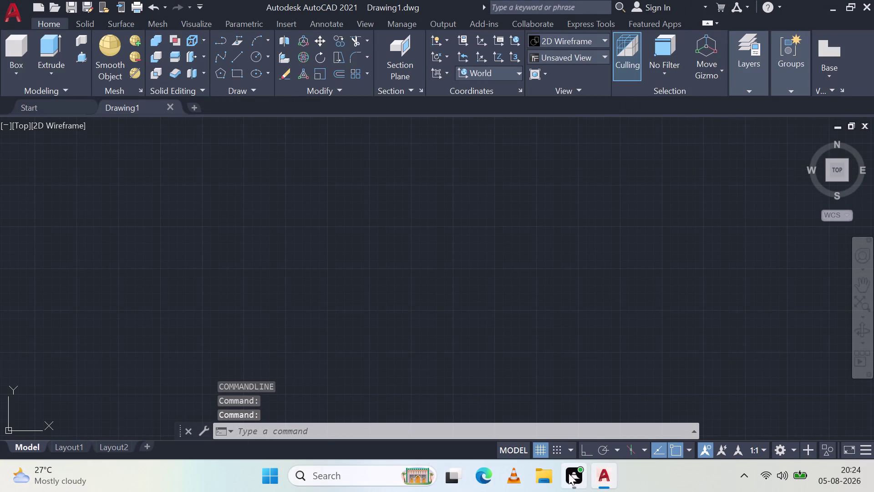
Switch the workspace to Drafting & Annotation, then back to 3D Modeling.
click(782, 446)
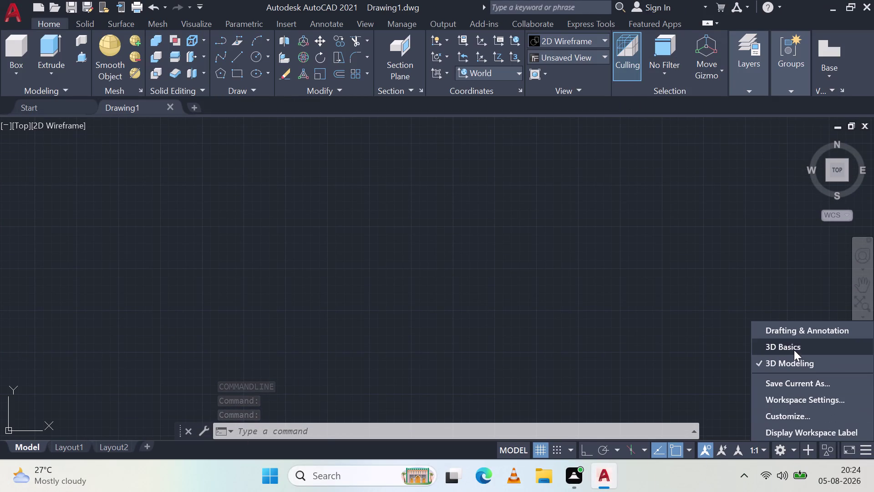
click(792, 329)
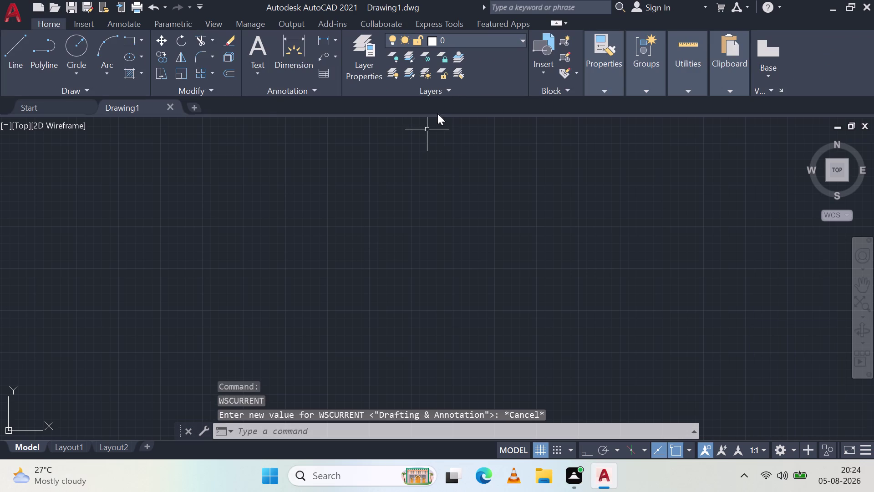
click(779, 449)
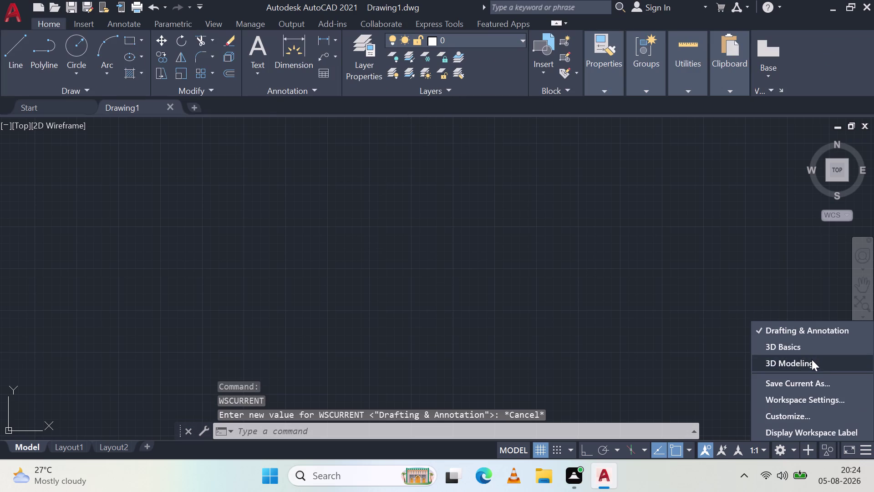
click(812, 359)
Set the drawing length precision to 0 in Drawing Units.
text(u)
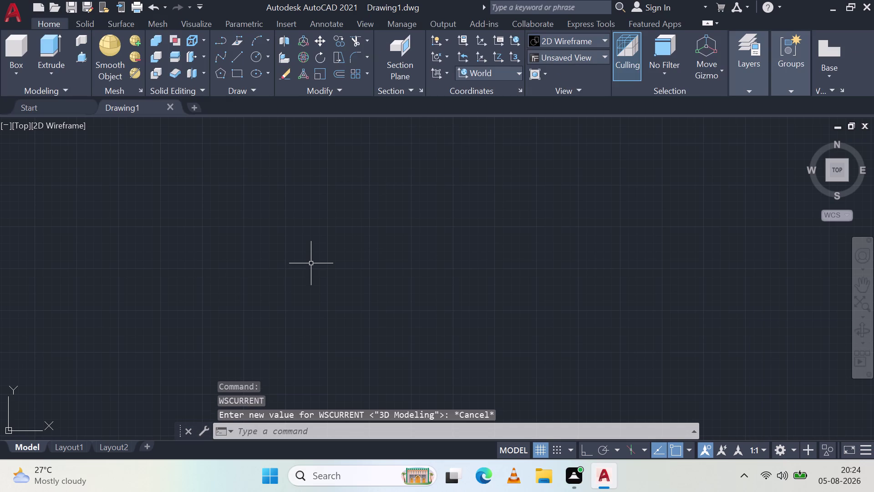
text(n)
key(space)
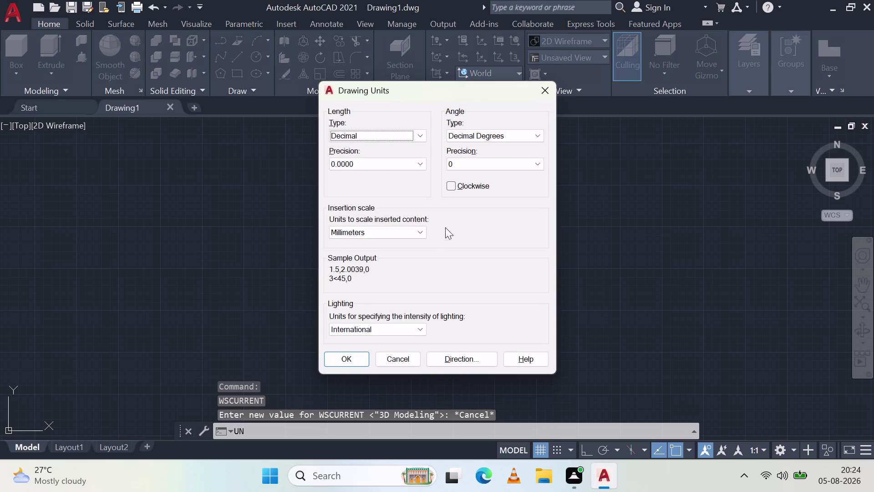
click(364, 162)
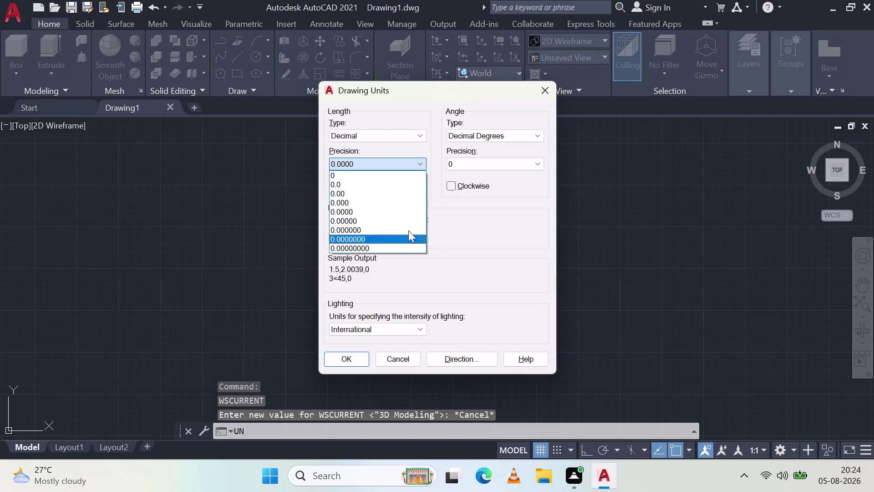
click(375, 171)
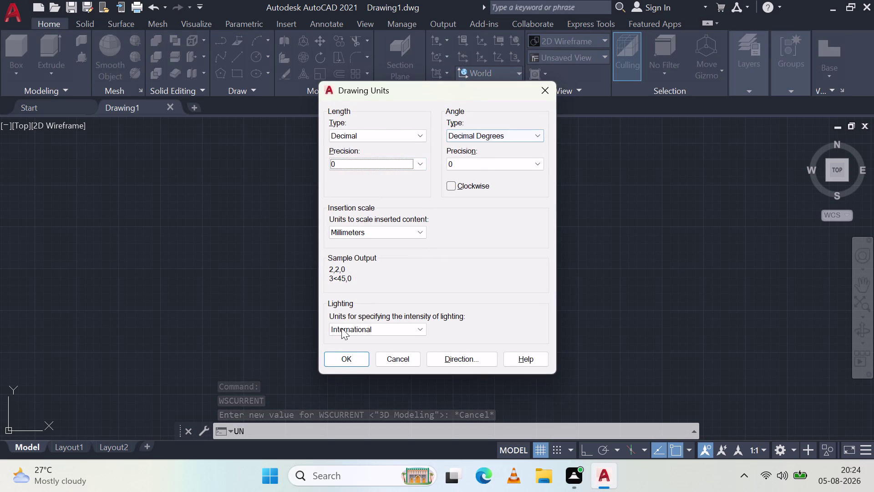
click(342, 358)
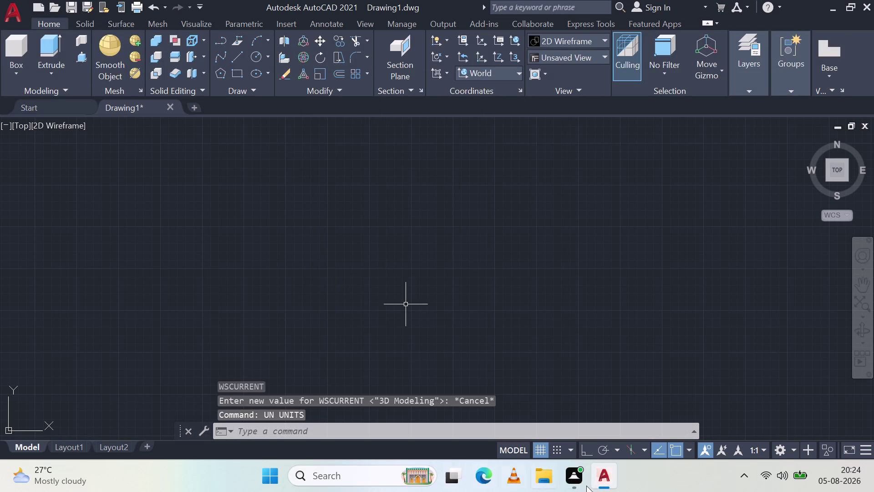
key(Escape)
key(Escape)
key(Escape)
key(Escape)
key(Escape)
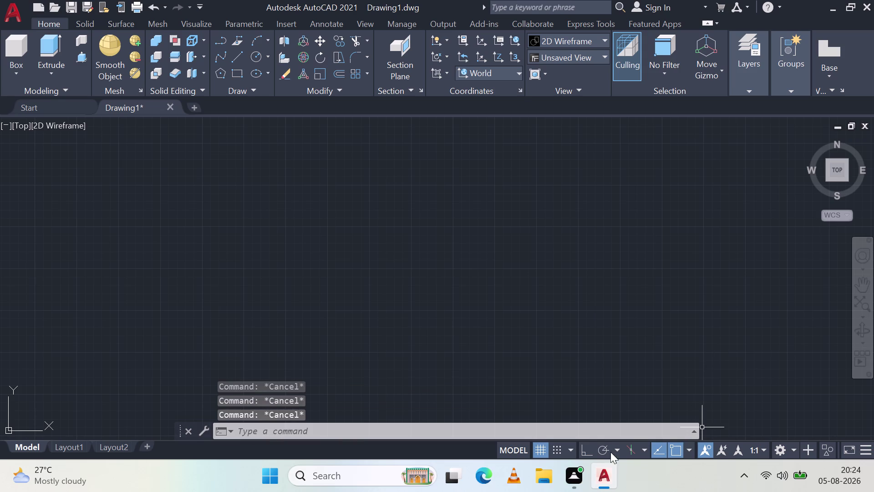
Reopen Drawing Units and change the length precision to 0.0.
key(u)
text(n)
key(space)
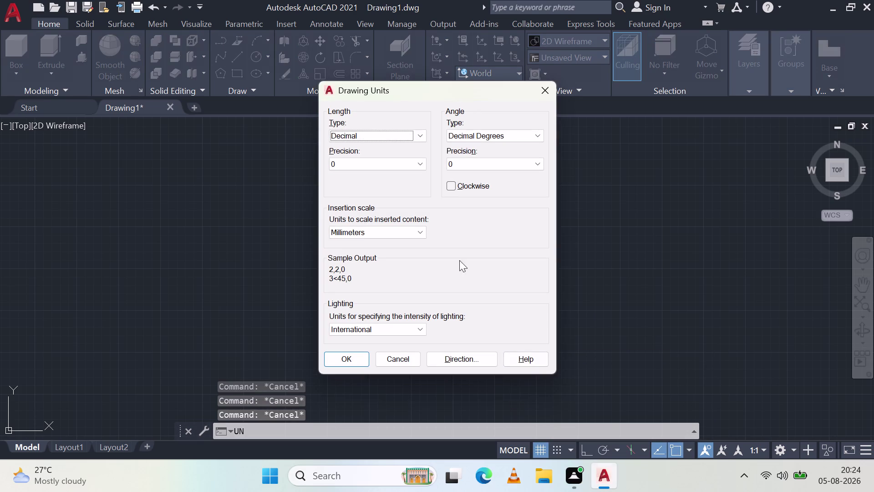
click(390, 167)
click(377, 184)
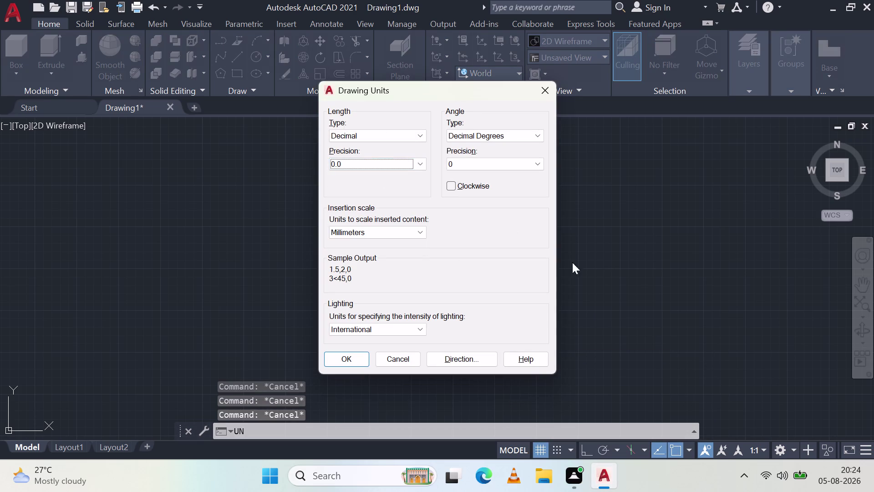
click(354, 358)
Edit the ISO-25 dimension style to arrow size 4 and linear precision 0.0.
key(d)
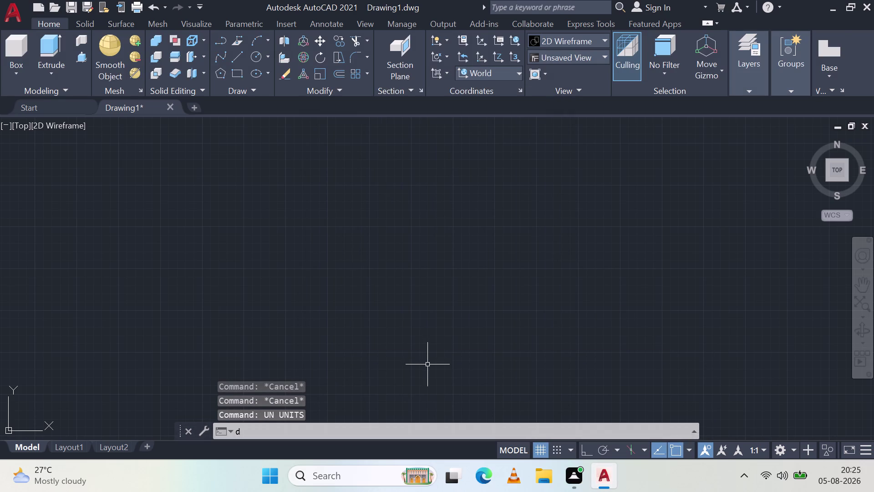
key(space)
click(585, 201)
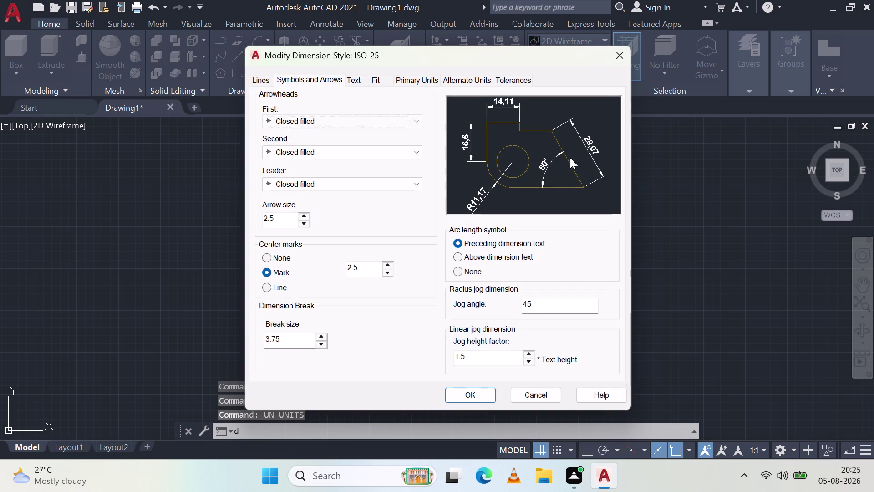
double_click(282, 217)
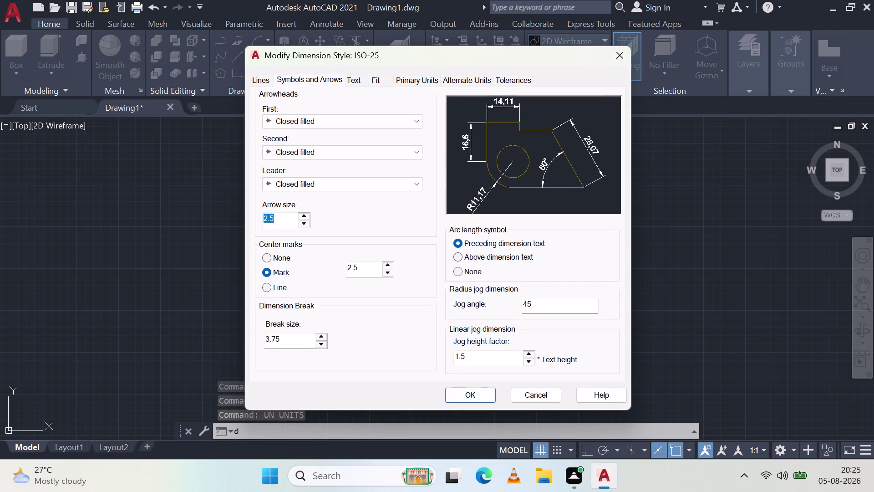
key(4)
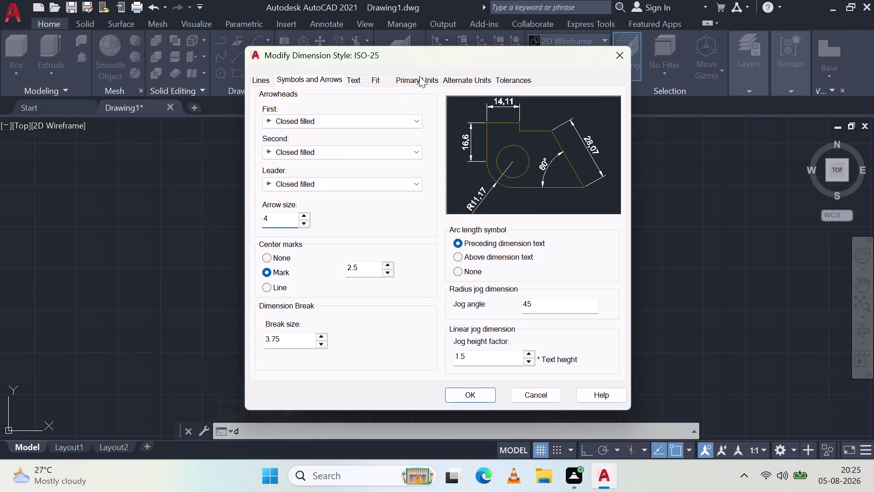
click(420, 76)
click(384, 127)
click(360, 147)
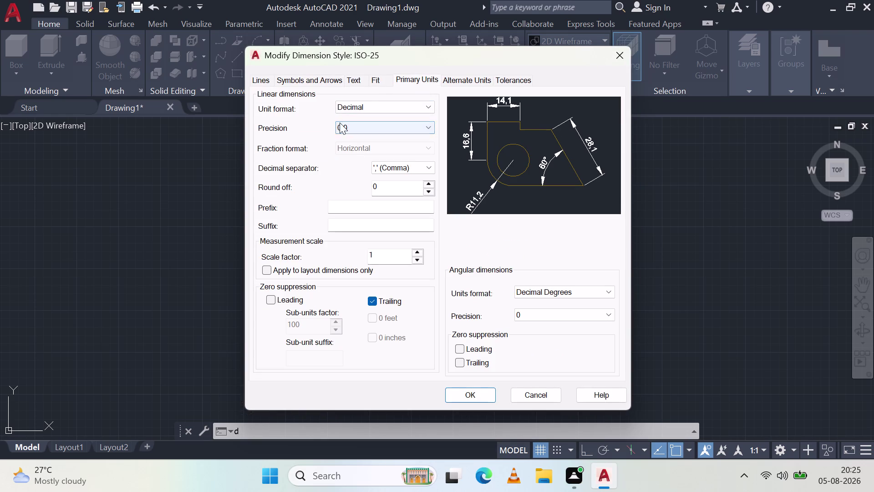
Enter 8 as the text height, apply, and make ISO-25 the current style.
click(352, 80)
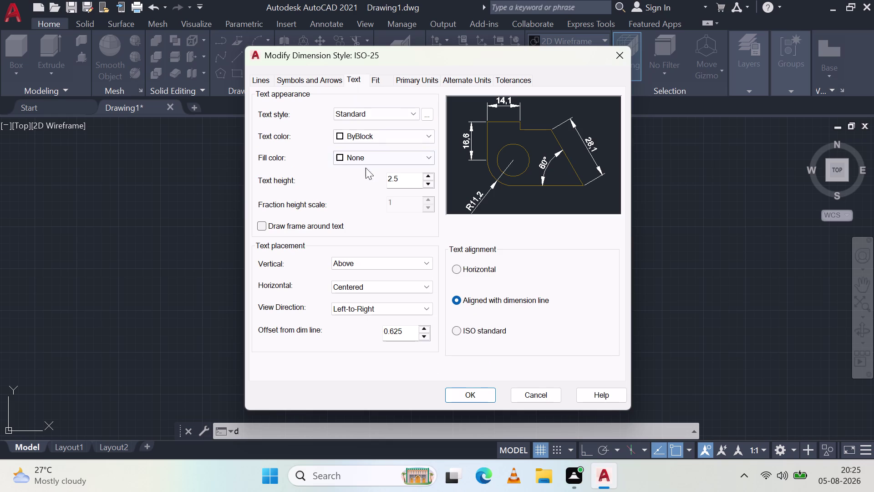
click(360, 80)
double_click(403, 172)
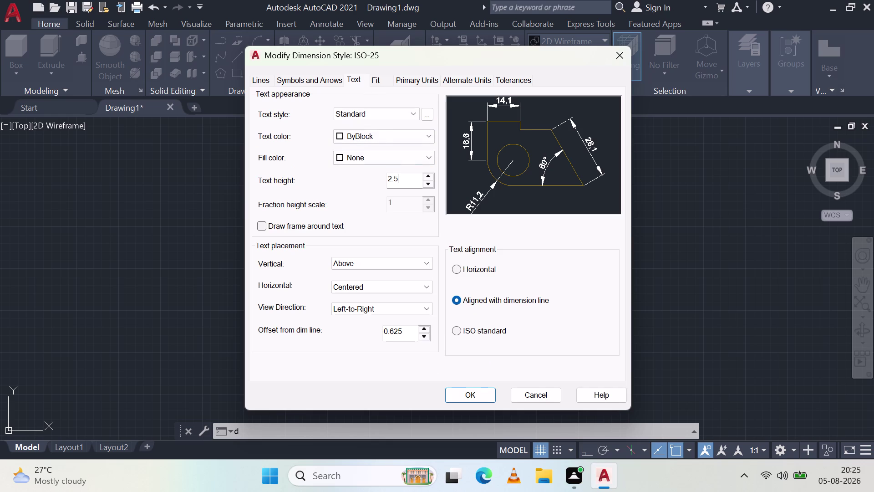
double_click(405, 175)
key(8)
click(460, 399)
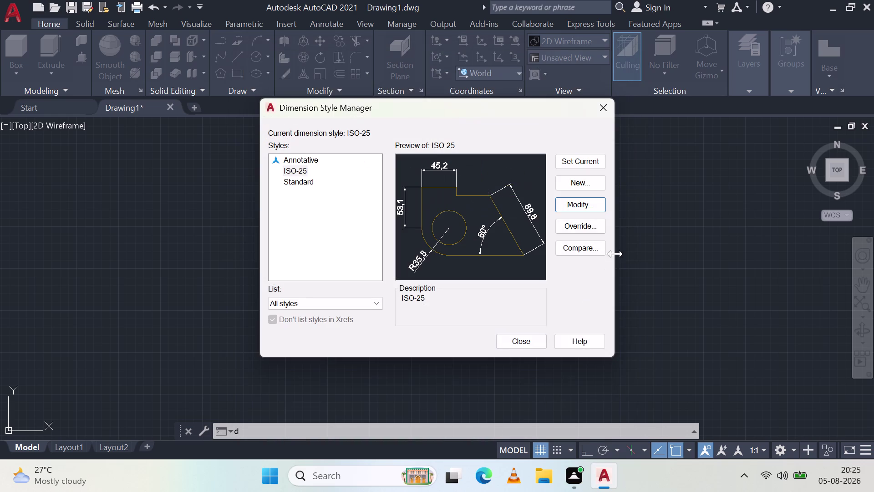
click(593, 164)
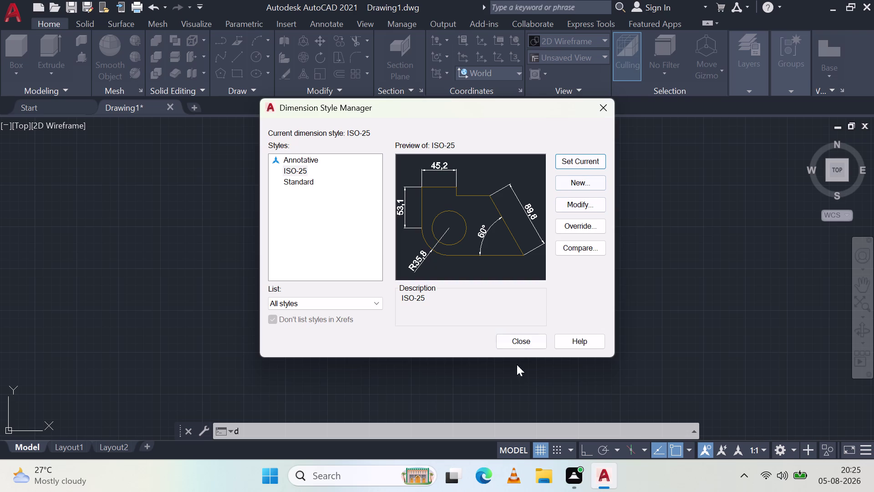
click(522, 337)
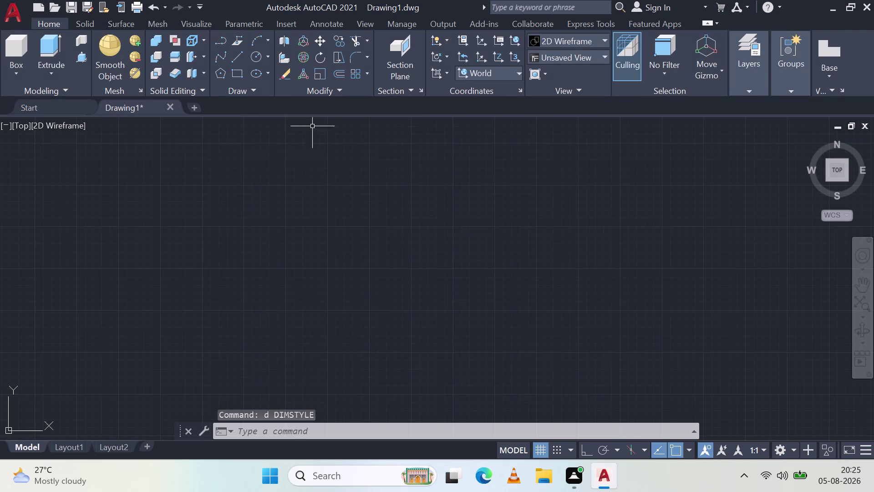
click(591, 53)
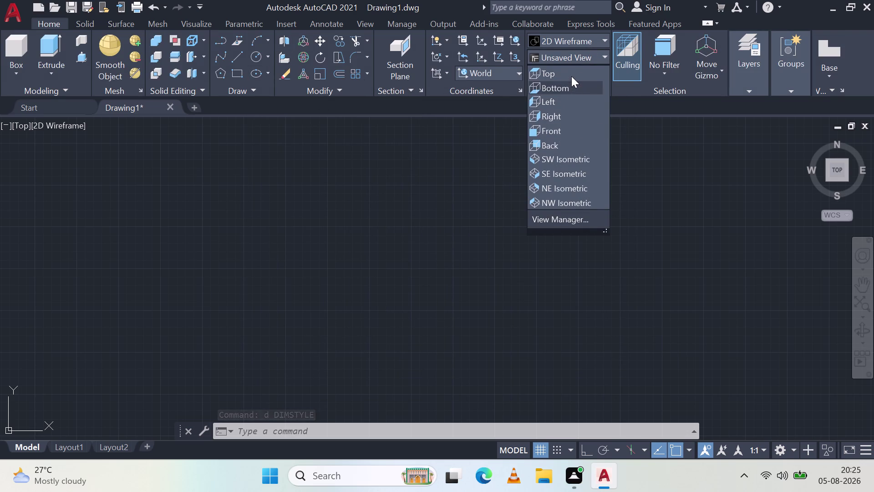
Switch to the Top view and pan the drawing.
click(571, 75)
scroll(down, 3)
scroll(down, 3)
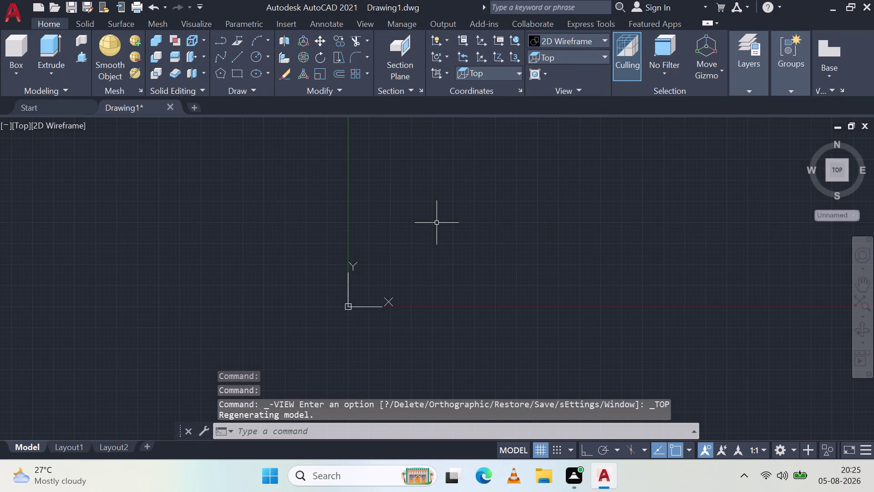
middle_drag(557, 191, 488, 253)
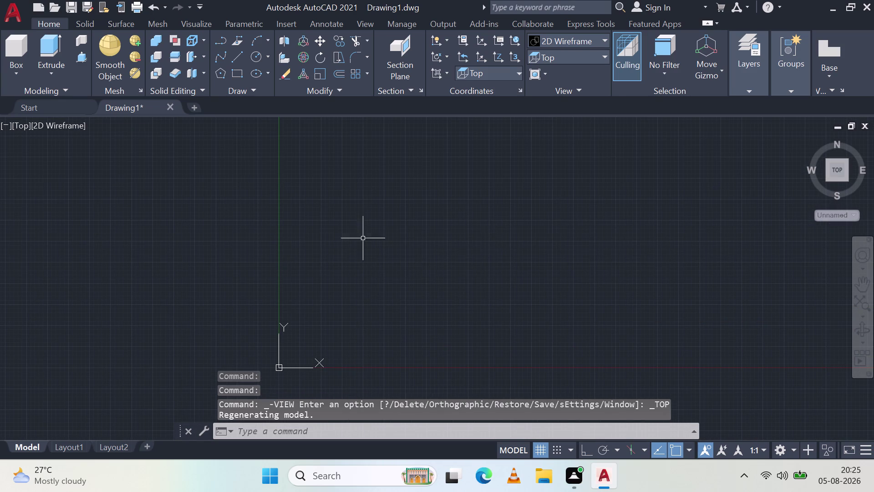
Draw a rectangle with length 100 and width 40.
click(235, 72)
click(420, 210)
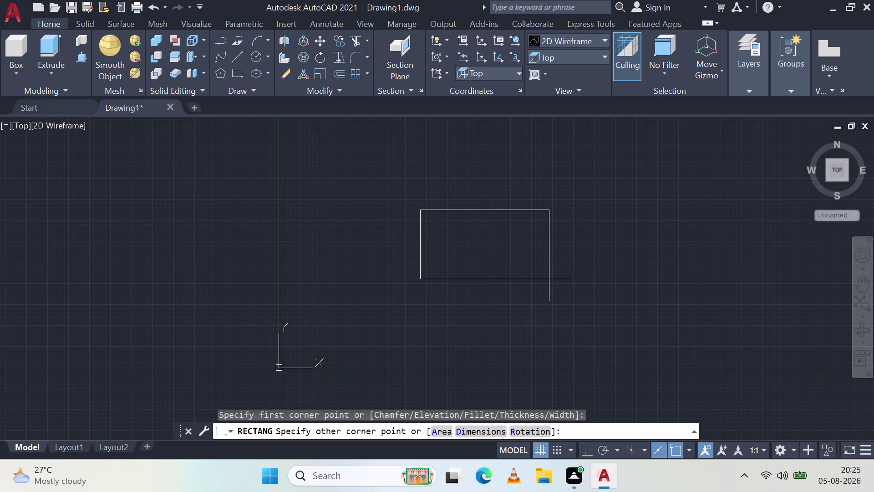
text(d)
key(space)
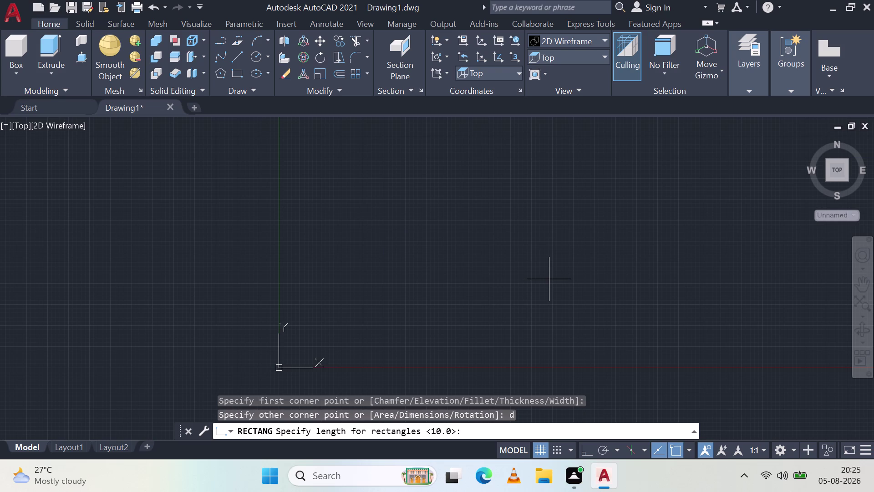
key(1)
text(00)
key(Return)
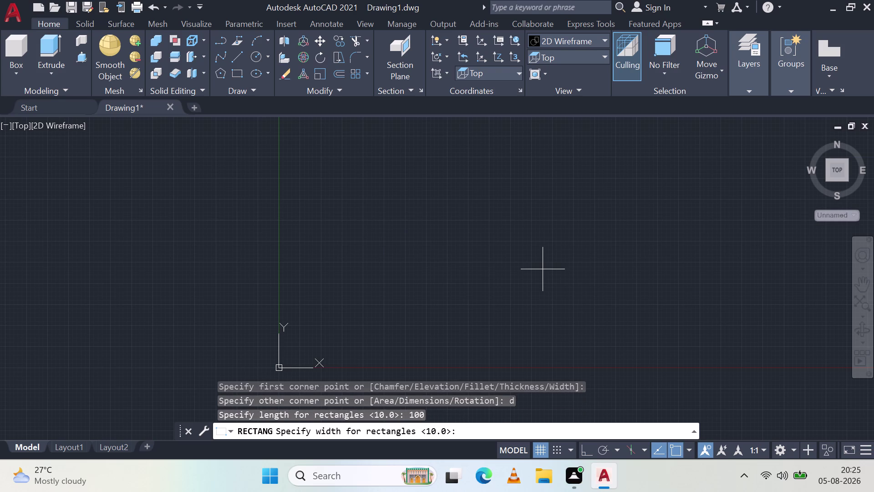
text(40)
key(Return)
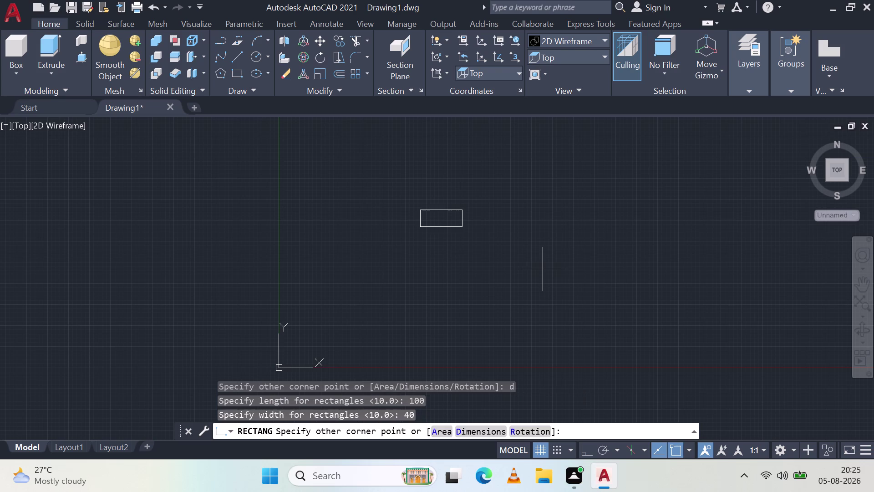
click(429, 258)
Cancel a stray selection and pan the rectangle toward the view centre.
click(561, 255)
key(Escape)
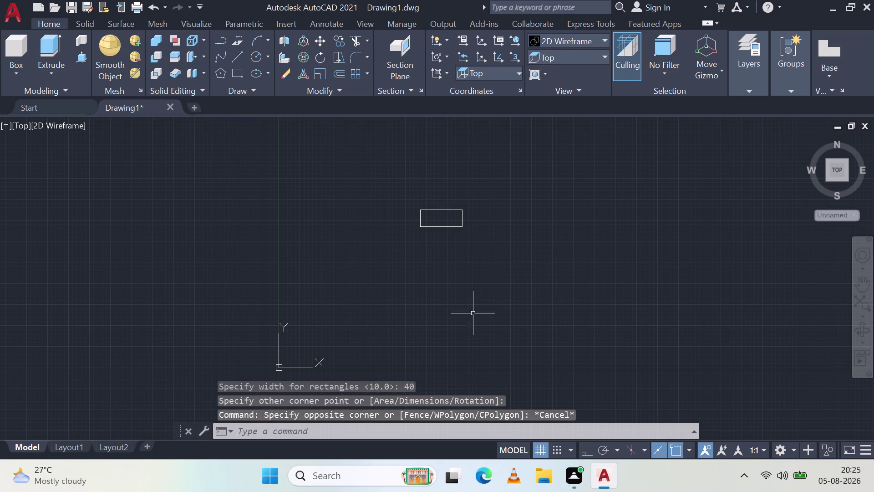
scroll(up, 3)
middle_drag(438, 206, 463, 272)
scroll(up, 3)
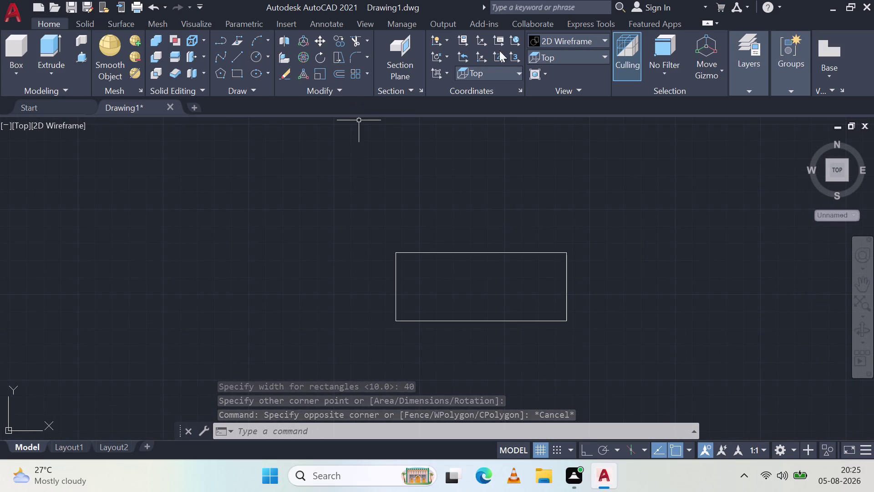
click(84, 55)
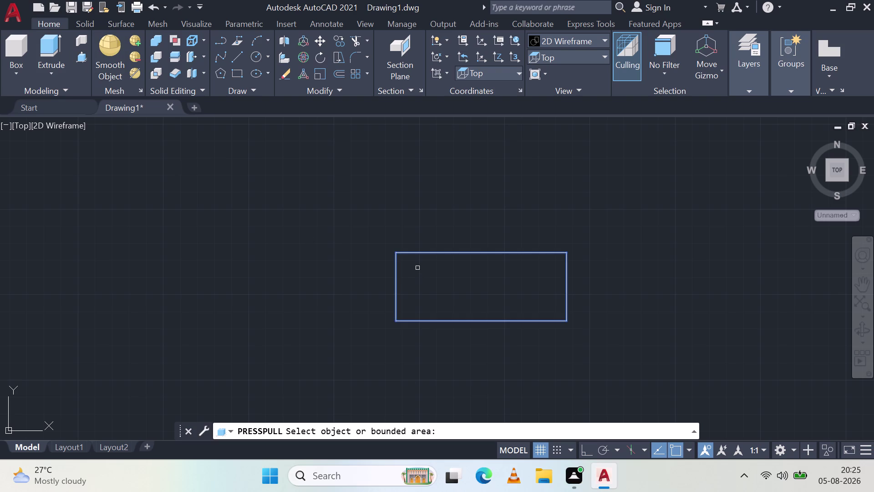
Press-pull the rectangle 88 units up into a solid box.
click(417, 268)
middle_drag(512, 295, 515, 215)
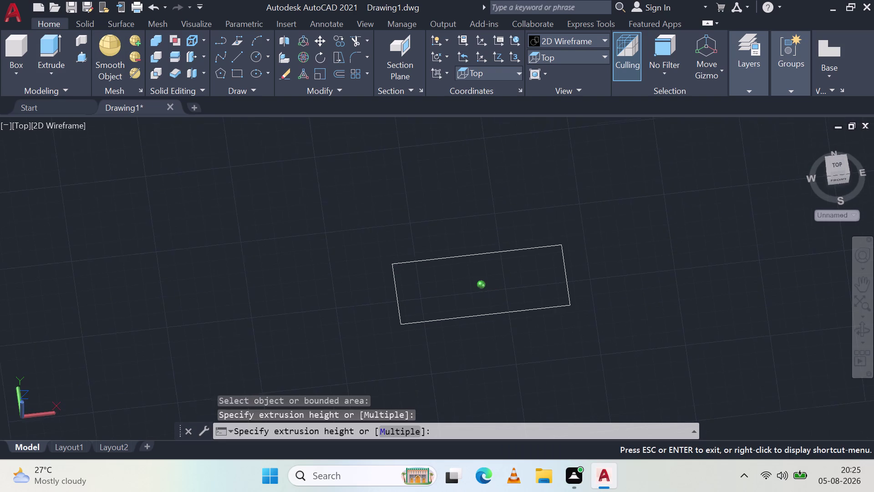
middle_drag(514, 216, 475, 170)
middle_drag(509, 282, 539, 295)
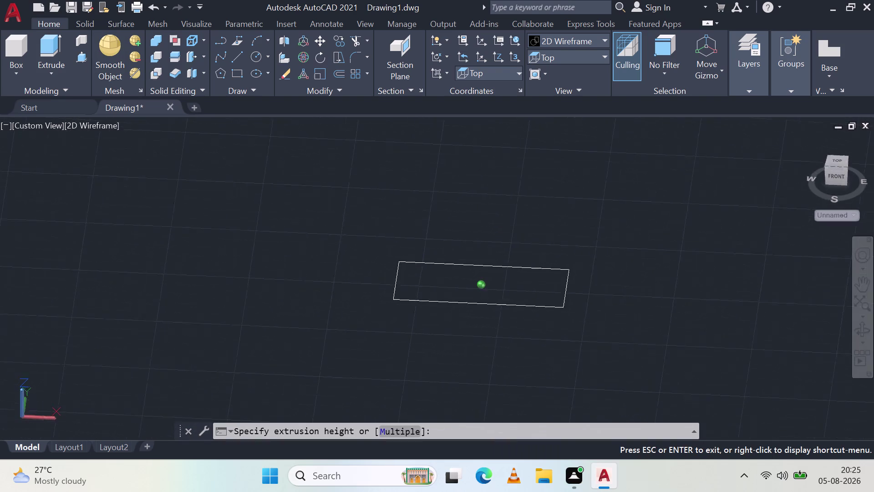
middle_drag(539, 294, 613, 268)
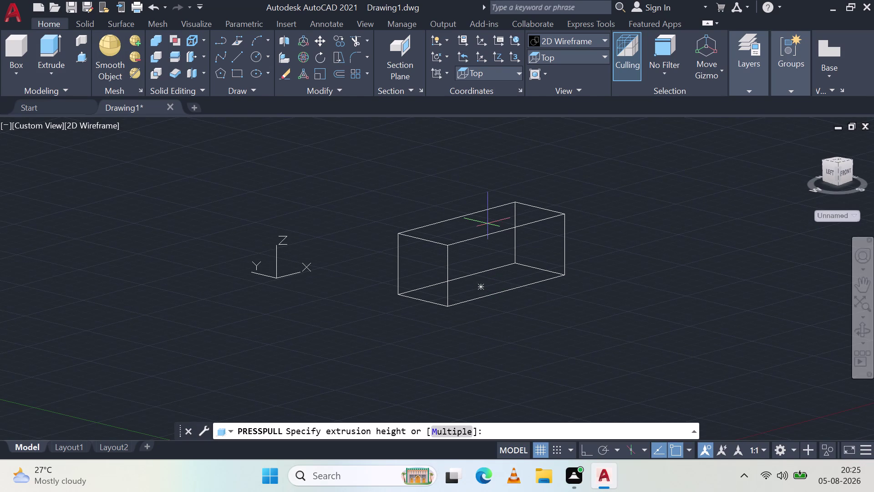
text(88)
key(space)
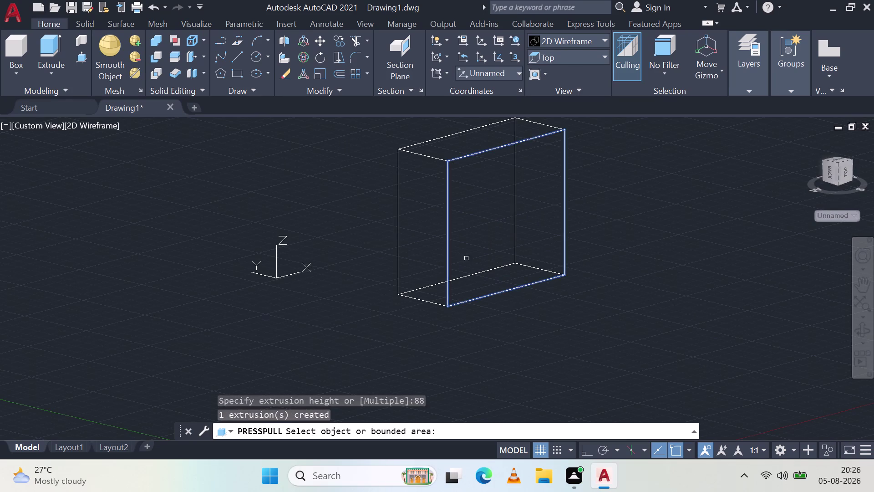
key(Escape)
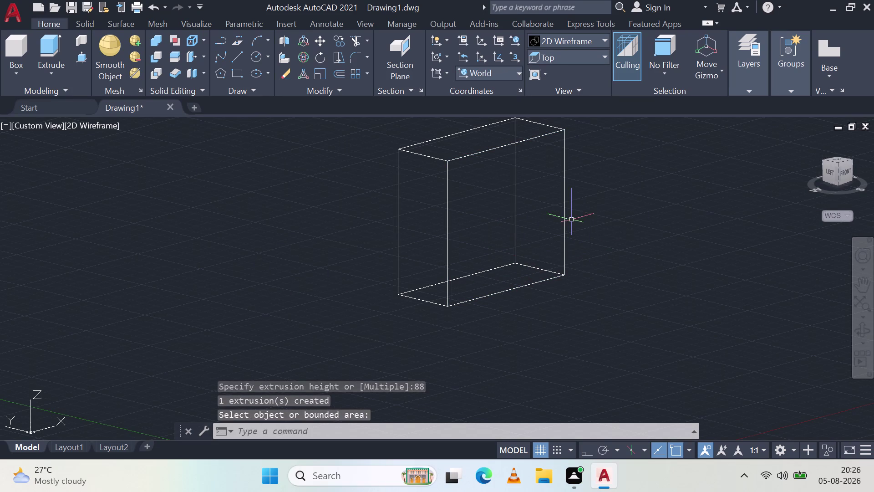
click(564, 59)
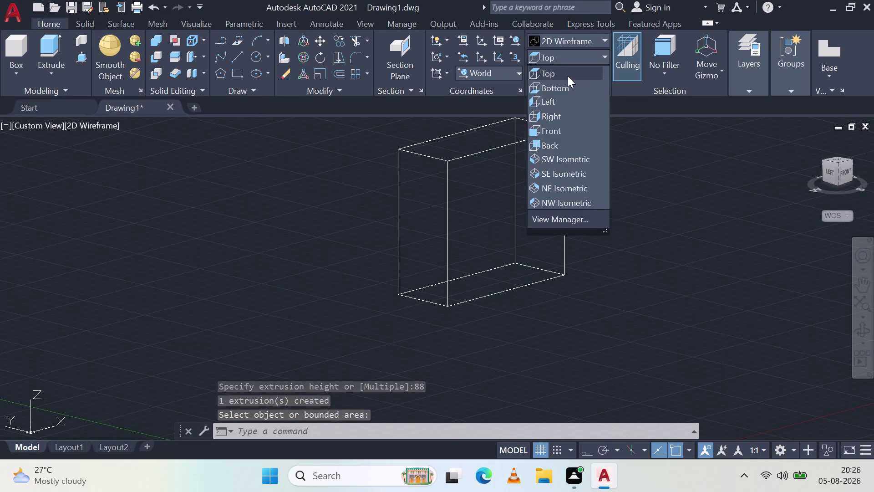
In Top view, draw a circle centred 20 units from the bottom edge midpoint, reaching the far edge.
click(567, 76)
scroll(down, 3)
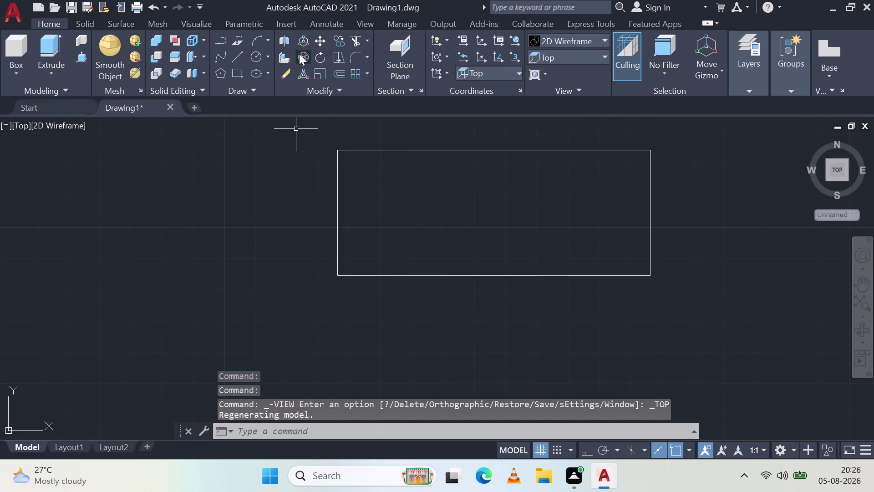
click(255, 56)
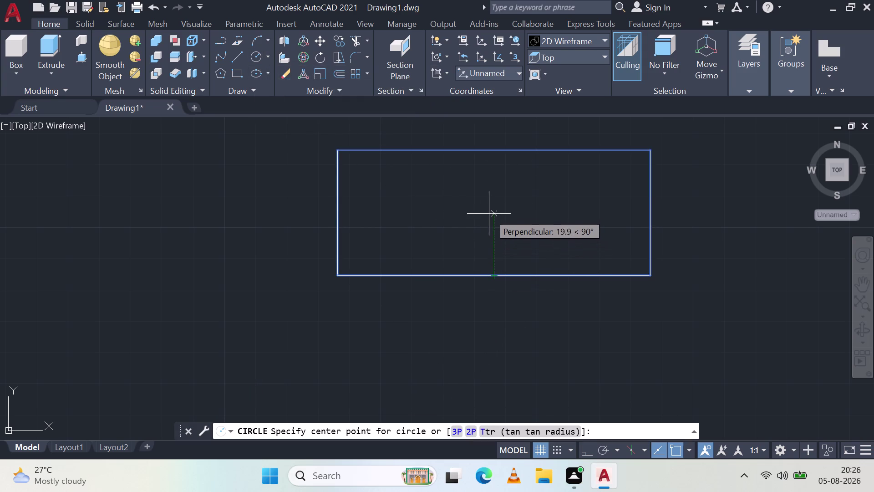
key(t)
key(k)
key(space)
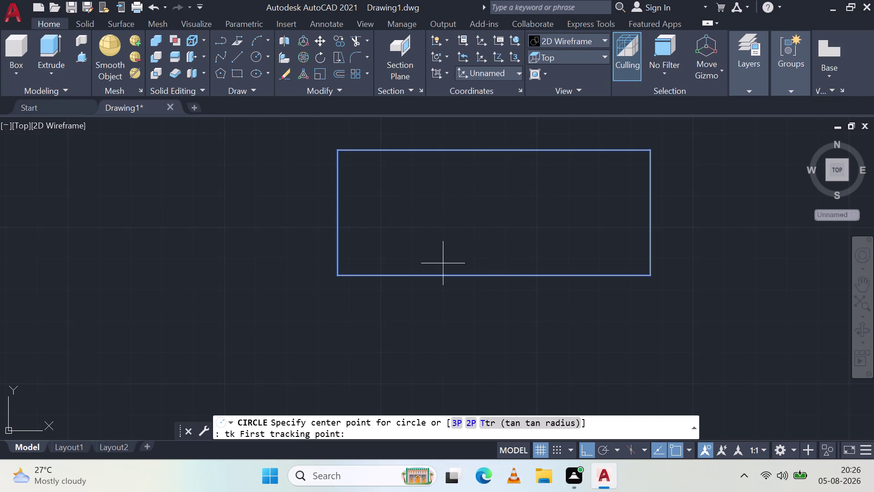
click(491, 276)
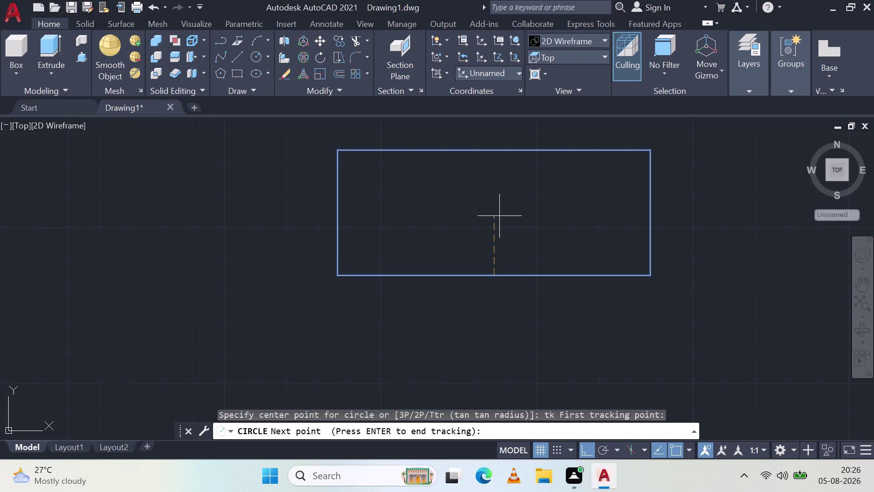
text(20)
key(Return)
key(Return)
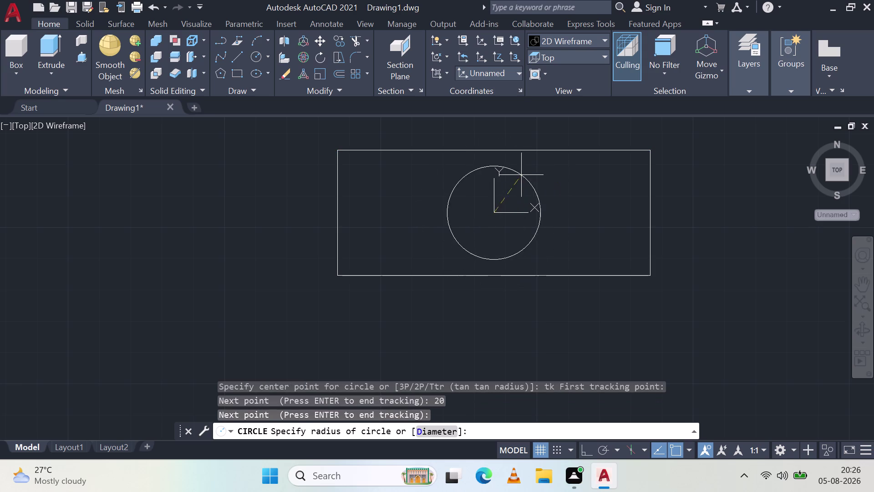
click(497, 148)
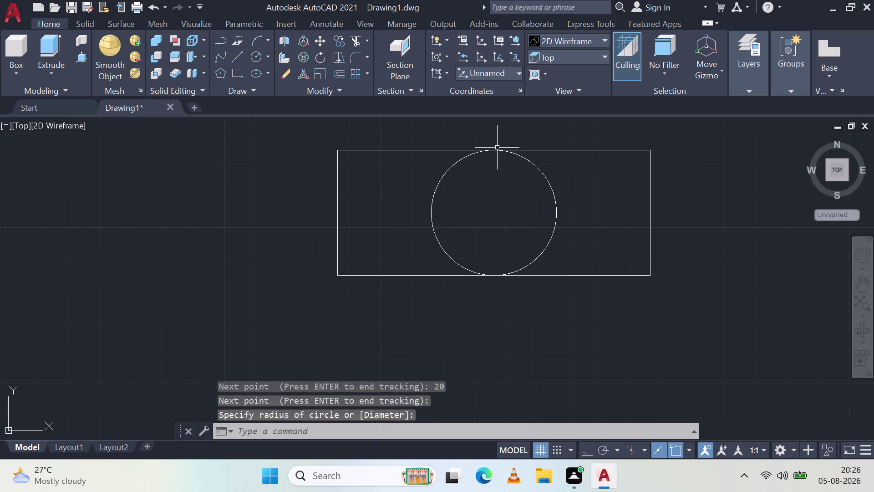
Add a concentric radius 9 circle at the same centre.
key(Escape)
key(space)
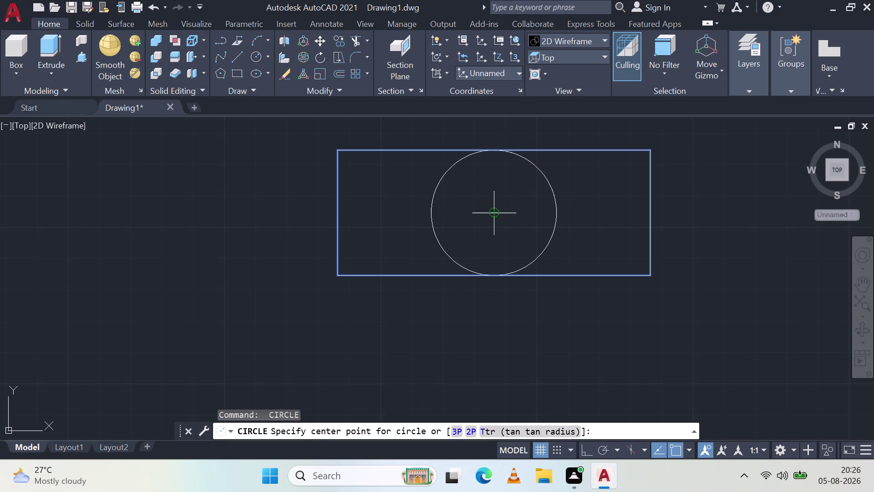
click(493, 212)
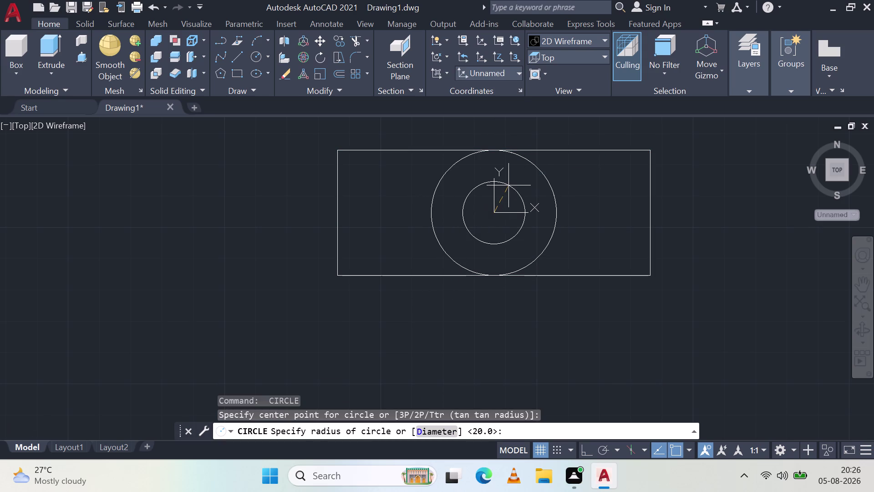
key(9)
key(space)
key(Escape)
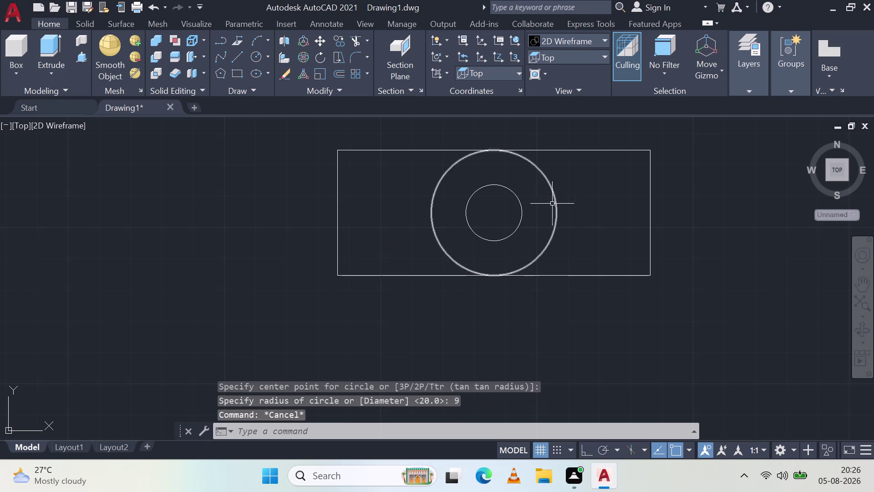
click(76, 57)
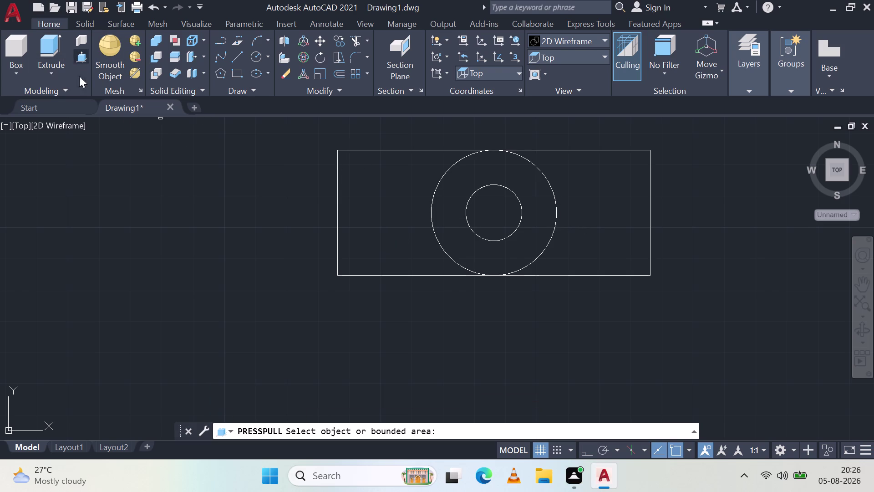
middle_drag(340, 250, 385, 179)
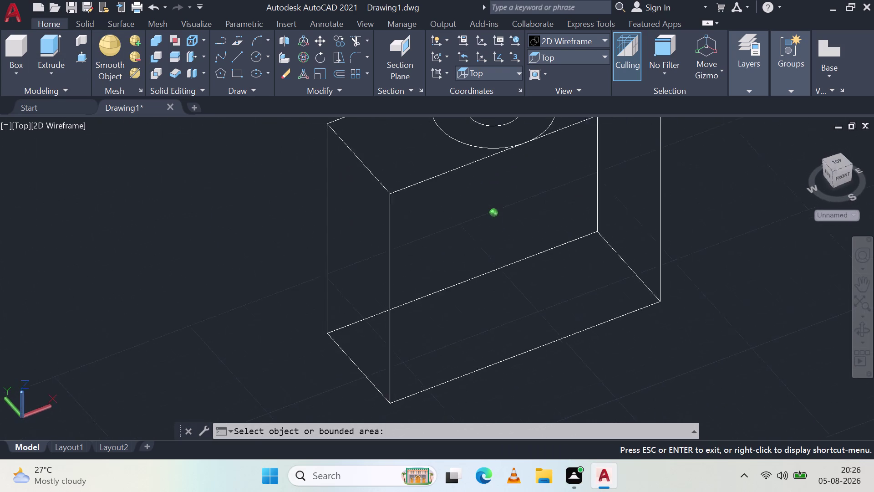
Press-pull the ring between the two circles up 40 units.
middle_drag(385, 180, 387, 175)
scroll(down, 3)
scroll(down, 3)
middle_drag(480, 203, 458, 262)
middle_click(457, 262)
scroll(up, 3)
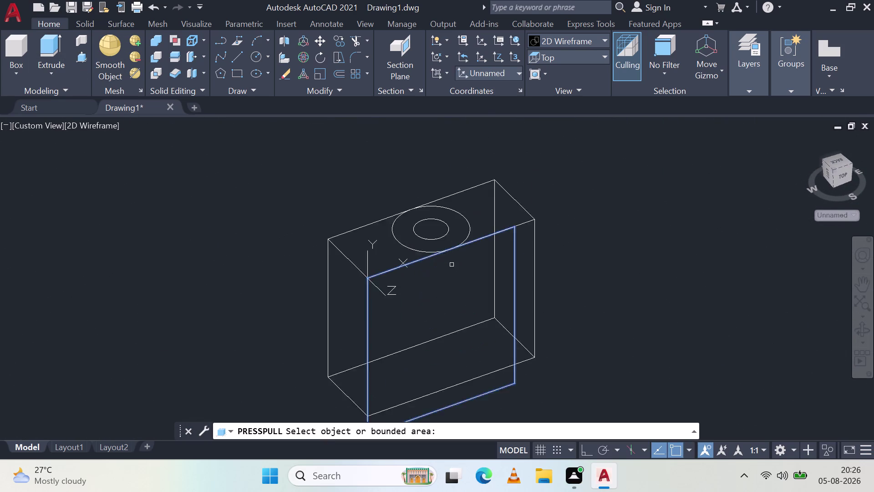
scroll(up, 3)
click(360, 207)
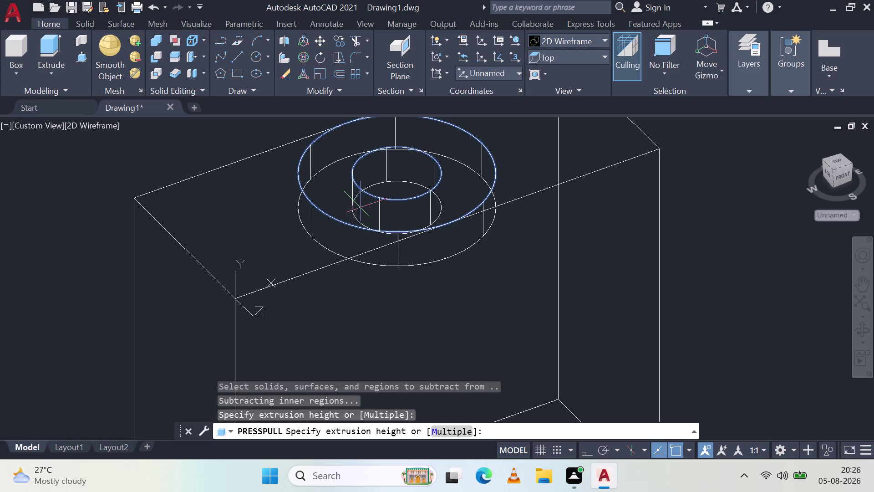
scroll(up, 3)
scroll(down, 3)
scroll(down, 3)
middle_drag(402, 140, 424, 227)
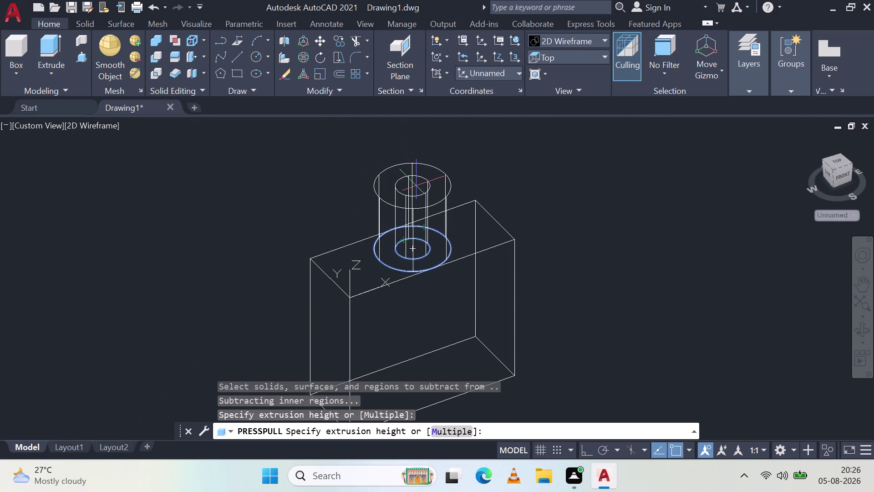
text(40)
key(space)
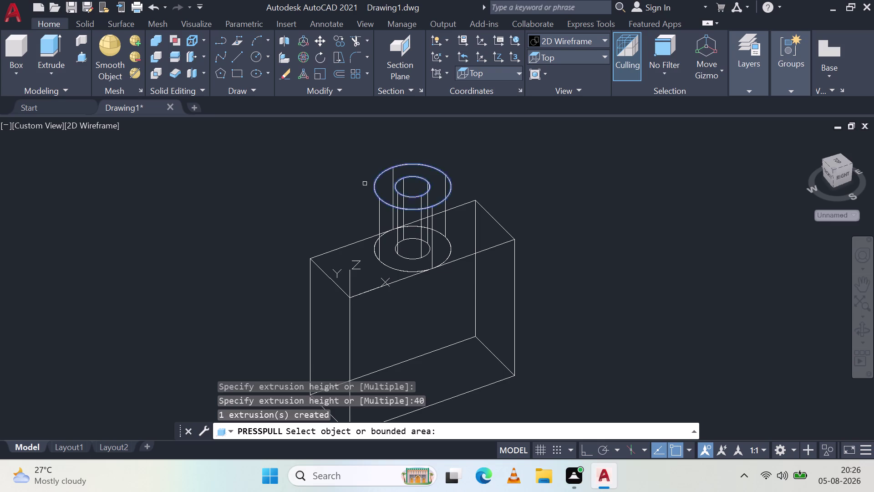
key(Escape)
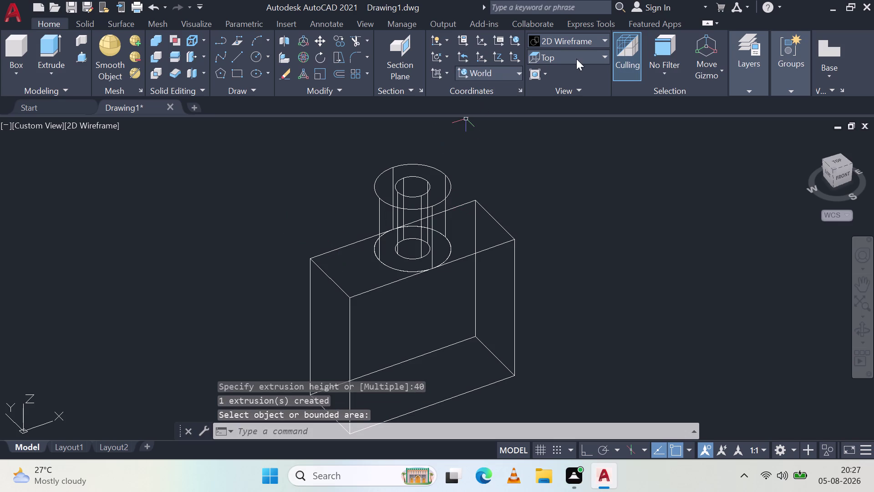
Show the model in SW Isometric view with the Shades of Gray visual style.
click(577, 59)
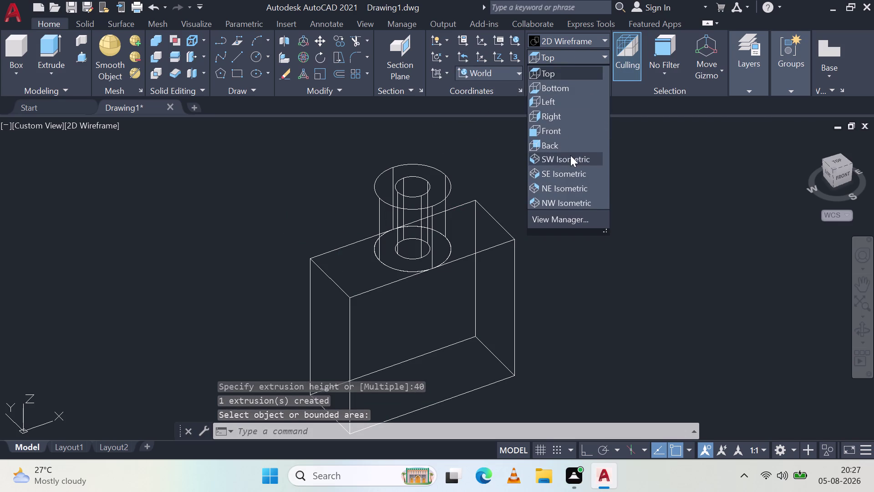
click(570, 155)
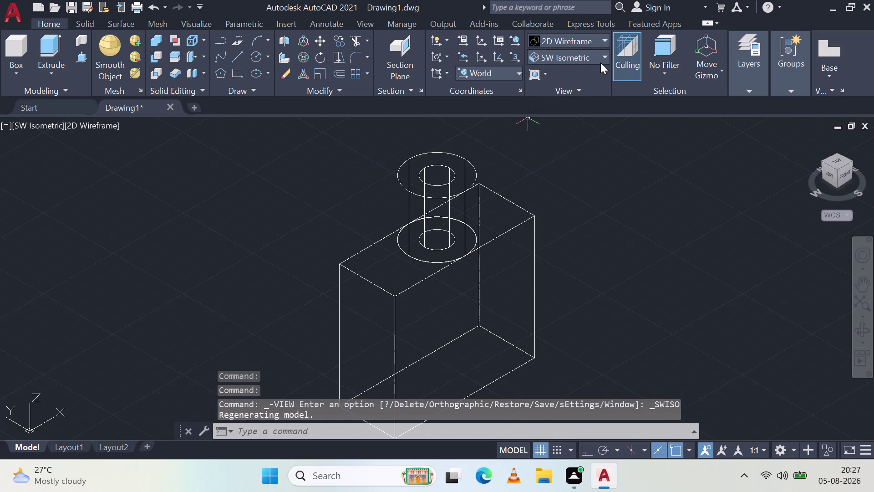
click(593, 38)
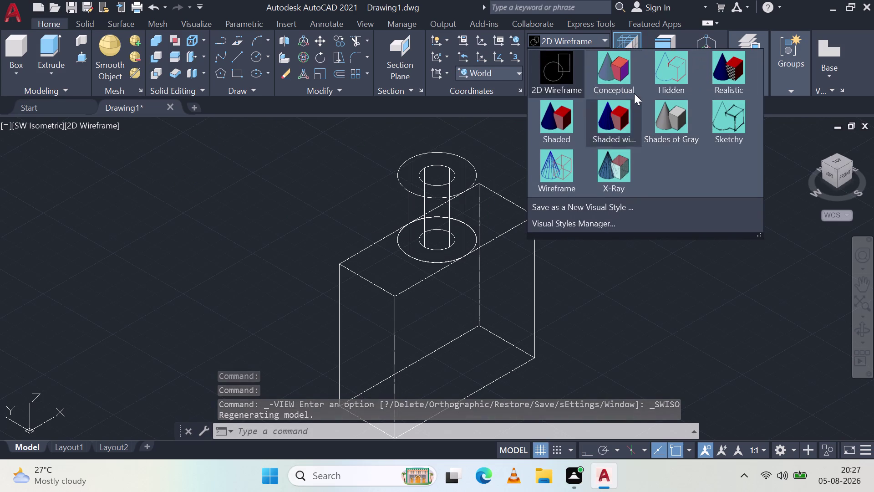
click(662, 131)
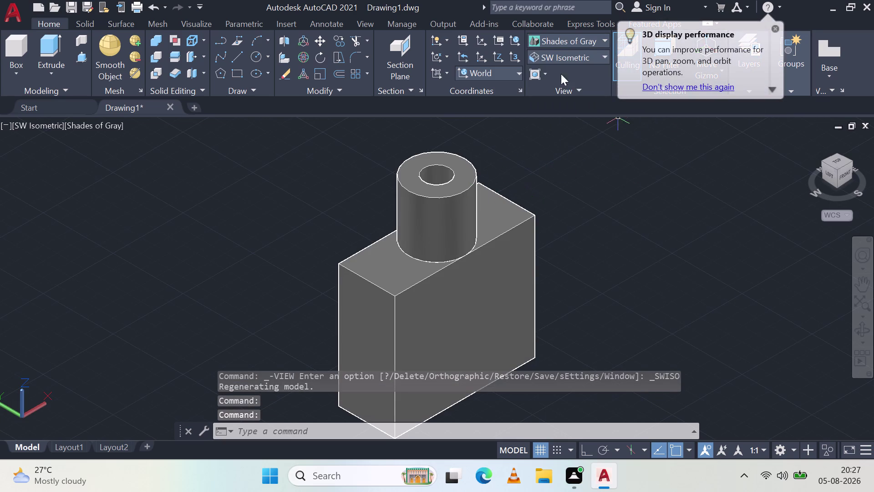
click(65, 261)
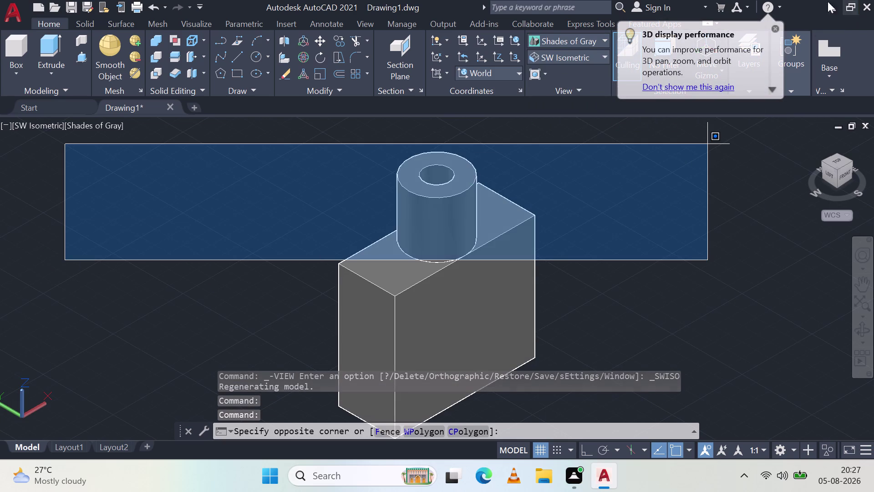
click(775, 27)
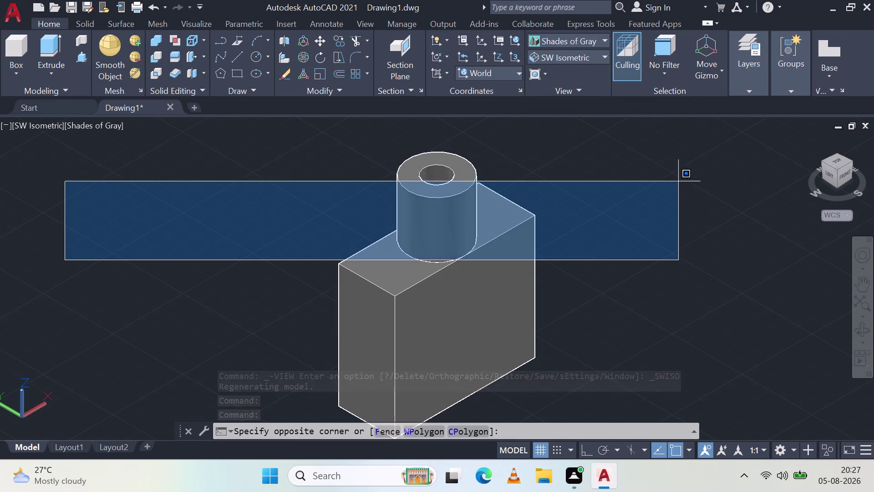
key(Escape)
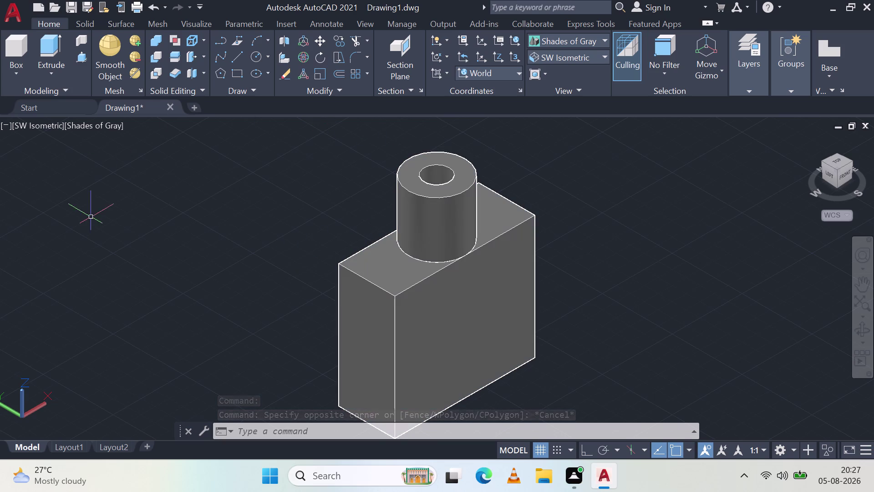
click(239, 54)
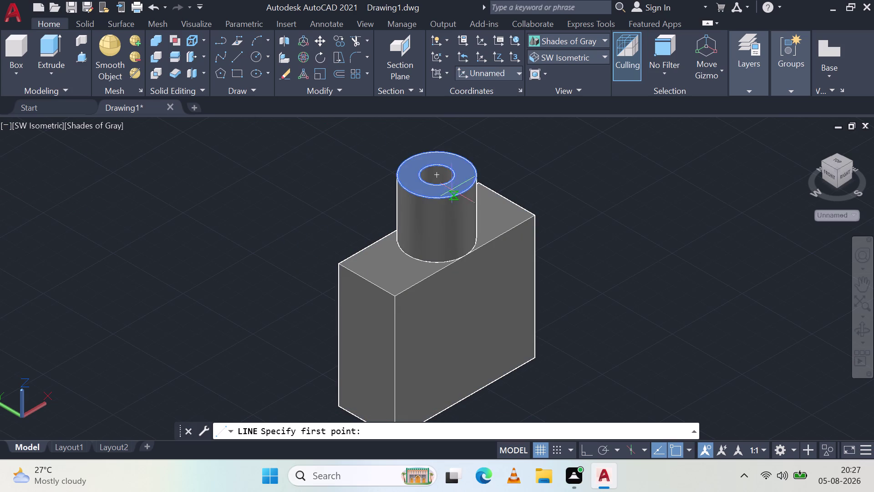
Cancel the unfinished line, switch to Top view, and apply 2D Wireframe.
click(587, 54)
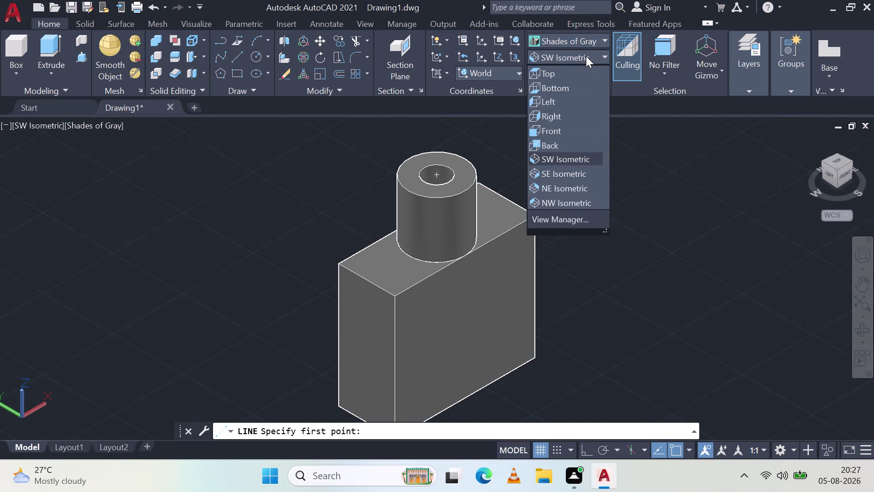
click(587, 54)
click(592, 41)
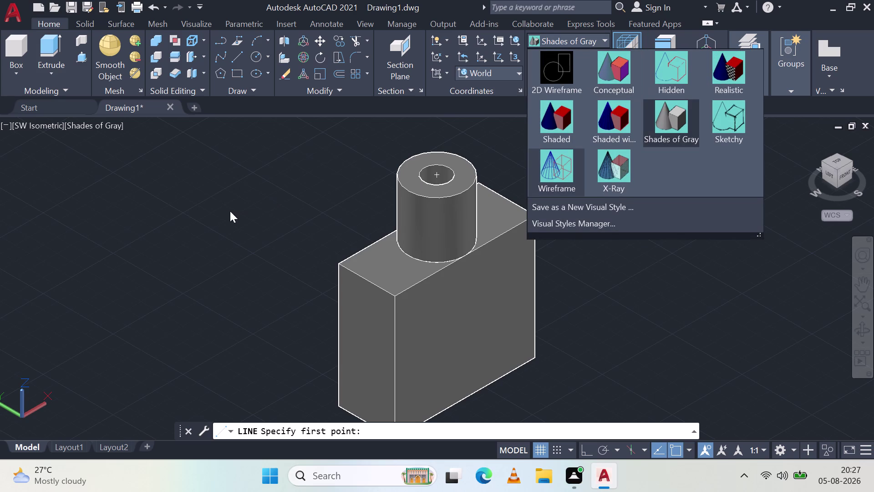
key(Escape)
key(Escape)
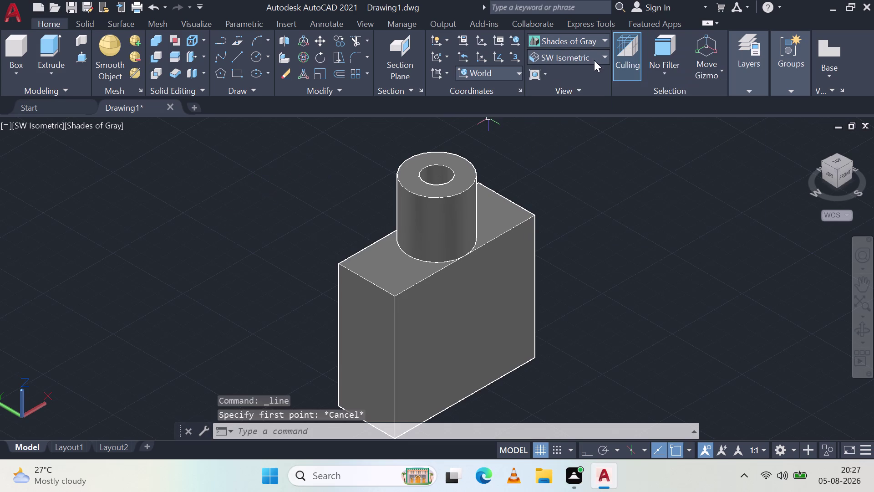
click(596, 51)
click(583, 67)
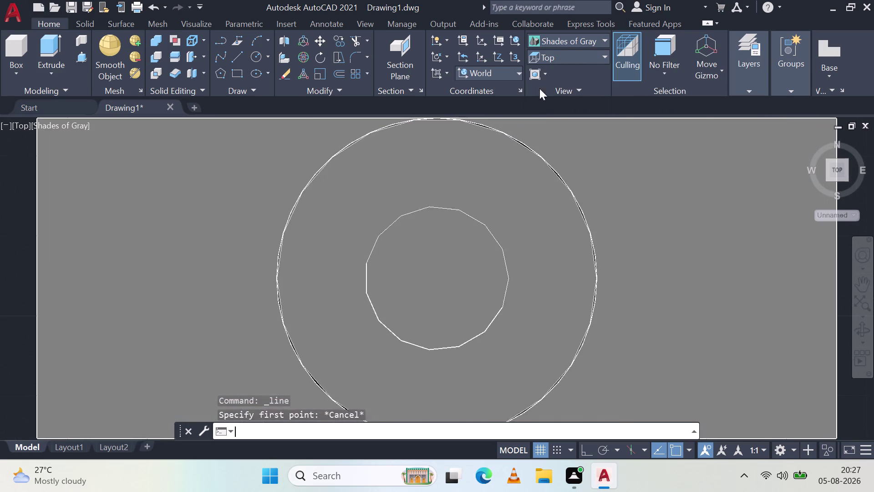
click(570, 40)
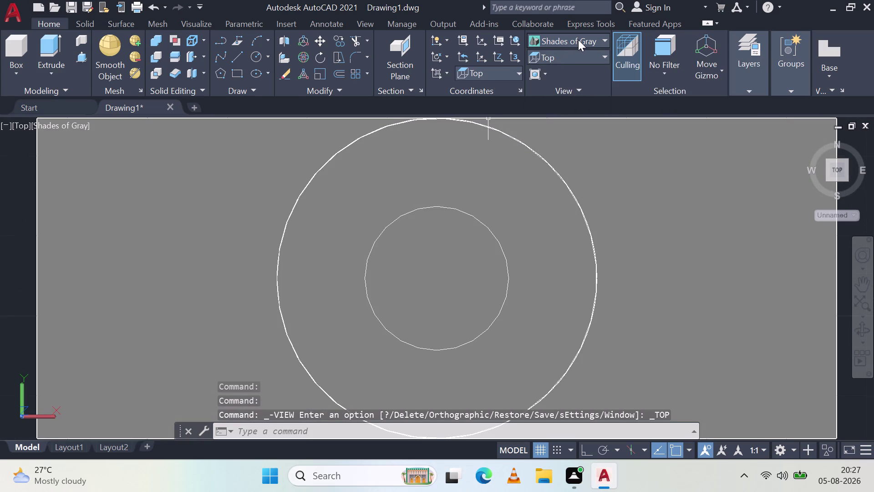
click(578, 39)
click(562, 69)
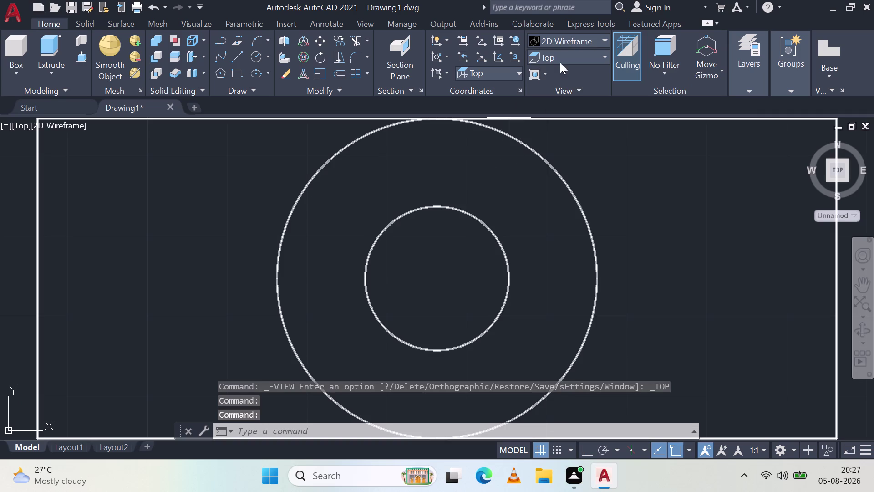
Try Shades of Gray and Shaded with Edges, ending on Shades of Gray.
click(586, 59)
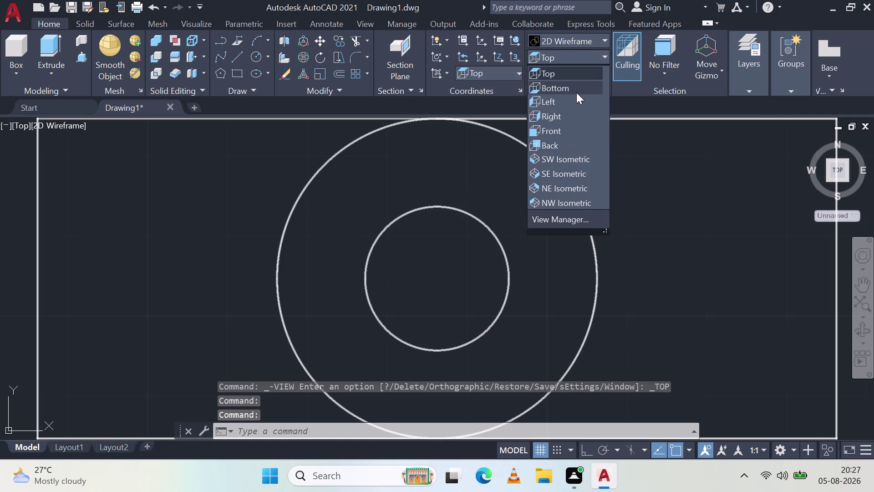
click(582, 35)
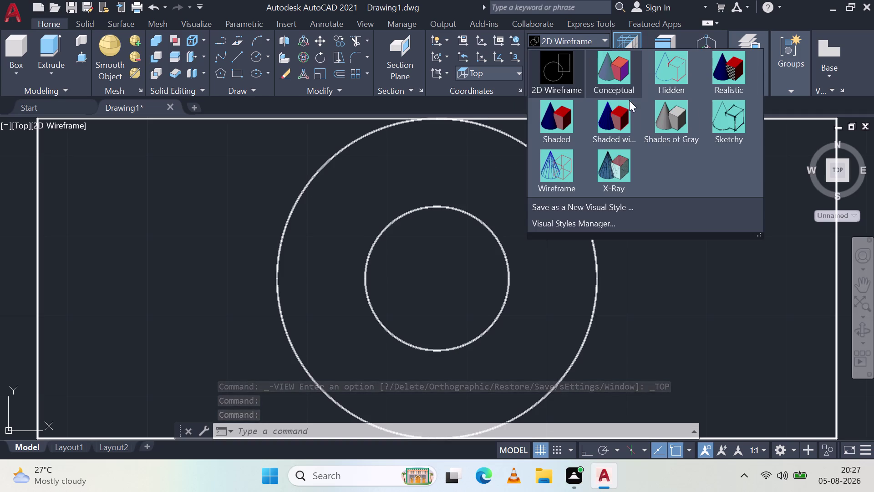
click(664, 133)
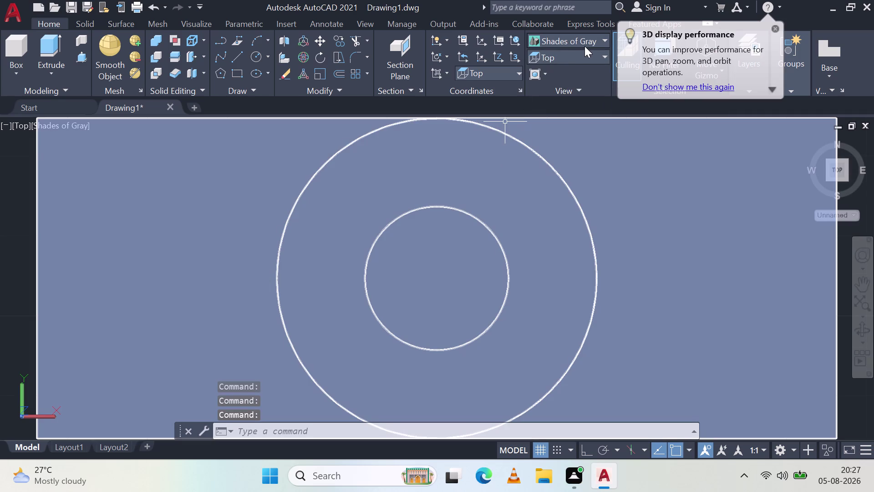
click(585, 43)
click(621, 136)
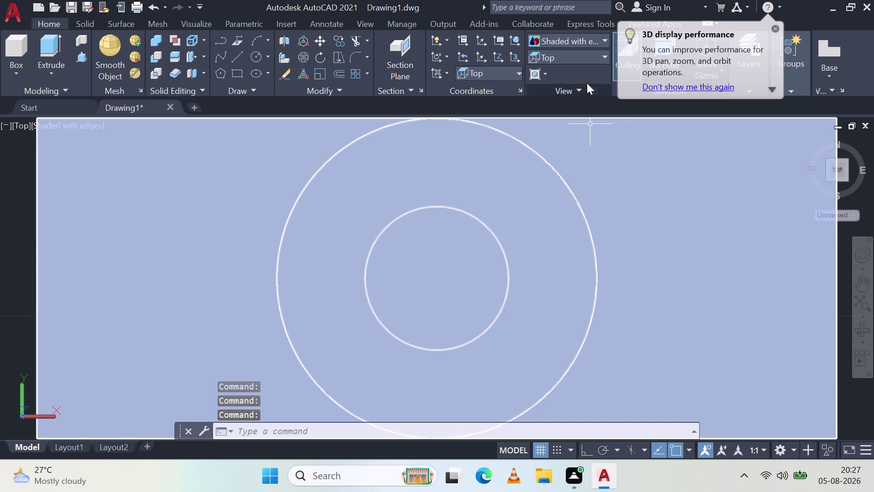
click(589, 46)
click(675, 117)
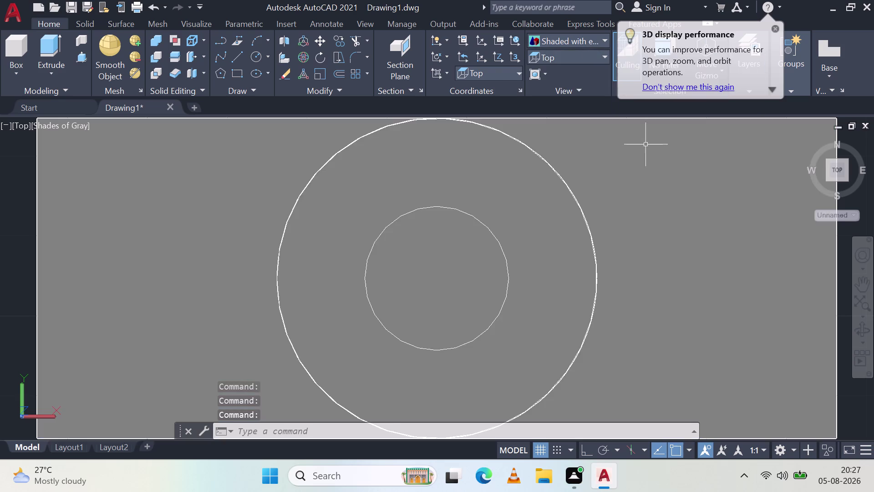
Orbit the model to view the block and hollow boss in 3D.
scroll(down, 3)
middle_drag(511, 231, 533, 209)
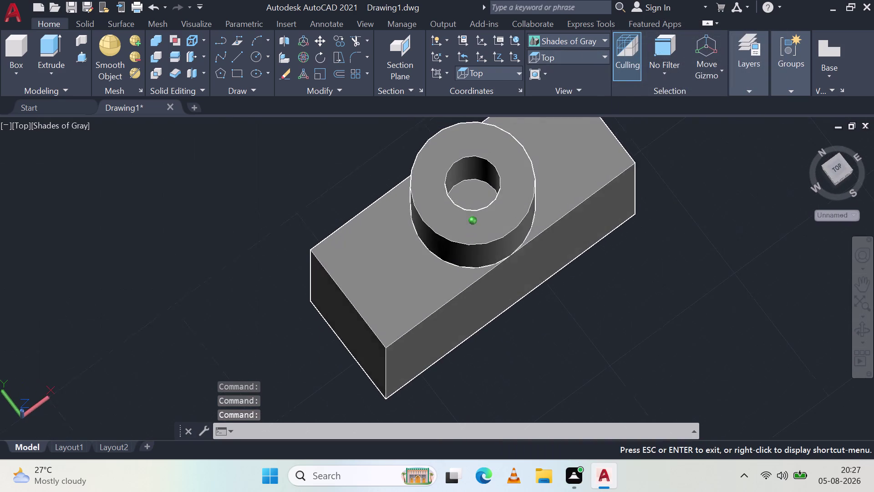
middle_drag(533, 209, 533, 210)
middle_click(533, 209)
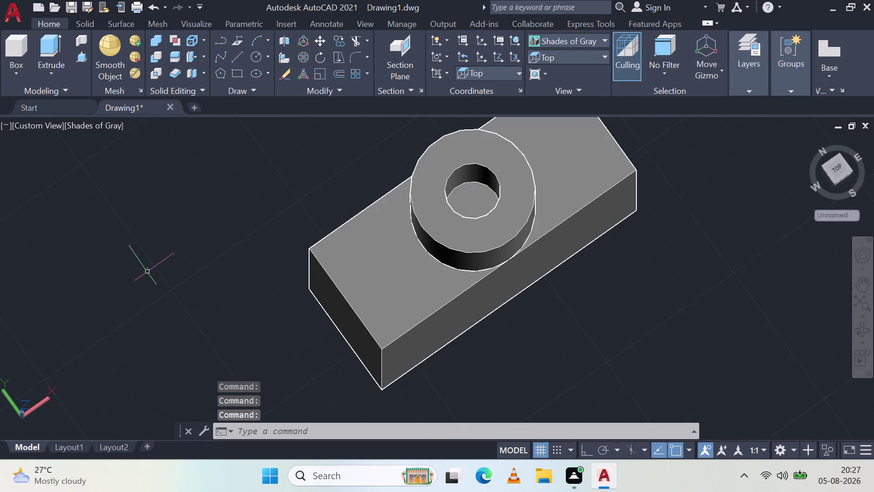
key(Escape)
key(Escape)
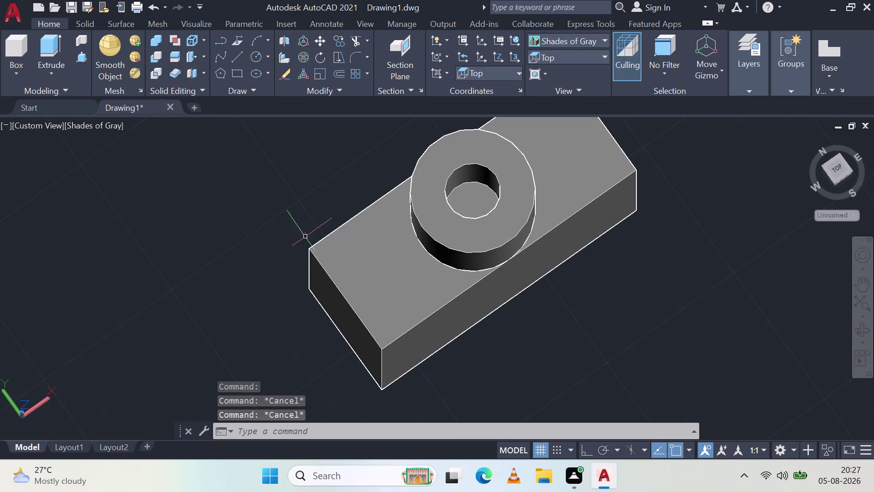
middle_drag(340, 281, 357, 188)
middle_click(356, 188)
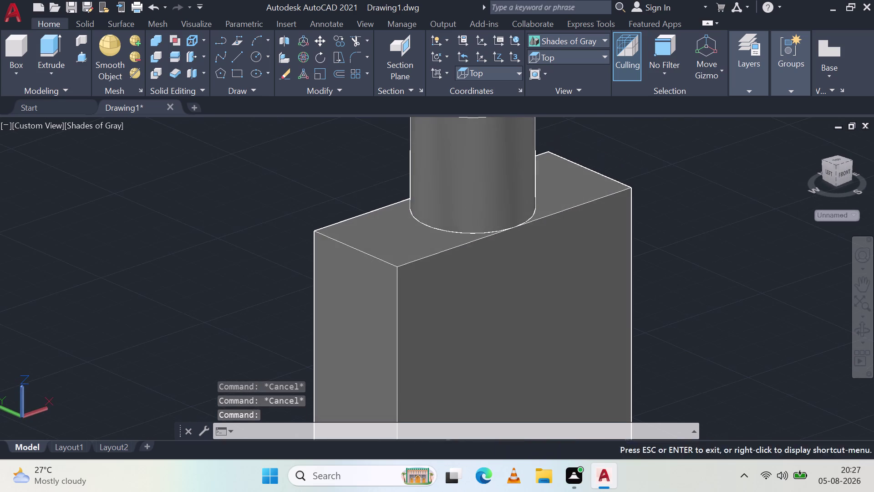
Zoom and pan to frame the model, then start the Line command.
scroll(down, 3)
scroll(down, 3)
scroll(up, 3)
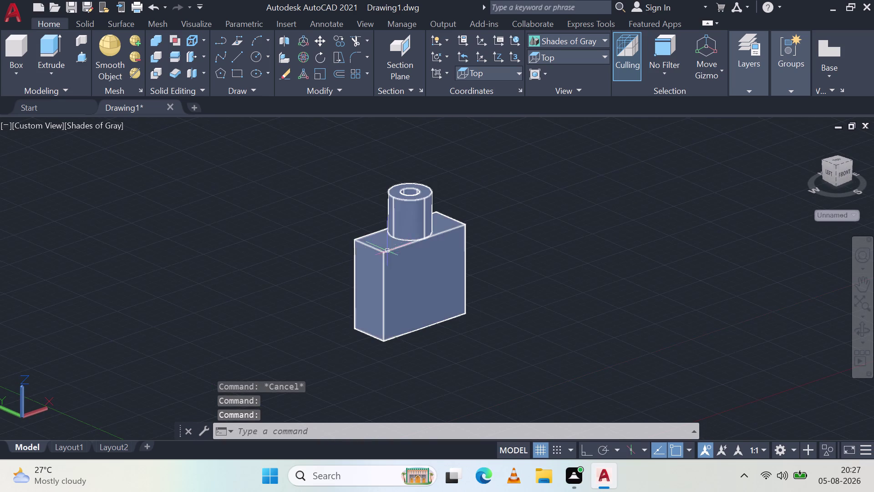
middle_drag(390, 257, 438, 237)
scroll(up, 3)
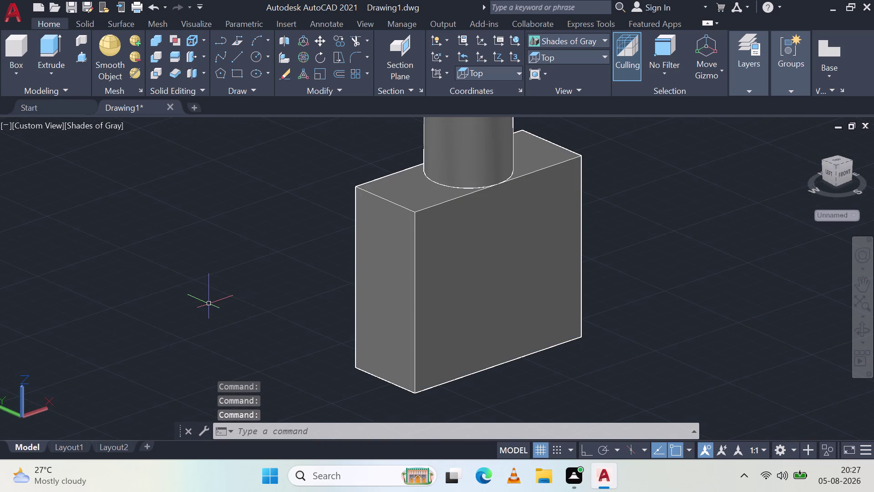
scroll(down, 3)
middle_drag(222, 300, 342, 285)
middle_click(342, 285)
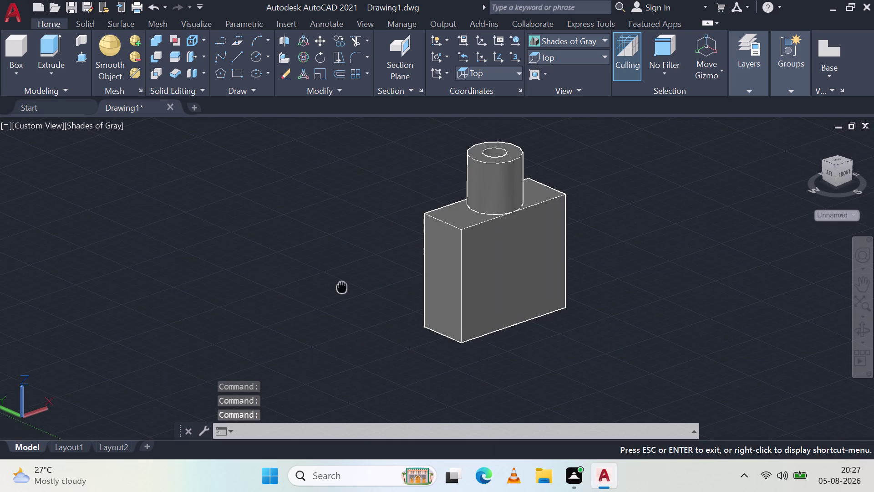
middle_click(342, 285)
scroll(down, 3)
middle_drag(214, 272, 296, 253)
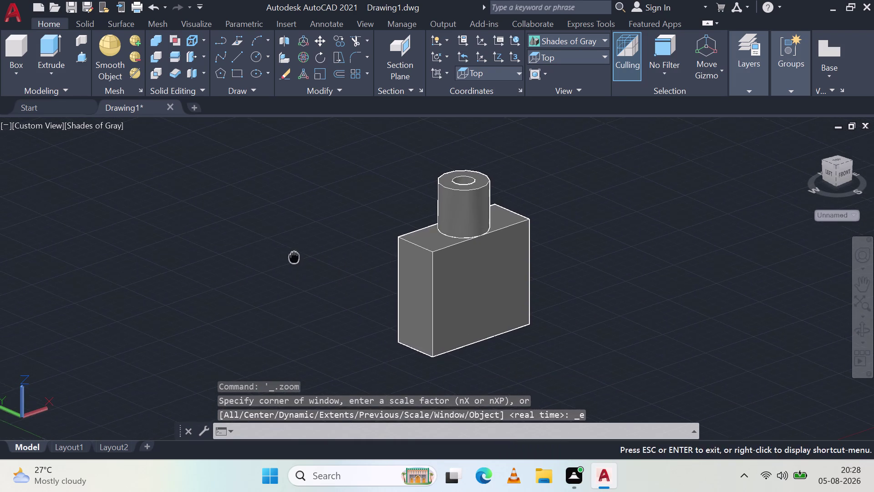
middle_drag(296, 253, 302, 251)
middle_click(302, 252)
scroll(up, 3)
middle_drag(380, 270, 298, 268)
middle_click(299, 269)
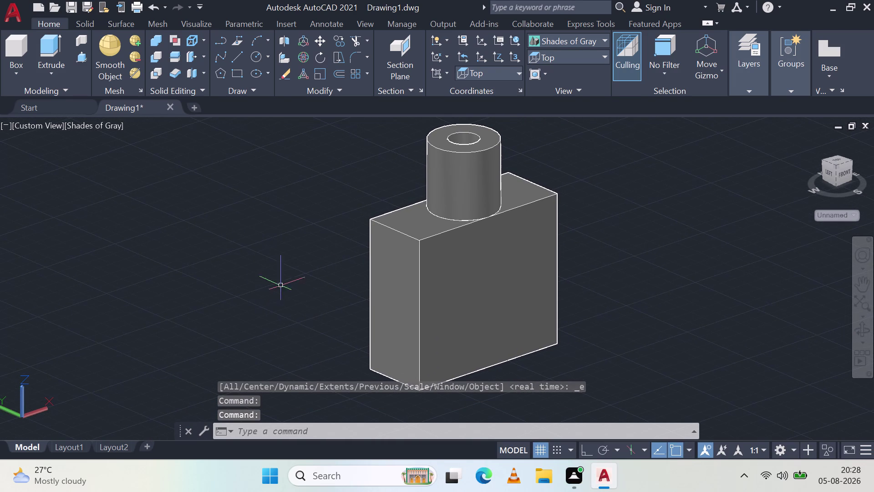
click(236, 56)
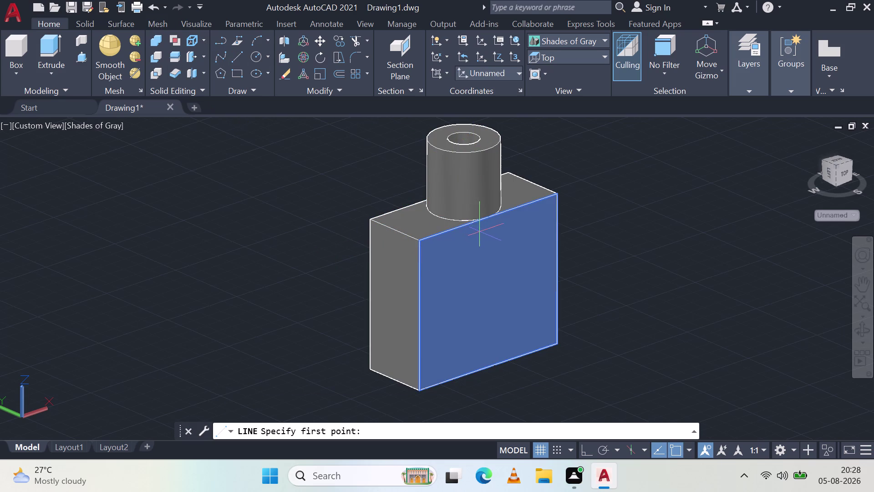
Switch the view to the Top preset.
middle_drag(491, 224, 431, 336)
click(570, 60)
click(571, 74)
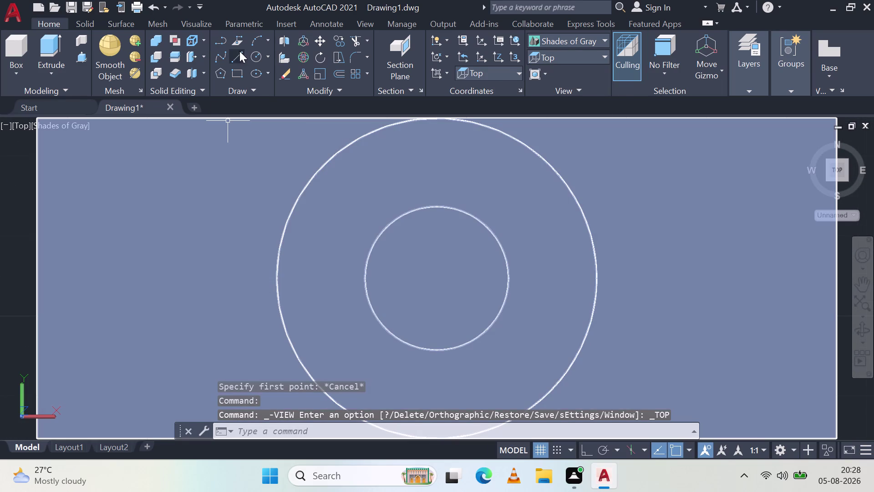
Draw a line from the block's left edge to the boss's outer circle.
click(239, 59)
scroll(down, 3)
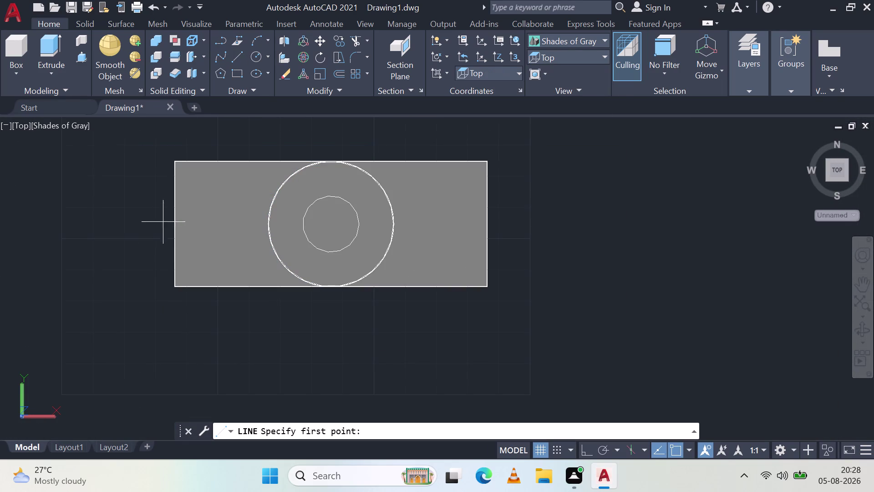
click(178, 220)
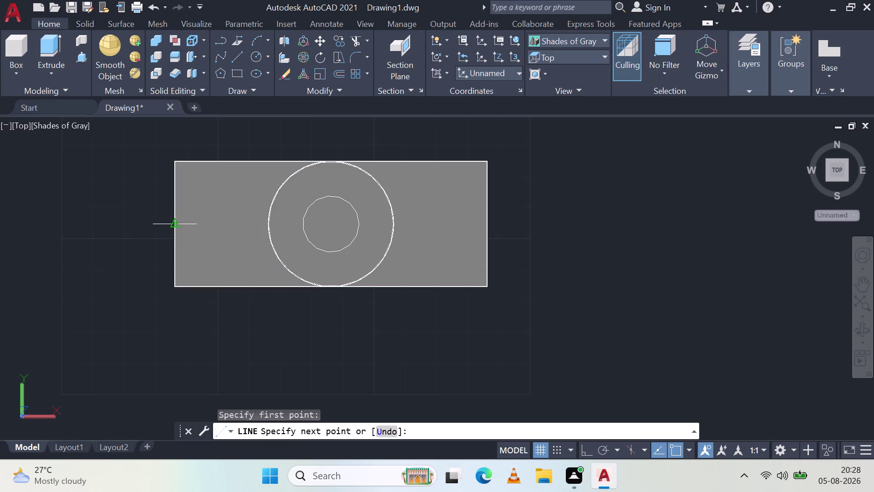
key(Escape)
key(space)
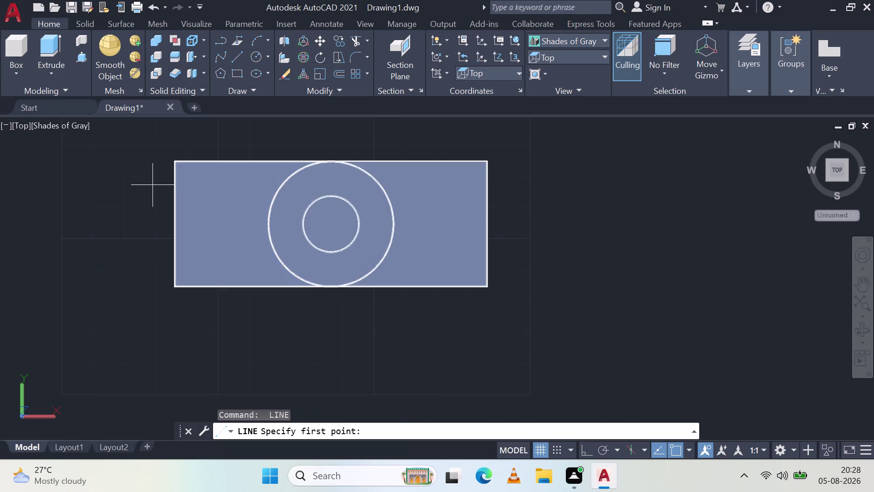
click(176, 226)
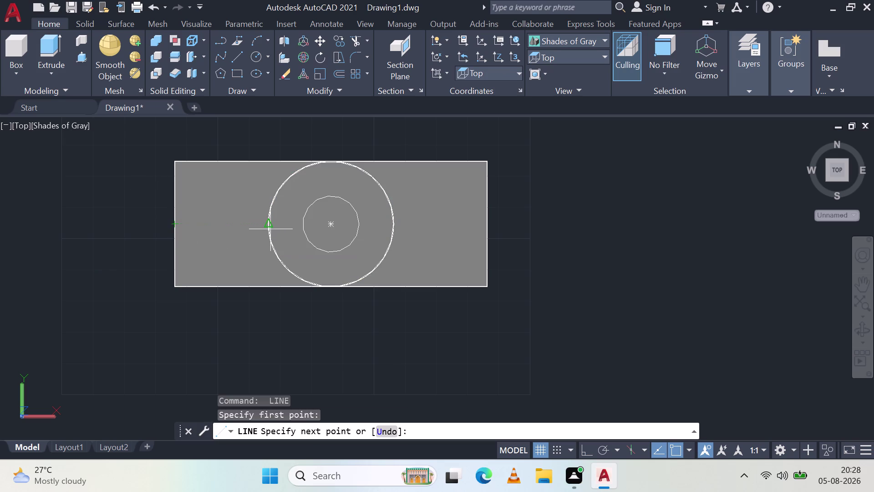
click(271, 227)
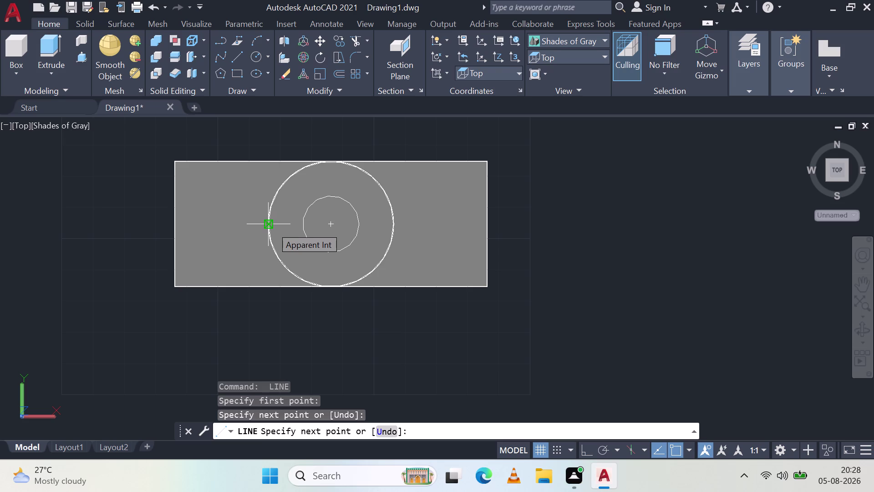
key(Escape)
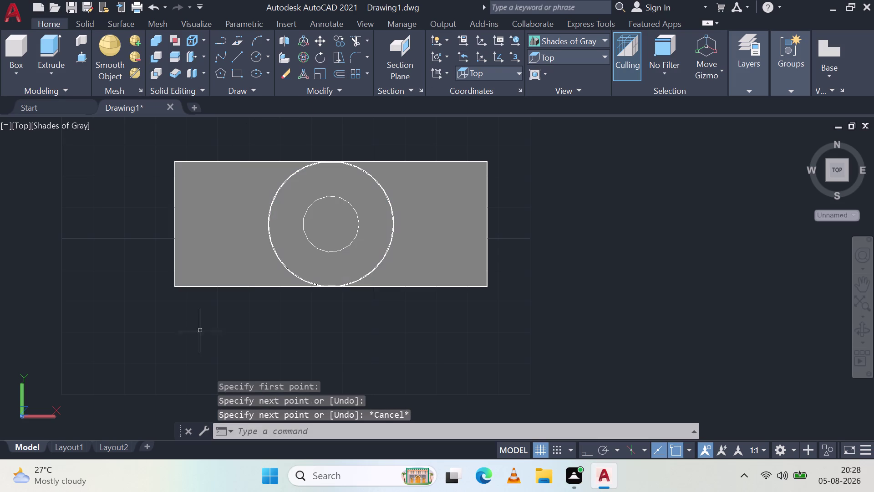
middle_drag(267, 316, 279, 170)
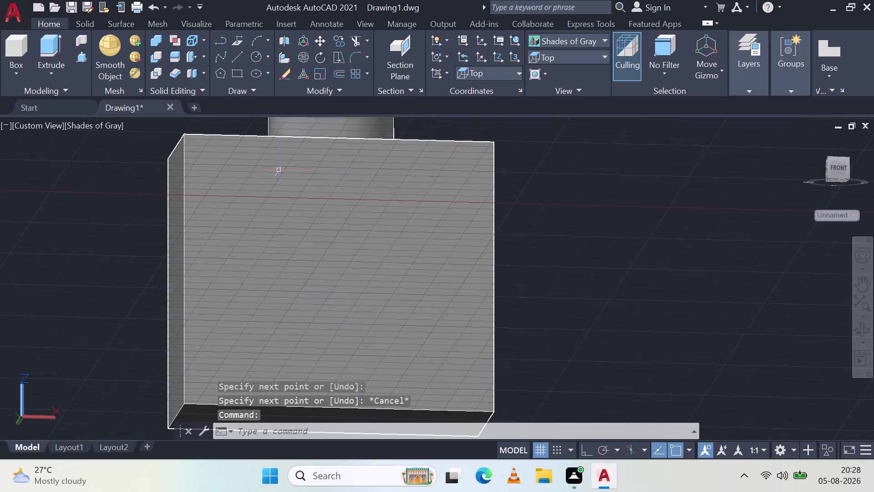
Orbit back near Top view and set the visual style to 2D Wireframe.
scroll(down, 3)
middle_drag(314, 281, 312, 187)
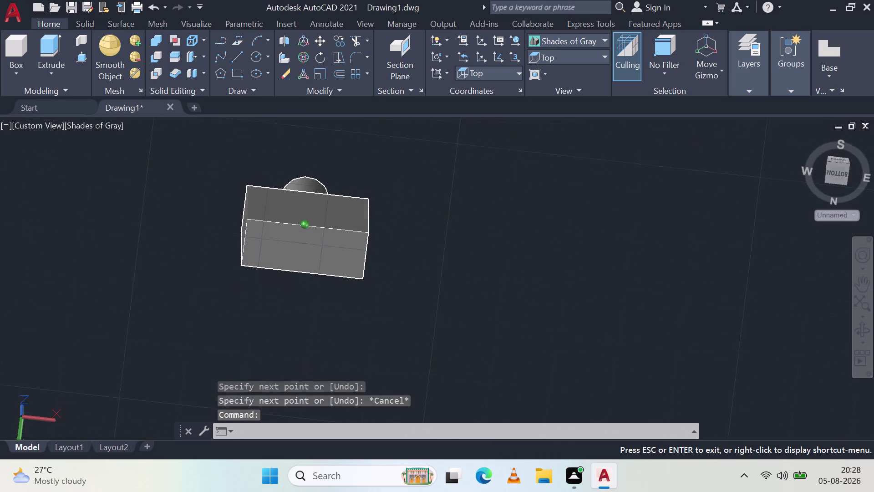
middle_drag(312, 188, 287, 346)
middle_drag(302, 230, 320, 337)
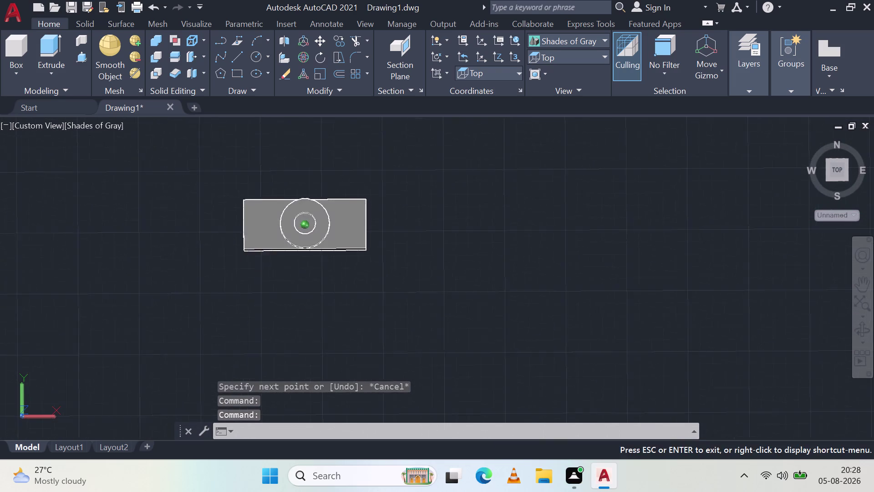
middle_drag(321, 336, 326, 342)
scroll(down, 3)
click(574, 41)
click(547, 62)
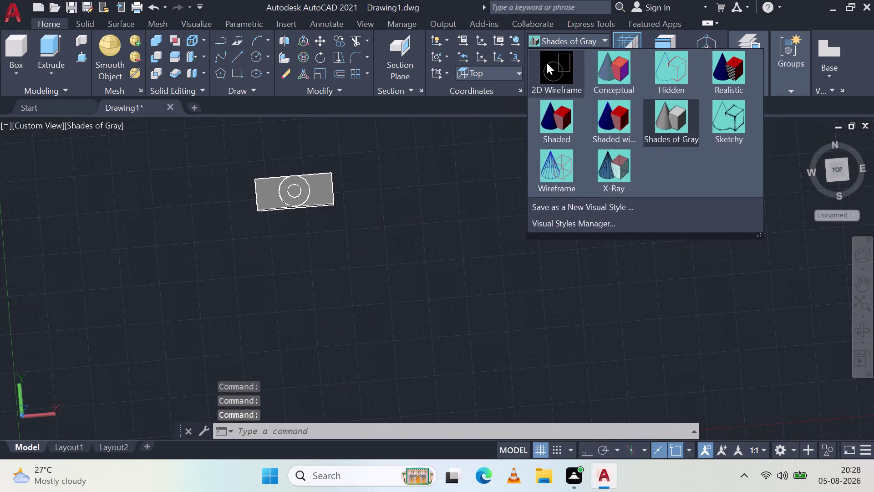
Cancel a stray pick and orbit around the wireframe block.
scroll(up, 3)
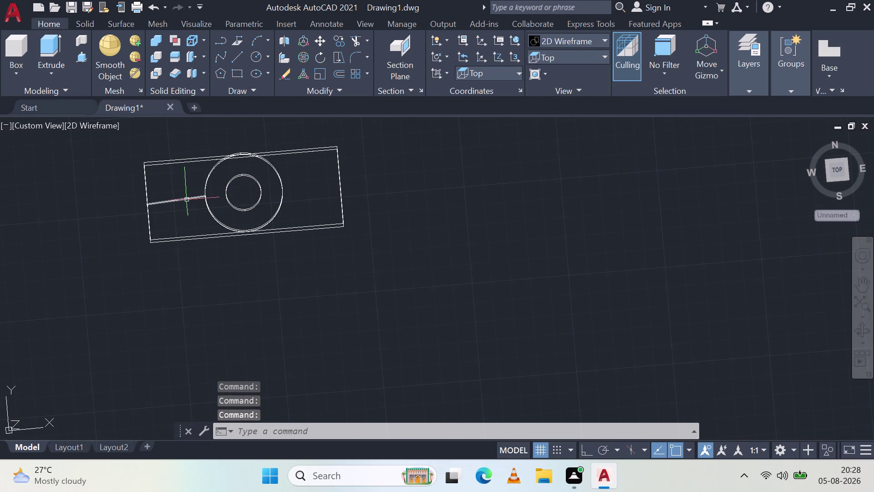
click(187, 199)
key(Escape)
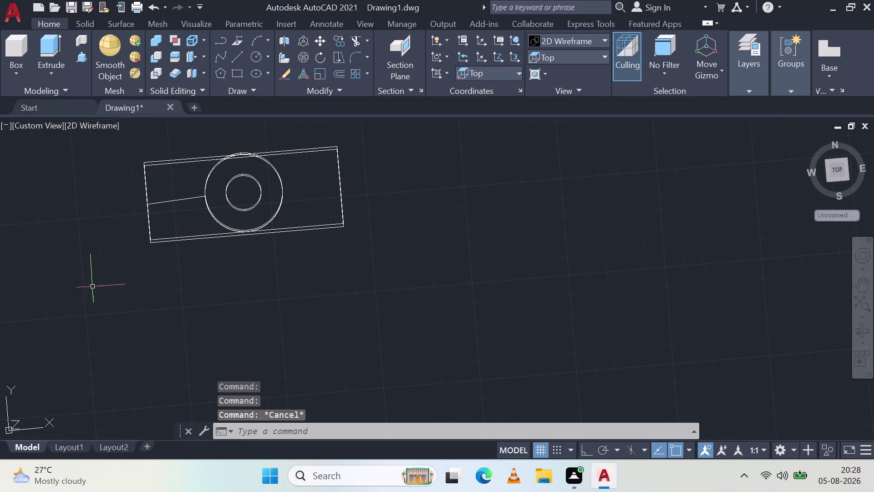
scroll(up, 3)
middle_drag(170, 278, 196, 184)
middle_drag(196, 184, 217, 232)
Orbit and zoom extents to bring the block and boss fully into view.
middle_drag(219, 235, 235, 245)
middle_drag(241, 247, 250, 249)
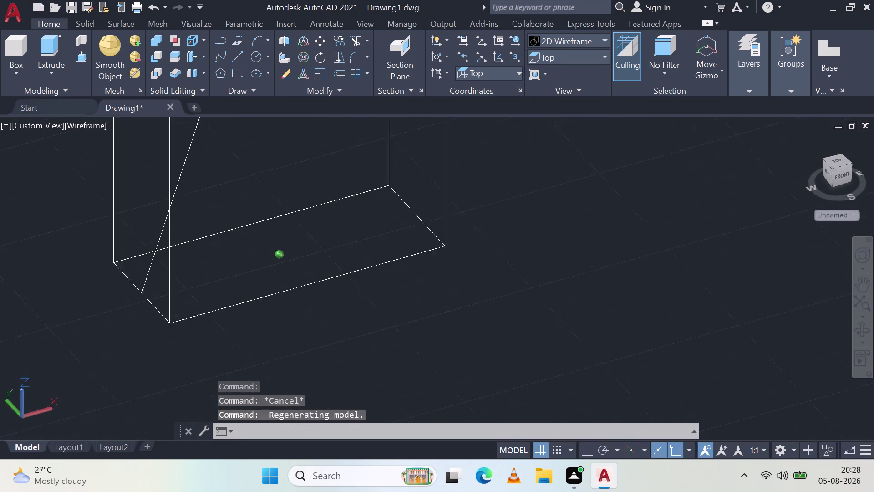
middle_drag(251, 249, 288, 240)
middle_drag(291, 237, 348, 210)
scroll(down, 3)
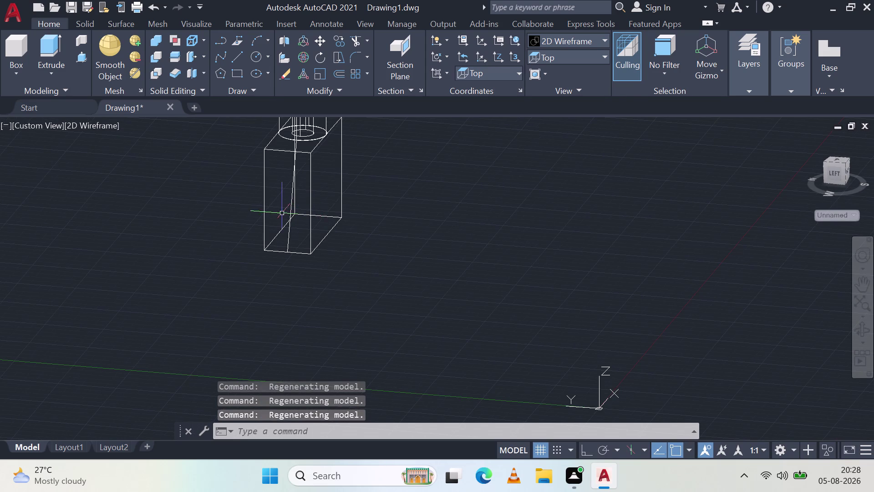
scroll(up, 3)
middle_drag(286, 173, 428, 280)
middle_click(429, 280)
middle_click(428, 280)
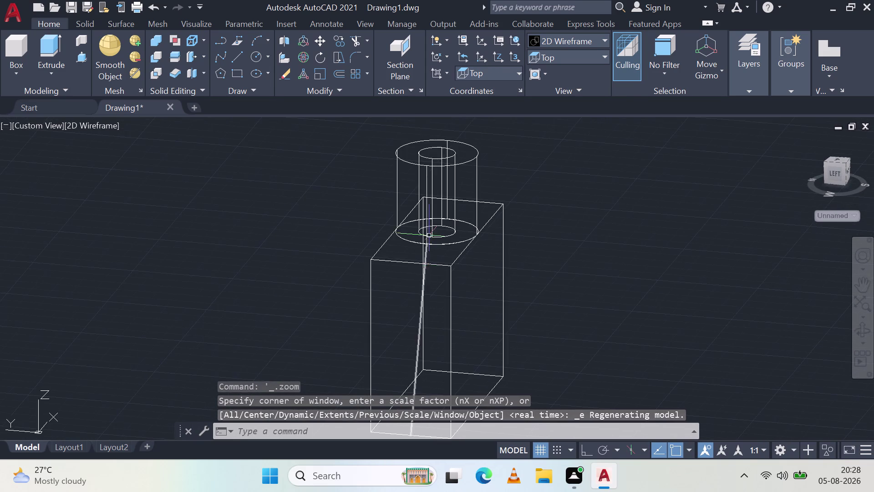
Move in closer and orbit around the boss base.
scroll(up, 3)
middle_drag(441, 226, 417, 230)
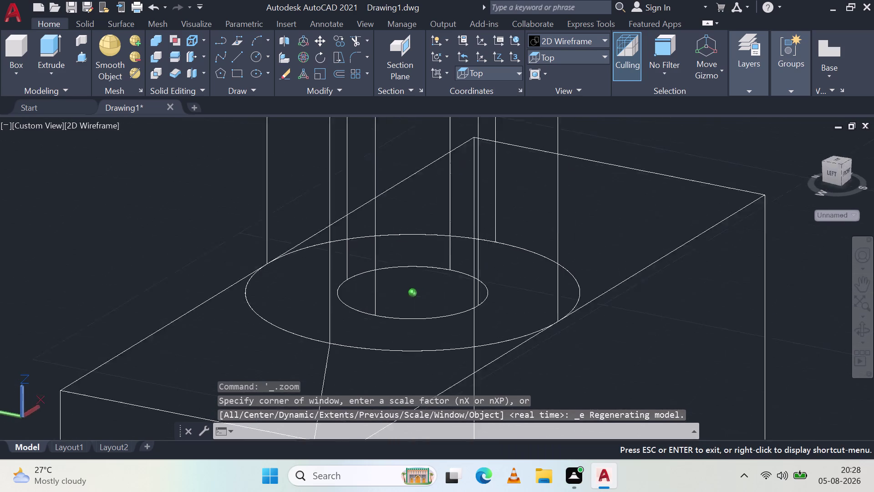
middle_drag(416, 229, 356, 208)
middle_click(356, 209)
middle_drag(353, 207, 352, 225)
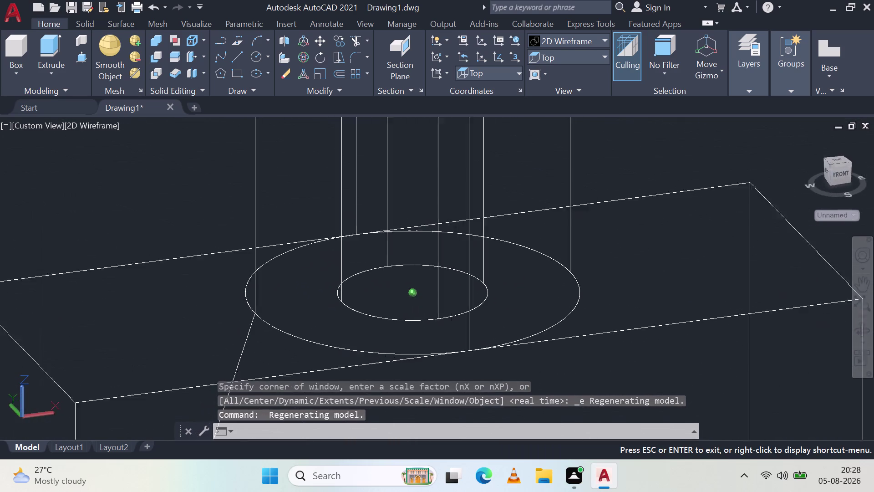
middle_drag(353, 225, 422, 219)
middle_click(423, 219)
Select the slanted stray line across the block and delete it.
click(358, 198)
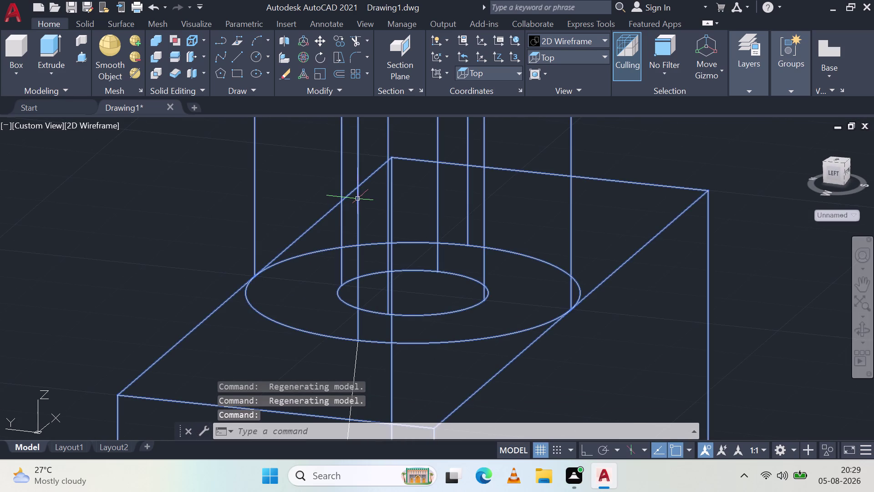
key(Escape)
scroll(down, 3)
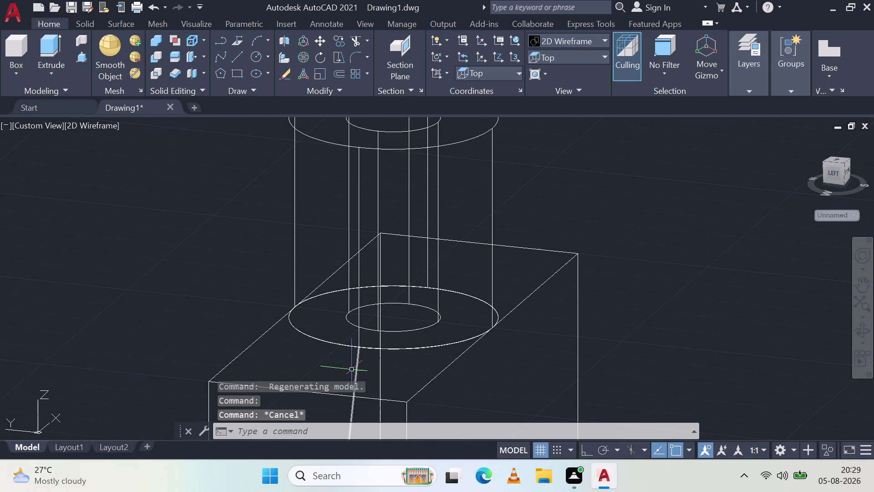
click(357, 369)
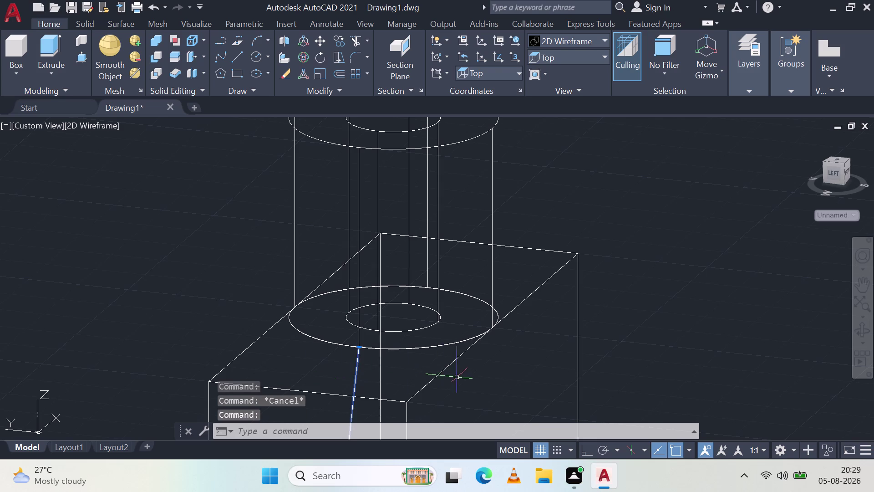
scroll(down, 3)
middle_drag(468, 384, 413, 272)
middle_drag(413, 271, 412, 267)
middle_click(412, 267)
middle_click(411, 267)
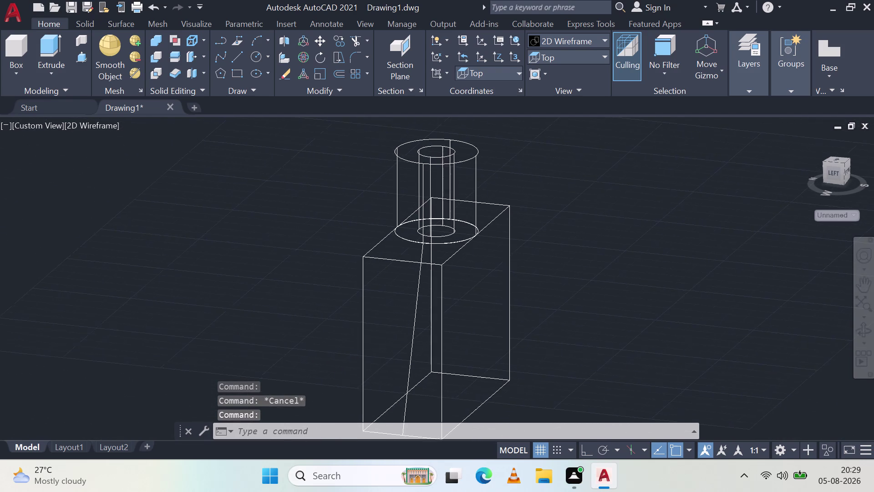
click(413, 321)
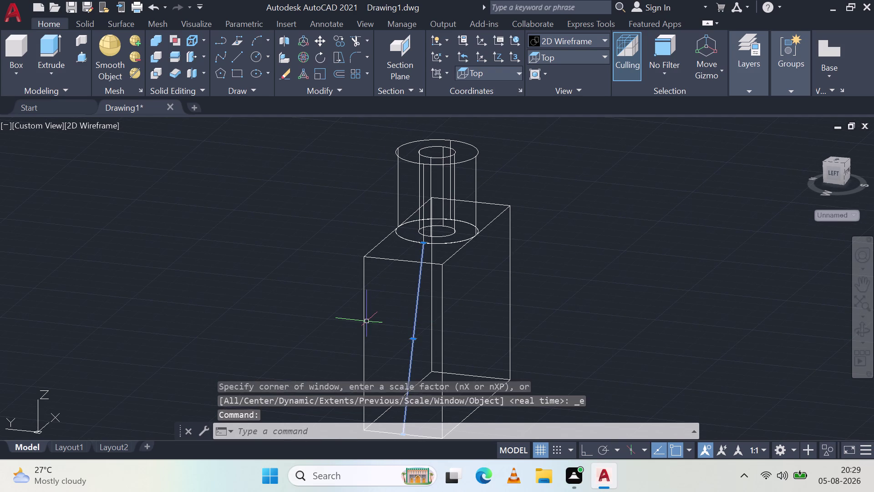
key(Delete)
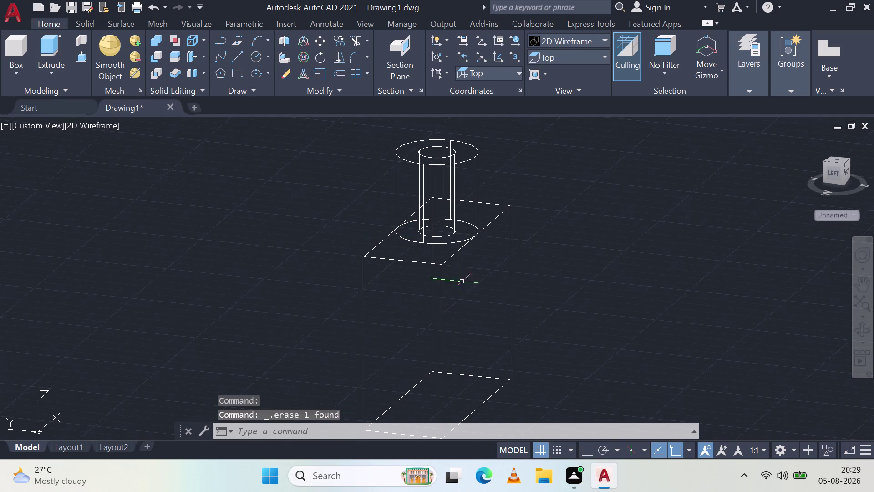
middle_drag(474, 249, 418, 257)
middle_click(418, 257)
middle_click(415, 258)
middle_drag(409, 259, 331, 254)
middle_click(331, 254)
middle_click(330, 254)
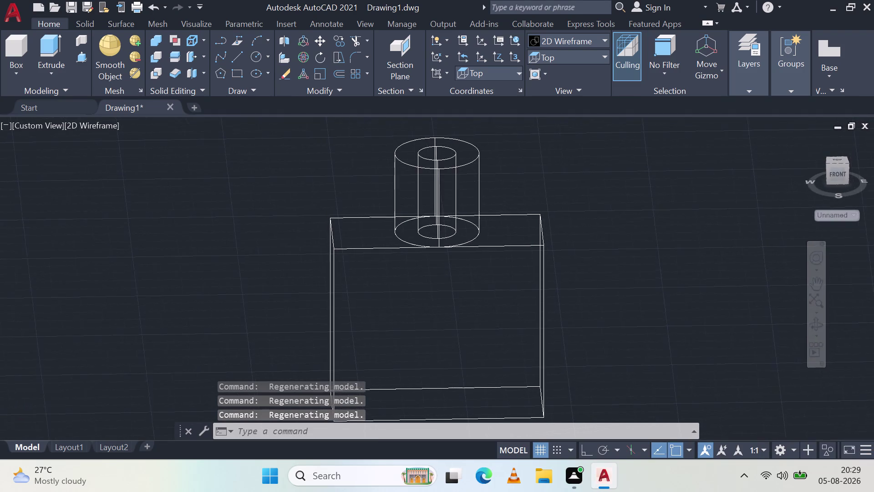
click(564, 53)
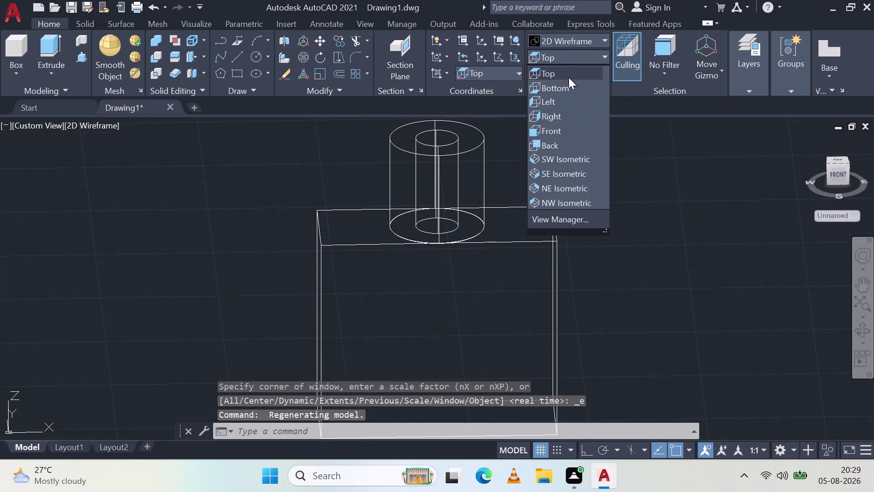
click(573, 67)
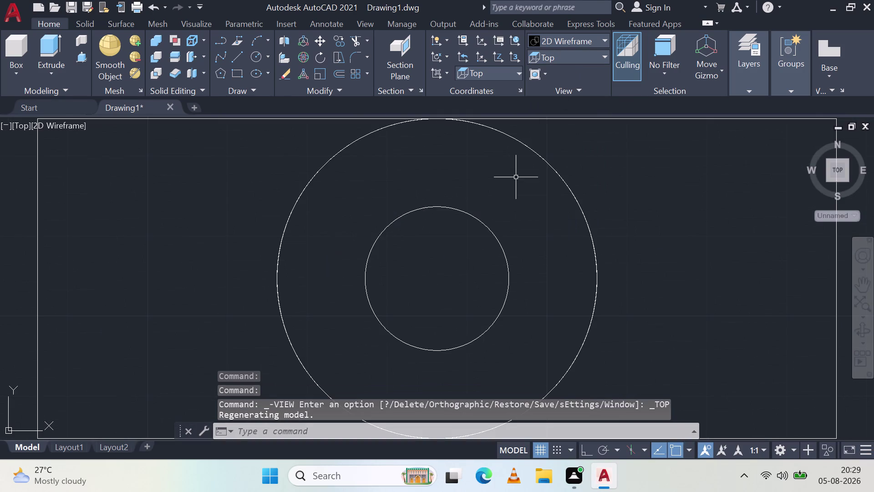
scroll(down, 3)
click(242, 57)
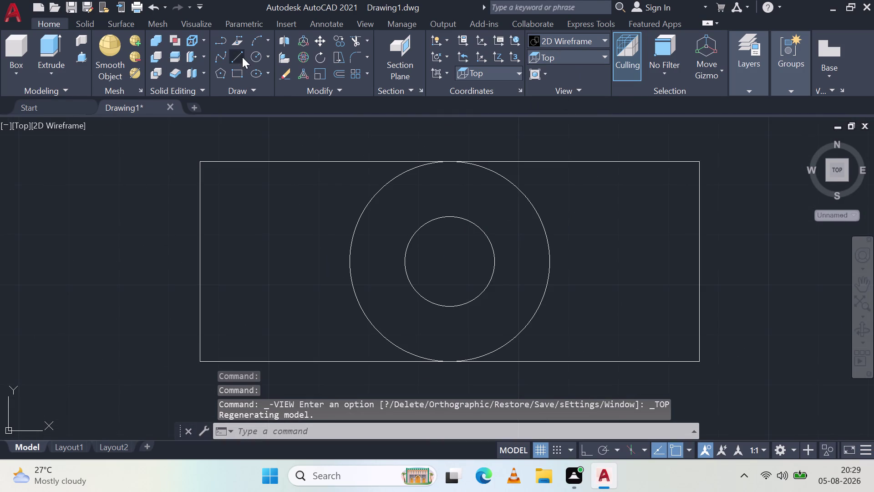
click(350, 260)
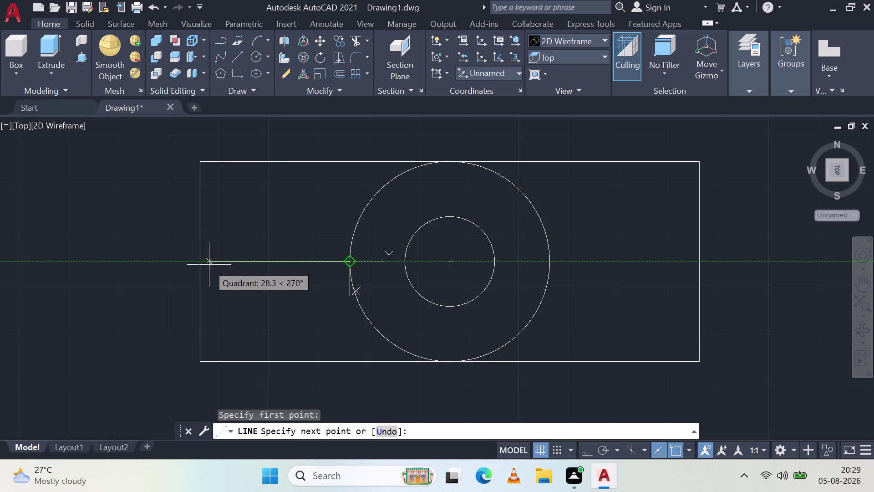
middle_drag(220, 262, 274, 186)
scroll(down, 3)
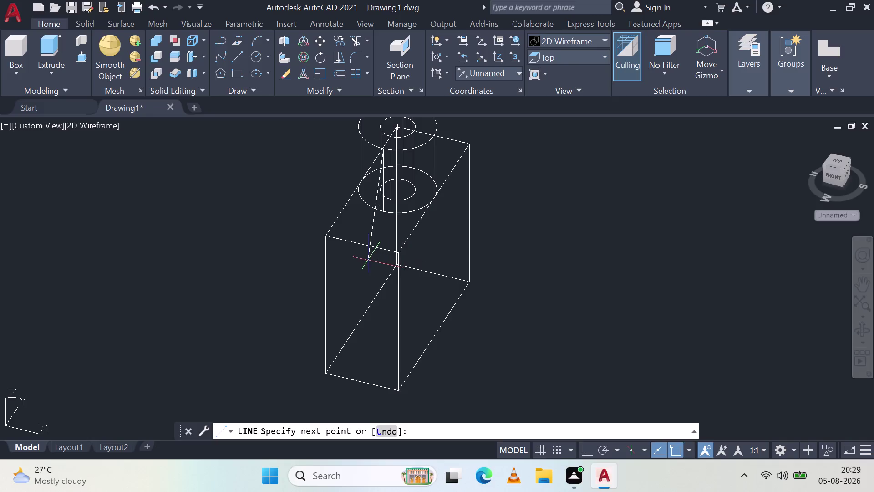
middle_drag(357, 253, 404, 226)
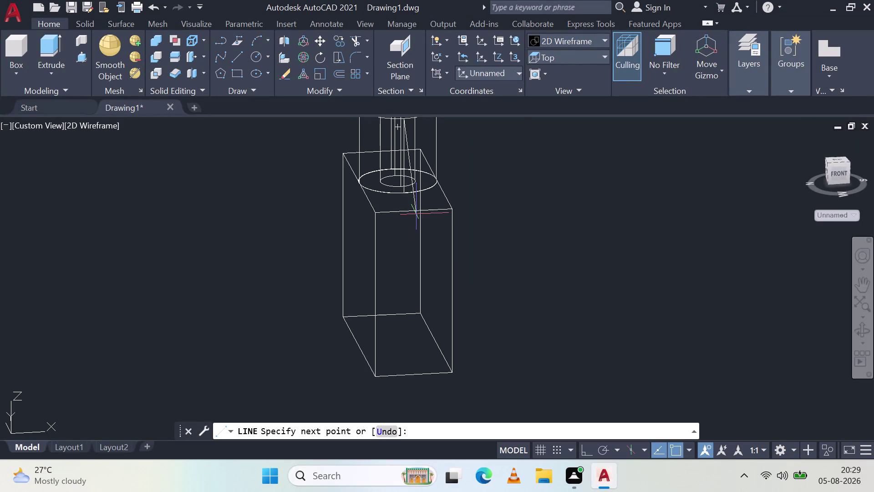
key(Escape)
click(568, 60)
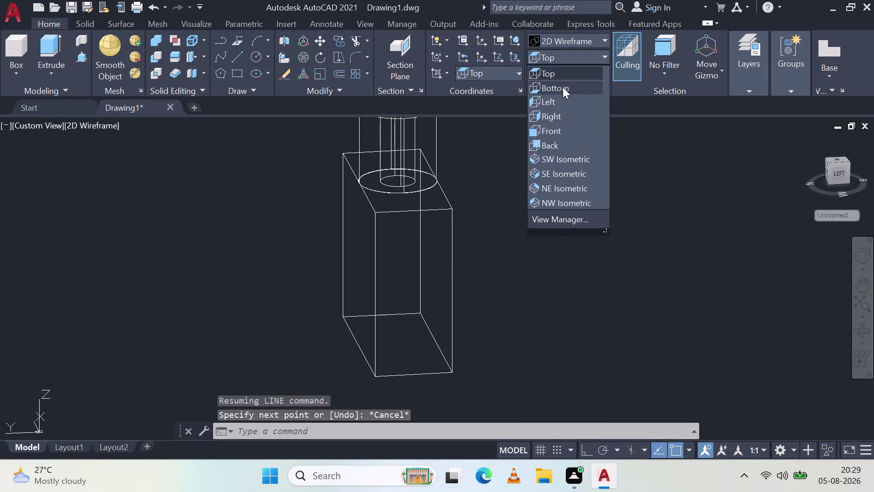
Switch to the Front view, orbit, then switch to the Left view.
click(560, 135)
scroll(down, 3)
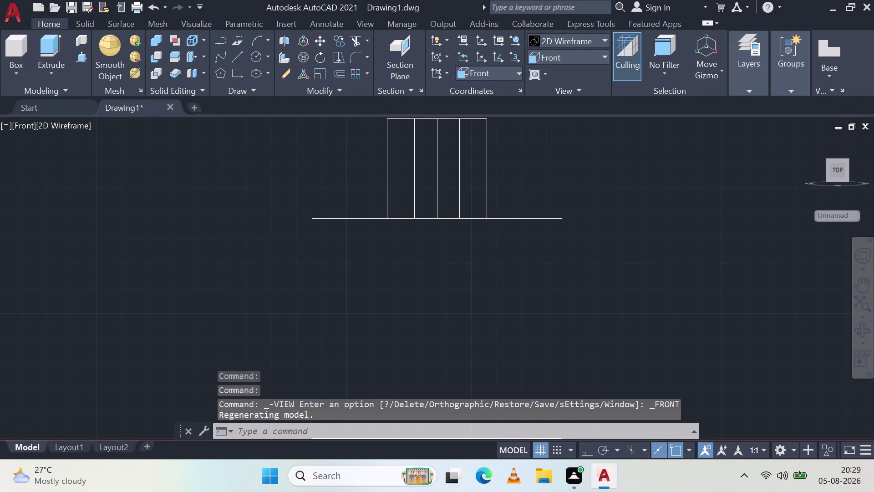
middle_drag(477, 190, 485, 268)
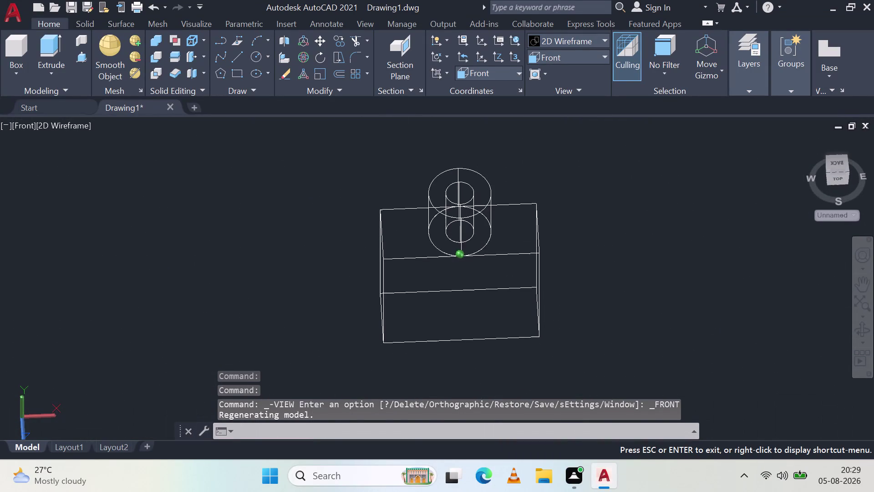
middle_drag(484, 268, 489, 243)
click(576, 57)
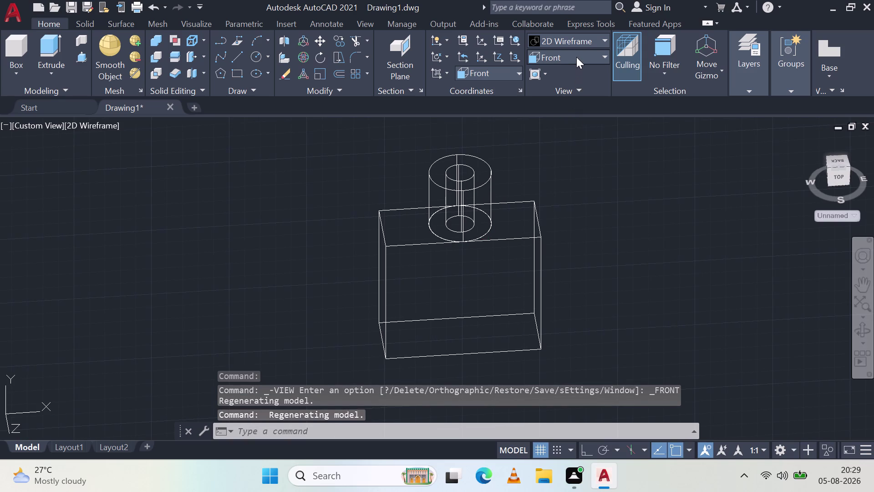
click(551, 101)
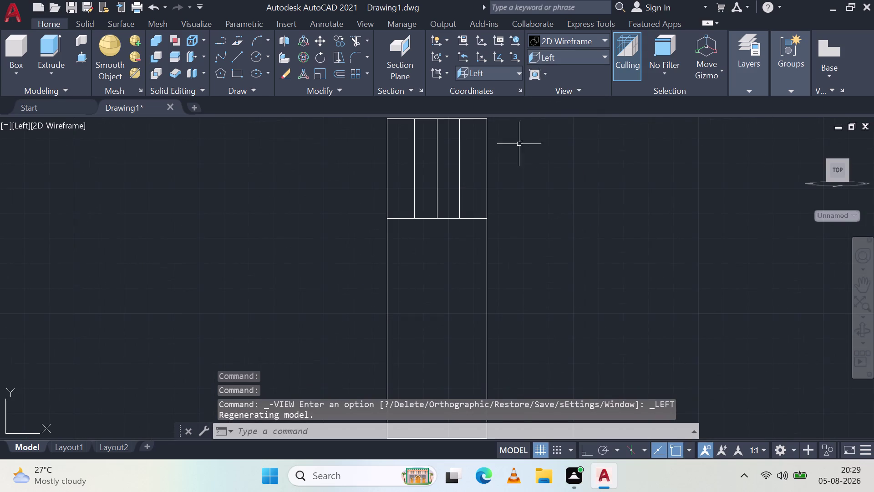
Orbit away from the Left view and pick Left again.
middle_drag(466, 195, 471, 274)
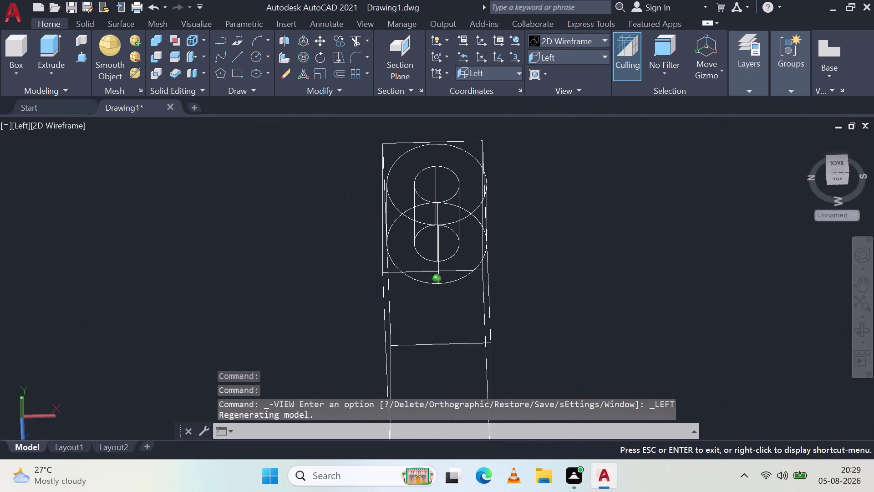
middle_drag(471, 275, 472, 200)
click(573, 55)
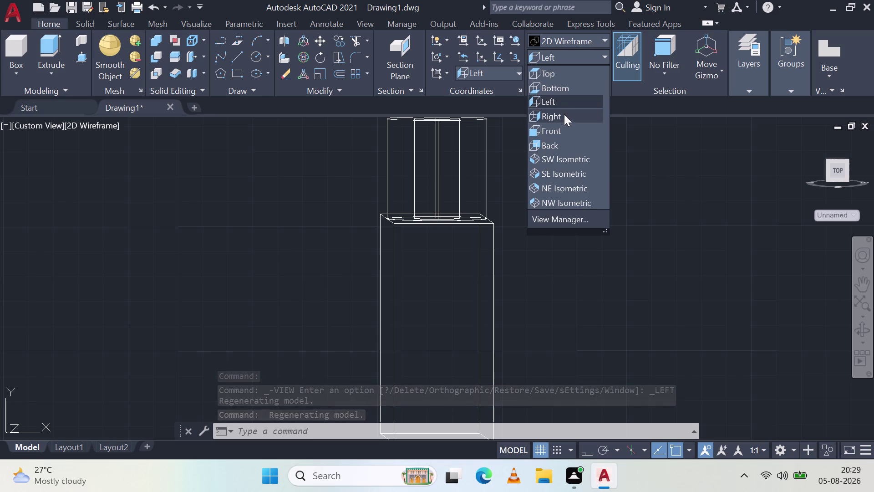
click(567, 100)
Orbit to check the model's shape, cancel commands, and restore the Left view.
scroll(down, 3)
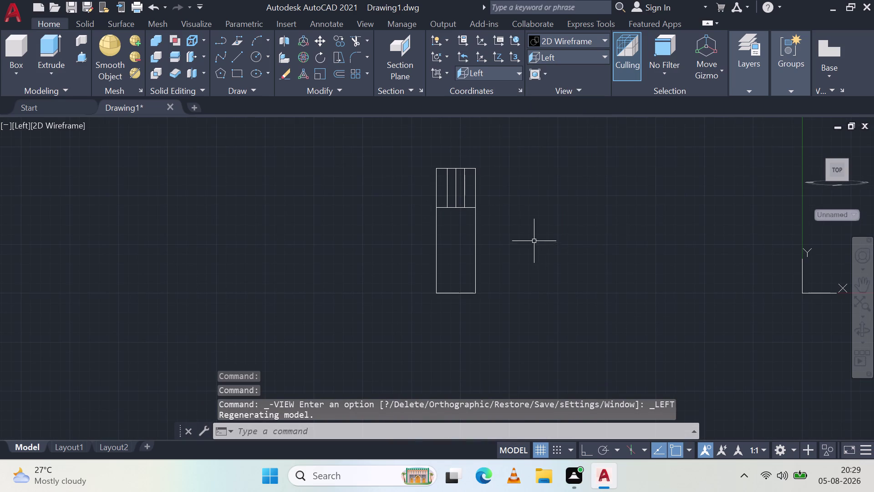
middle_drag(541, 207, 541, 285)
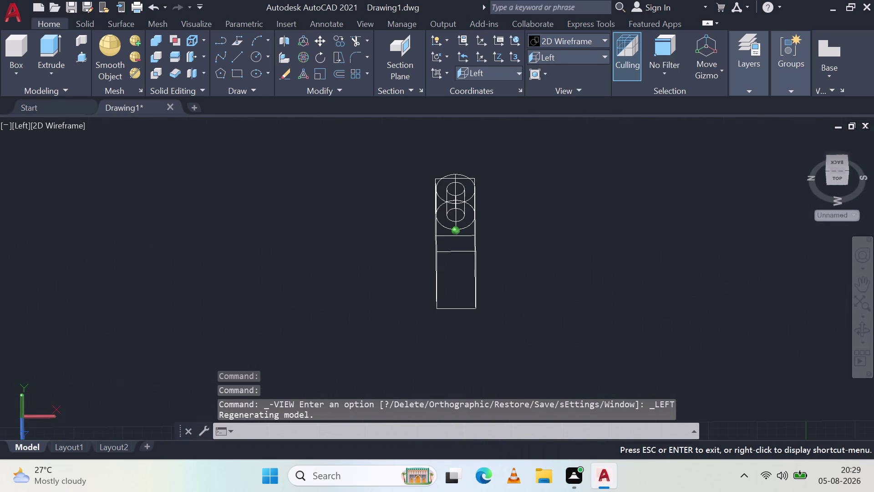
middle_drag(541, 285, 522, 285)
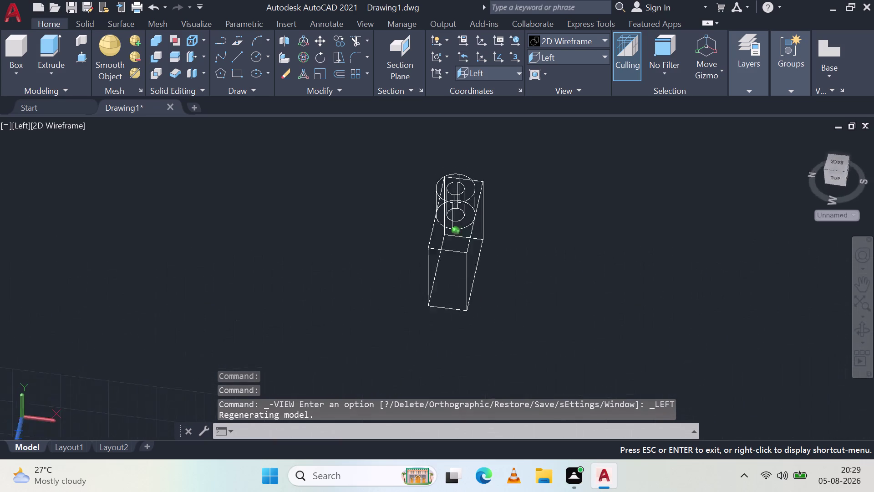
middle_drag(522, 285, 461, 245)
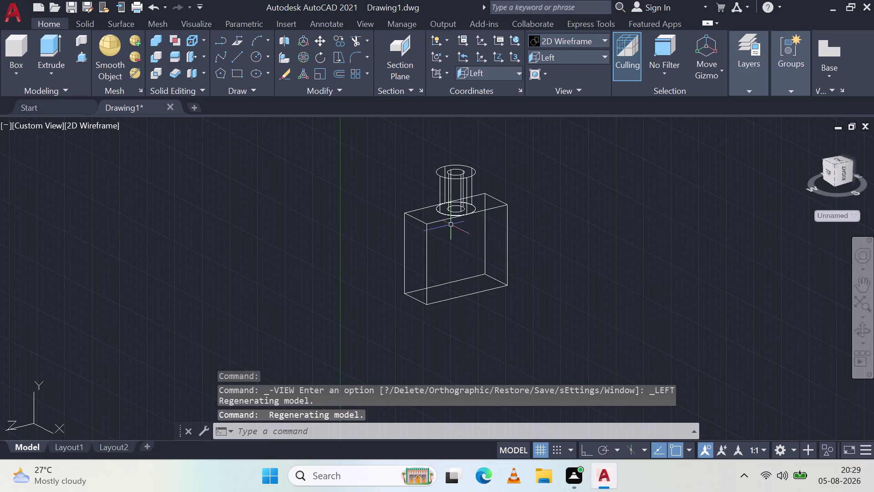
key(Escape)
key(Escape)
click(570, 51)
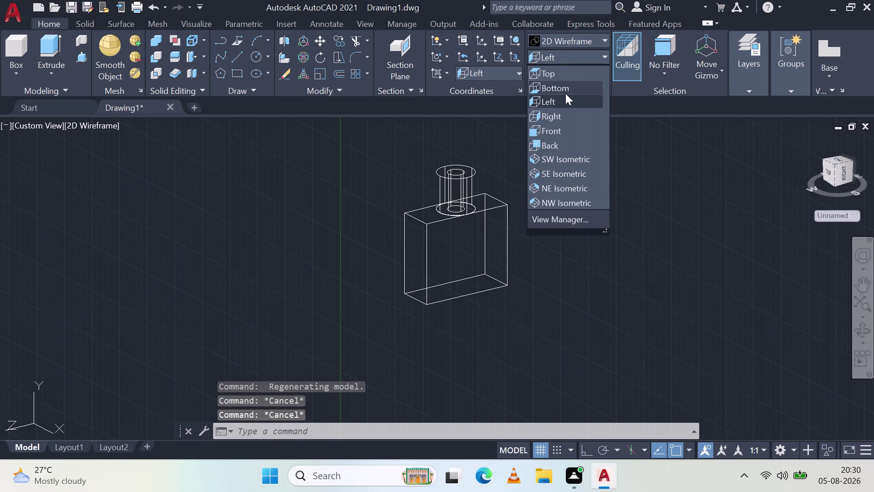
click(560, 101)
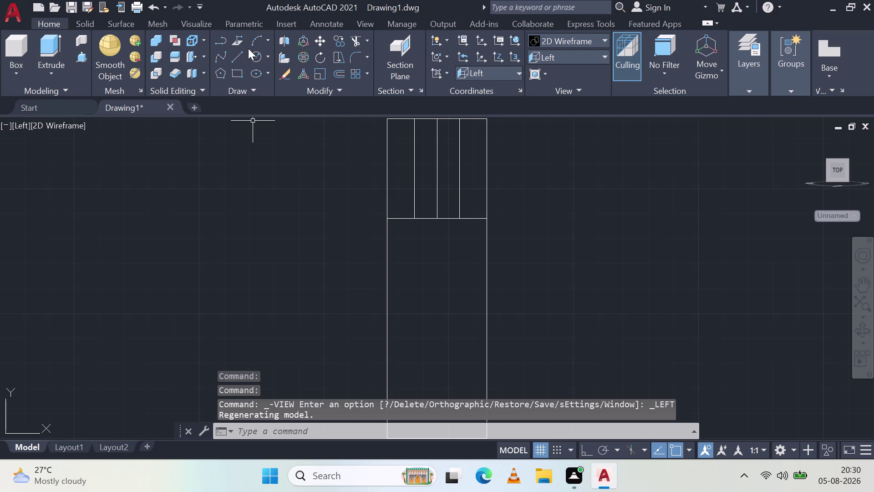
Draw a vertical line from the boss centre down to the block's edge.
click(236, 52)
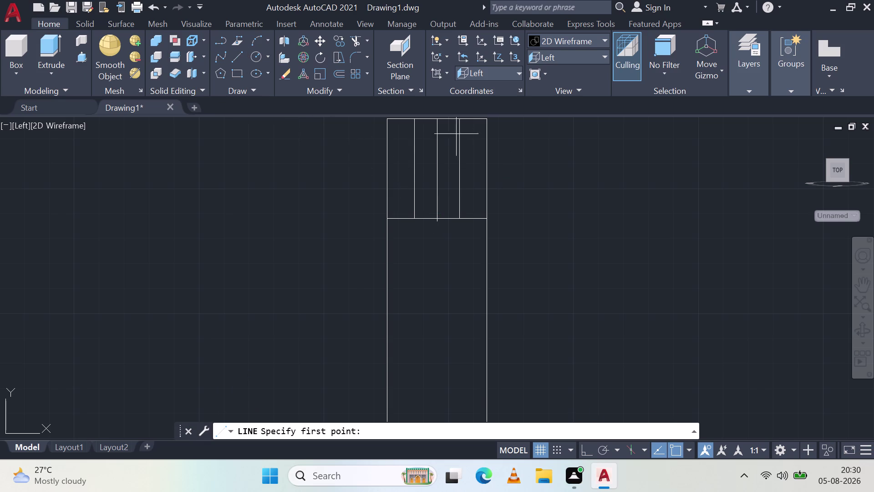
middle_drag(432, 159, 433, 218)
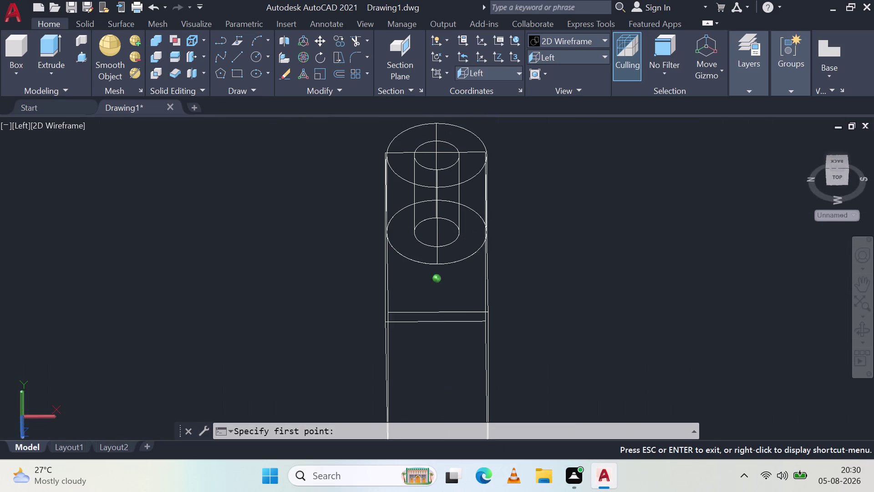
middle_drag(433, 217, 434, 218)
click(438, 313)
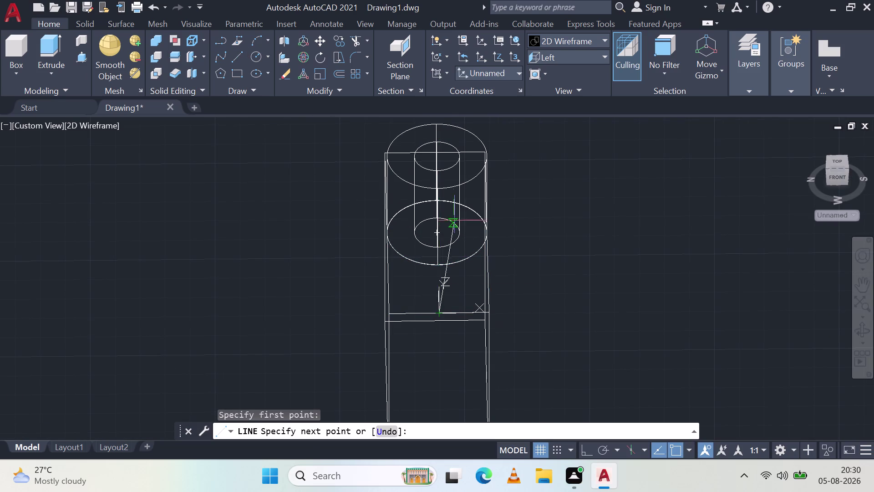
click(435, 189)
key(Escape)
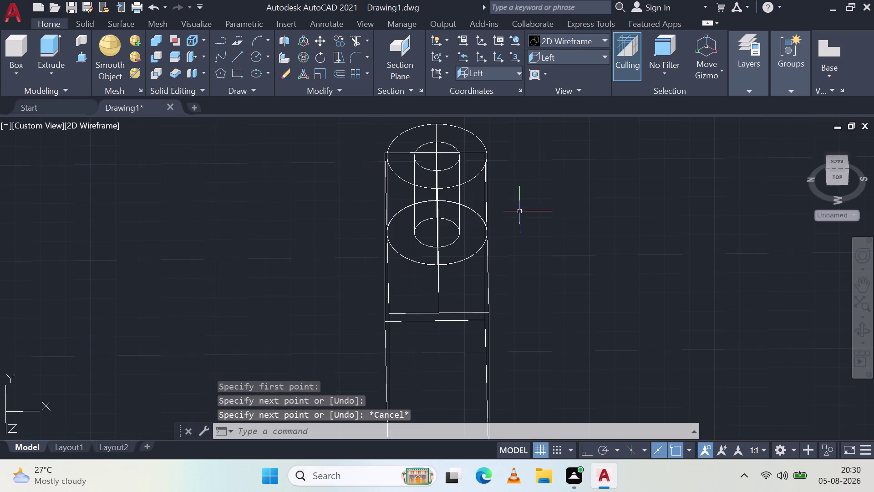
Orbit and zoom to review the new line against the sloped rib and boss.
middle_drag(546, 197, 409, 147)
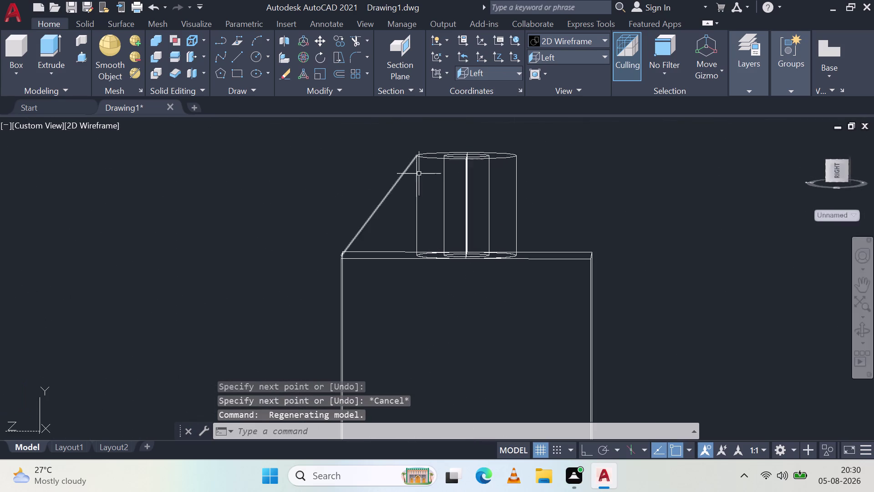
scroll(up, 3)
scroll(down, 3)
middle_drag(414, 171, 440, 250)
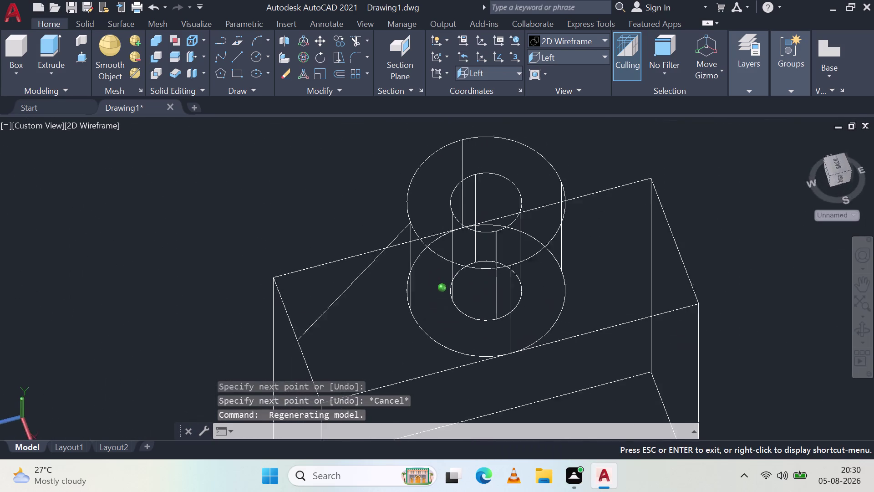
middle_drag(441, 250, 533, 271)
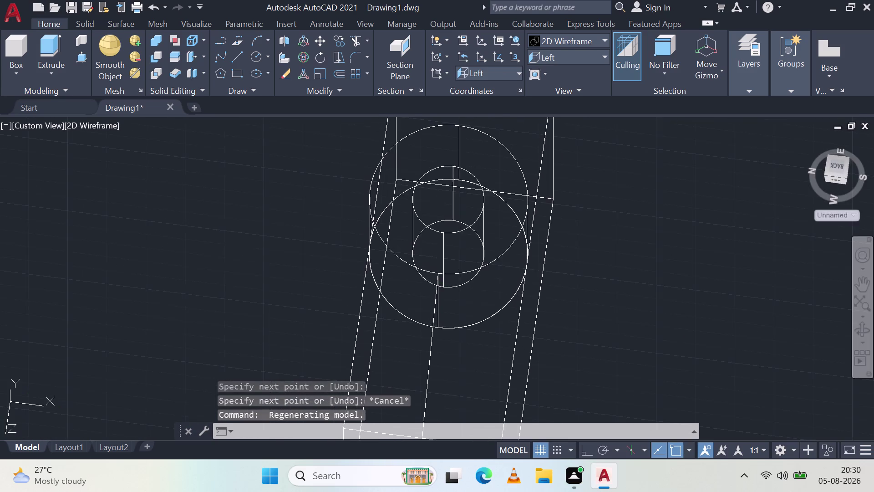
scroll(down, 3)
middle_drag(476, 298, 511, 244)
Copy the centre line 4.5 units to one side from its endpoint.
click(491, 272)
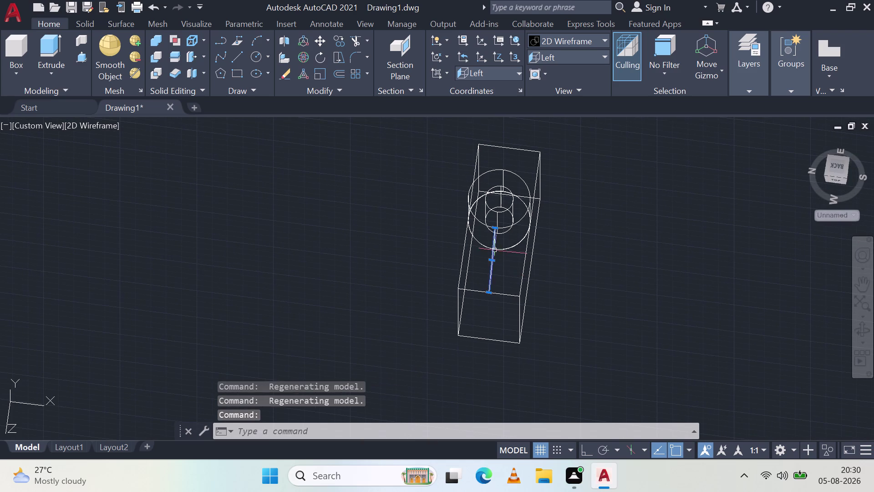
click(339, 38)
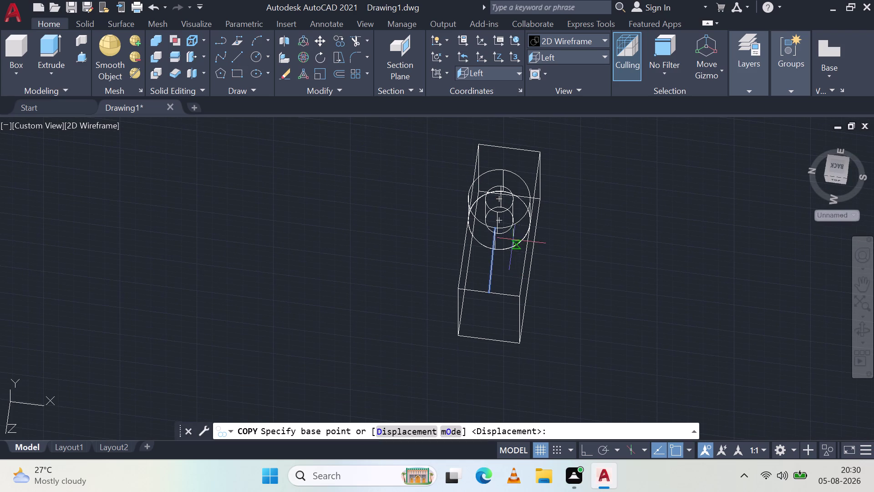
click(488, 293)
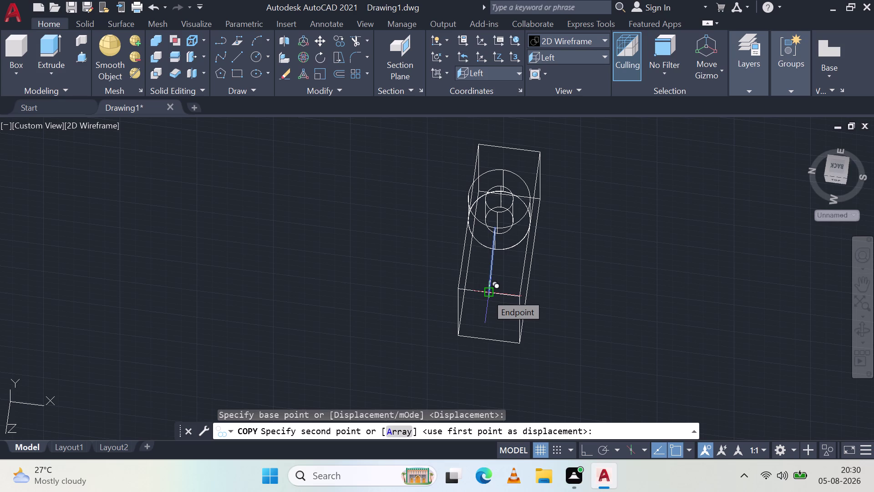
text(4)
text(.5)
scroll(up, 3)
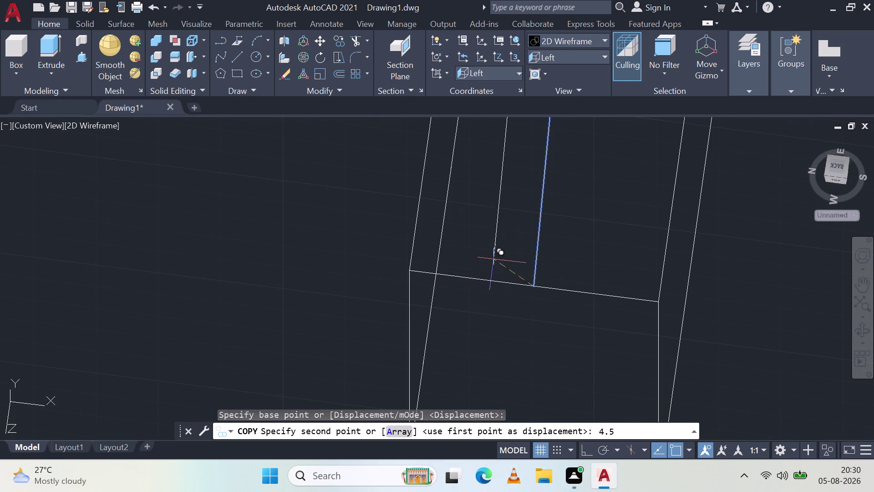
With Ortho on, place a second copy 4.5 units on the other side.
click(587, 449)
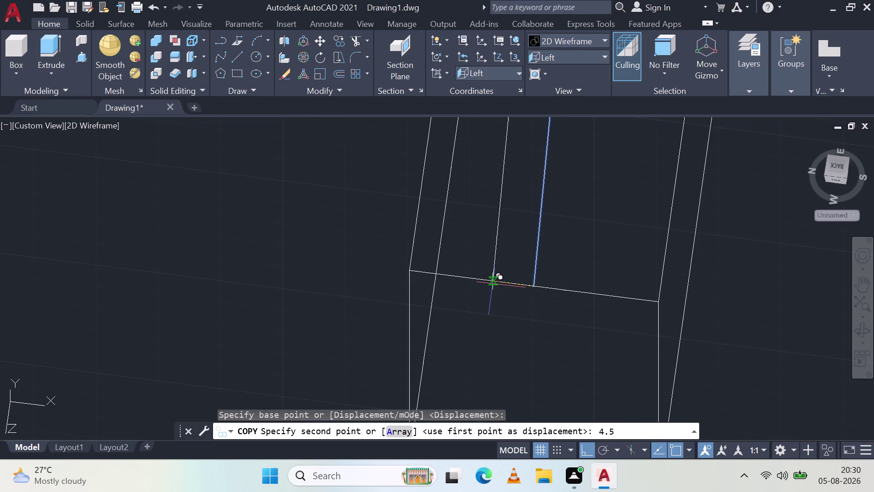
key(space)
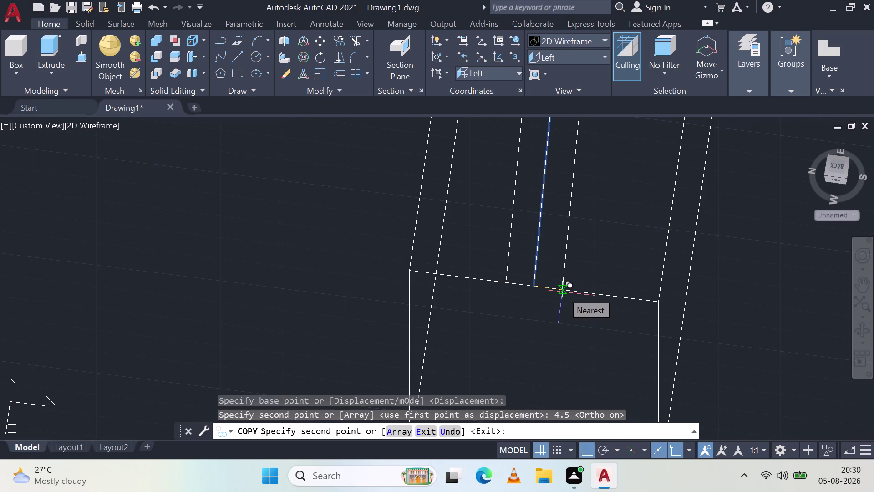
key(4)
text(.)
text(6)
key(BackSpace)
text(5)
key(space)
key(Escape)
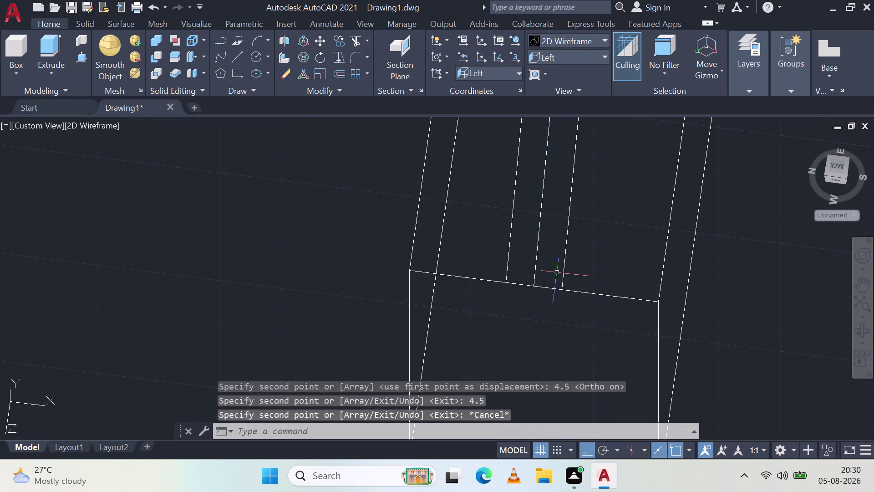
Erase the original centre line, leaving the two 4.5-unit offset lines.
scroll(up, 3)
scroll(down, 3)
scroll(down, 3)
scroll(up, 3)
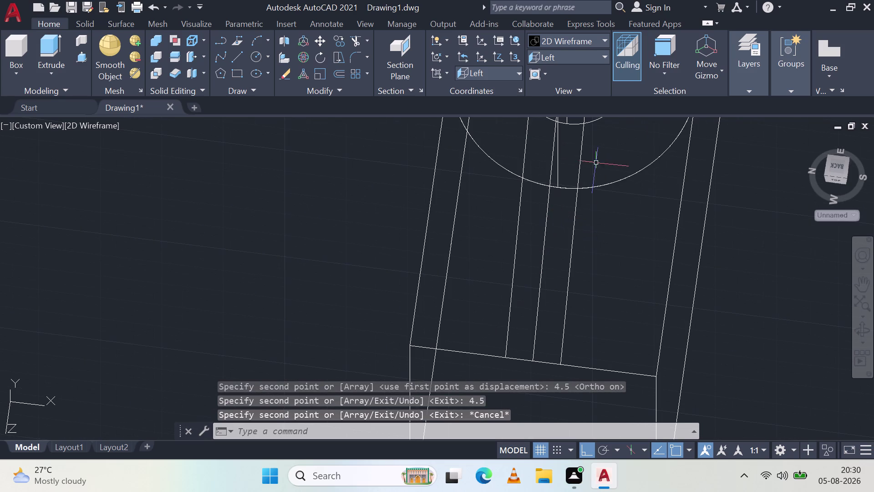
middle_drag(629, 219, 587, 219)
middle_drag(586, 219, 545, 162)
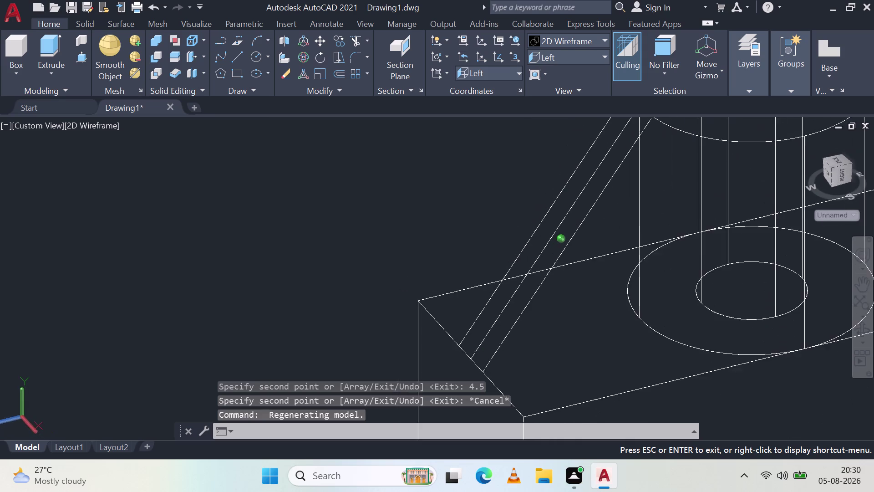
middle_drag(545, 162, 573, 207)
middle_click(573, 206)
middle_click(573, 206)
middle_drag(575, 207, 584, 210)
middle_click(584, 210)
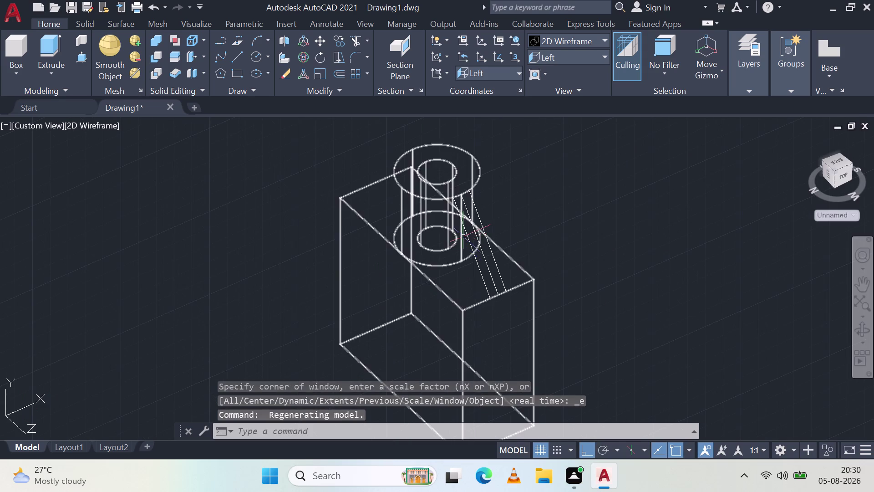
click(487, 265)
key(Delete)
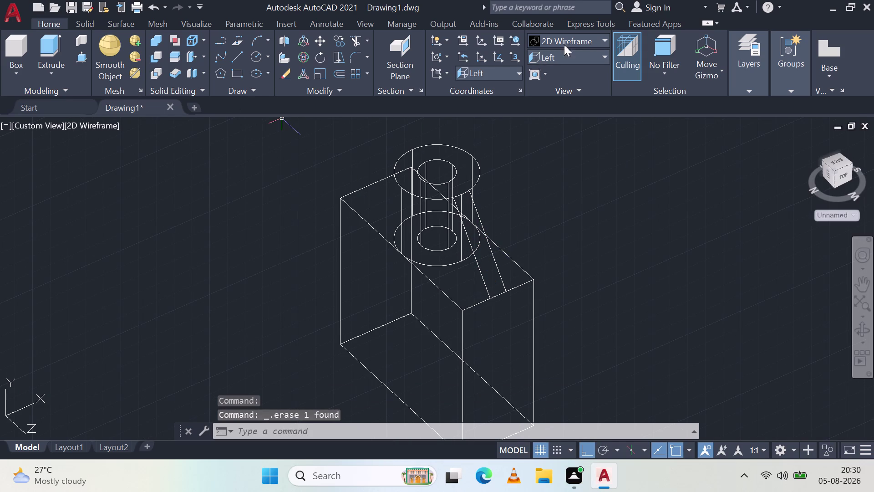
click(574, 40)
click(675, 132)
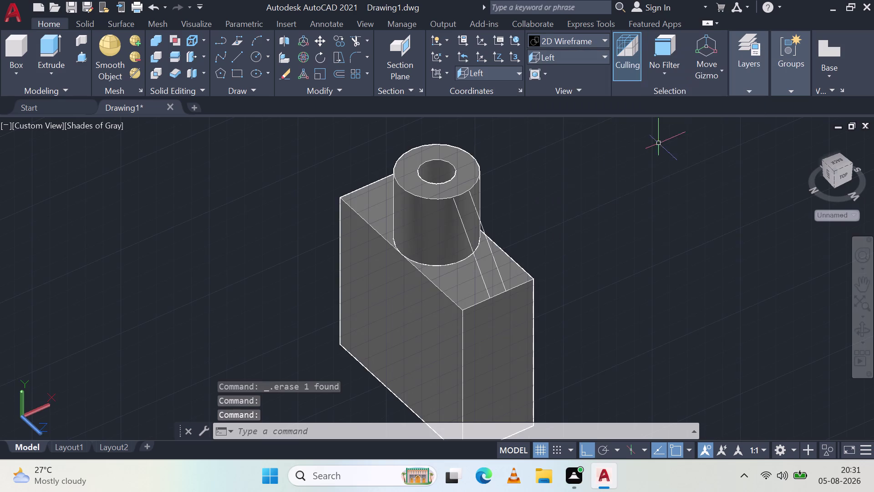
middle_drag(521, 244, 473, 246)
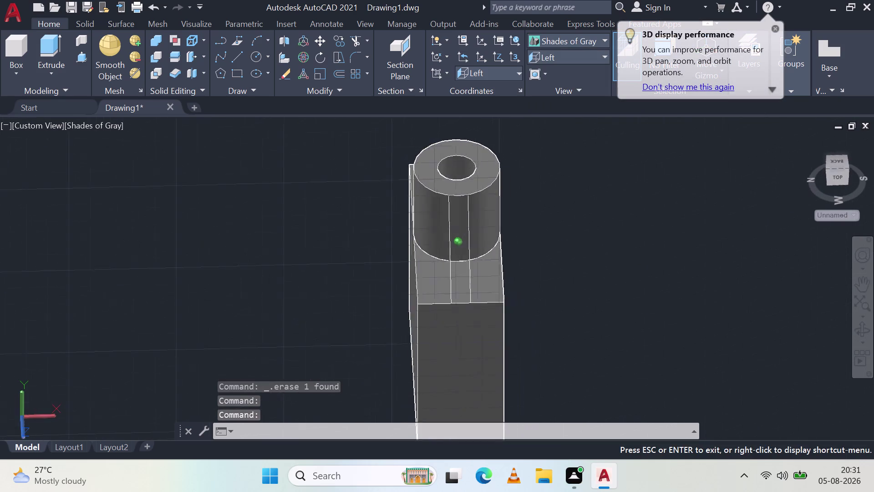
middle_drag(473, 247, 468, 238)
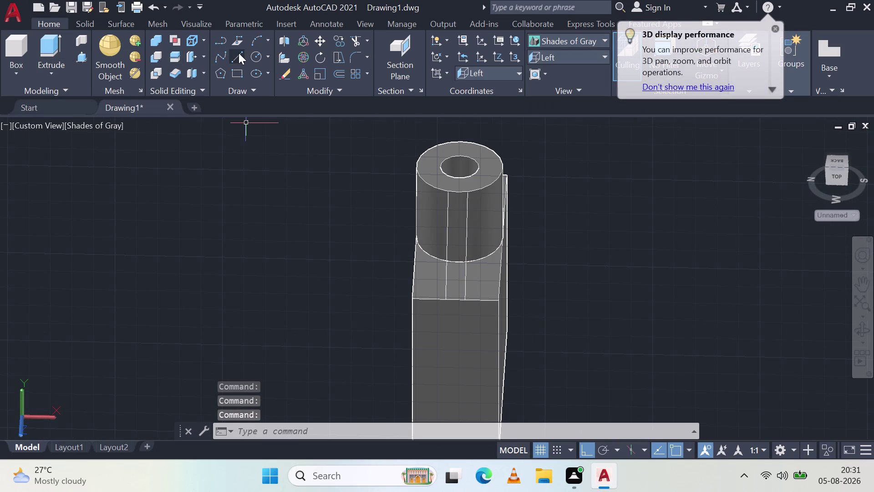
click(239, 53)
click(445, 301)
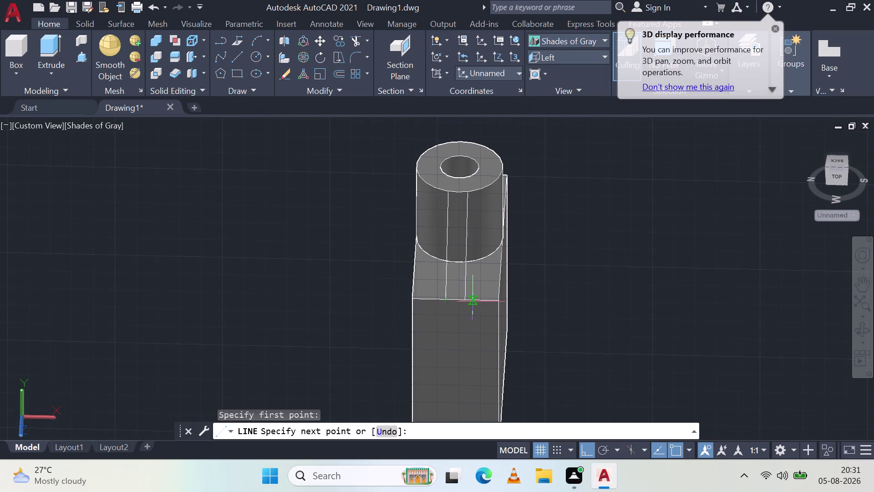
click(467, 299)
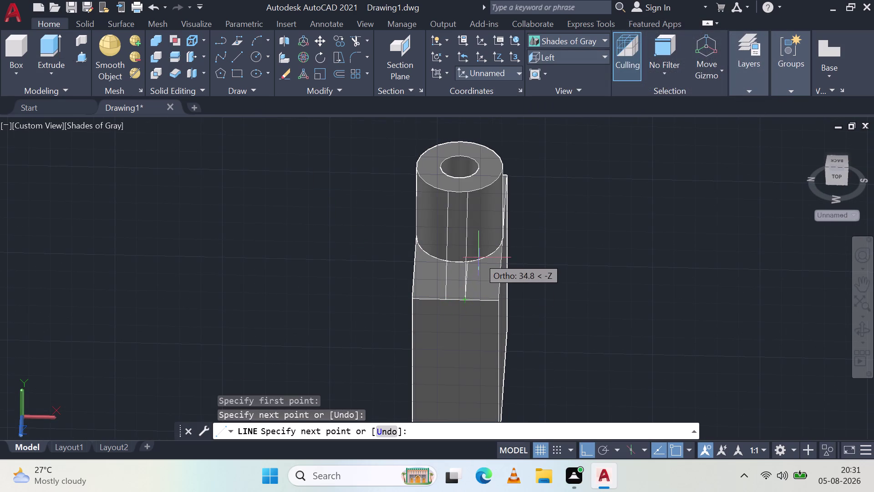
key(Escape)
click(594, 36)
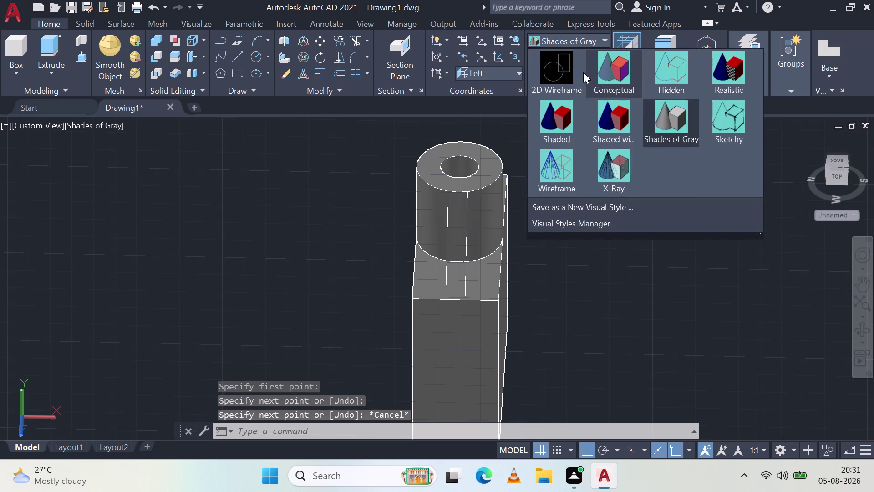
click(566, 77)
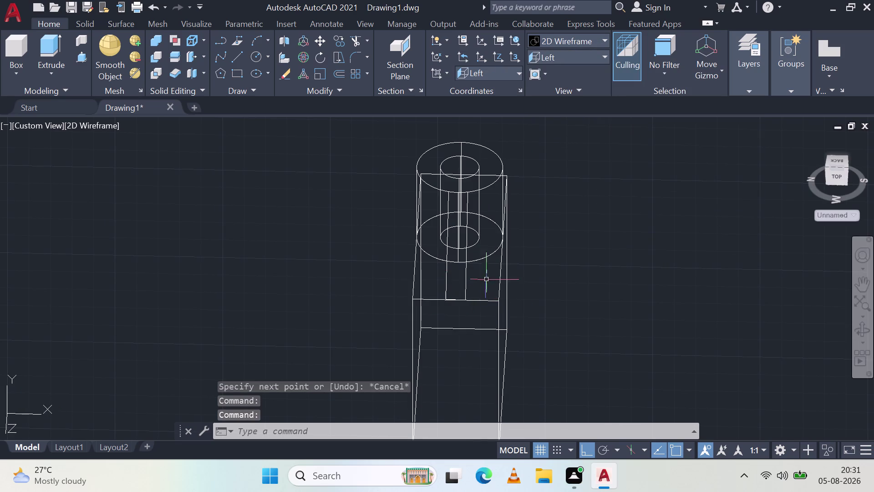
middle_drag(495, 273, 410, 317)
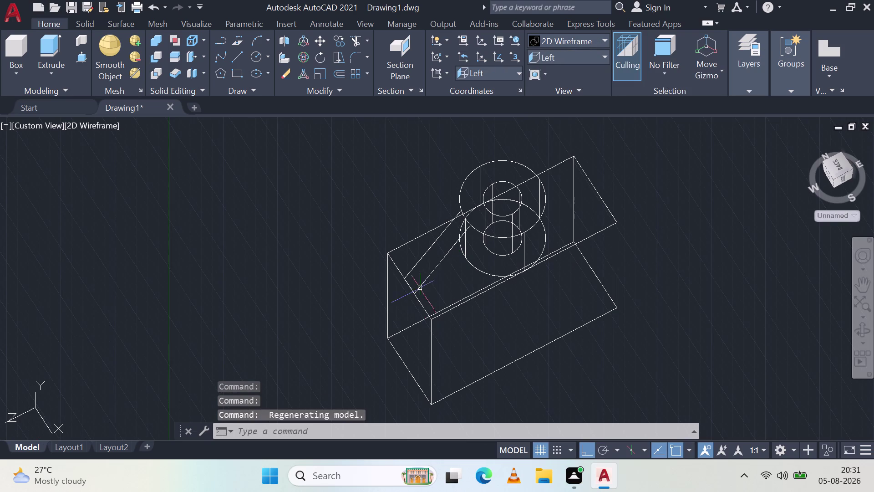
Select the two notch edge lines, then clear the selection.
click(430, 278)
click(419, 262)
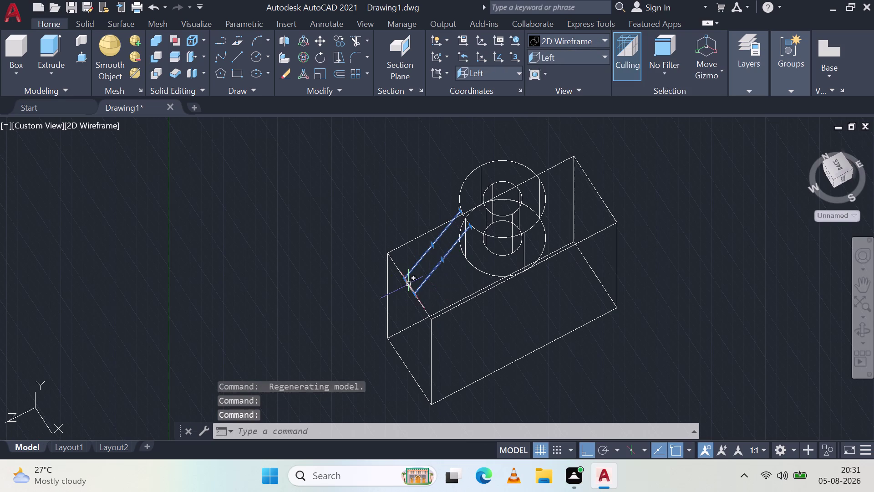
click(408, 285)
scroll(up, 3)
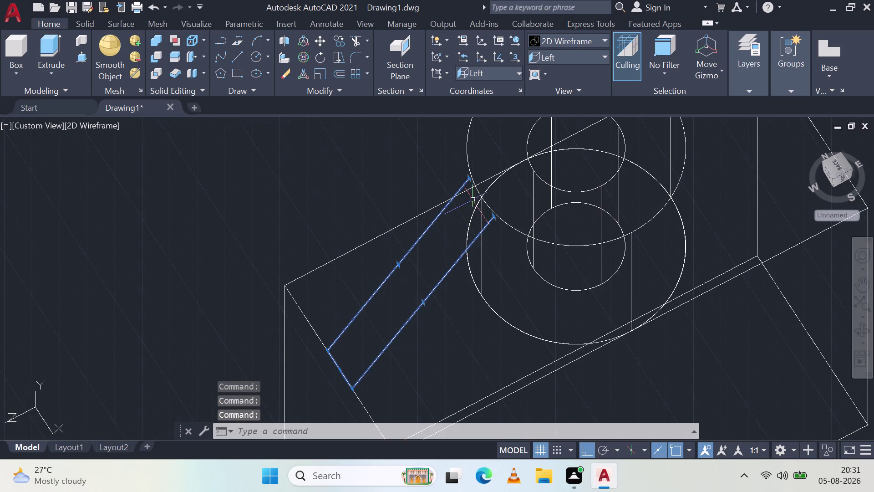
scroll(up, 3)
key(Escape)
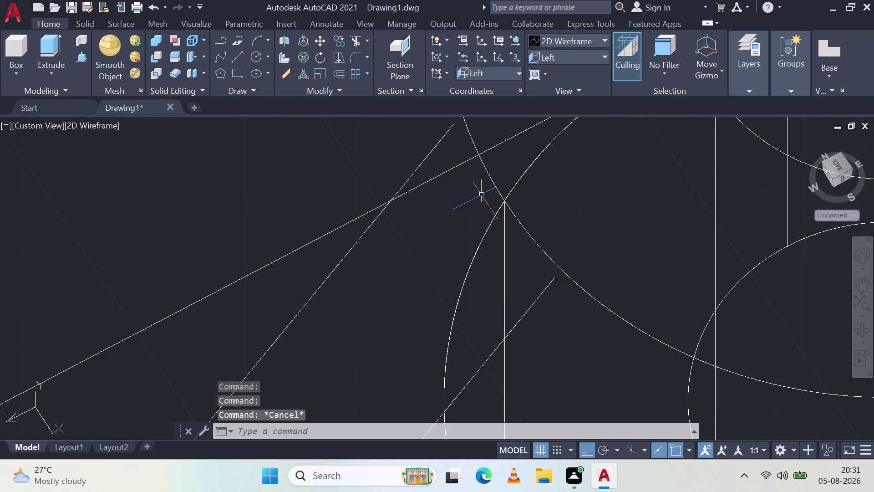
Start EXTEND (EX) with the boss circle as boundary, then cancel it.
key(e)
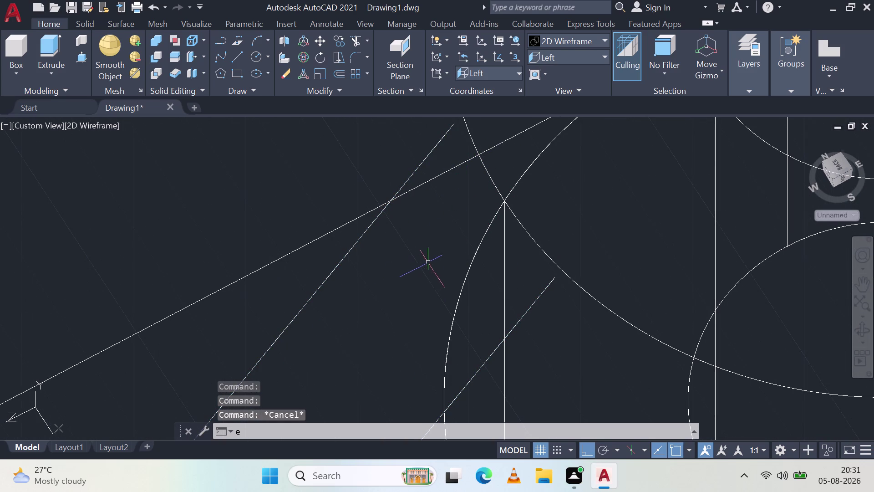
key(x)
key(space)
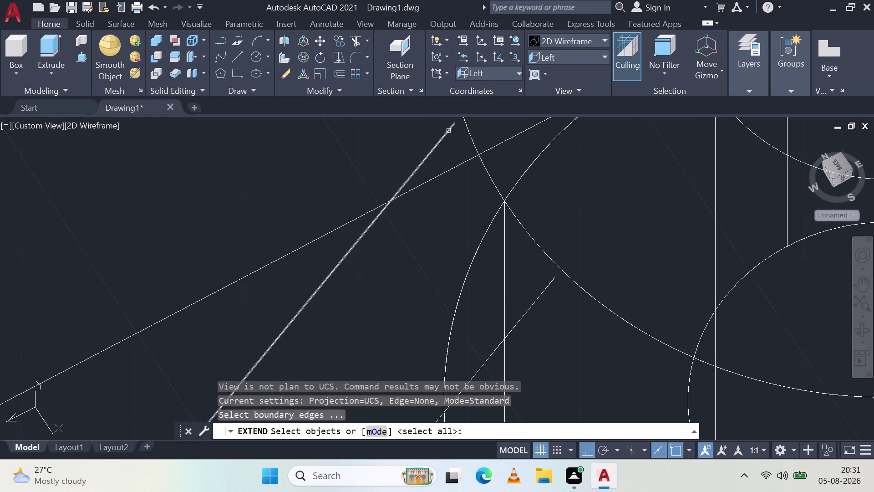
middle_drag(448, 131, 447, 177)
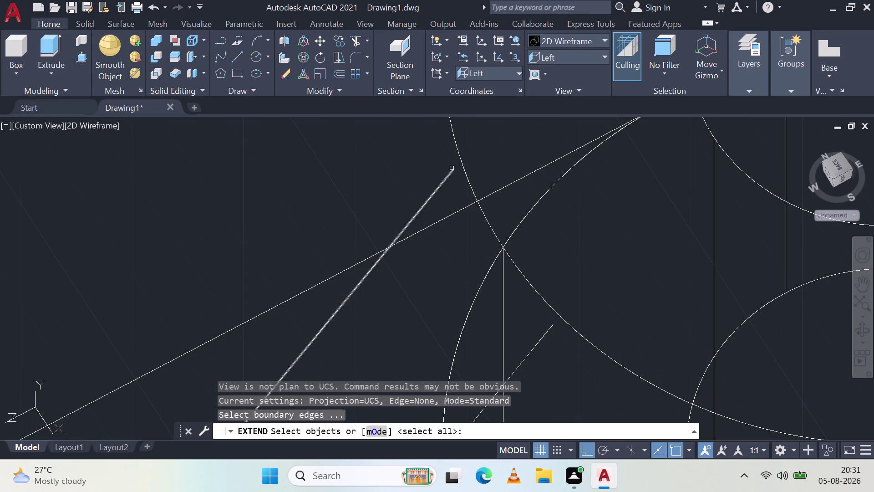
click(451, 169)
key(Escape)
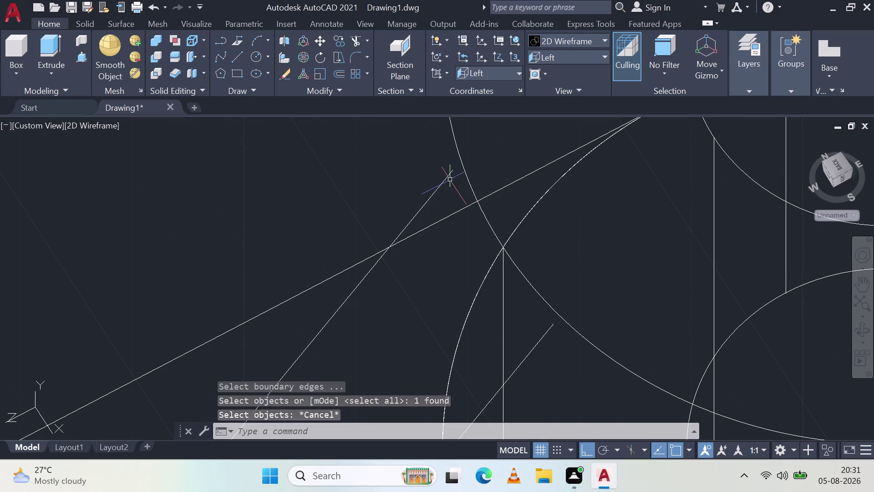
key(Escape)
key(Escape)
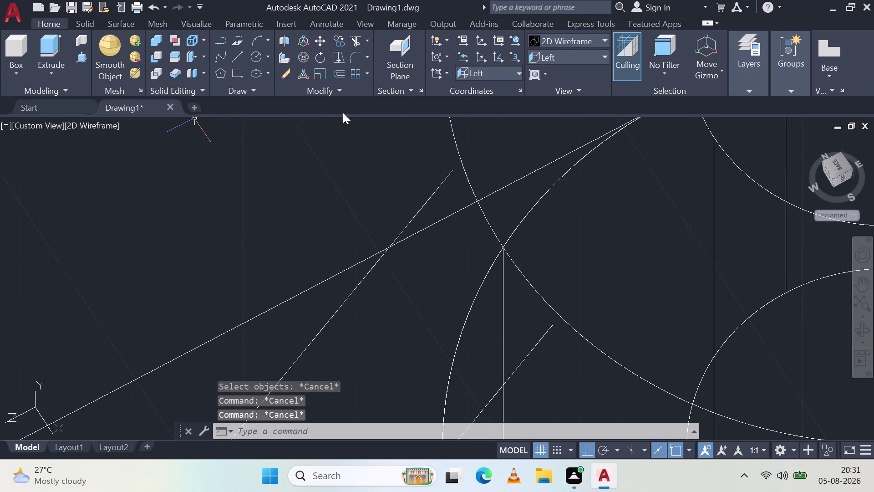
Stretch the sloped rib line's upper endpoint toward the boss, cancel it, and start LINE.
click(450, 175)
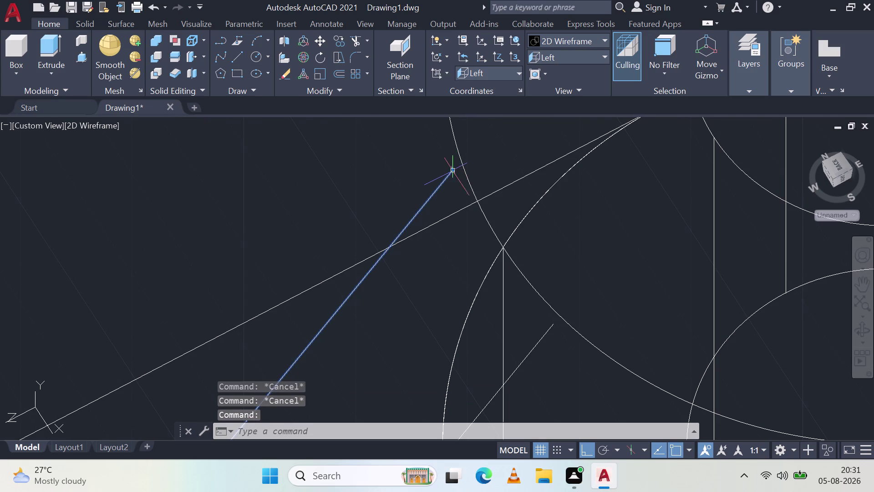
drag(455, 168, 457, 158)
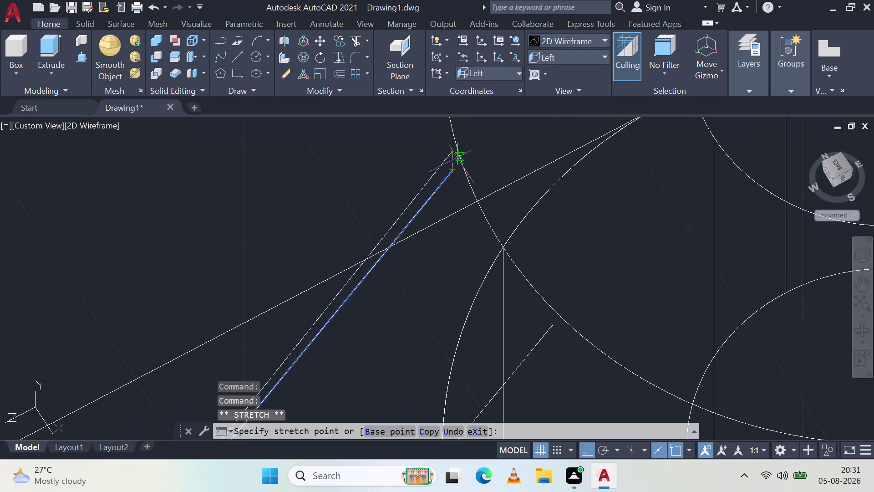
drag(457, 157, 458, 158)
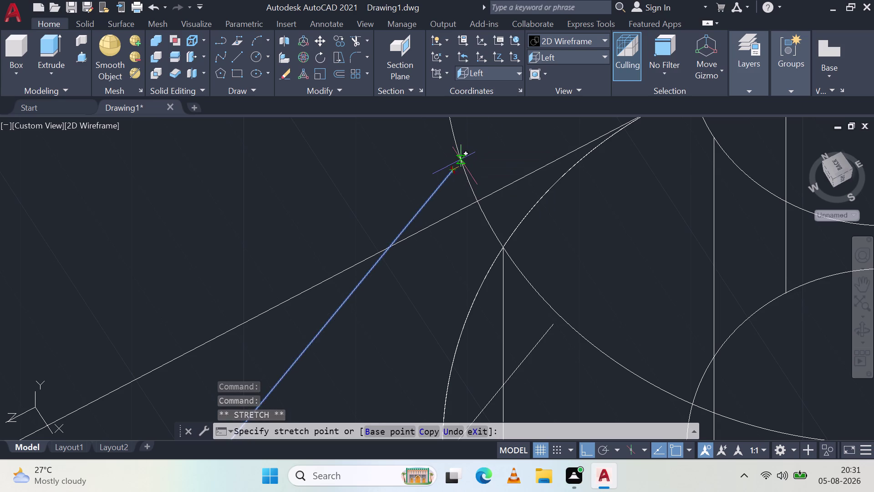
key(Escape)
key(Escape)
scroll(down, 3)
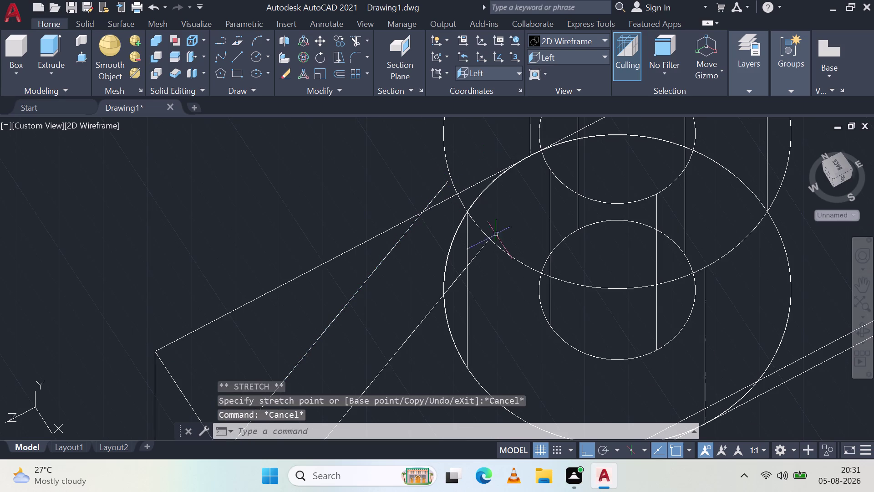
scroll(up, 3)
scroll(down, 3)
scroll(up, 3)
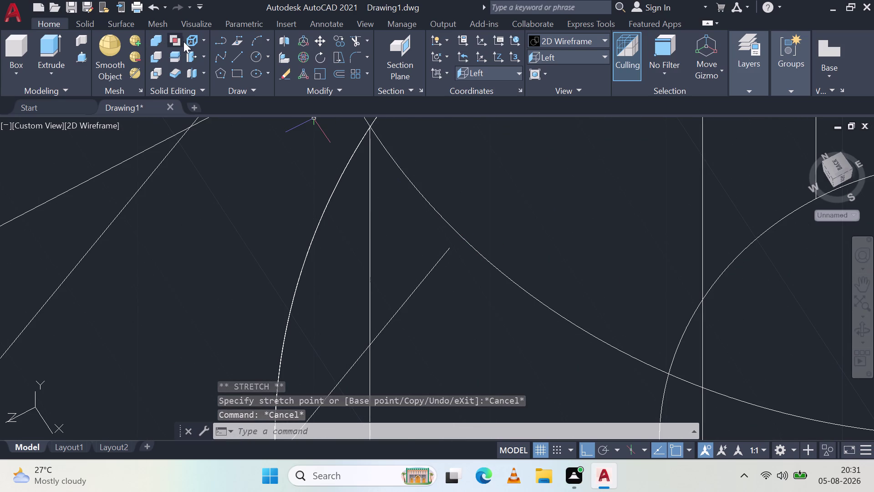
click(239, 62)
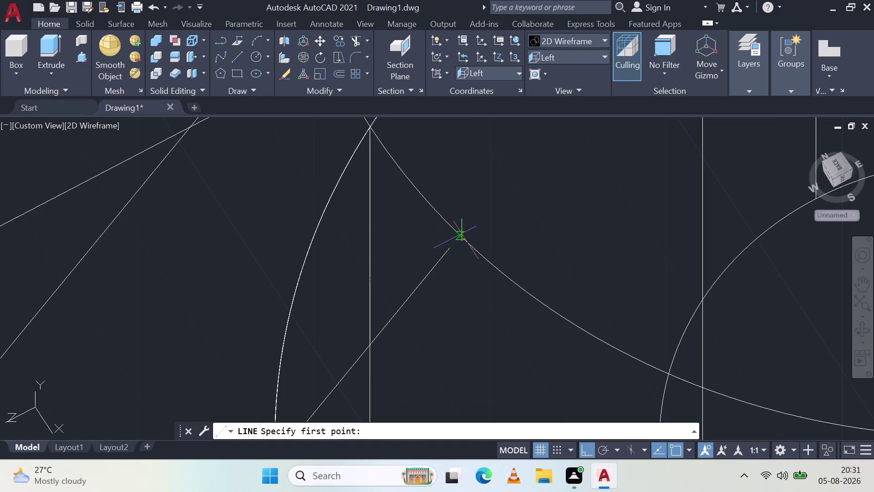
Draw a connecting line from the boss's curved edge to the sloped rib line's top.
click(449, 249)
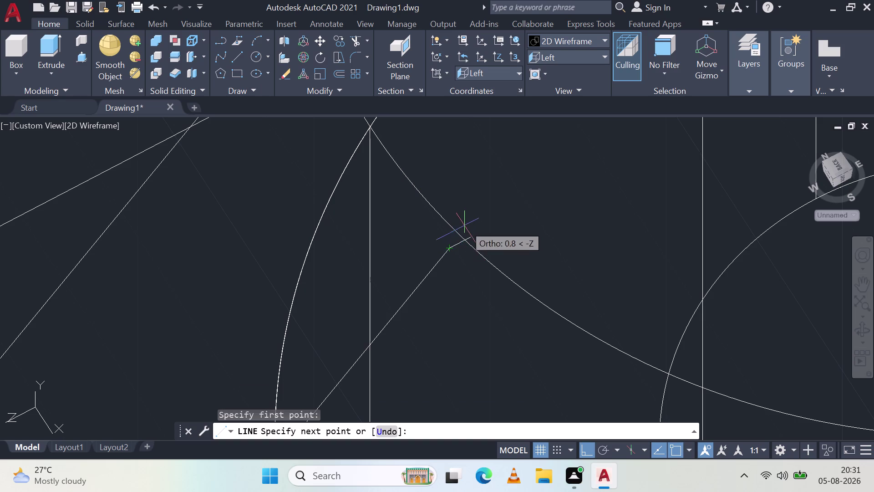
middle_drag(413, 258, 486, 272)
scroll(down, 3)
scroll(up, 3)
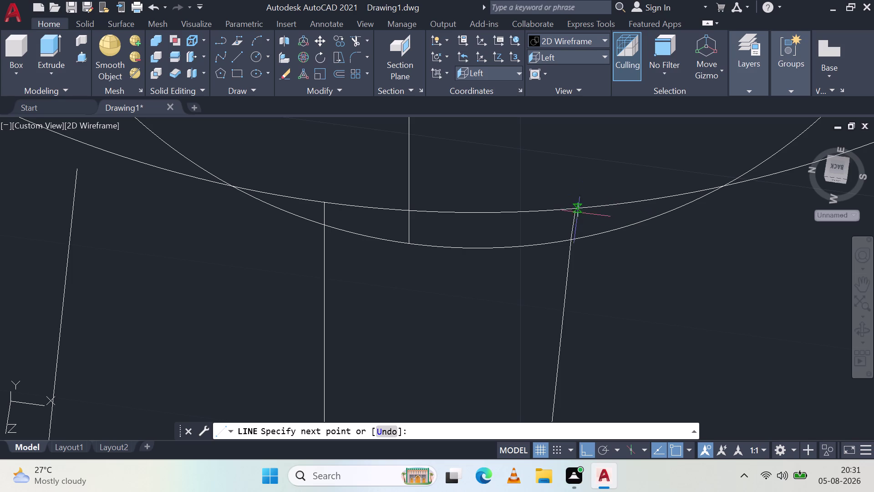
middle_drag(509, 321, 515, 318)
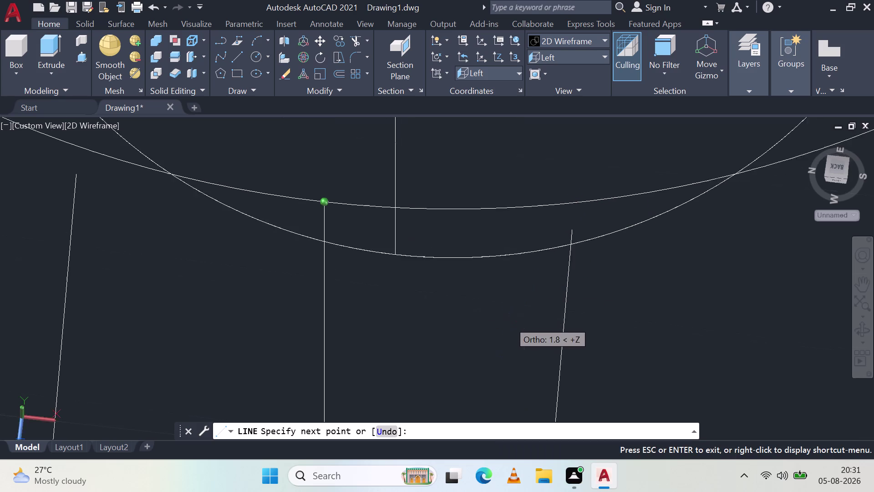
middle_drag(515, 317, 525, 248)
scroll(down, 3)
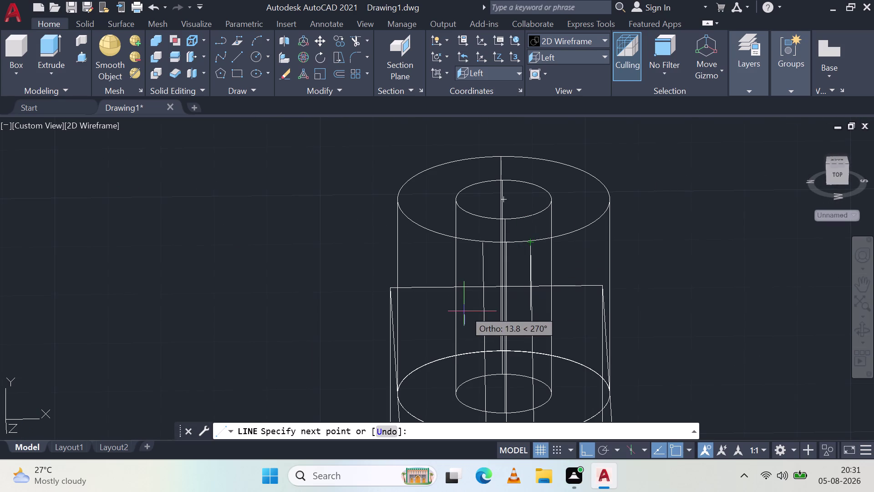
middle_drag(432, 282, 540, 290)
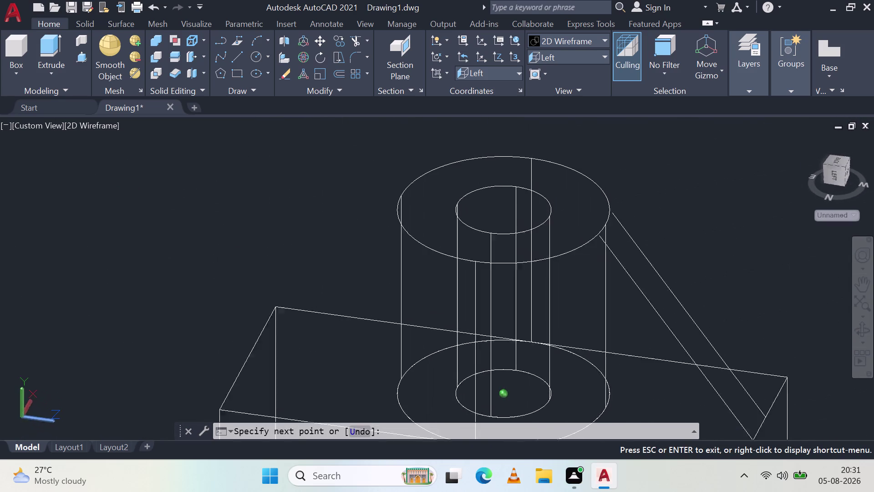
middle_drag(540, 291, 553, 294)
scroll(up, 3)
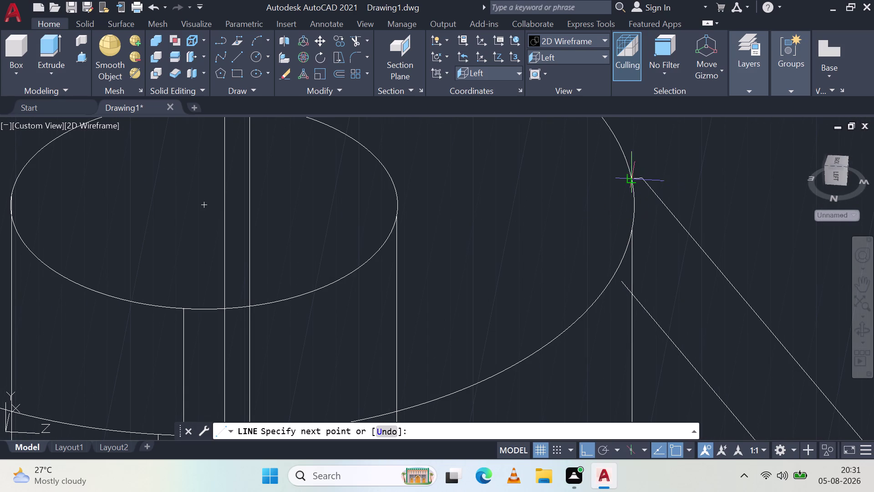
click(631, 178)
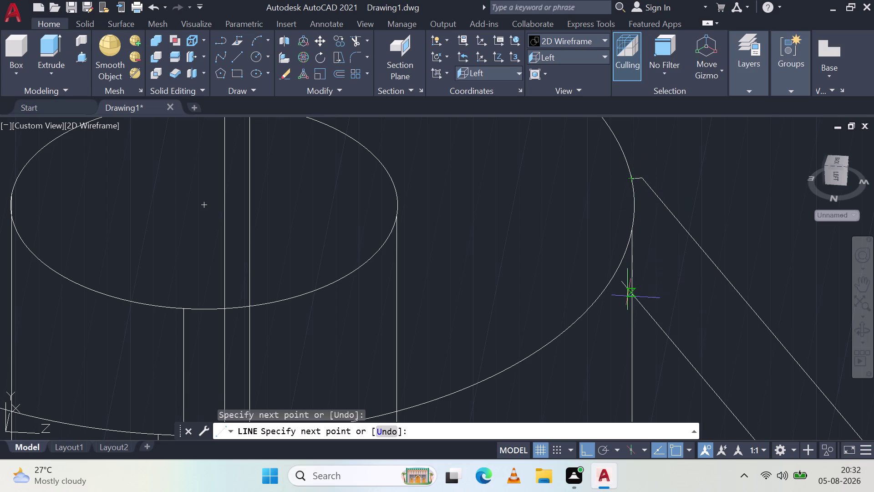
key(Escape)
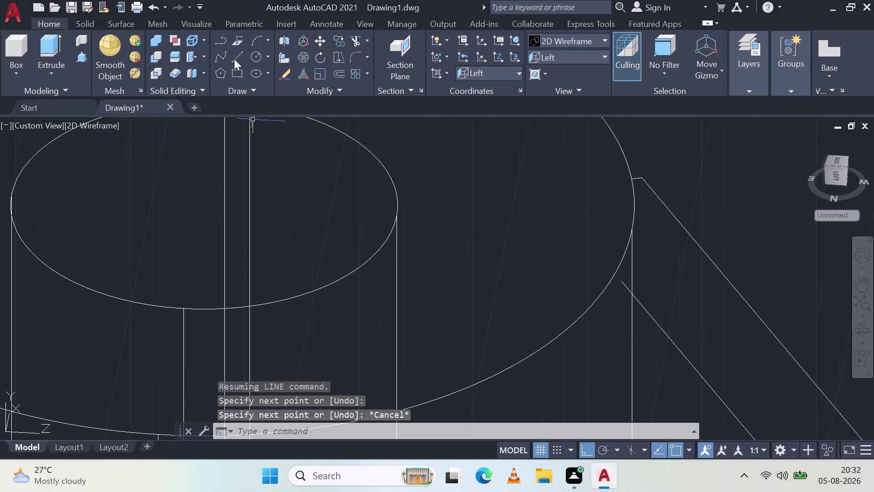
Draw a second short line from the boss's curved edge to the sloped rib line.
click(234, 59)
click(623, 282)
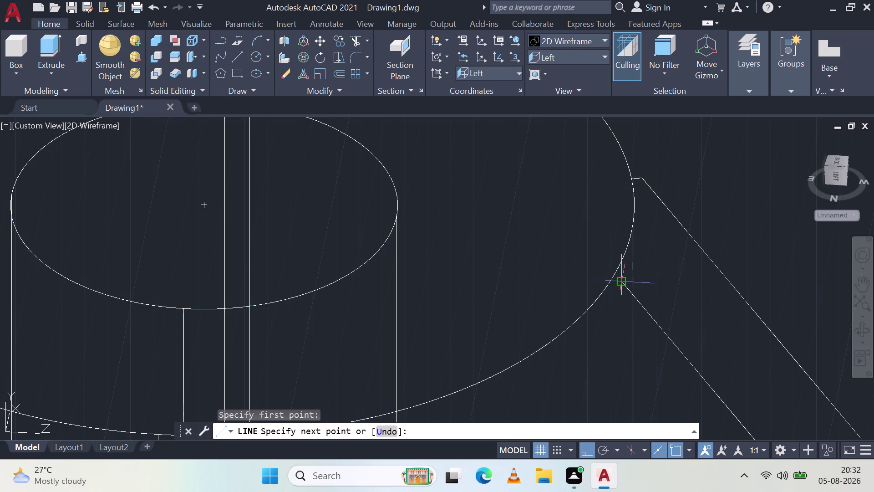
scroll(up, 3)
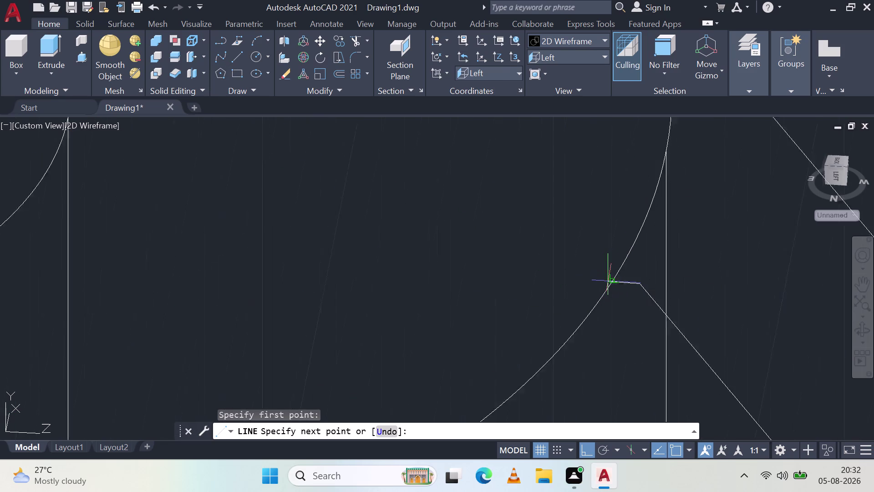
scroll(up, 3)
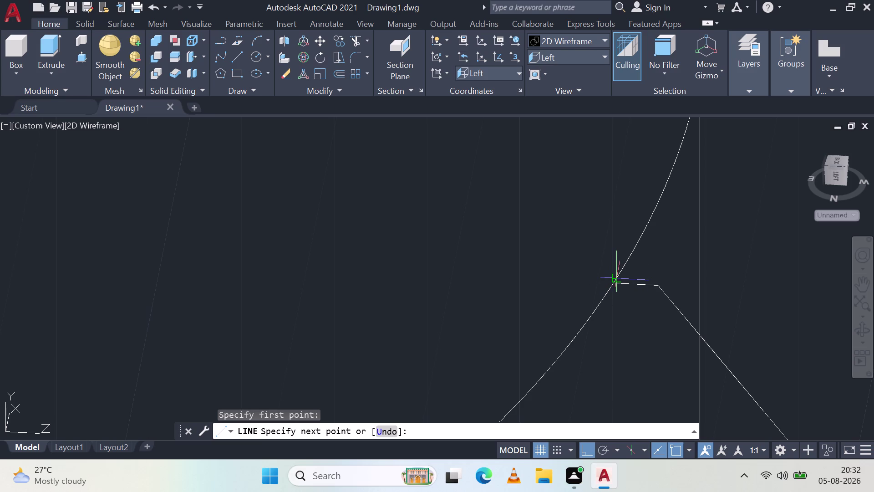
click(614, 275)
key(Escape)
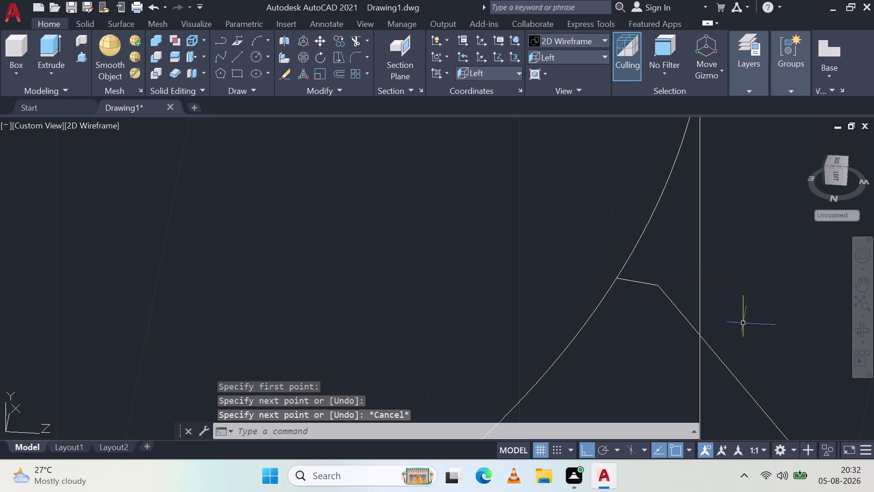
middle_drag(744, 286, 642, 289)
scroll(down, 3)
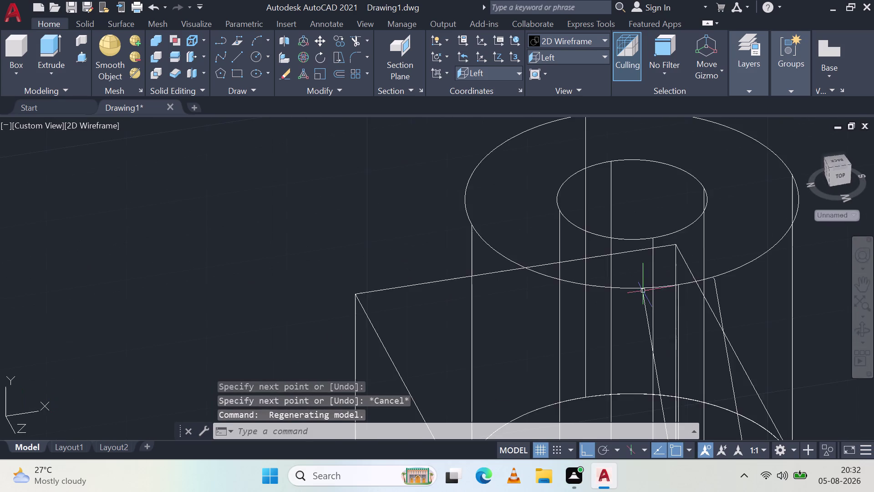
scroll(down, 3)
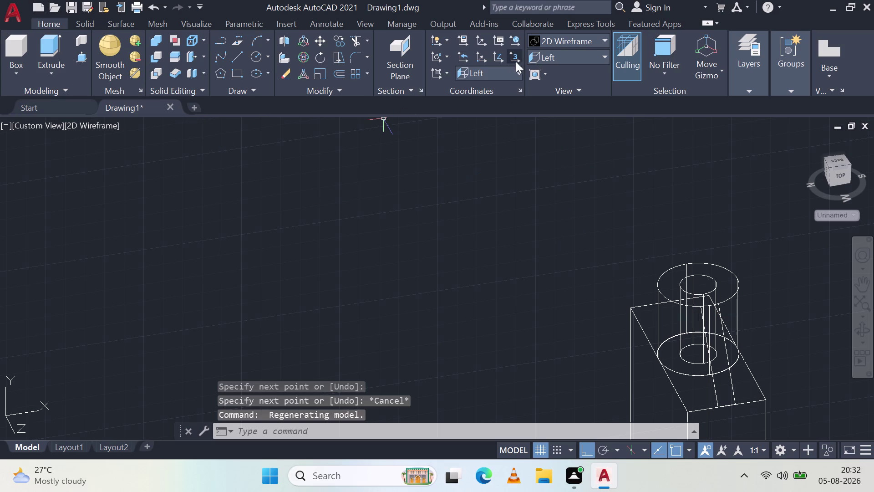
Switch to the Top, then Left preset views, then return to an angled view of the rib top.
click(544, 58)
click(561, 75)
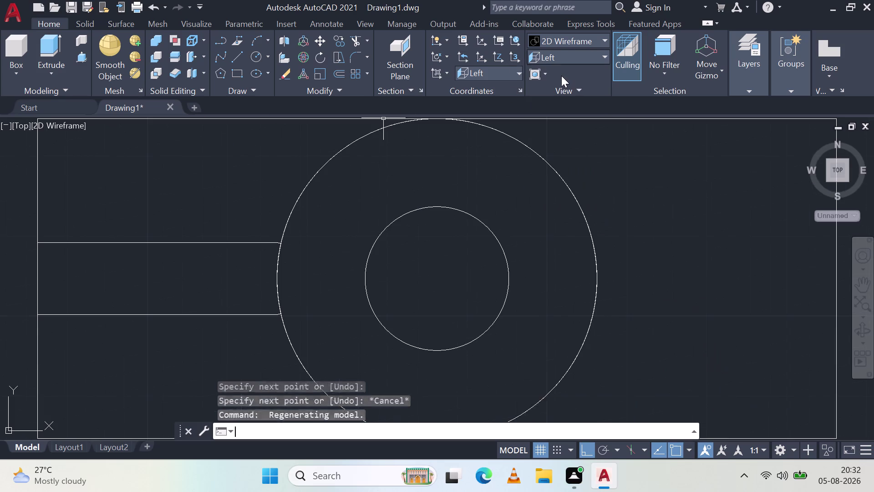
scroll(up, 3)
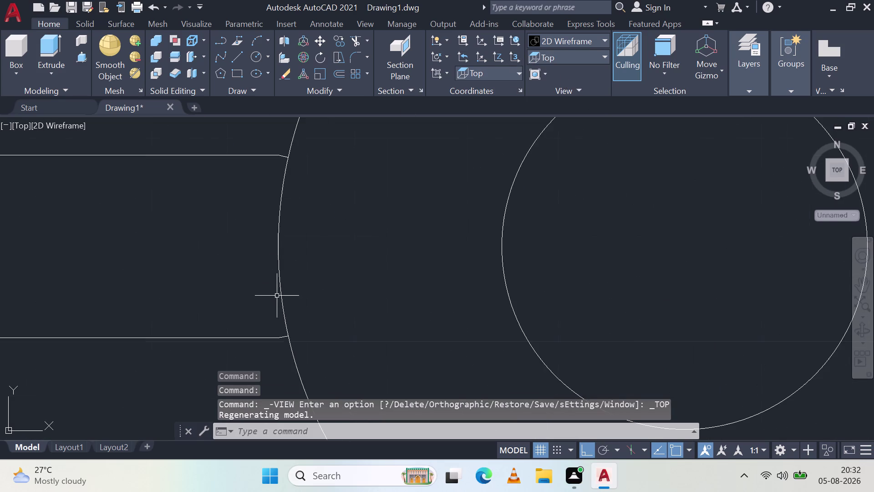
scroll(down, 3)
click(595, 50)
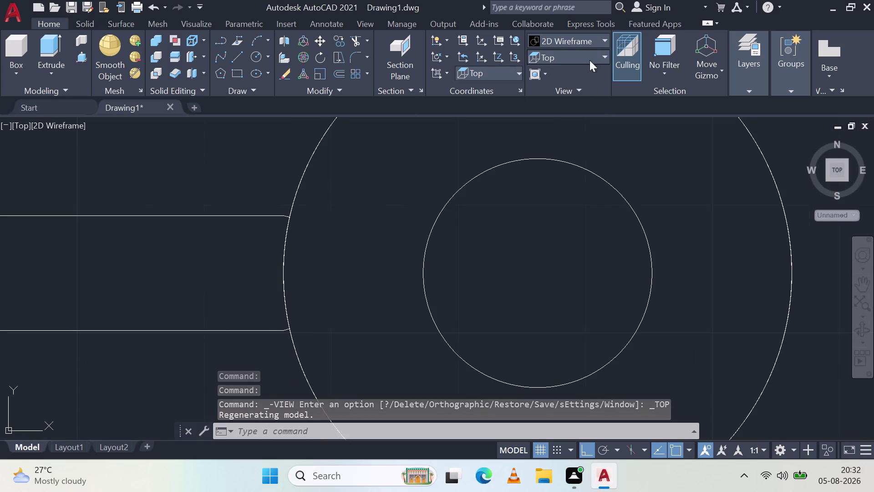
click(556, 102)
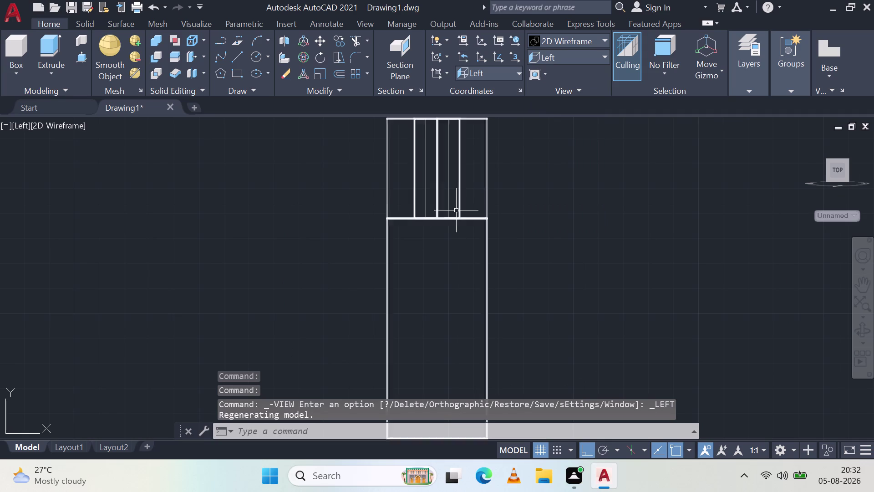
middle_drag(459, 193, 361, 225)
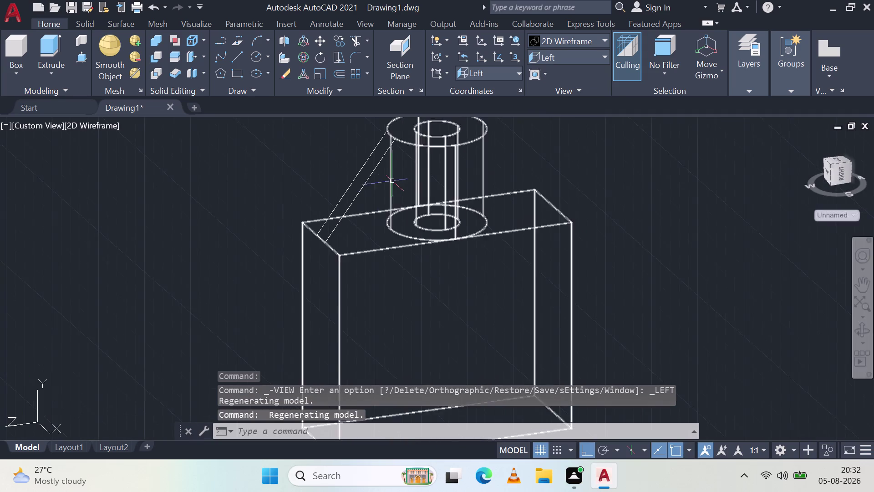
scroll(up, 3)
middle_drag(392, 134, 398, 215)
scroll(up, 3)
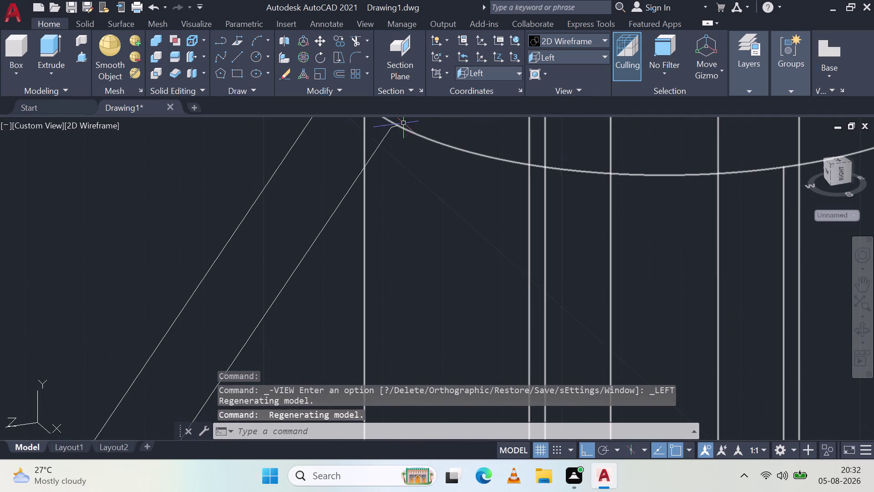
scroll(up, 3)
middle_drag(397, 125, 393, 163)
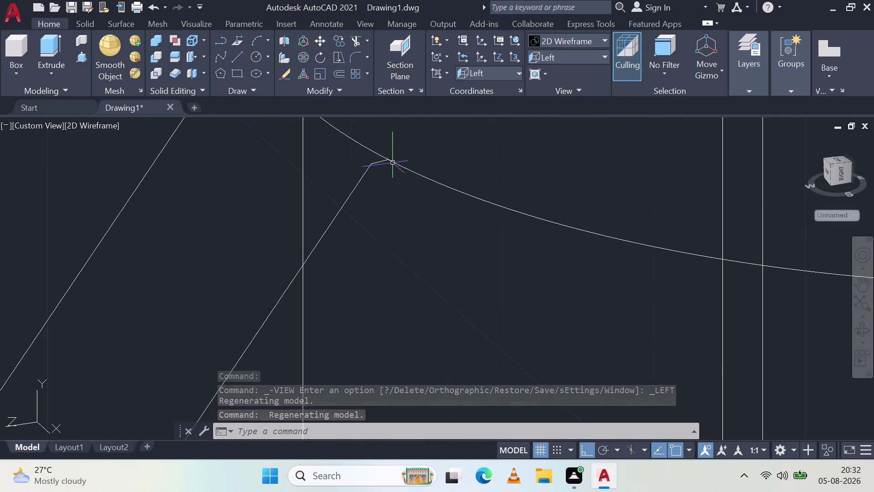
Draw a line starting from the rib's top corner.
click(235, 52)
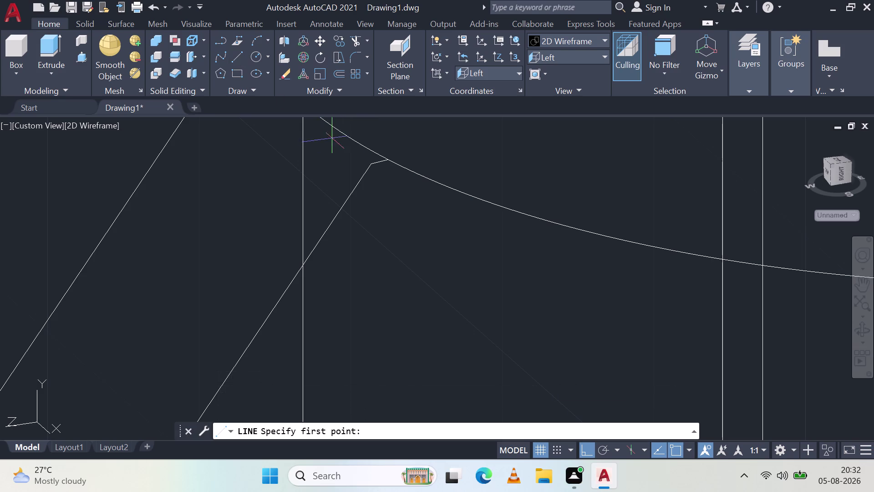
click(374, 164)
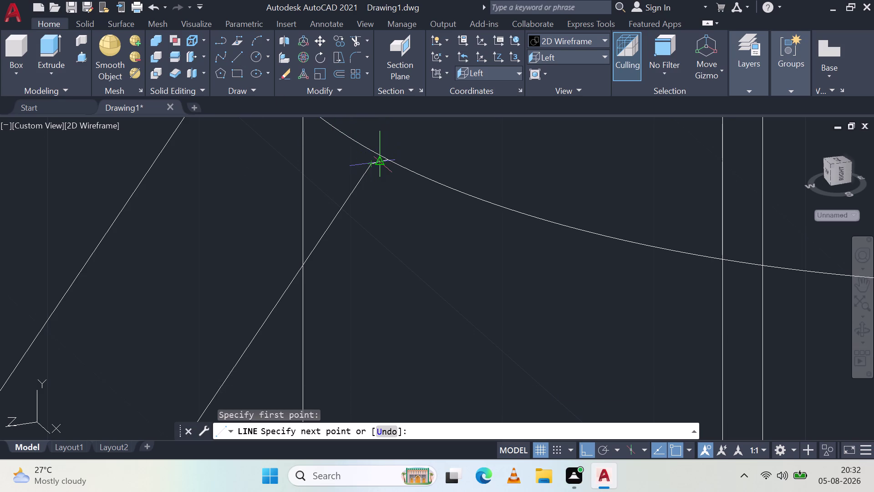
scroll(up, 3)
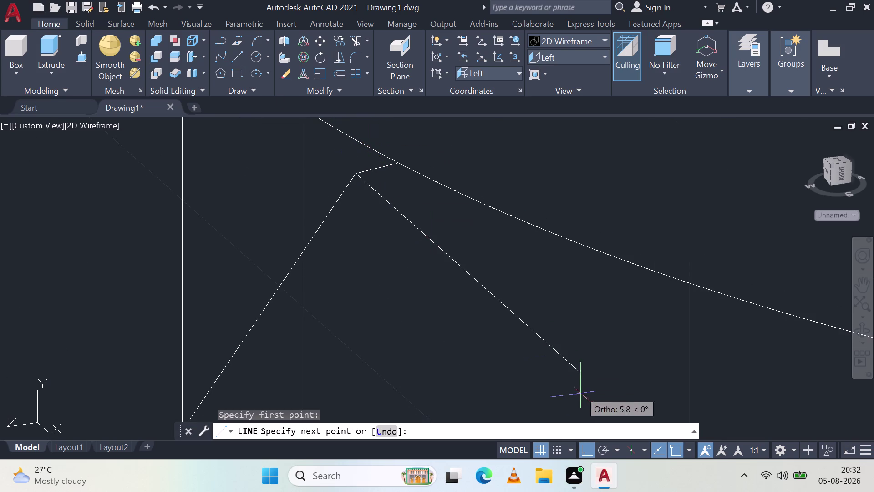
click(605, 457)
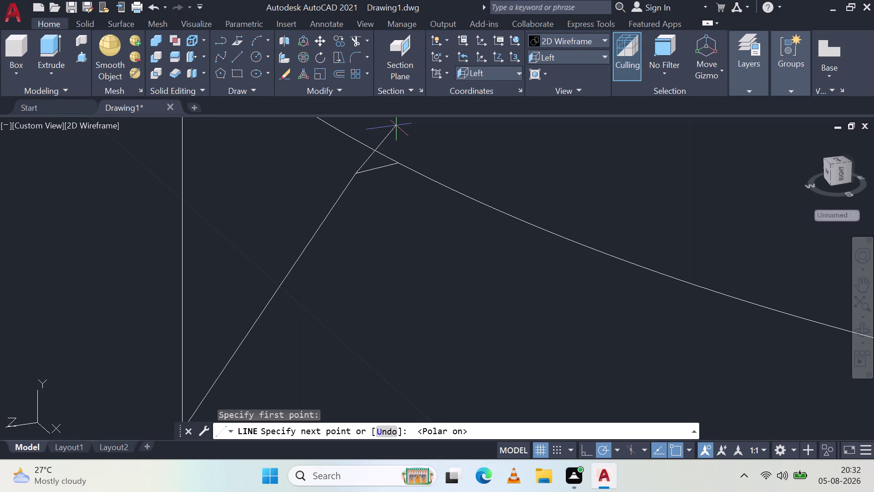
click(374, 149)
key(Escape)
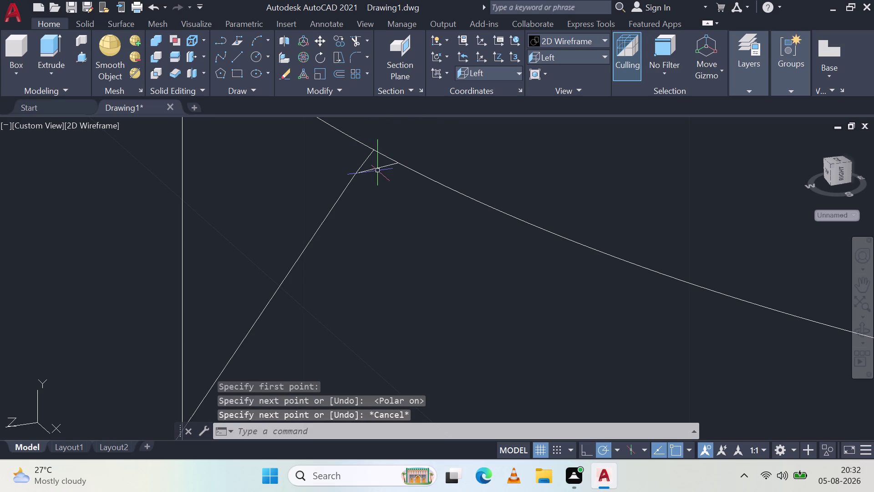
Erase the stray line near the rib's top corner.
click(379, 168)
key(Delete)
scroll(up, 3)
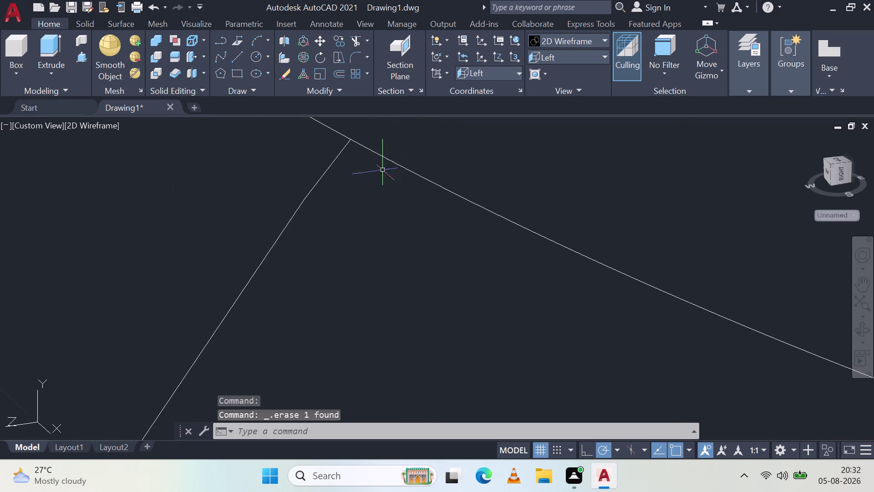
scroll(down, 3)
scroll(up, 3)
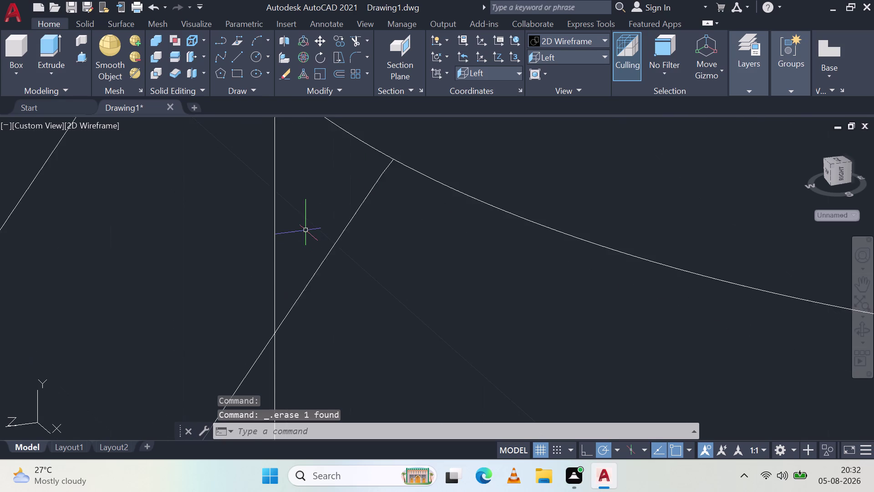
middle_drag(408, 138, 403, 239)
scroll(down, 3)
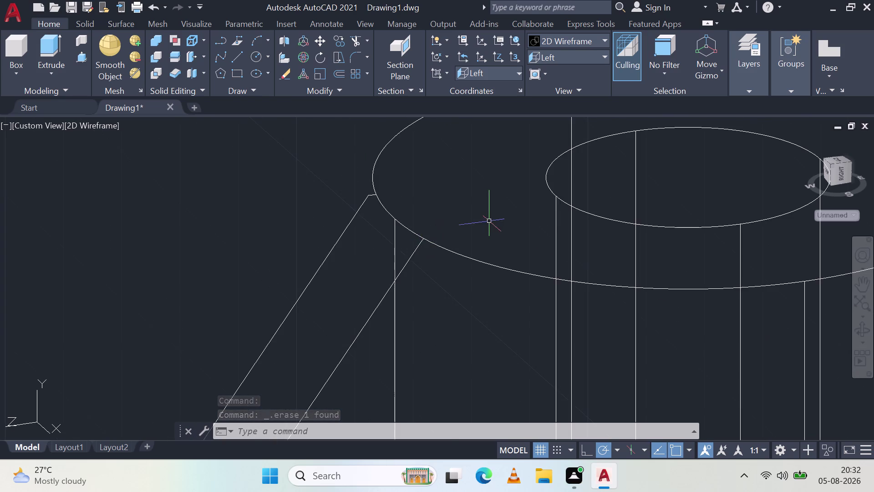
scroll(down, 3)
scroll(up, 3)
middle_drag(421, 188, 419, 235)
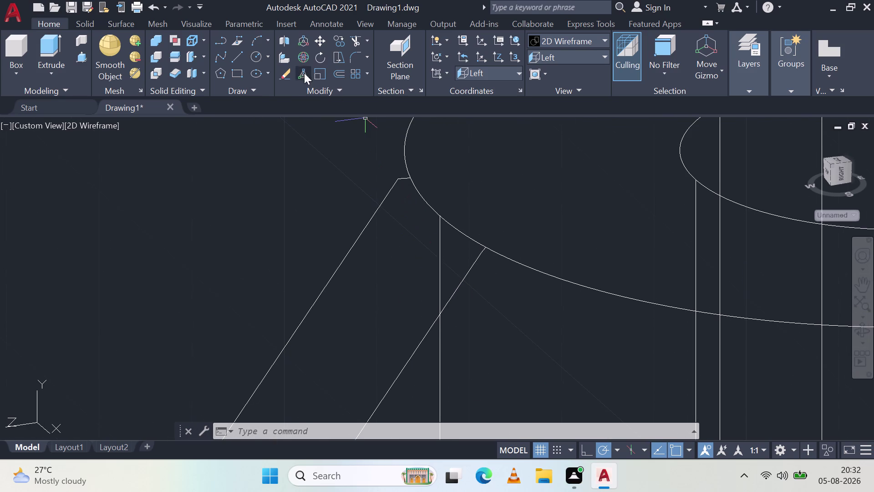
Start a new line at the top of the rib edge.
click(234, 56)
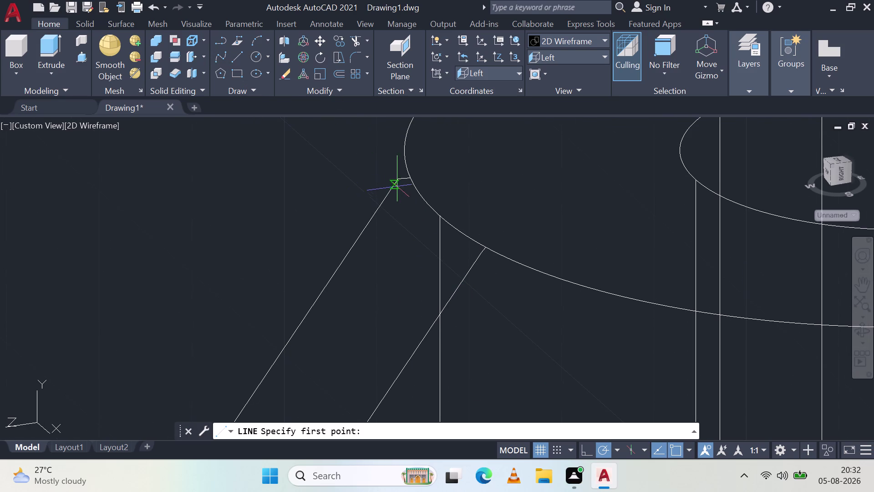
click(398, 181)
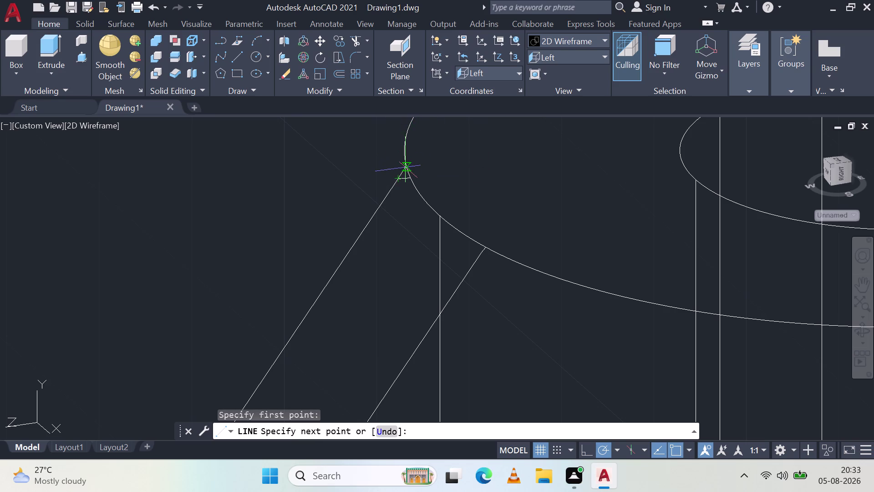
scroll(up, 3)
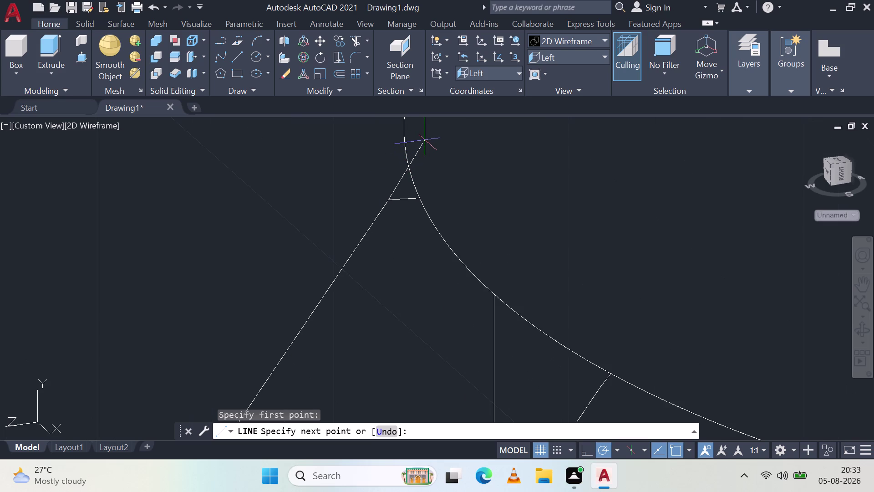
Trim the unwanted piece, using the rib edge's upper part as the boundary.
click(425, 140)
key(Escape)
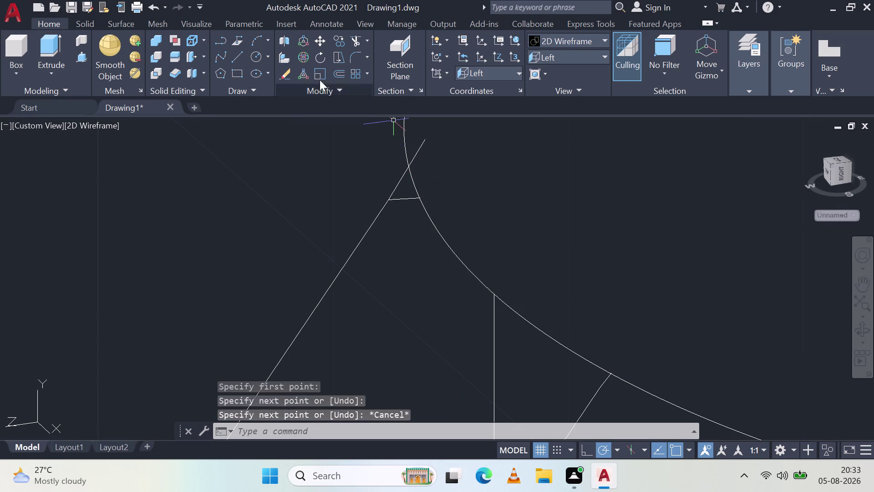
click(356, 42)
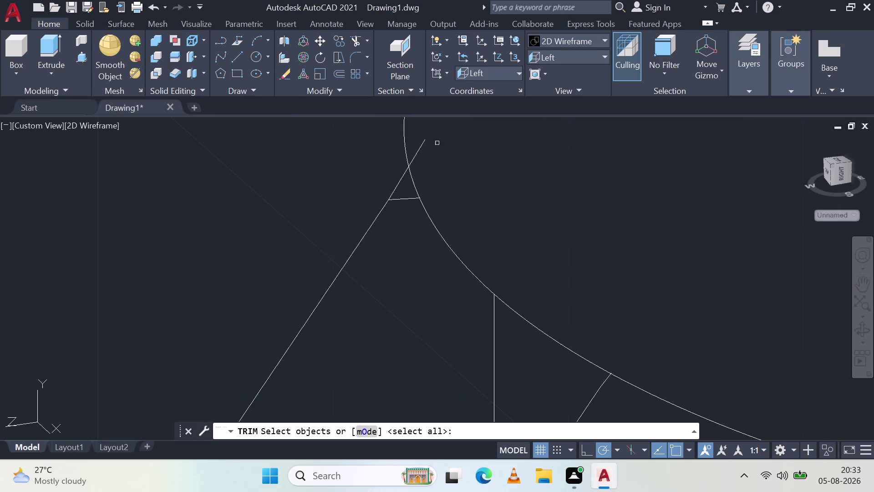
click(424, 144)
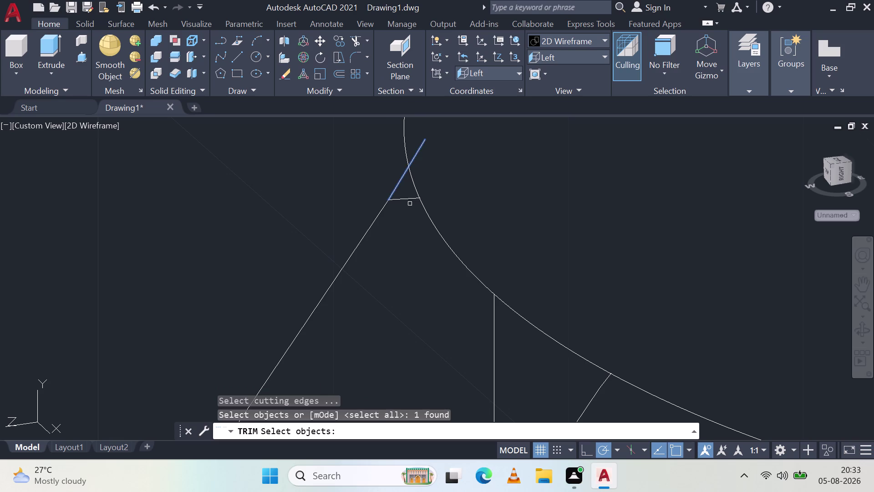
key(Escape)
click(409, 199)
key(Delete)
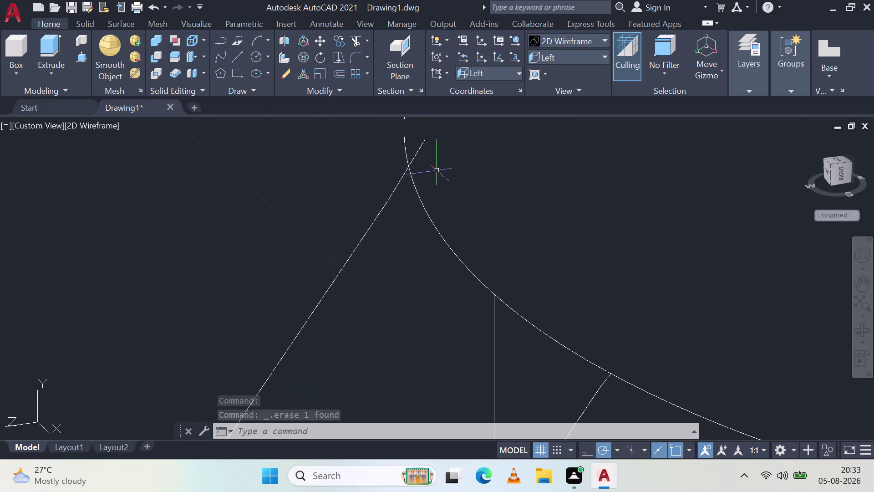
Erase the rib edge's overshooting tip and another stray segment.
click(418, 149)
key(Delete)
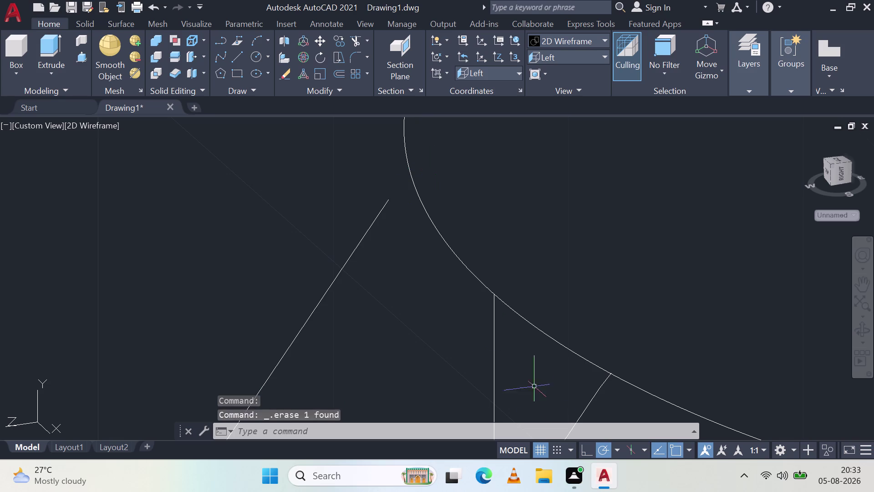
click(603, 381)
key(Delete)
scroll(down, 3)
middle_drag(330, 256, 399, 287)
scroll(down, 3)
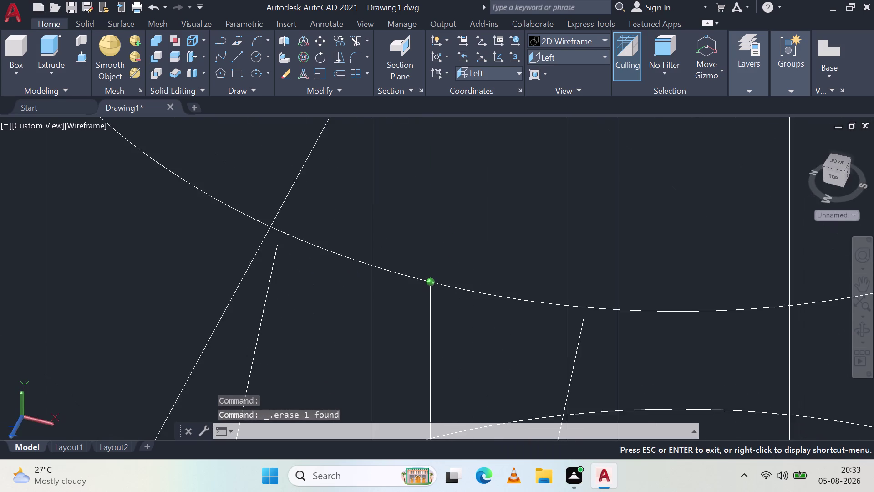
Draw a short line between the boss's inner and outer circular edges at one rib line.
middle_drag(399, 287, 440, 351)
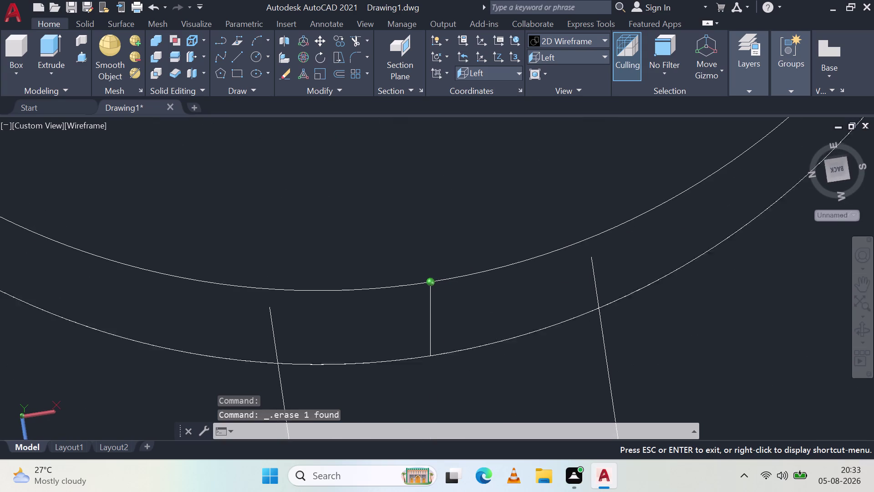
middle_drag(440, 351, 434, 378)
click(234, 60)
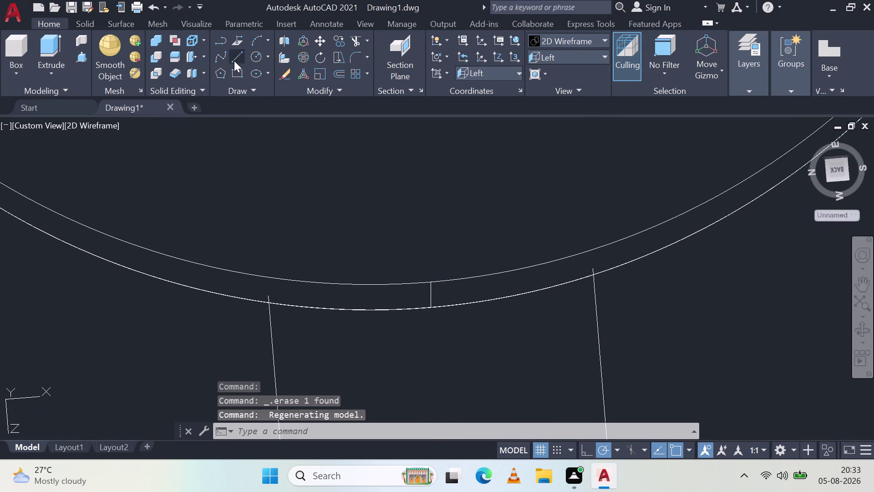
click(266, 292)
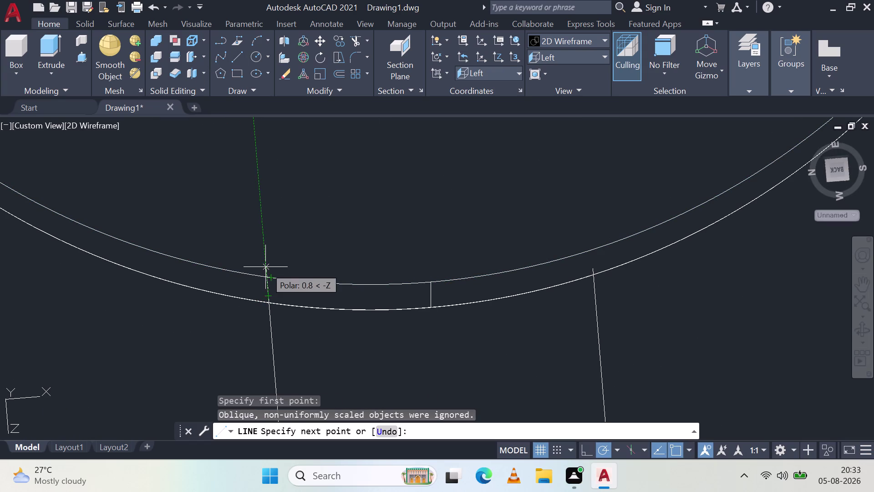
scroll(up, 3)
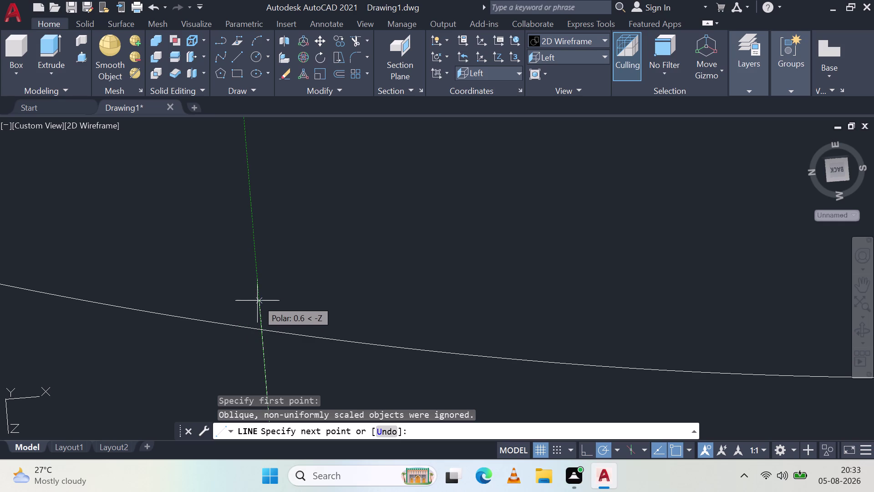
click(260, 328)
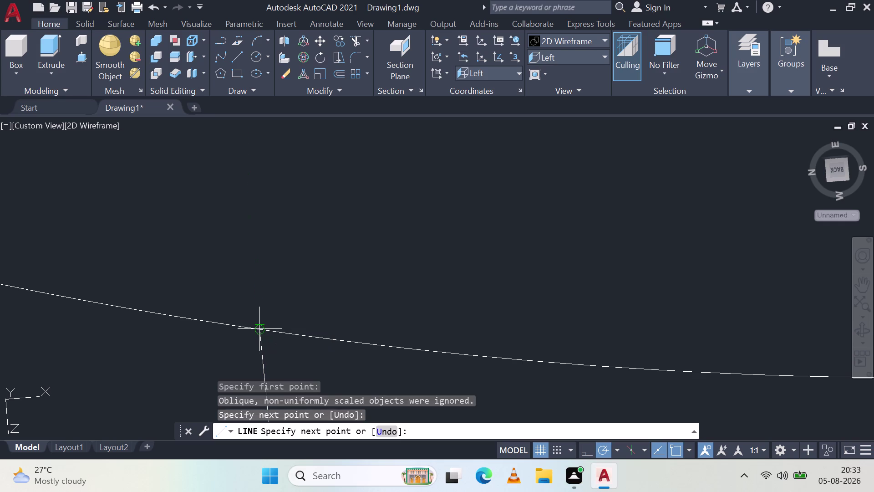
key(Escape)
scroll(down, 3)
scroll(down, 3)
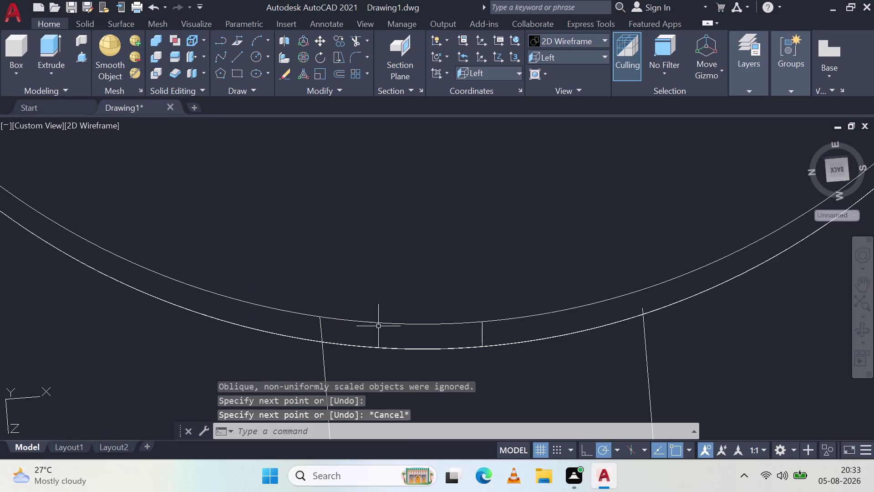
Draw the matching short line between the arcs at the other rib line, then zoom to extents.
click(241, 57)
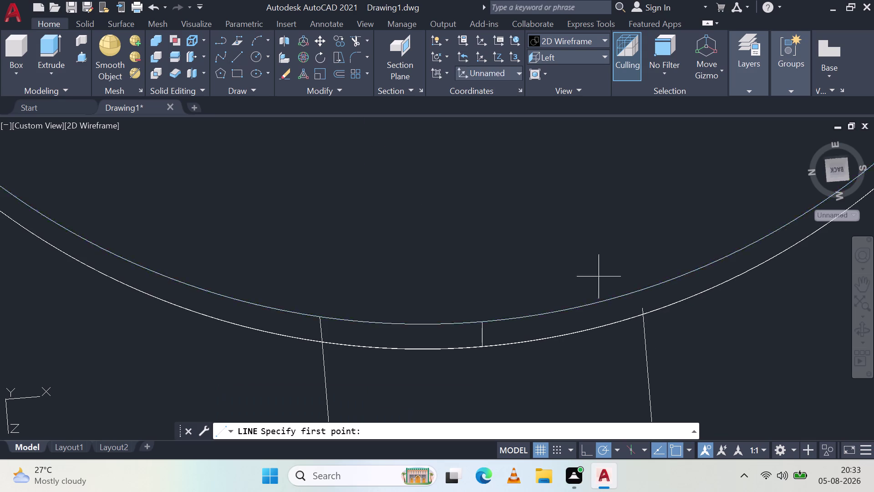
click(643, 308)
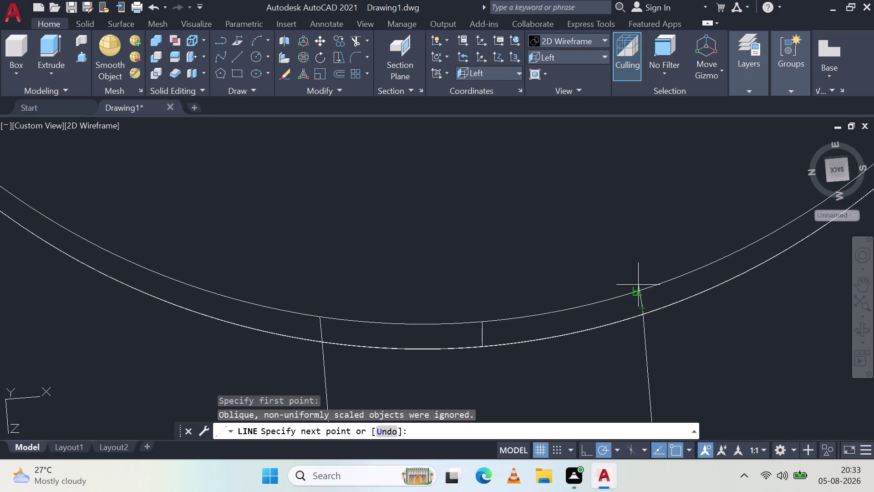
scroll(up, 3)
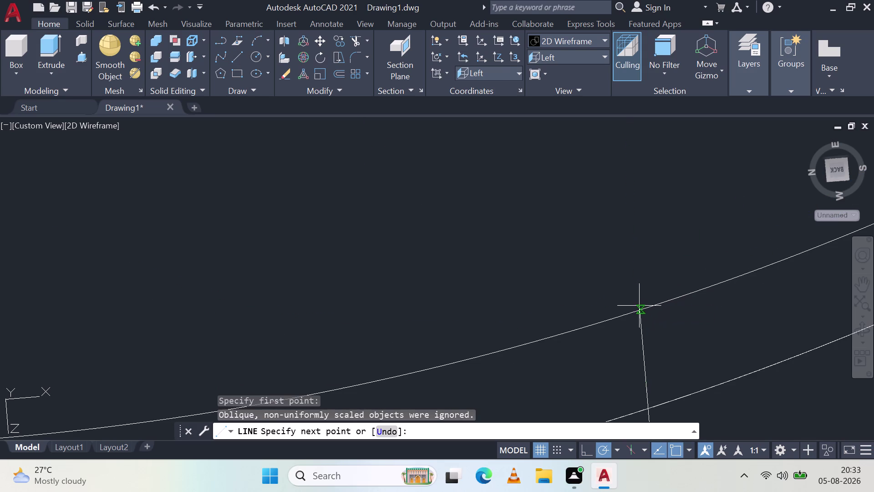
click(638, 309)
key(Escape)
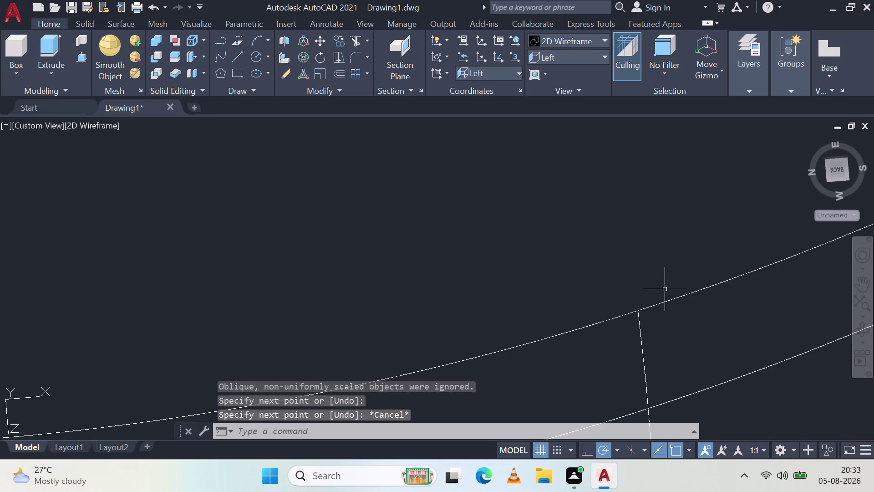
scroll(down, 3)
scroll(down, 3)
middle_drag(565, 388, 572, 281)
middle_click(572, 281)
middle_click(572, 281)
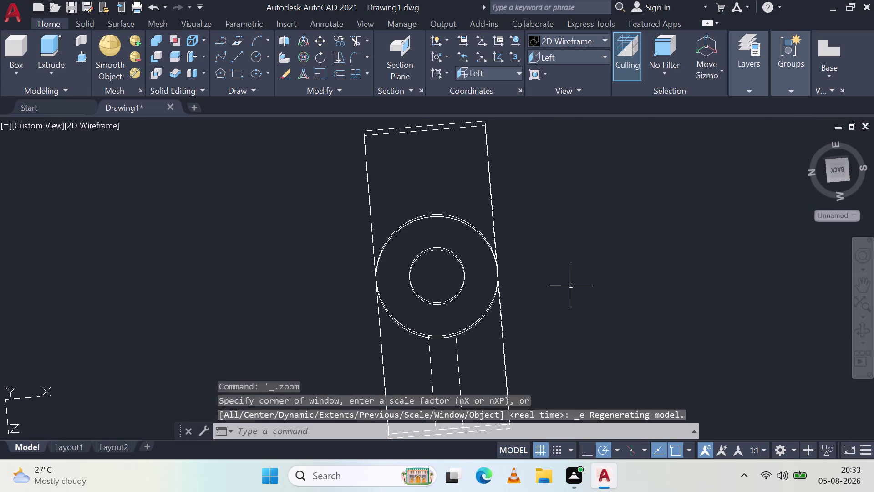
Select the left and right sloped rib lines and the short bottom line.
middle_drag(598, 292, 581, 164)
scroll(down, 3)
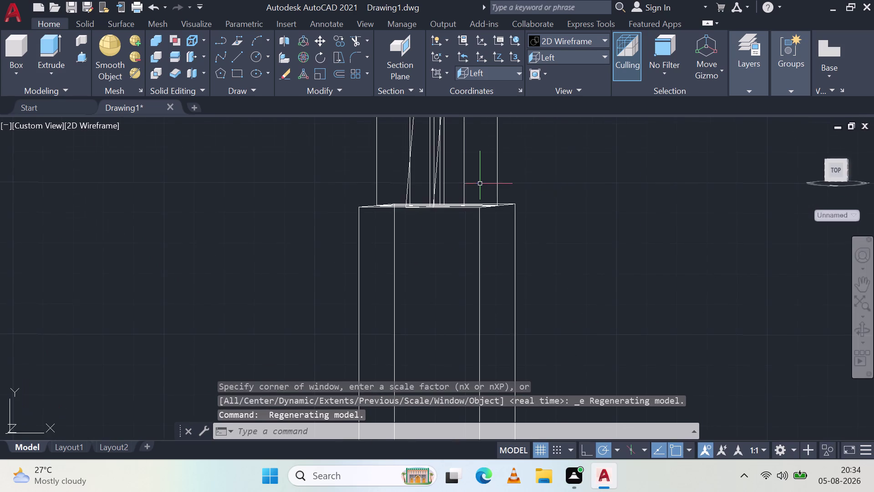
scroll(down, 3)
scroll(up, 3)
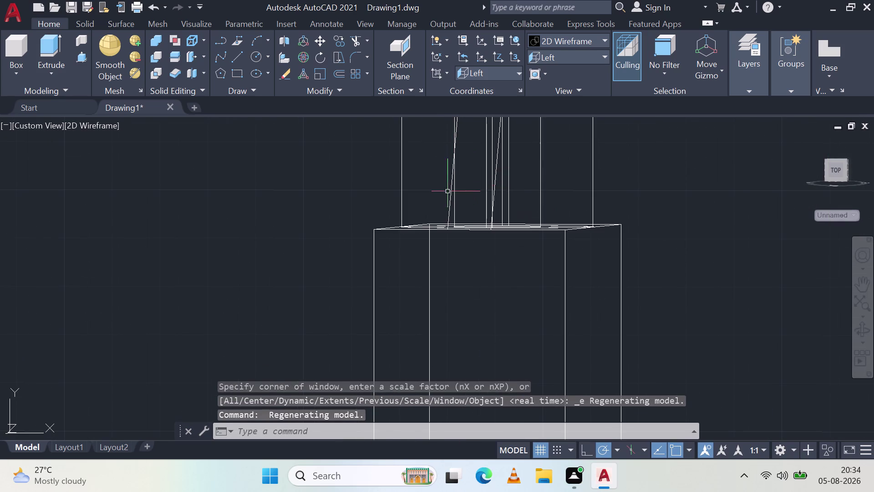
click(448, 198)
scroll(up, 3)
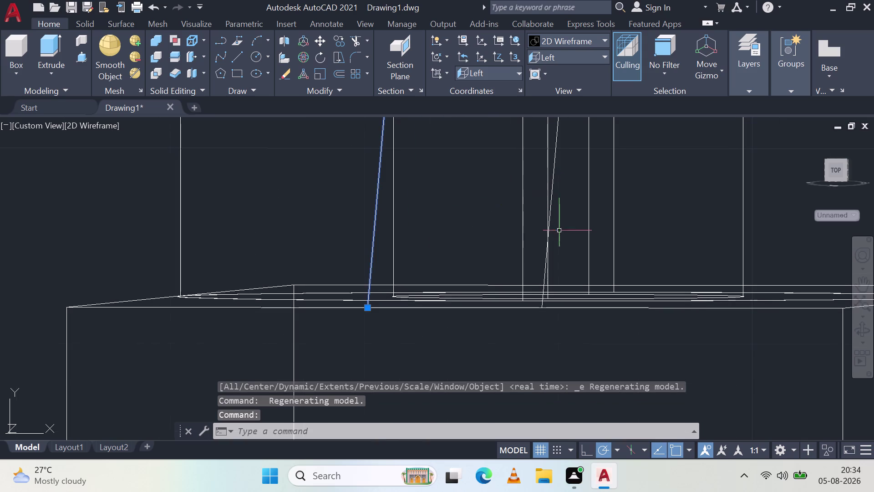
click(556, 153)
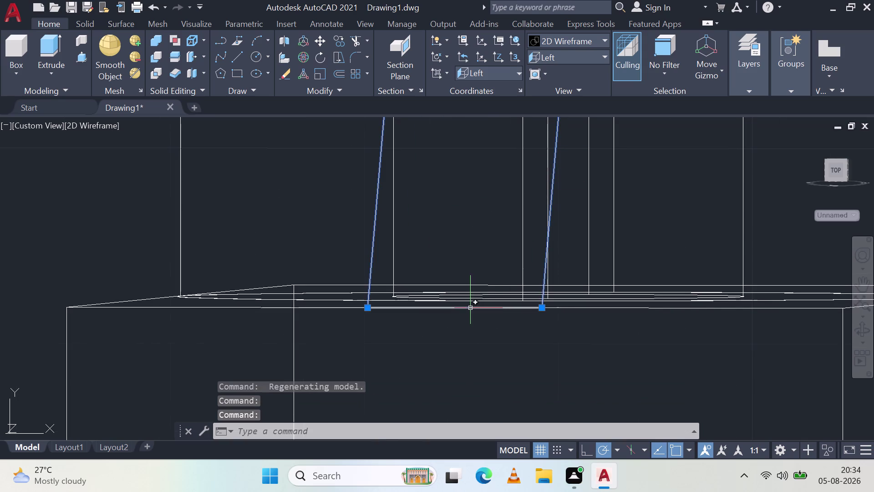
click(467, 307)
scroll(down, 3)
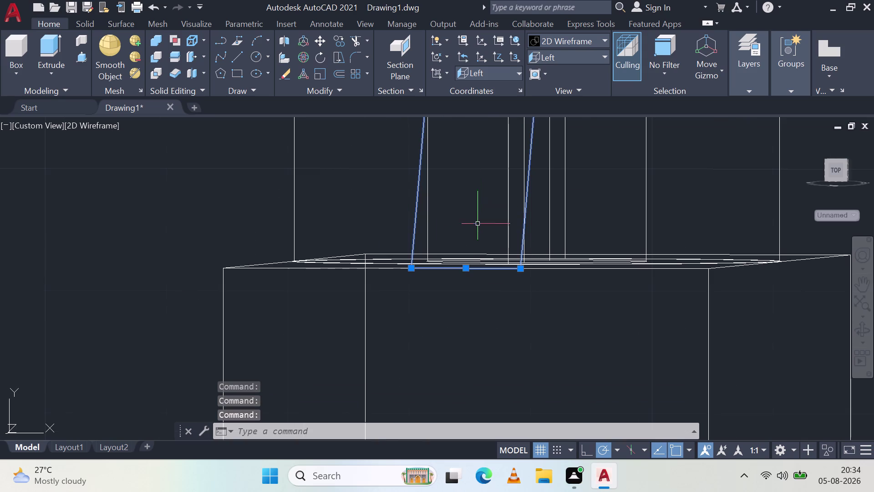
Pan to the rib tops at the cylinder edge and add the short notch segments to the selection.
middle_drag(496, 177, 440, 342)
middle_drag(449, 173, 439, 278)
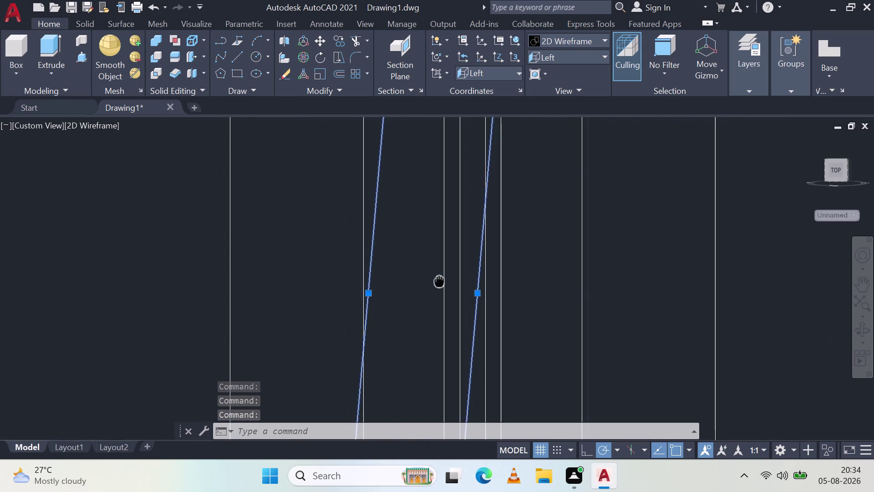
middle_drag(439, 278, 434, 348)
middle_drag(435, 179, 431, 332)
middle_click(431, 332)
scroll(up, 3)
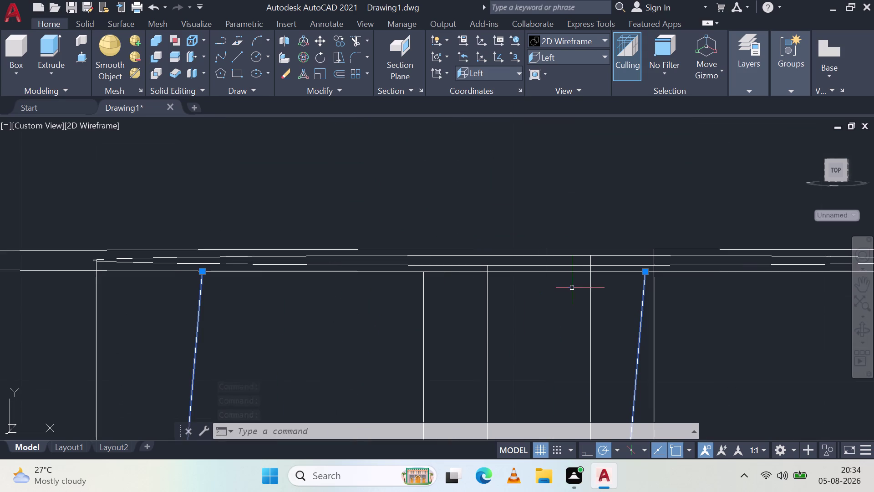
middle_drag(586, 249, 598, 268)
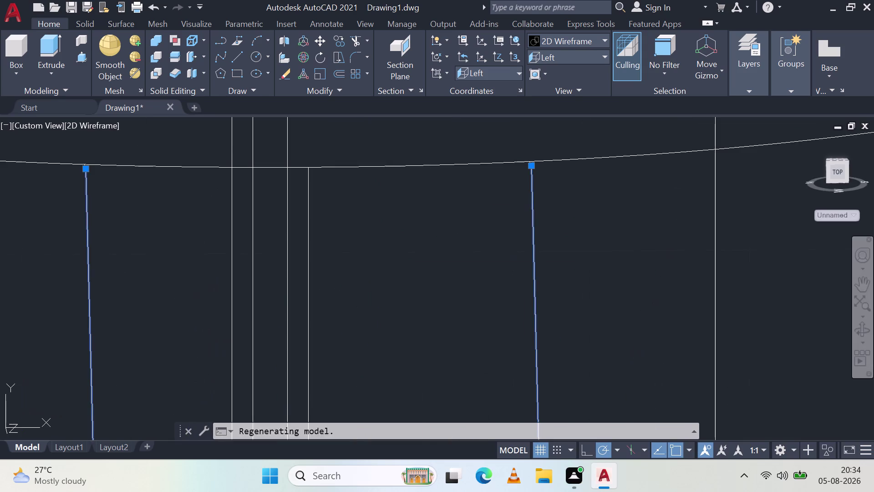
scroll(down, 3)
scroll(down, 3)
middle_drag(596, 170, 593, 276)
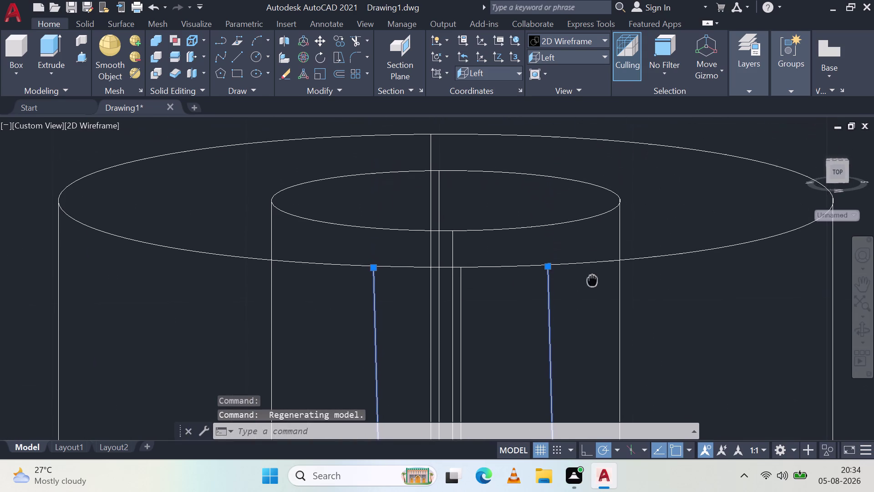
middle_drag(592, 277, 593, 281)
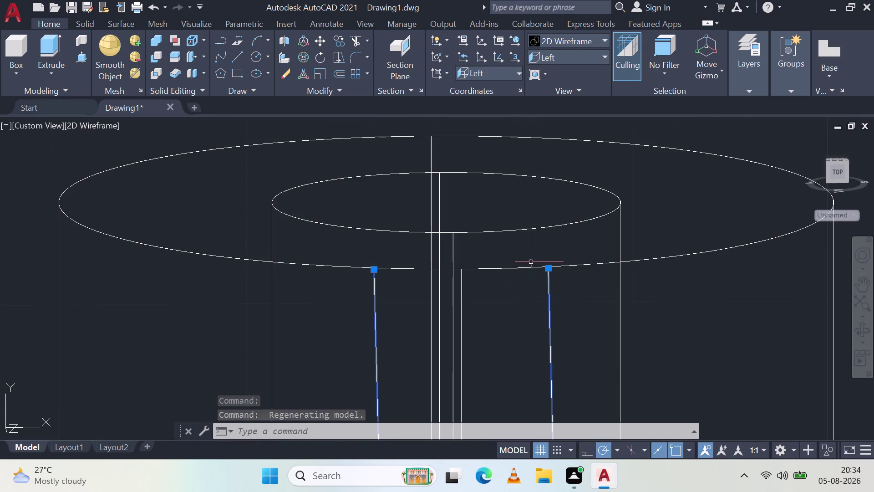
middle_drag(532, 261, 489, 267)
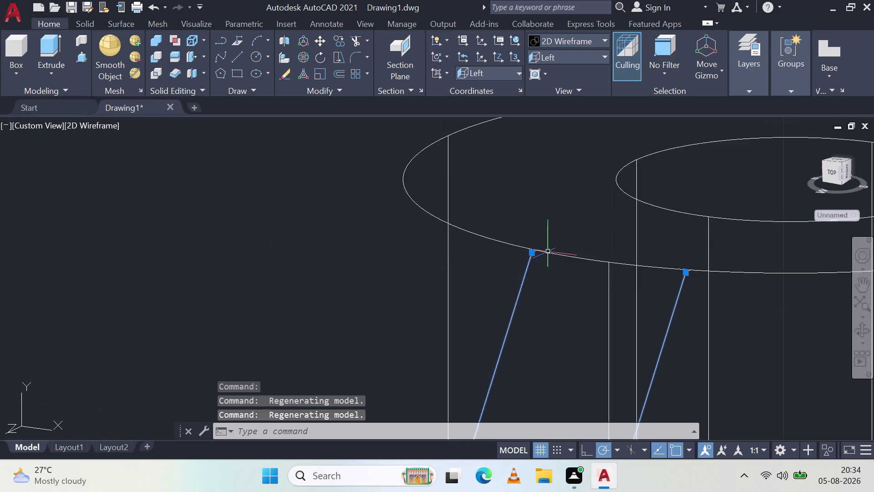
scroll(up, 3)
scroll(up, 3)
click(431, 244)
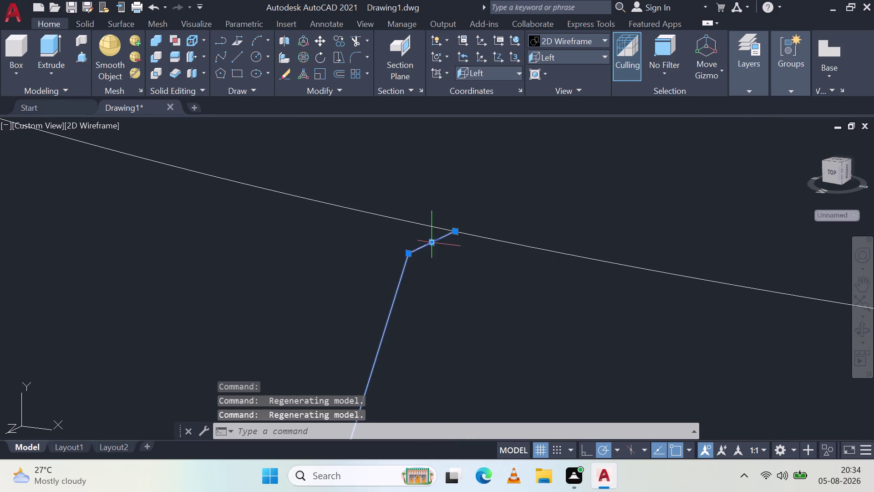
scroll(down, 3)
middle_drag(735, 320, 463, 265)
scroll(up, 3)
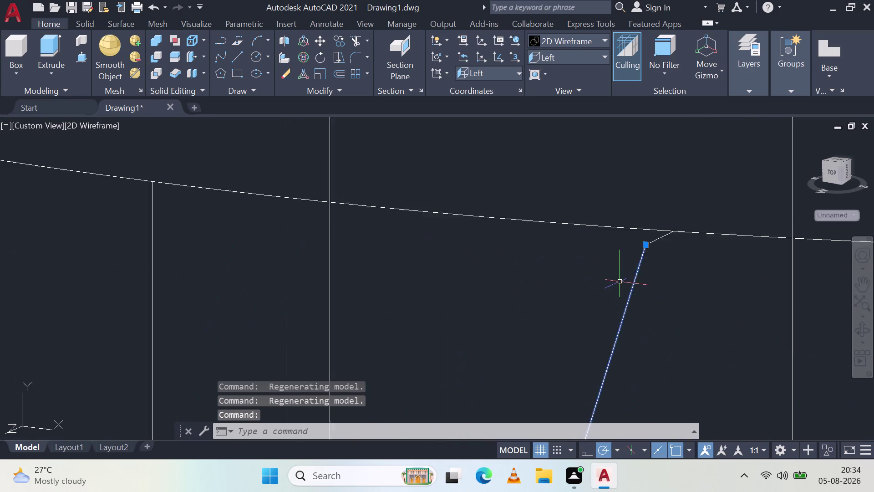
scroll(up, 3)
click(684, 212)
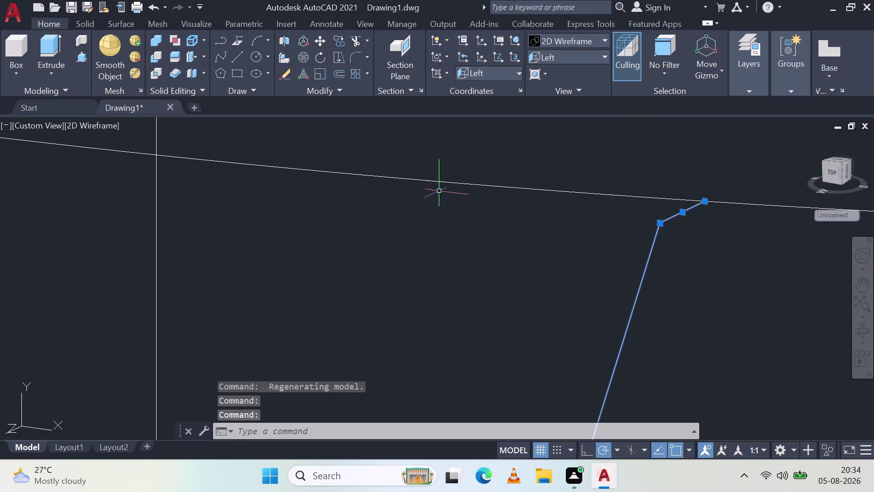
scroll(down, 3)
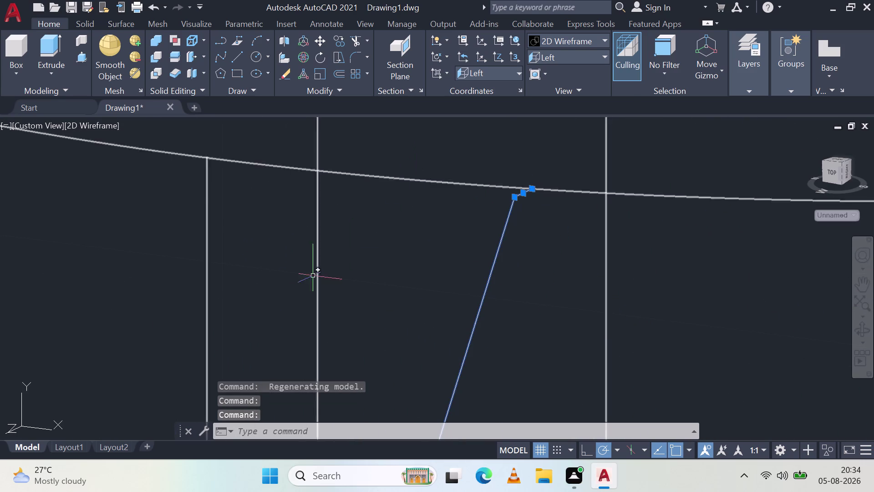
Join the selected rib and notch segments with J into one 3D polyline.
key(j)
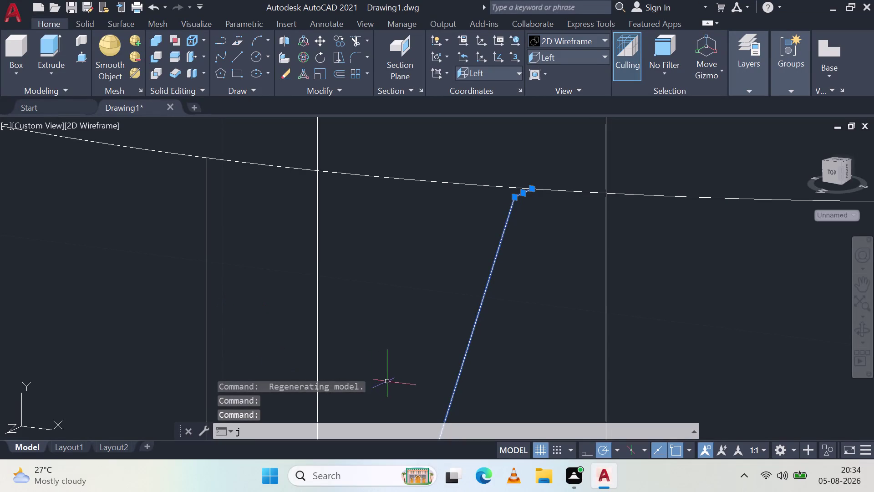
key(Return)
scroll(down, 3)
scroll(down, 3)
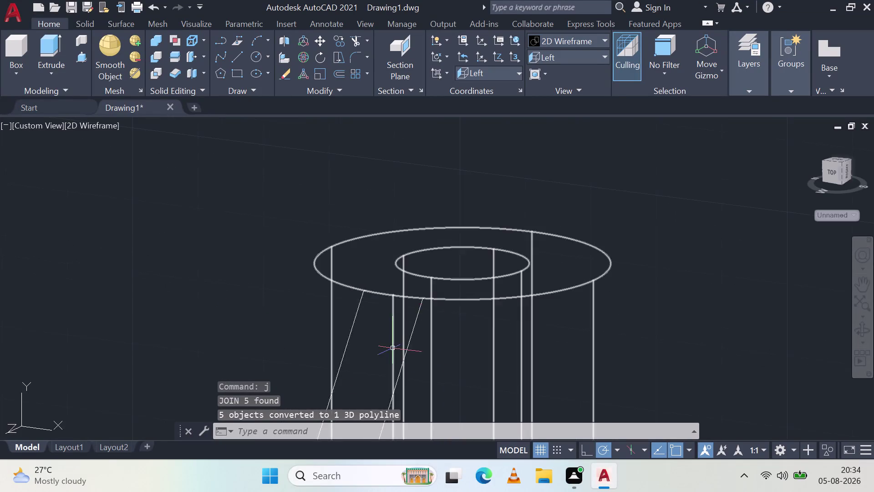
middle_drag(392, 346, 477, 236)
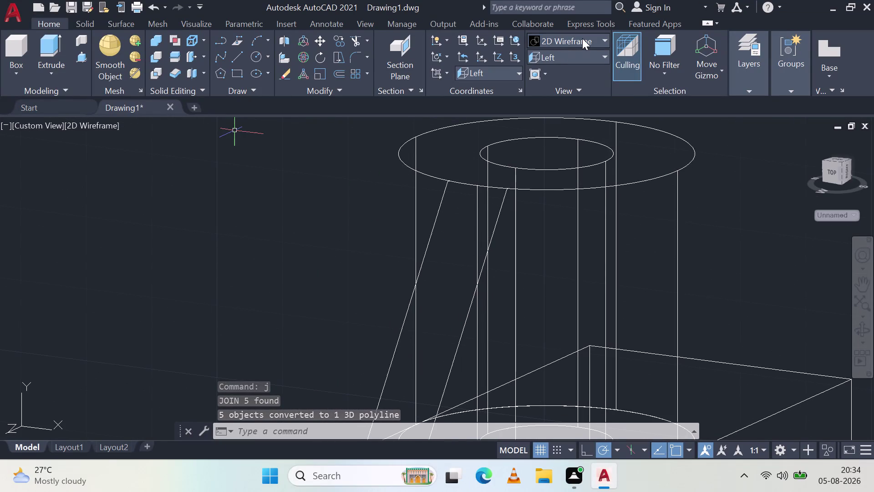
Switch the visual style from wireframe to Shades of Gray.
click(582, 38)
click(674, 135)
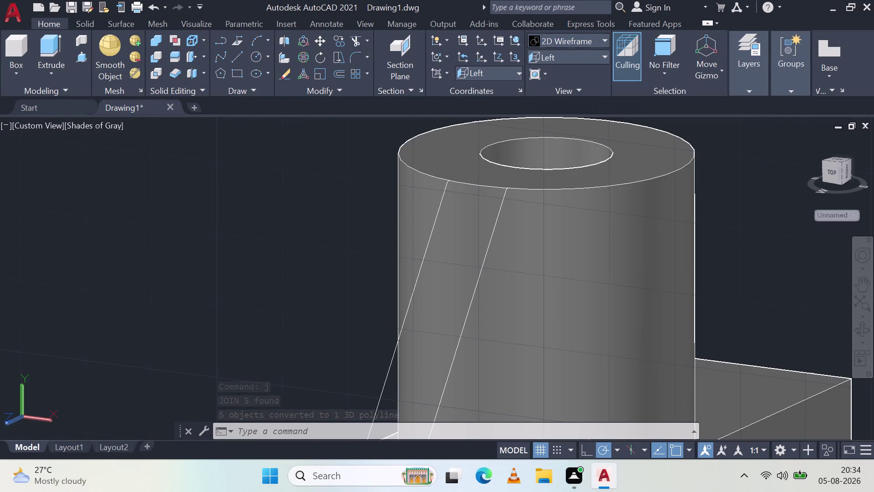
scroll(down, 3)
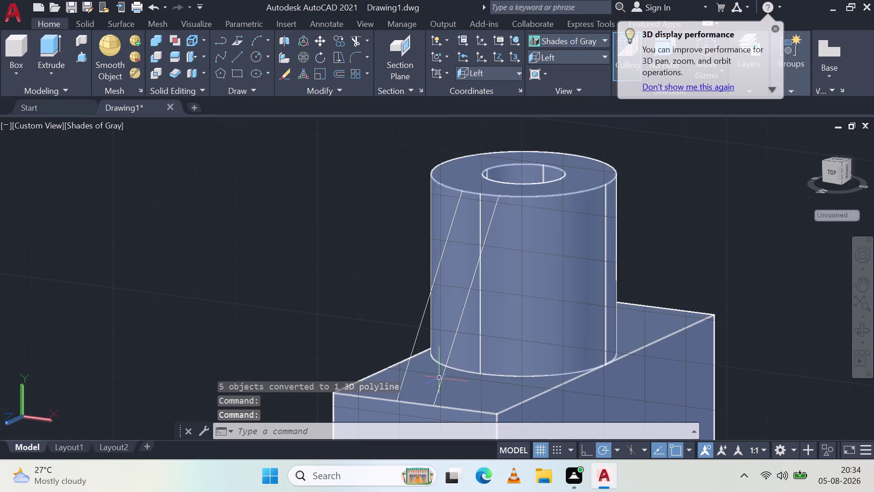
Start a press-pull on the rib outline area, then cancel it.
click(82, 55)
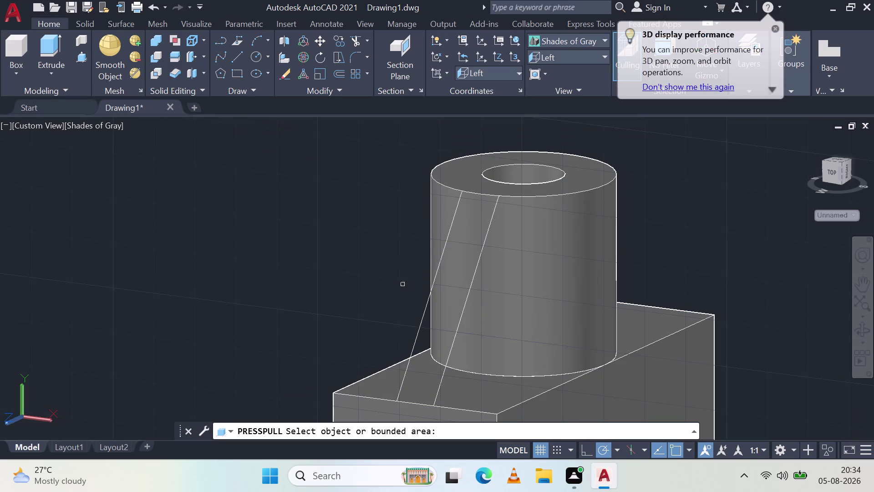
click(460, 320)
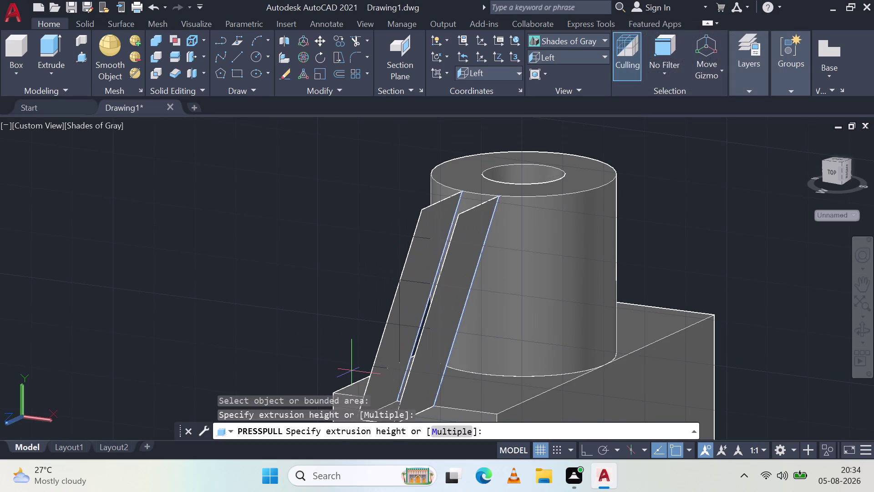
key(Escape)
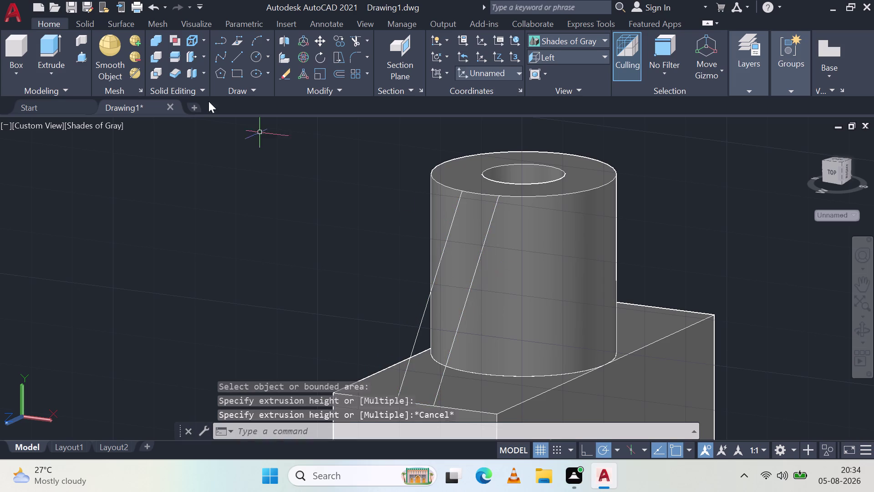
click(233, 60)
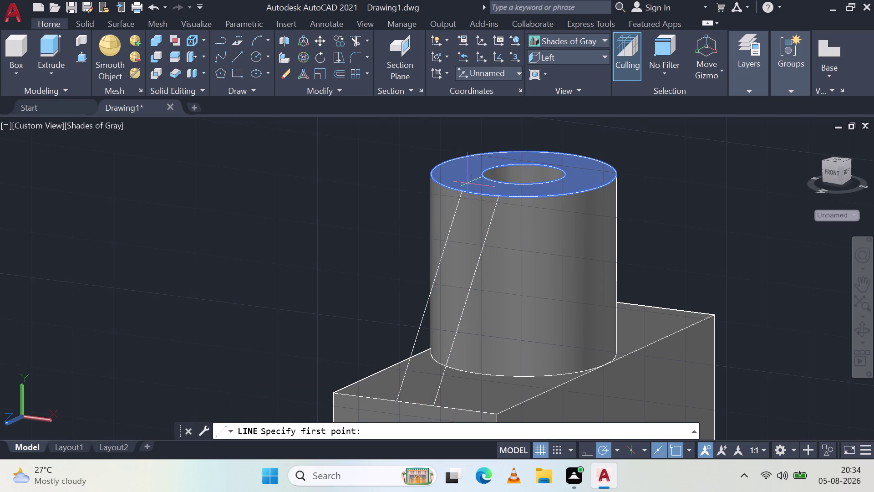
Abandon a started line and erase the stray line at the rib top.
click(499, 200)
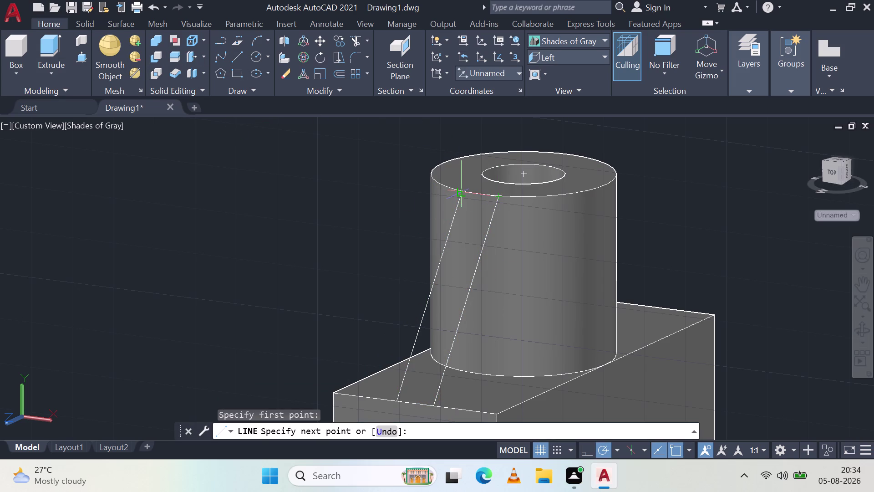
click(460, 189)
key(Escape)
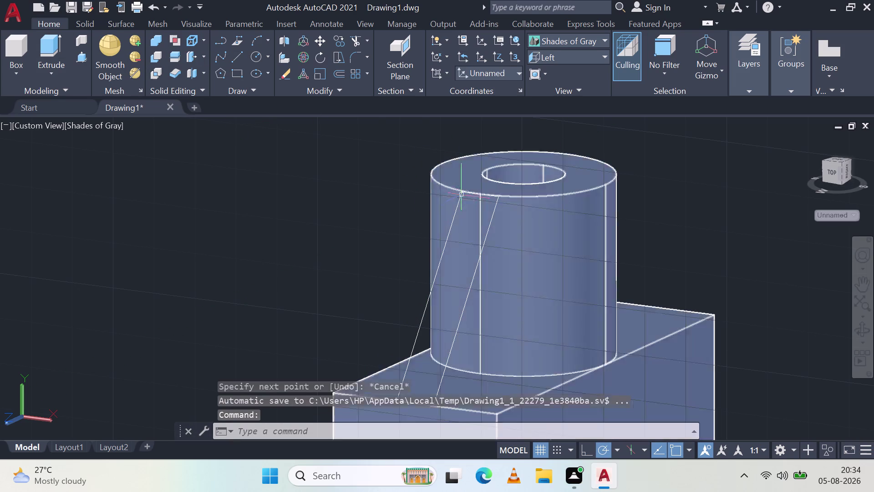
scroll(up, 3)
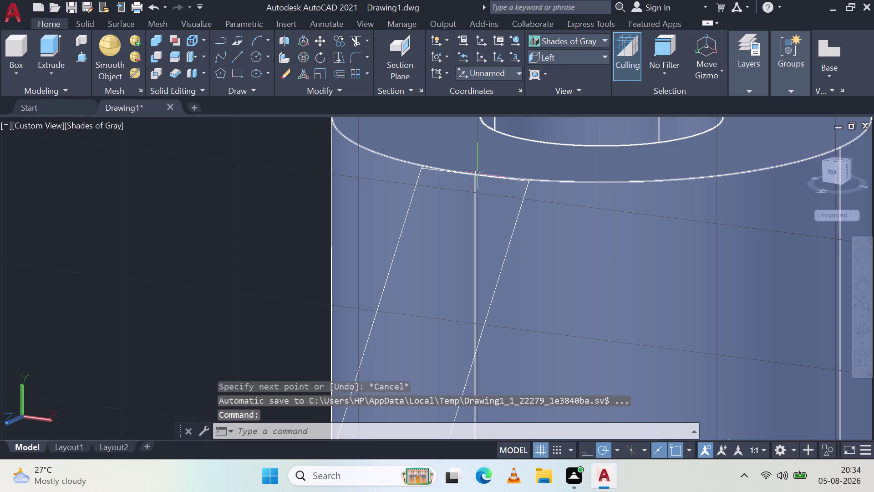
scroll(up, 3)
middle_drag(481, 141, 466, 248)
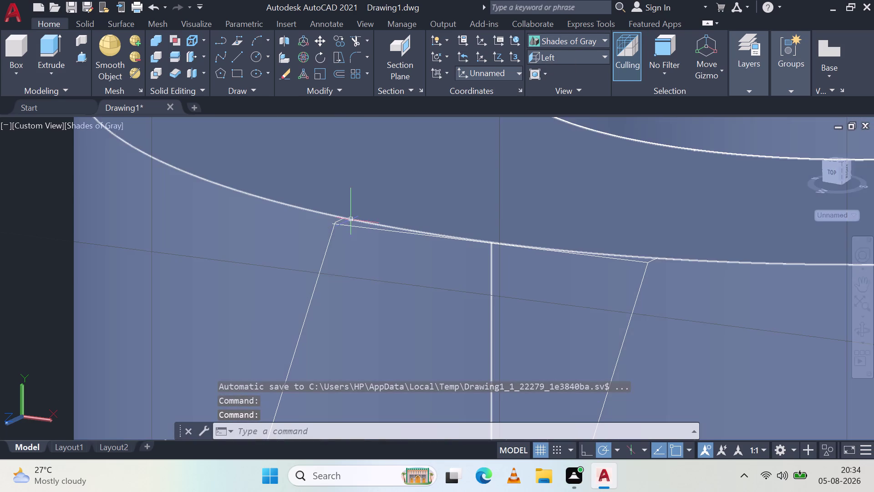
scroll(up, 3)
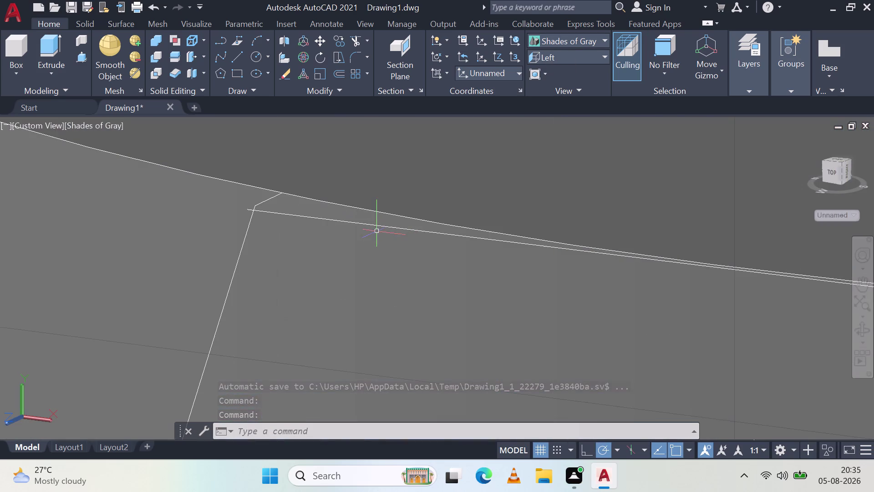
scroll(up, 3)
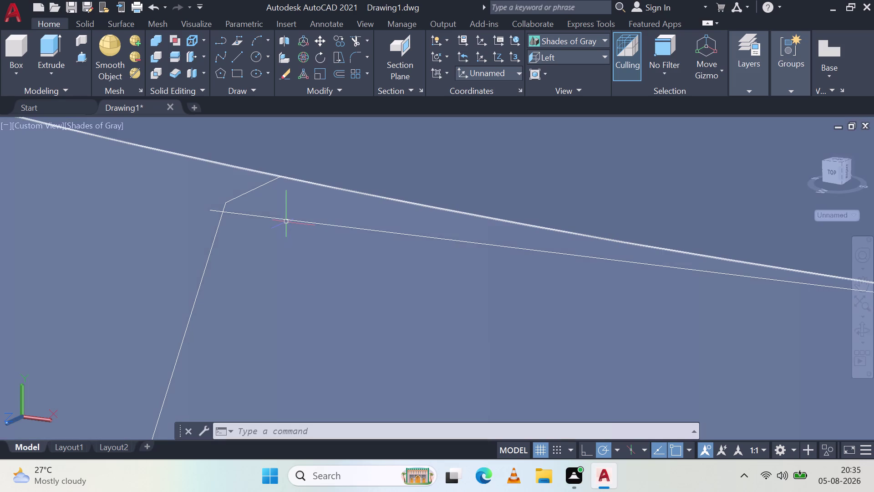
click(288, 220)
key(Delete)
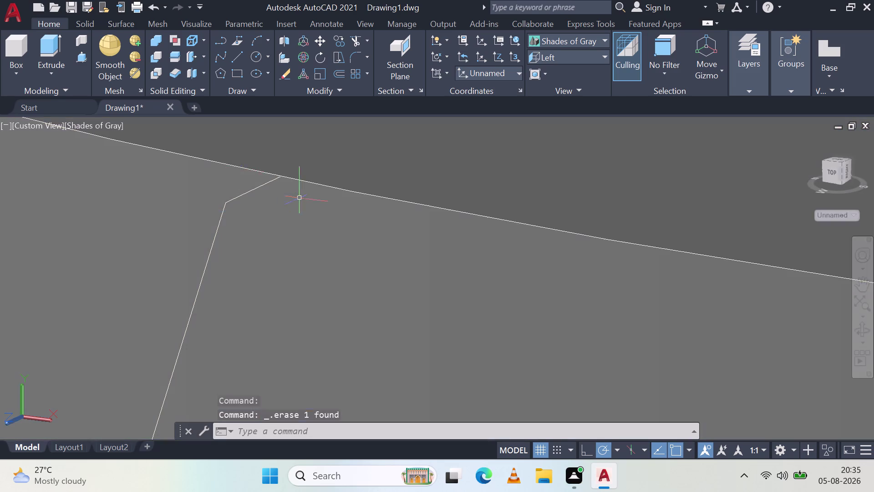
scroll(down, 3)
Draw a straight line connecting the left and right rib top ends.
click(242, 55)
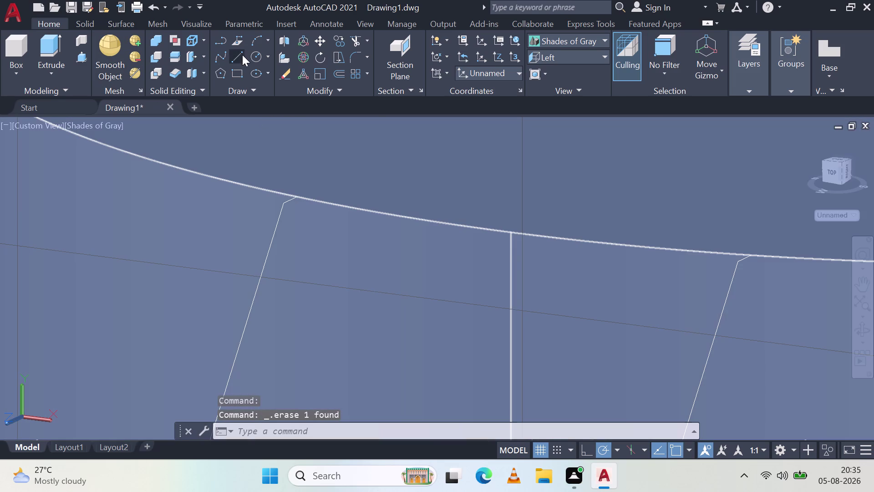
click(752, 259)
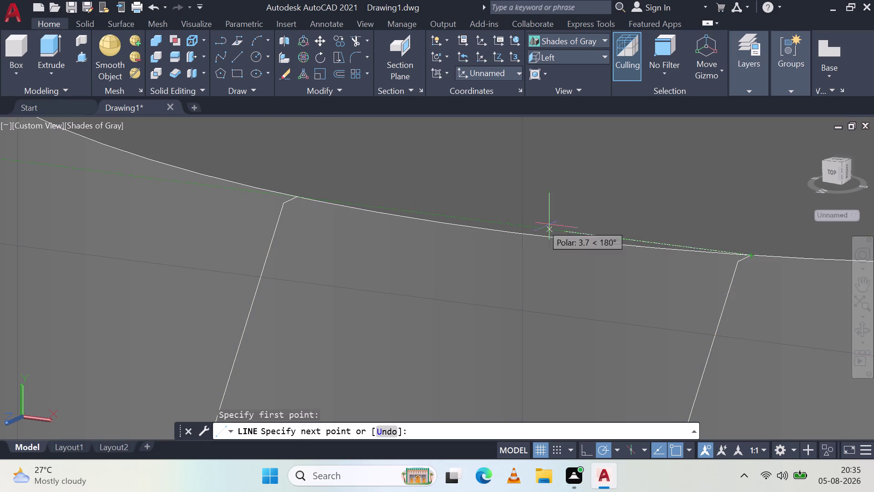
click(296, 194)
key(Escape)
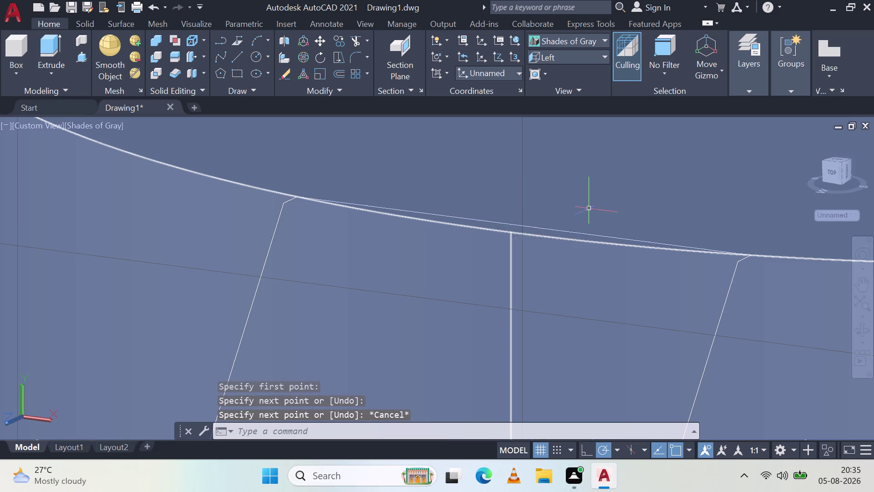
Join the new top line and the rib lines into the outline polyline.
click(493, 221)
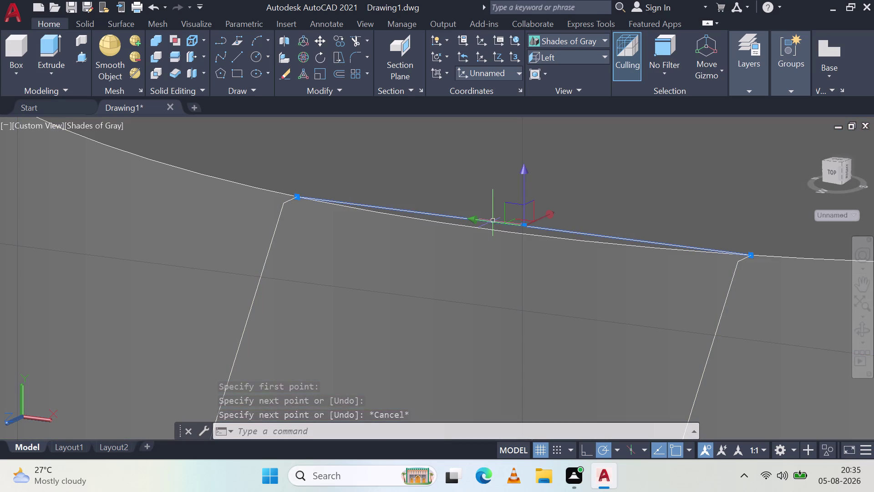
click(288, 201)
scroll(down, 3)
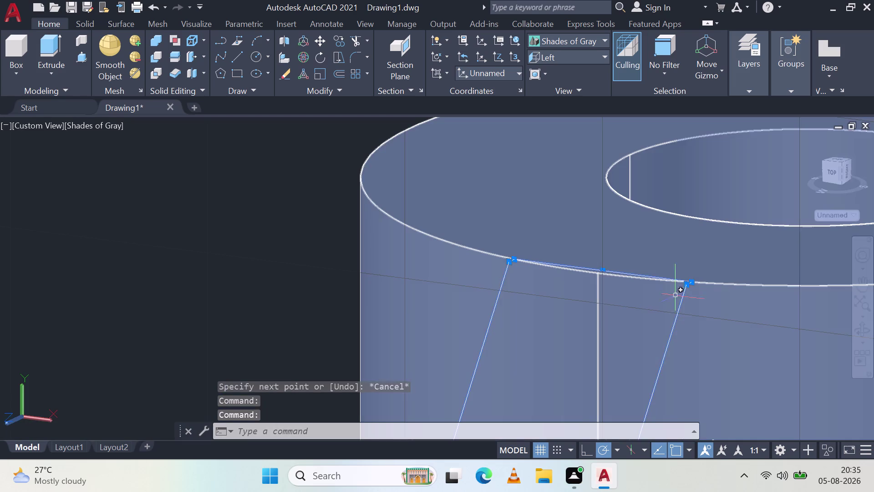
scroll(down, 3)
middle_drag(704, 339, 560, 177)
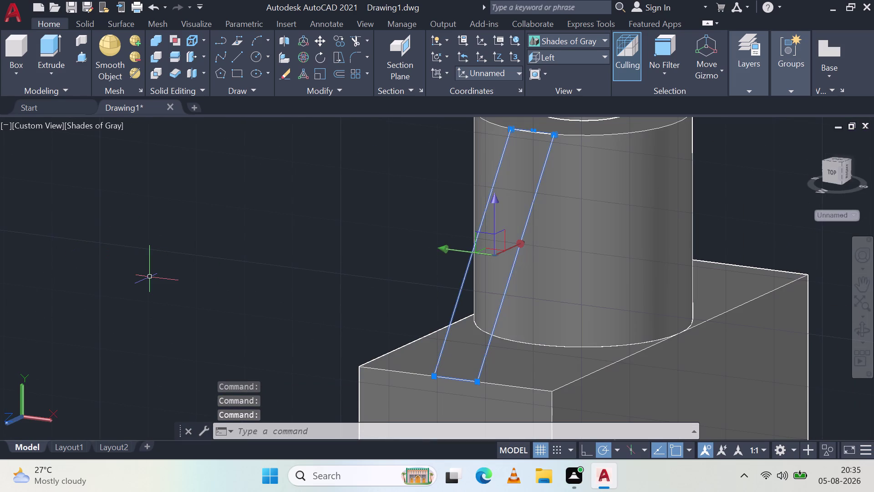
key(j)
key(space)
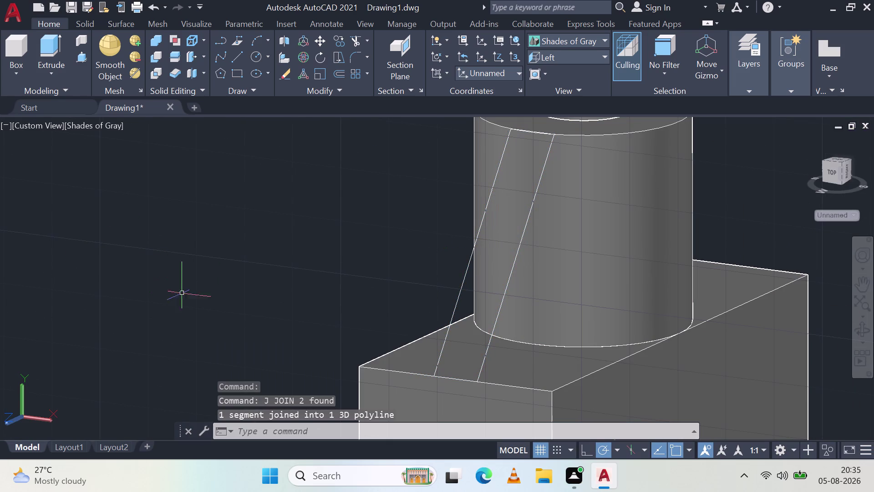
click(84, 58)
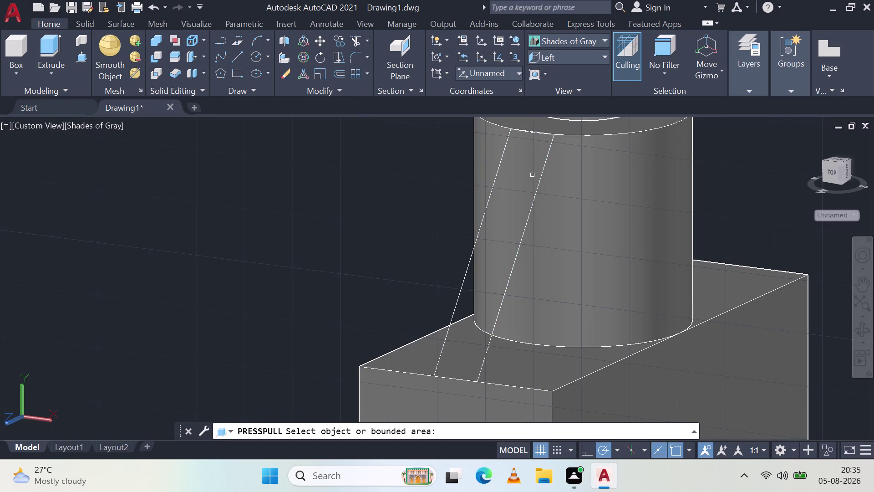
Press-pull the rib outline, orbit to a side view, and pick a height; the extrusion fails.
scroll(up, 3)
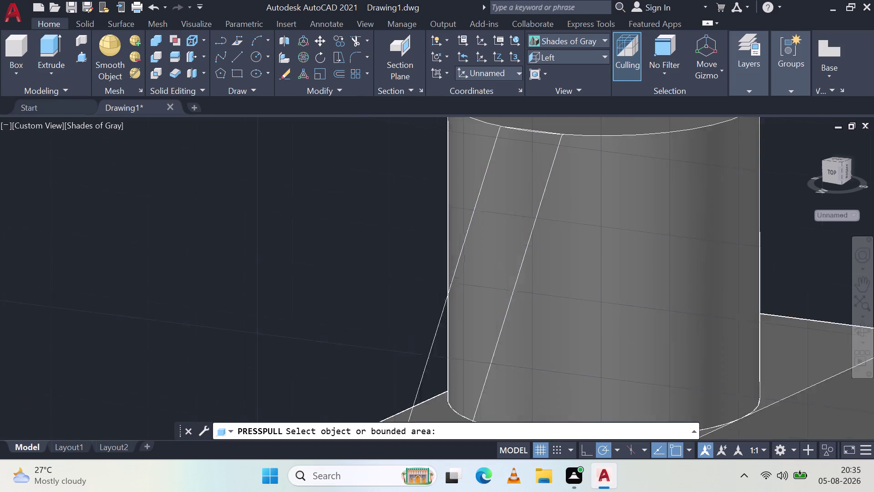
click(571, 189)
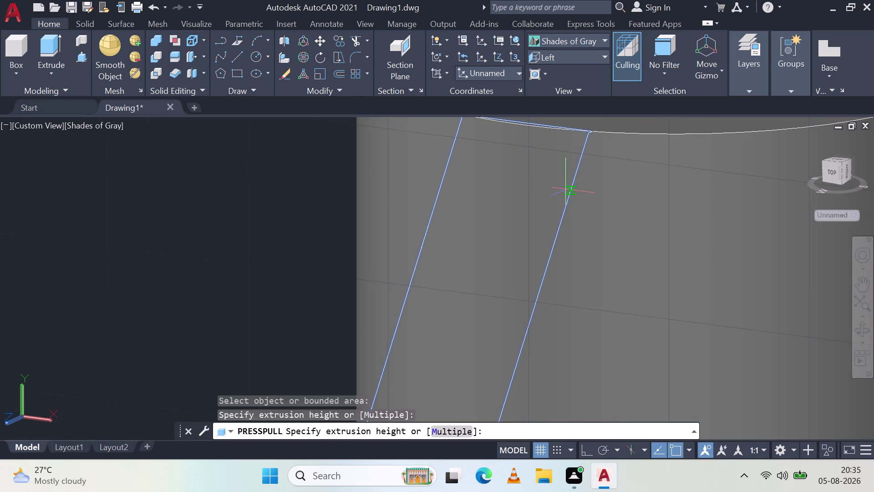
scroll(down, 3)
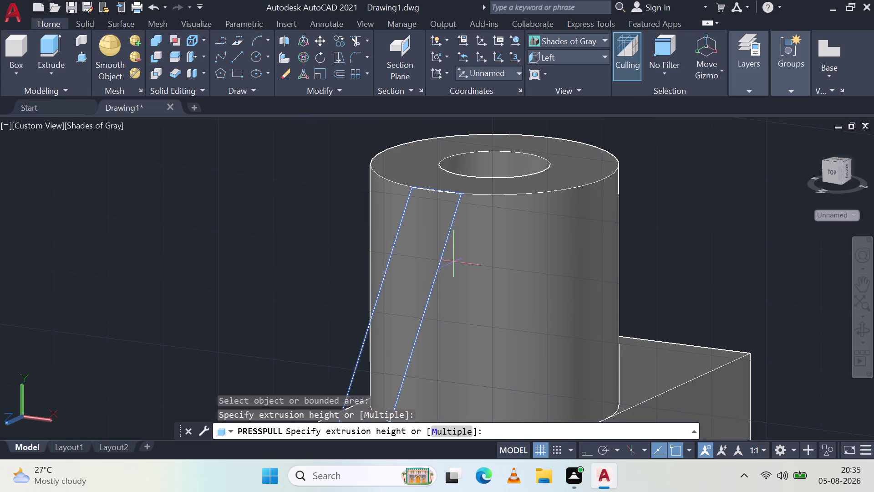
middle_drag(442, 273, 433, 269)
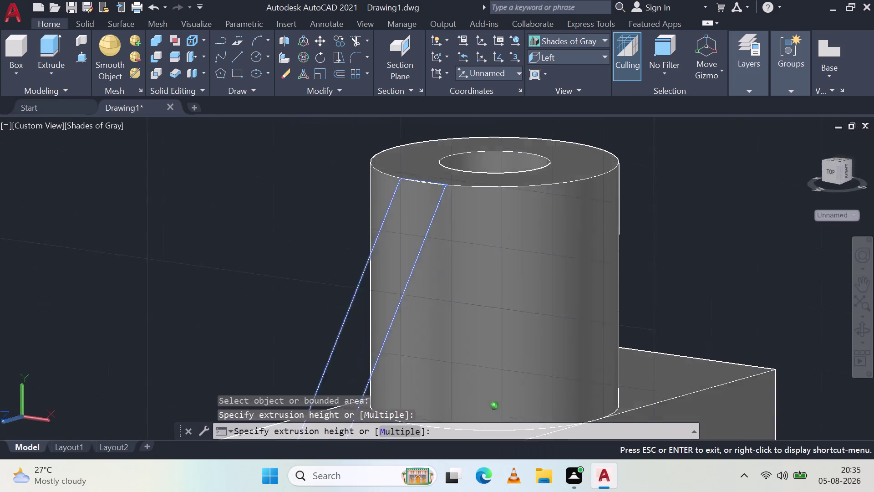
middle_drag(434, 269, 370, 252)
middle_drag(290, 264, 320, 282)
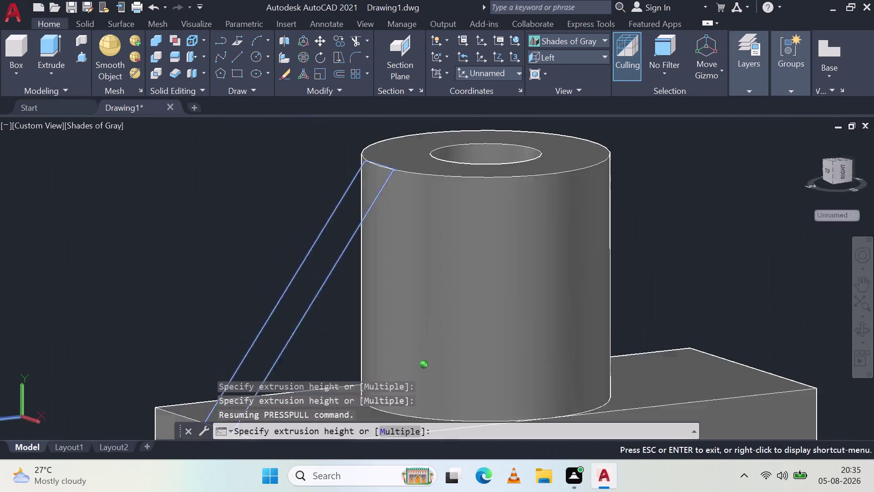
middle_drag(321, 281, 422, 275)
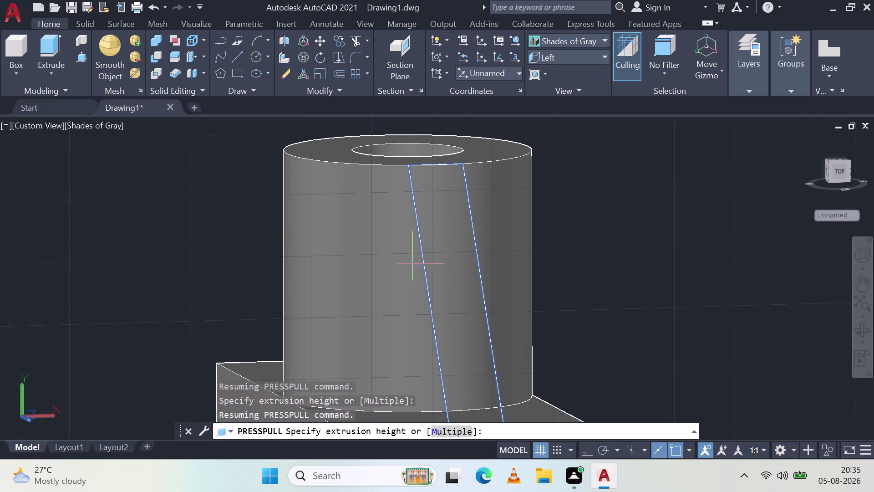
middle_drag(415, 264, 539, 232)
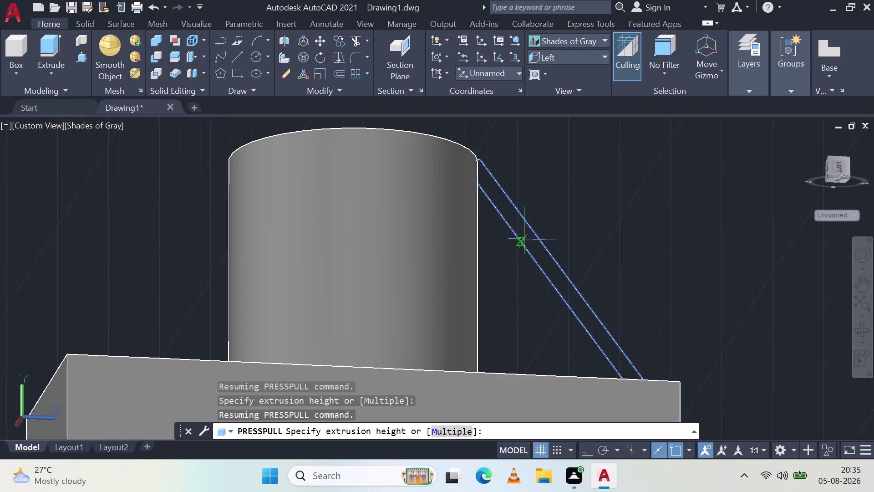
middle_drag(580, 200, 449, 296)
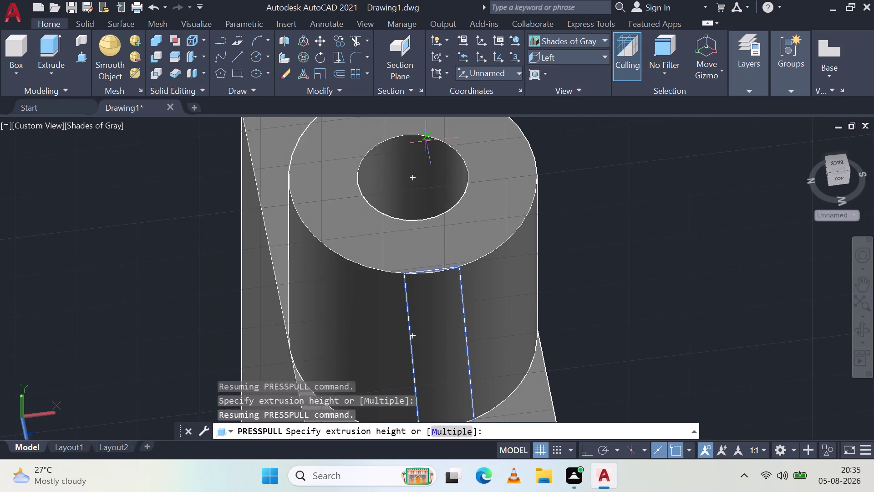
scroll(down, 3)
middle_drag(469, 302, 527, 203)
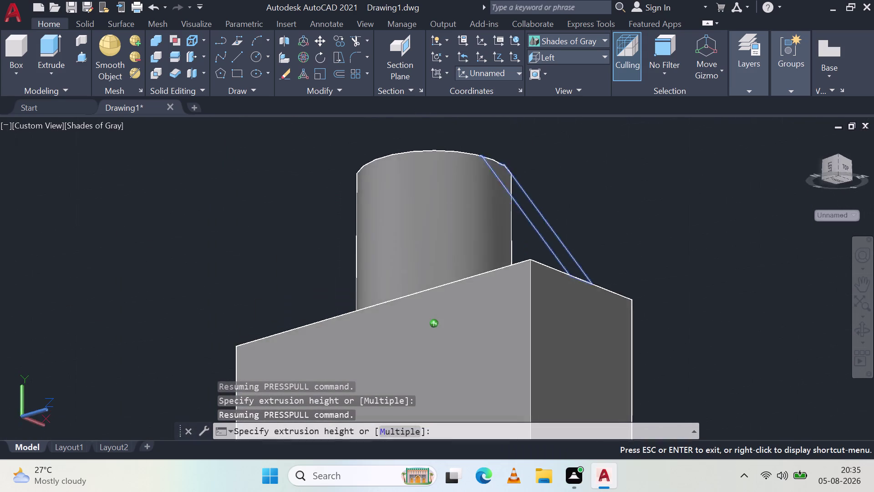
middle_drag(527, 203, 542, 186)
middle_drag(518, 218, 523, 220)
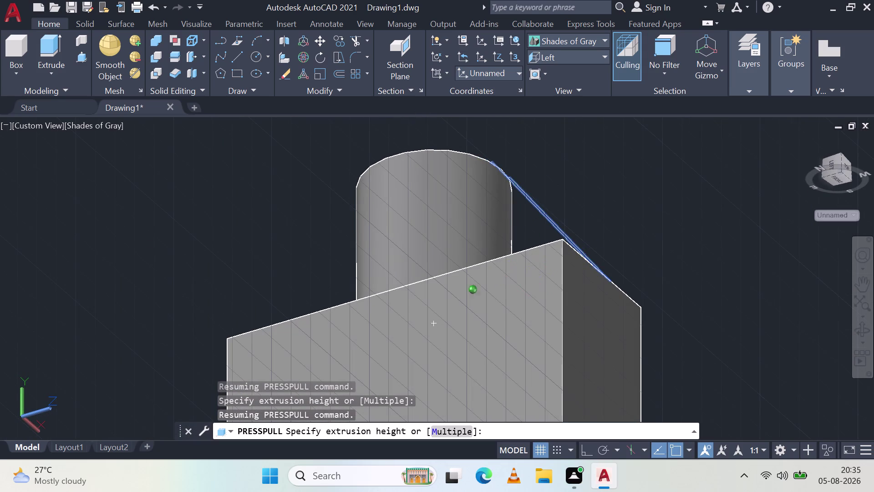
middle_drag(522, 220, 566, 272)
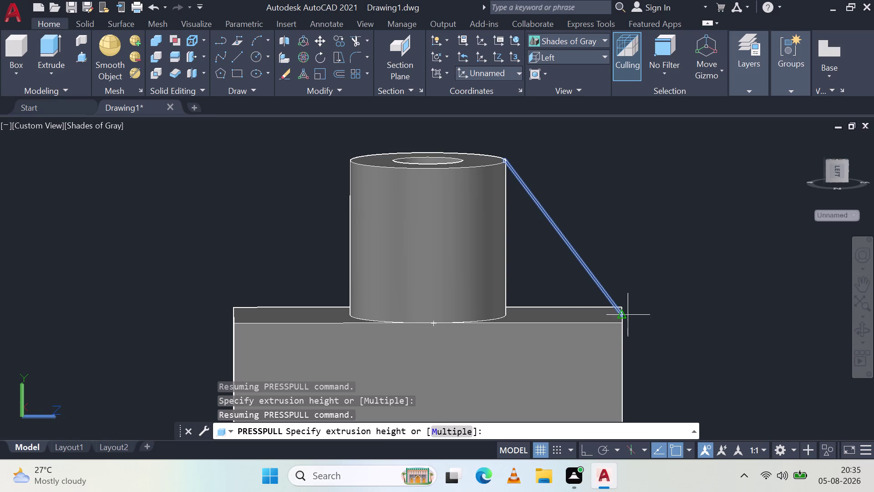
click(626, 316)
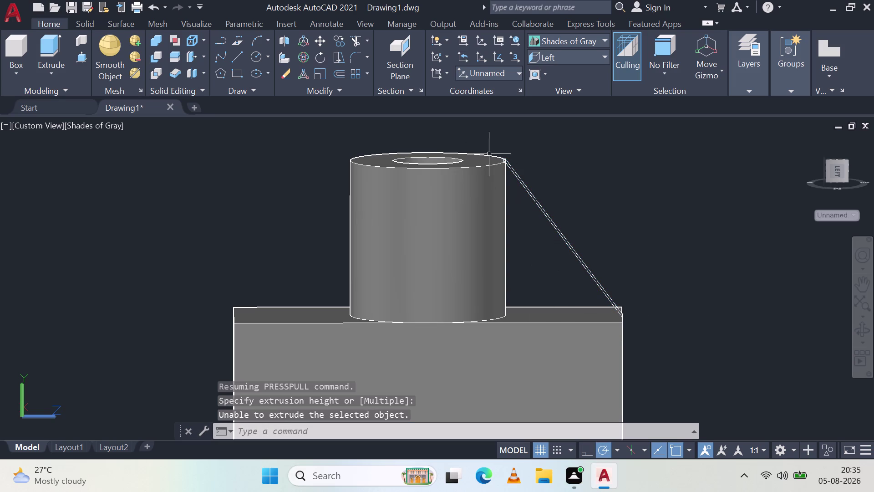
click(234, 55)
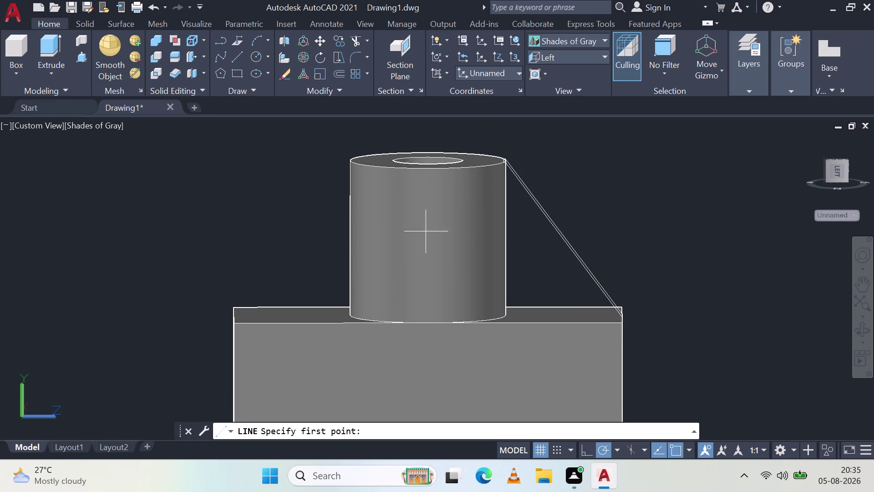
Draw a line from the rib's lower corner to the boss base and up to its top.
click(624, 316)
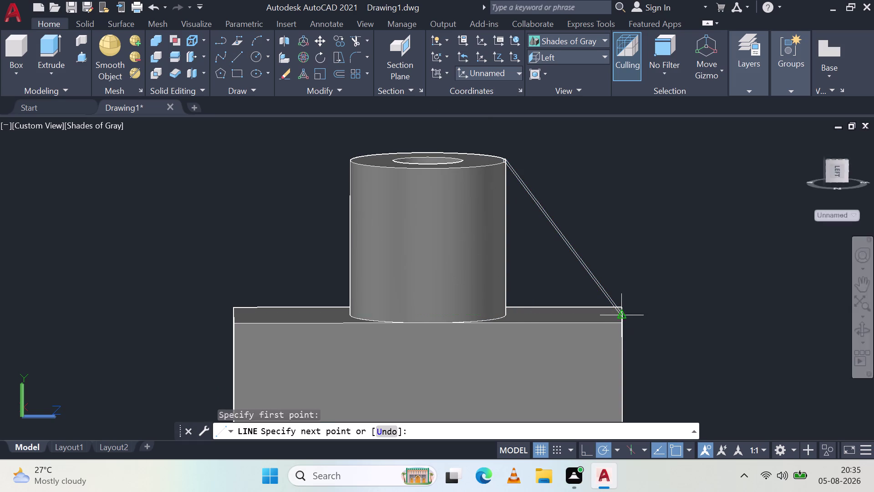
click(506, 313)
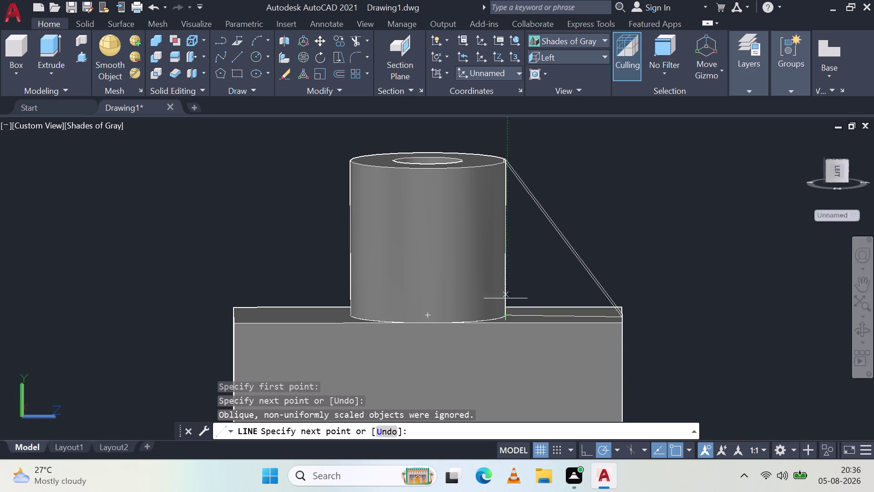
click(507, 156)
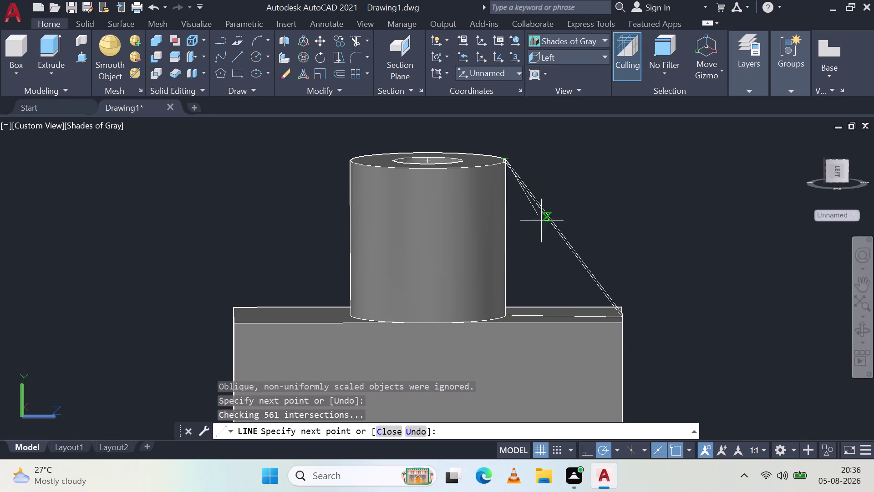
key(Escape)
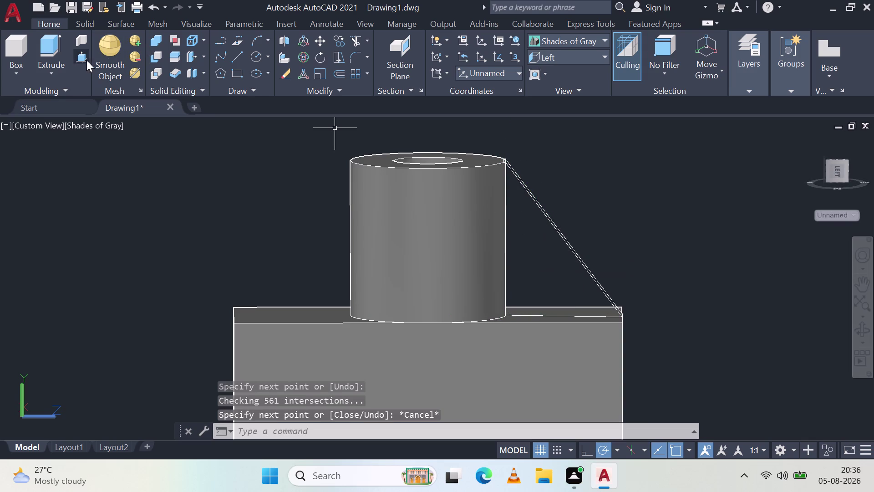
Start a press-pull, orbit to view the model from below, then cancel.
click(83, 59)
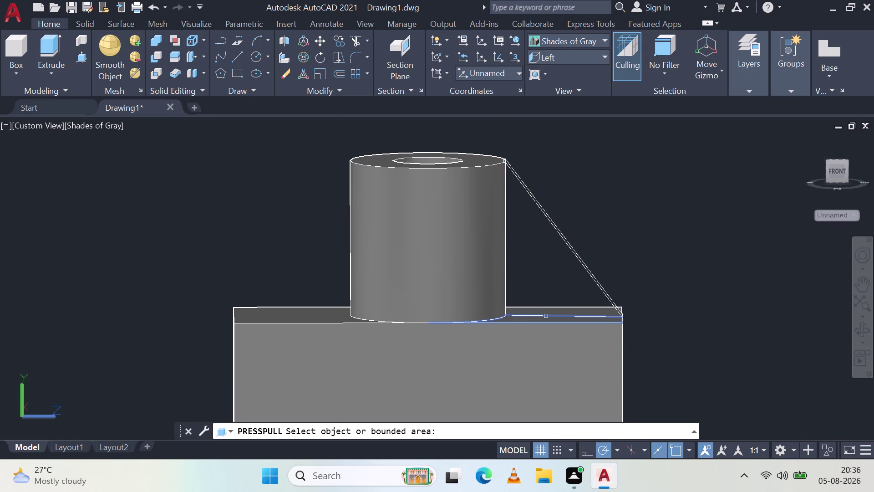
middle_drag(537, 259, 453, 381)
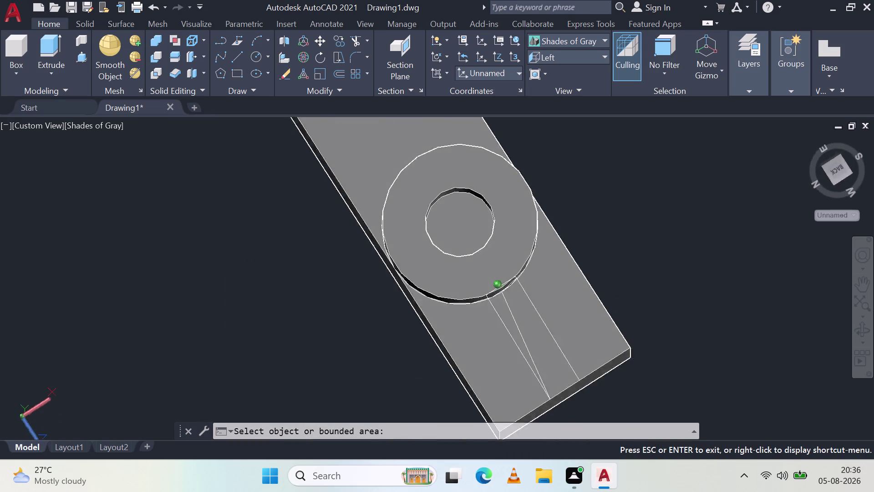
middle_drag(452, 381, 398, 332)
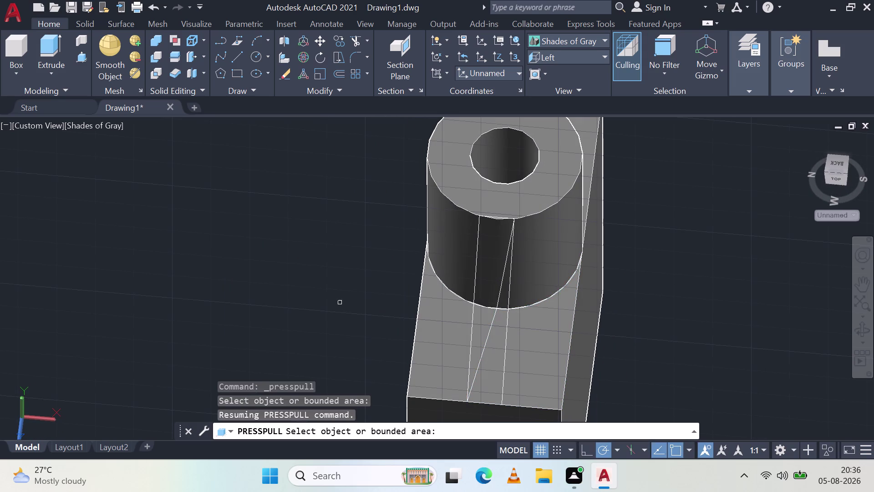
key(Escape)
Erase the stray line below the boss and clear the selection.
click(487, 337)
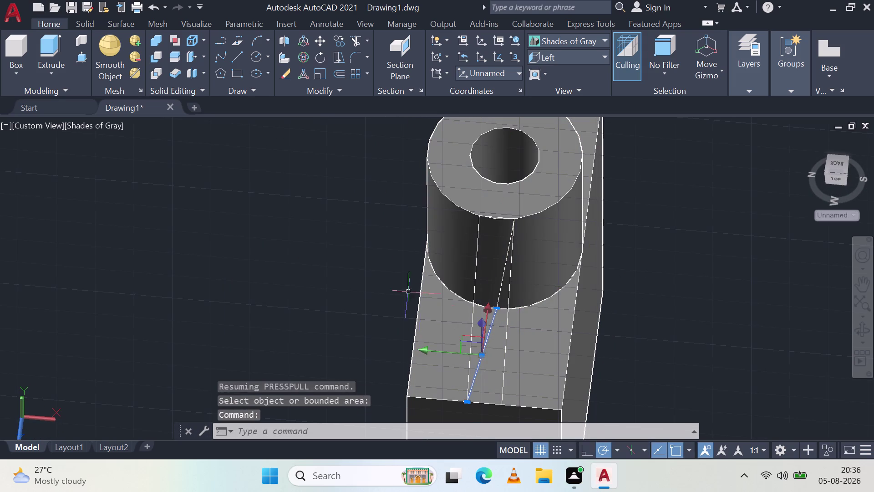
key(Delete)
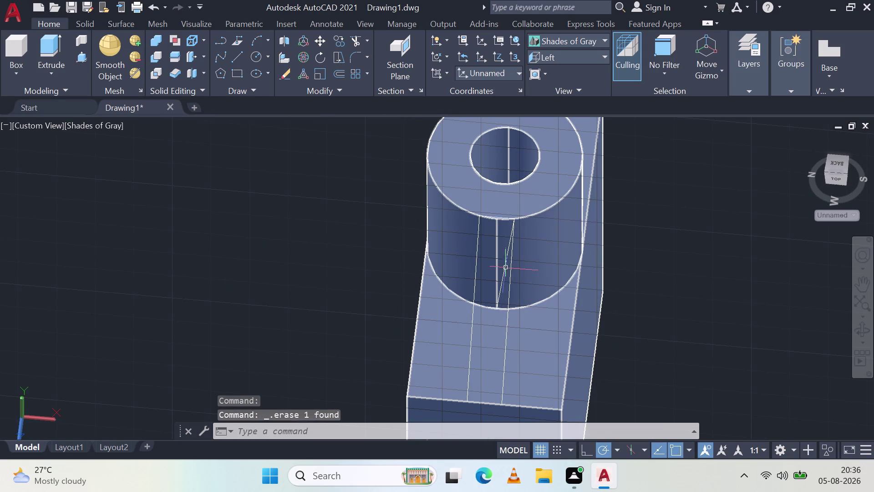
click(505, 264)
key(Escape)
key(Escape)
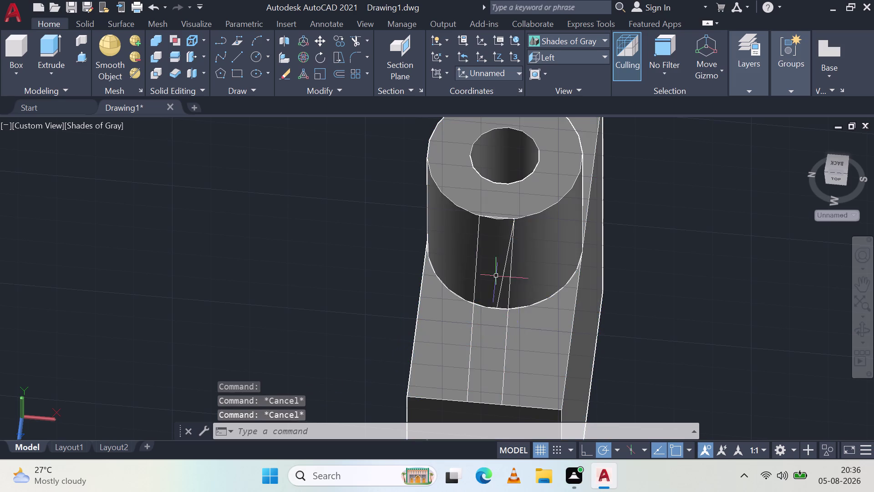
scroll(up, 3)
middle_drag(443, 328, 486, 279)
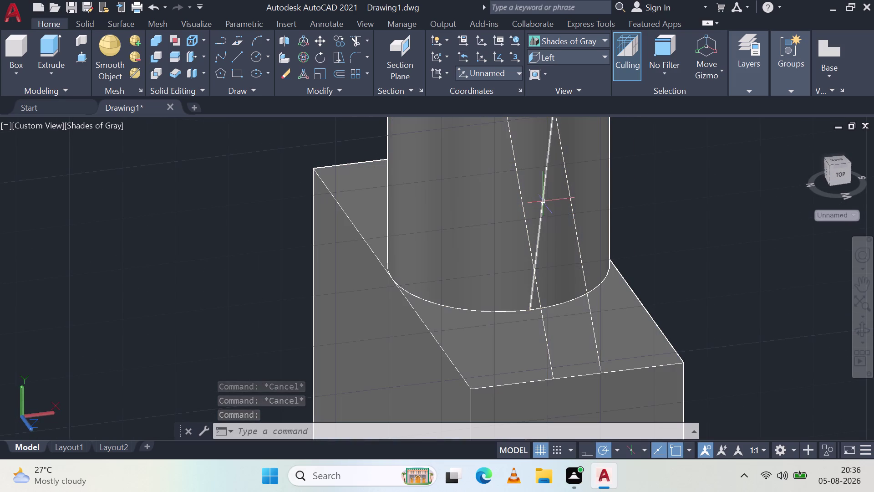
Delete a line on the boss face and orbit back to an isometric view.
click(542, 201)
key(Delete)
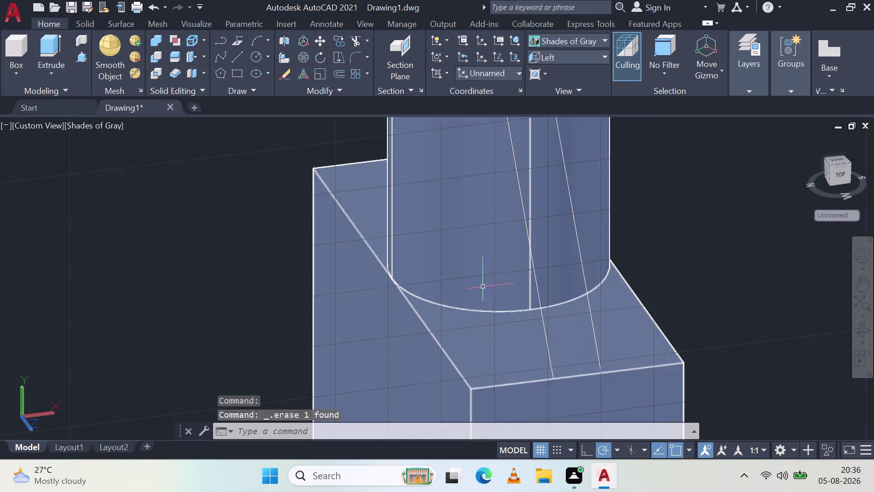
middle_drag(592, 284, 428, 246)
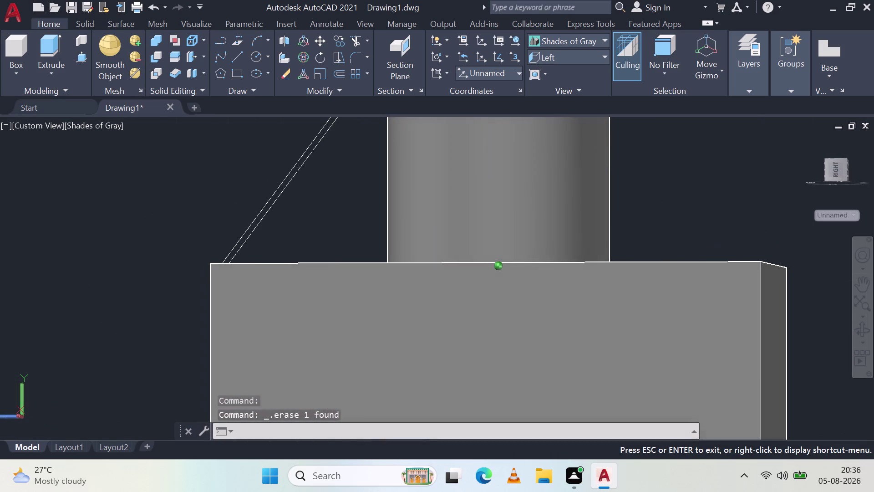
middle_drag(427, 246, 414, 242)
middle_drag(373, 204, 382, 235)
scroll(down, 3)
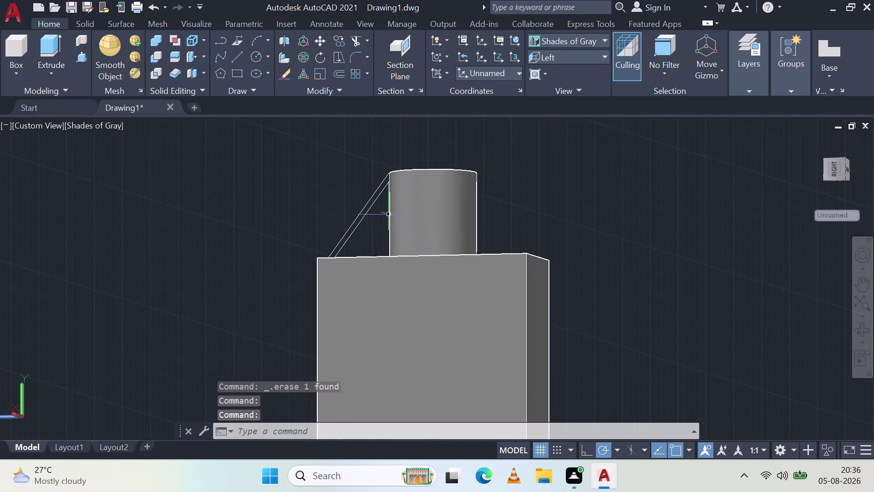
middle_drag(357, 225, 392, 292)
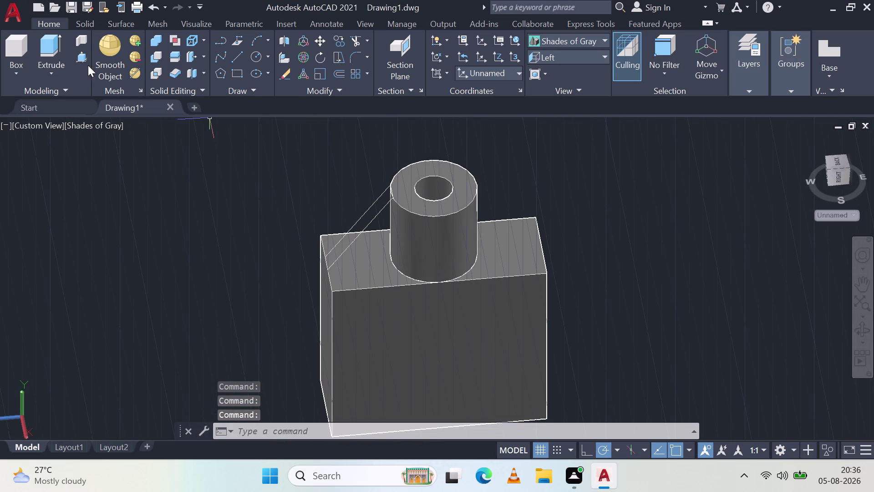
Try press-pulling the rib outline, cancel it, and return the UCS to World.
click(86, 54)
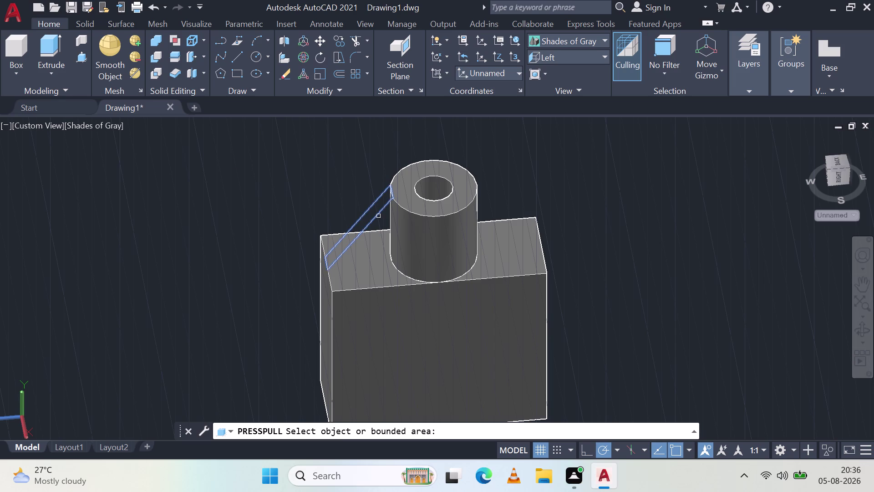
click(378, 216)
middle_drag(325, 238, 356, 245)
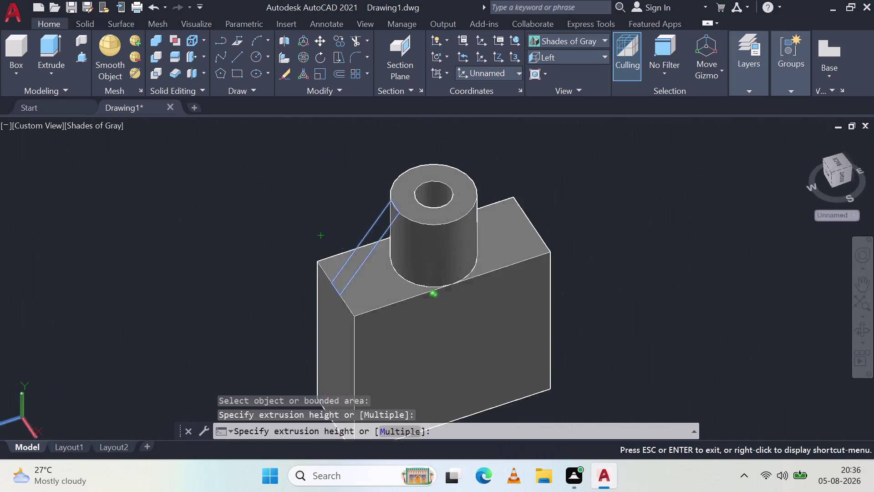
middle_drag(356, 246, 397, 229)
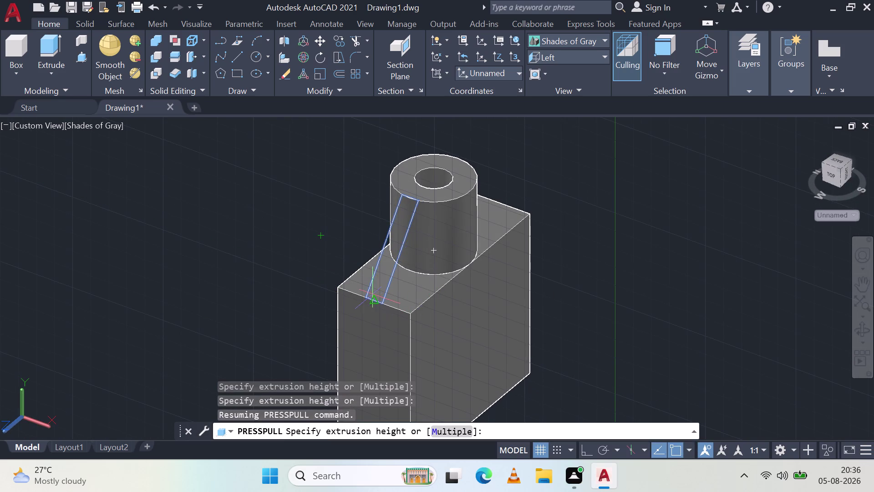
key(Escape)
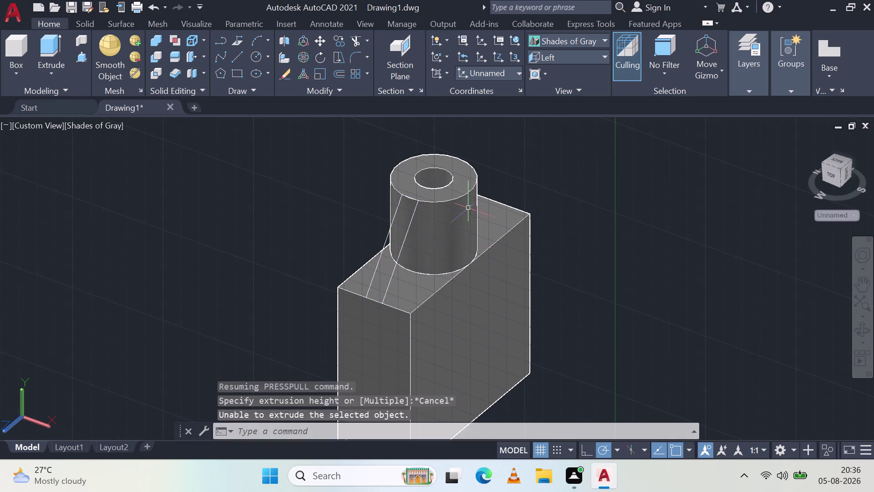
key(Escape)
key(Escape)
click(575, 60)
click(568, 76)
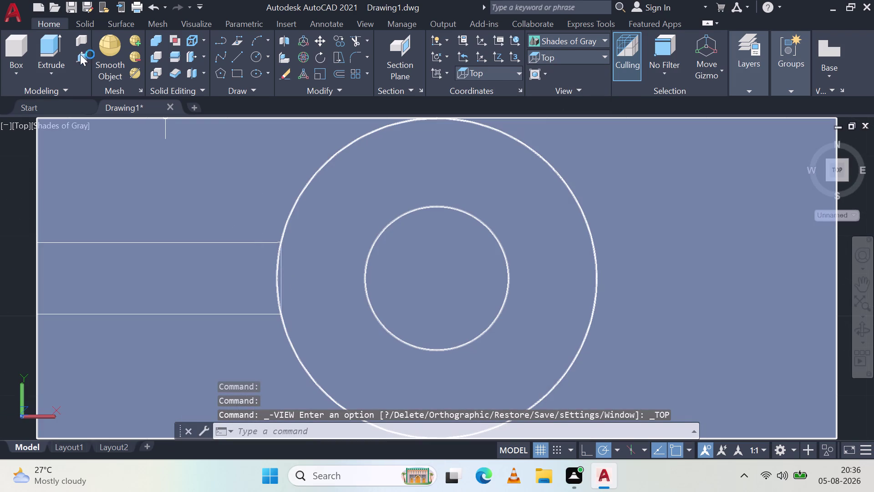
Press-pull the ring around the boss, orbit to inspect, then cancel when extrusion fails.
click(79, 59)
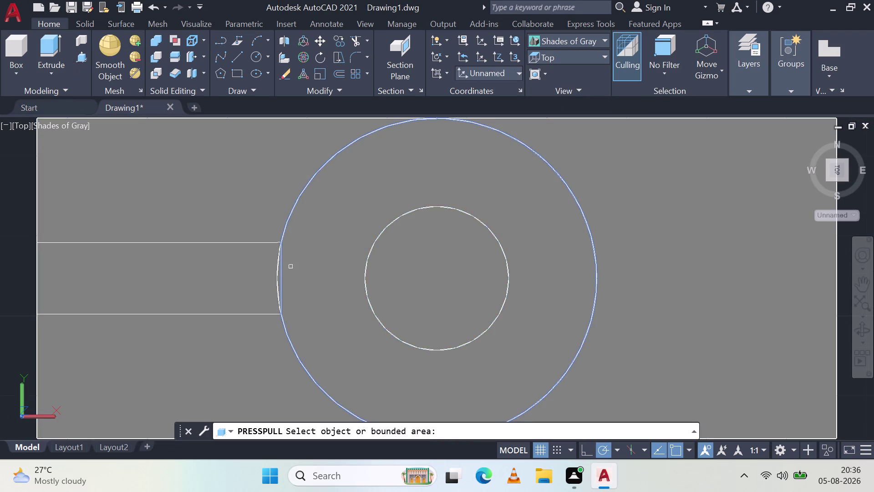
click(258, 242)
middle_drag(245, 322, 250, 322)
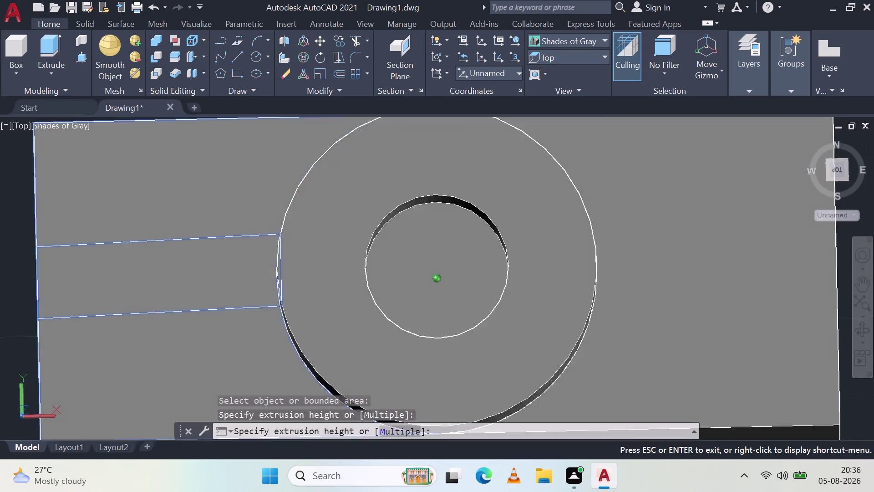
middle_drag(250, 322, 338, 234)
middle_click(339, 234)
scroll(down, 3)
scroll(down, 3)
middle_drag(337, 203, 347, 211)
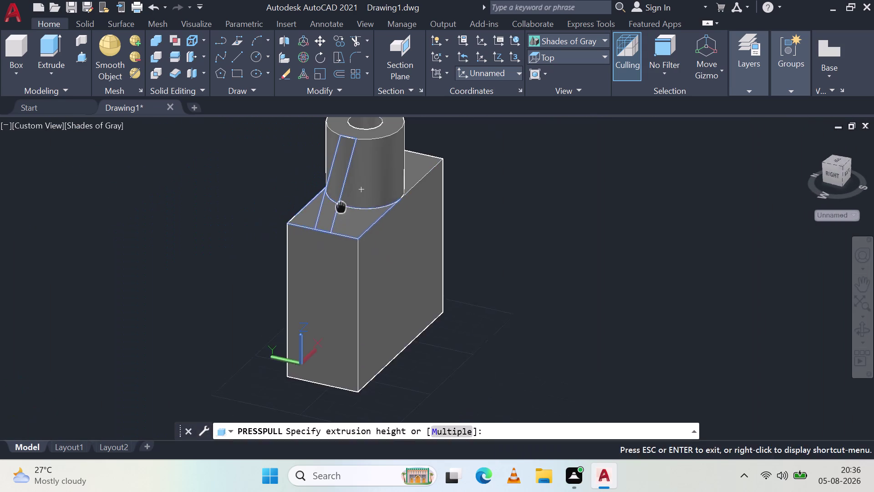
middle_drag(346, 212, 392, 257)
key(Escape)
key(Escape)
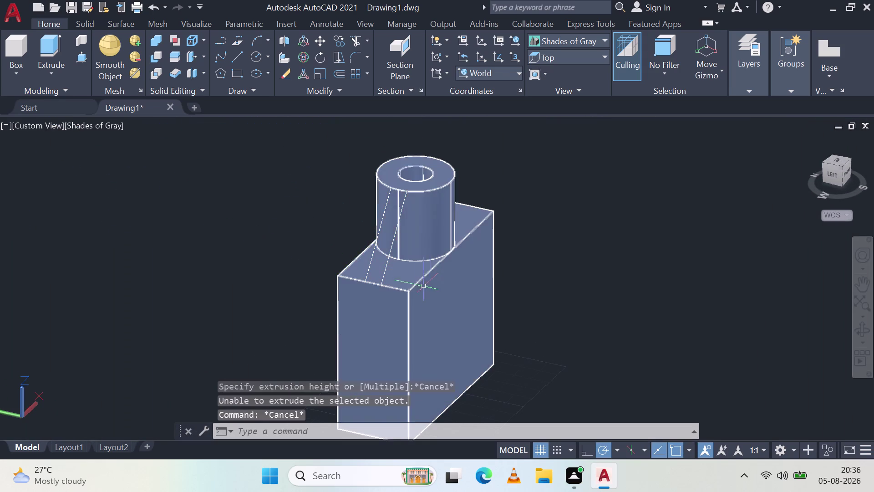
key(Escape)
key(Escape)
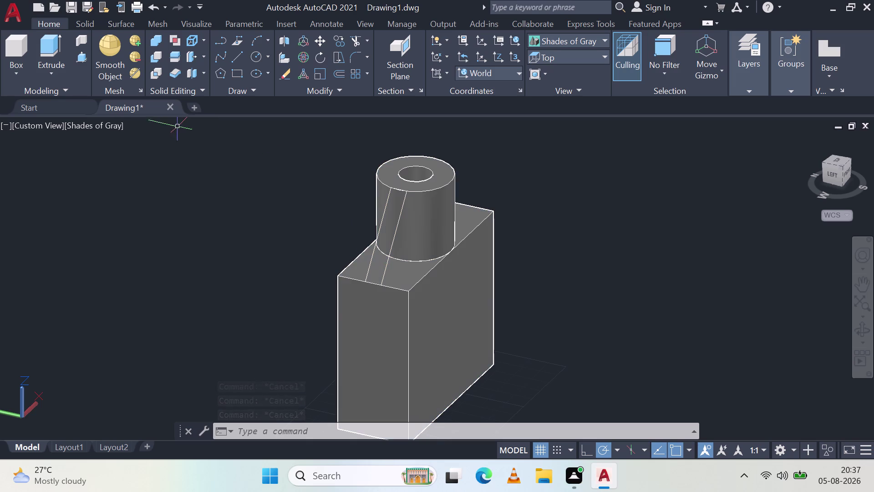
Switch the model to the preset Front view.
key(Escape)
middle_drag(443, 312, 389, 284)
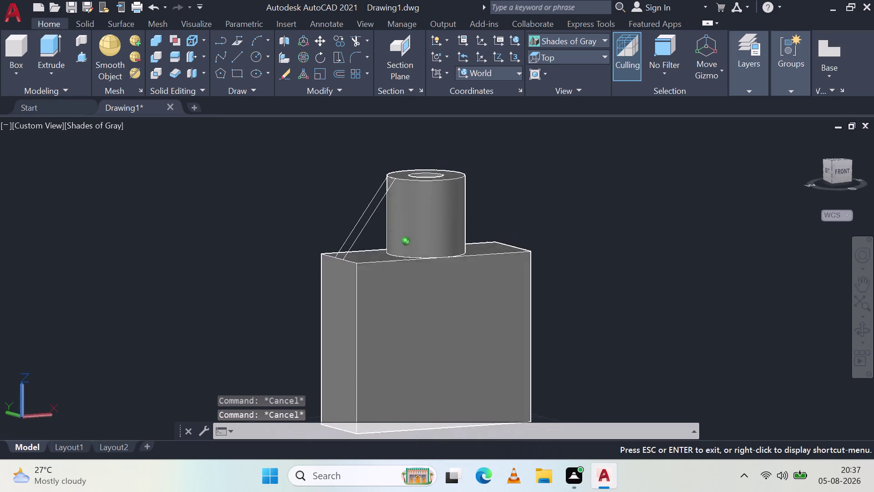
middle_drag(390, 283, 350, 287)
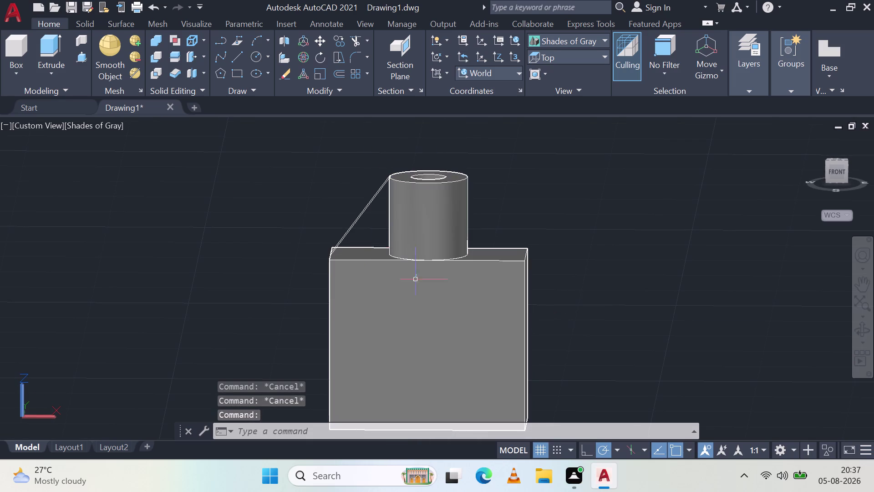
click(582, 56)
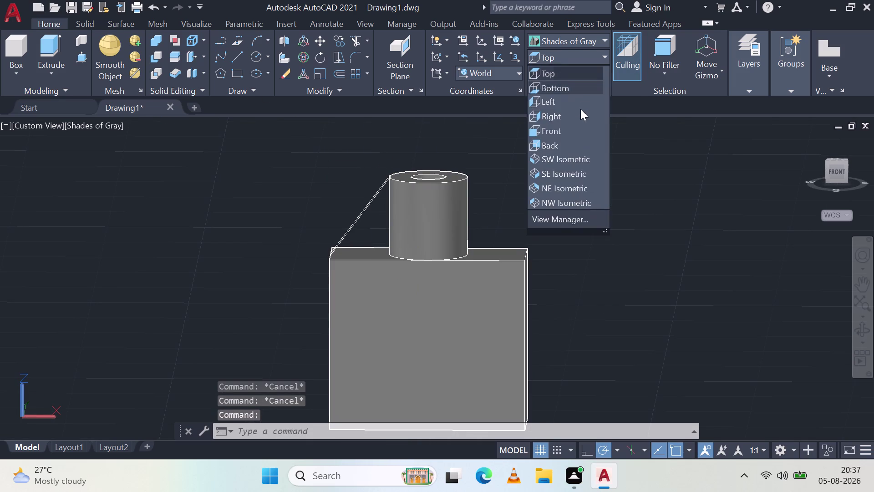
click(566, 128)
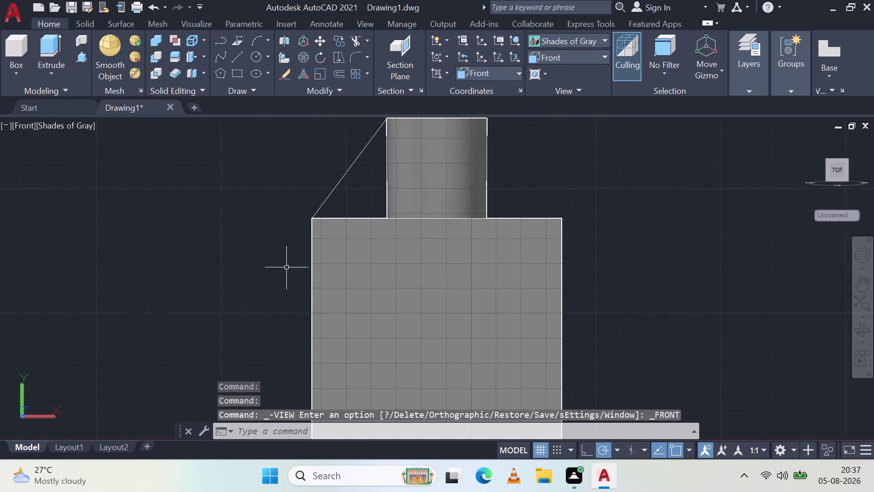
Draw a line from the rib corner to the boss base, then up to the boss top.
click(241, 55)
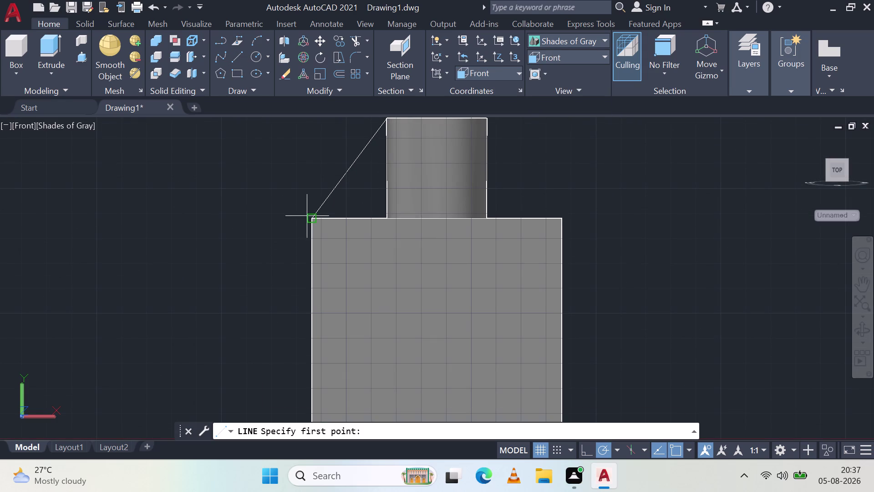
click(310, 219)
click(390, 221)
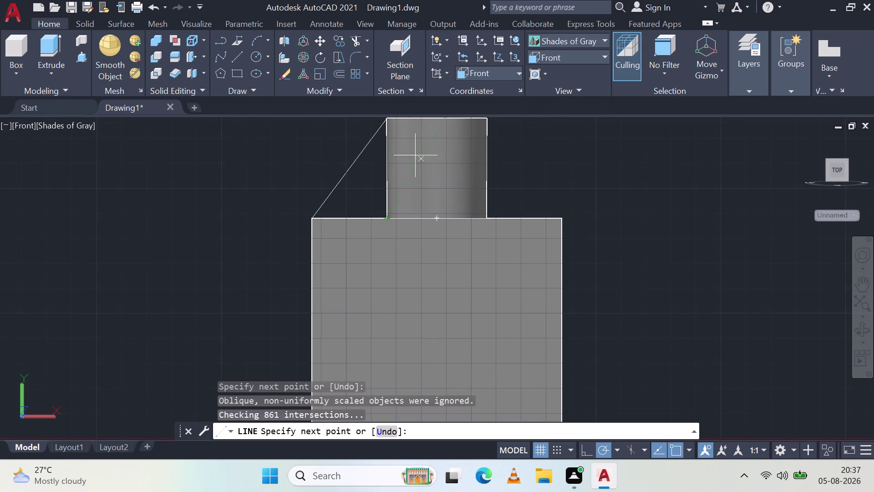
click(385, 120)
scroll(down, 3)
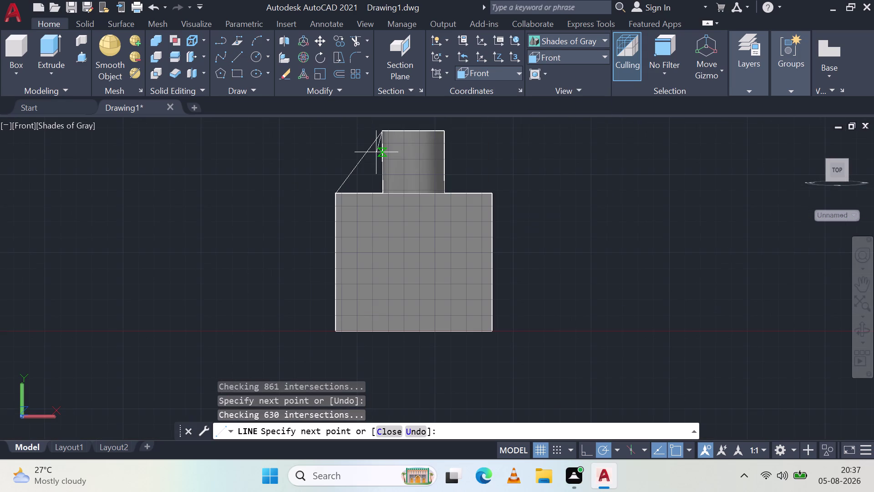
key(Escape)
middle_drag(315, 222, 359, 248)
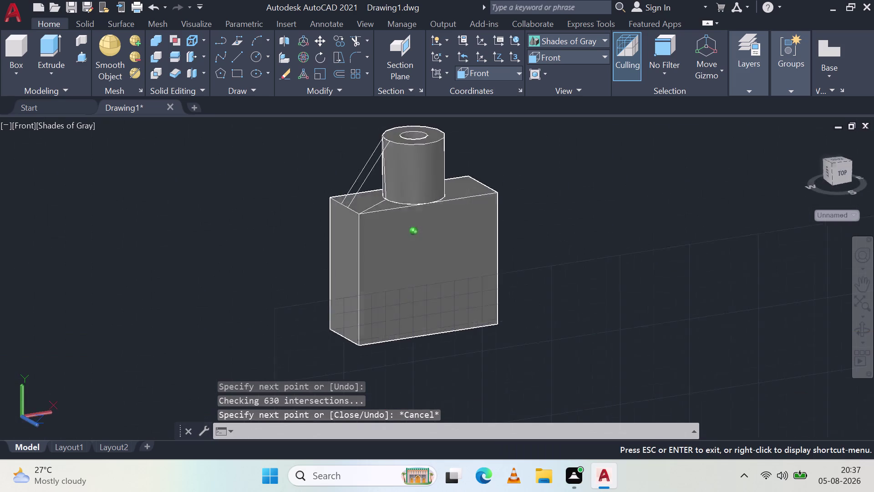
middle_drag(359, 248, 396, 267)
middle_click(395, 268)
middle_click(395, 267)
scroll(up, 3)
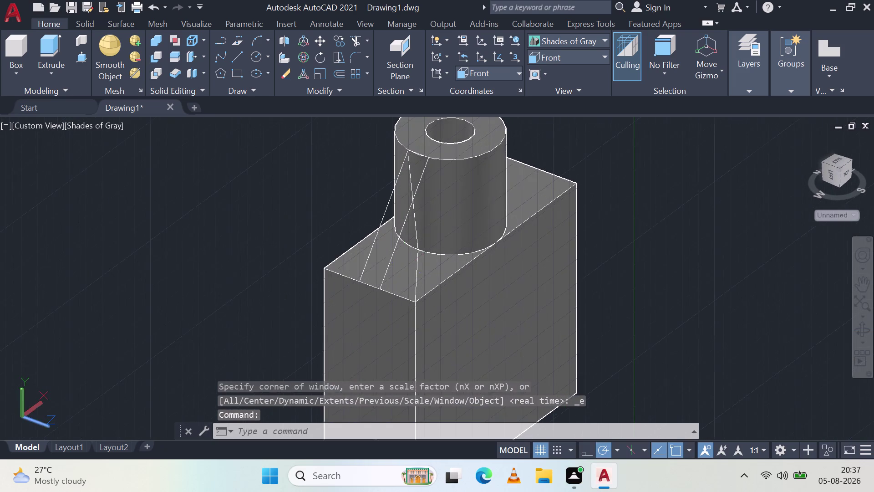
scroll(up, 3)
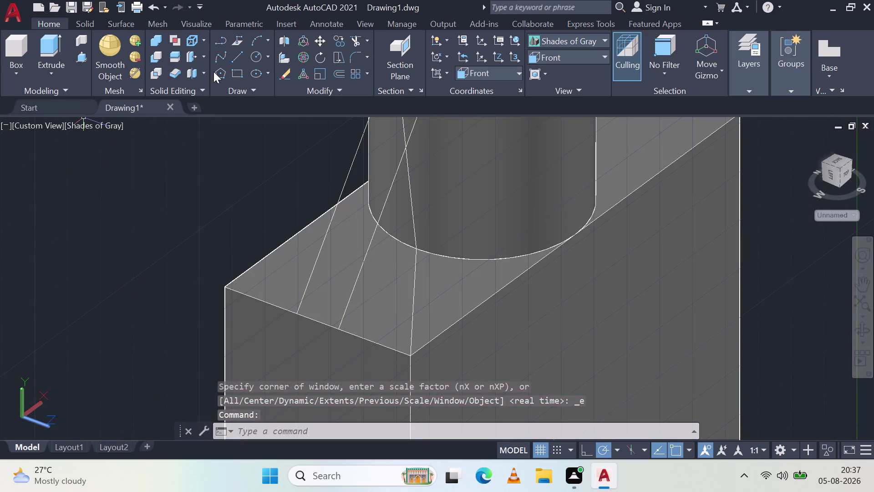
Start a line on the block's top edge with Ortho turned on.
click(241, 57)
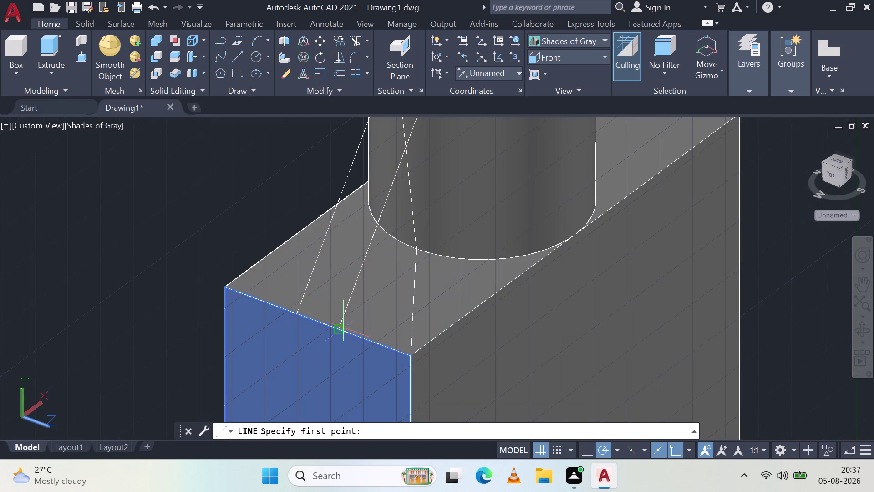
click(337, 328)
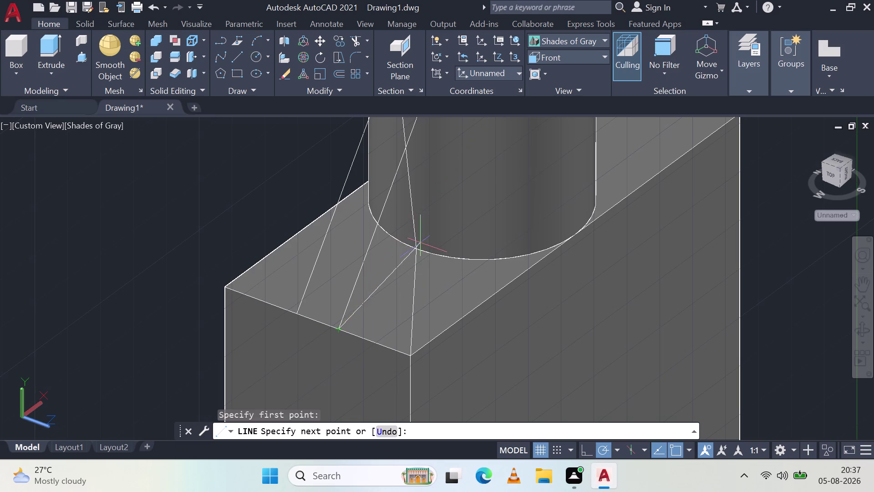
click(588, 455)
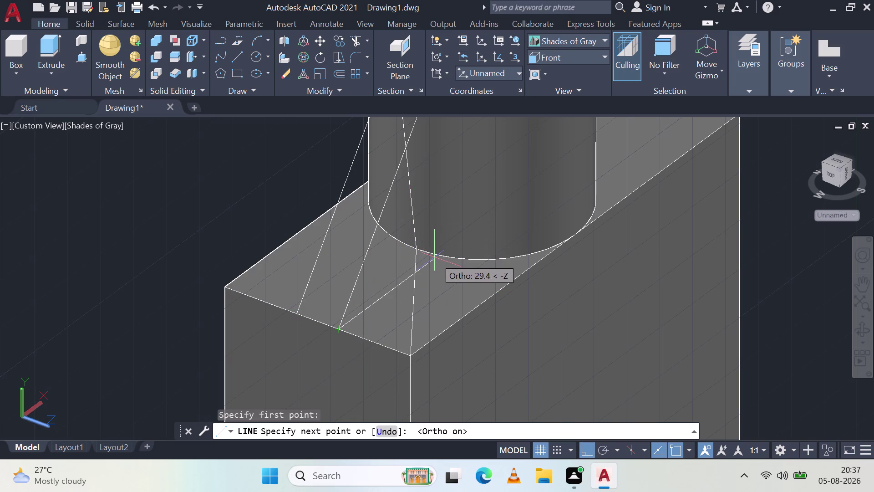
middle_drag(452, 253, 361, 210)
middle_click(361, 209)
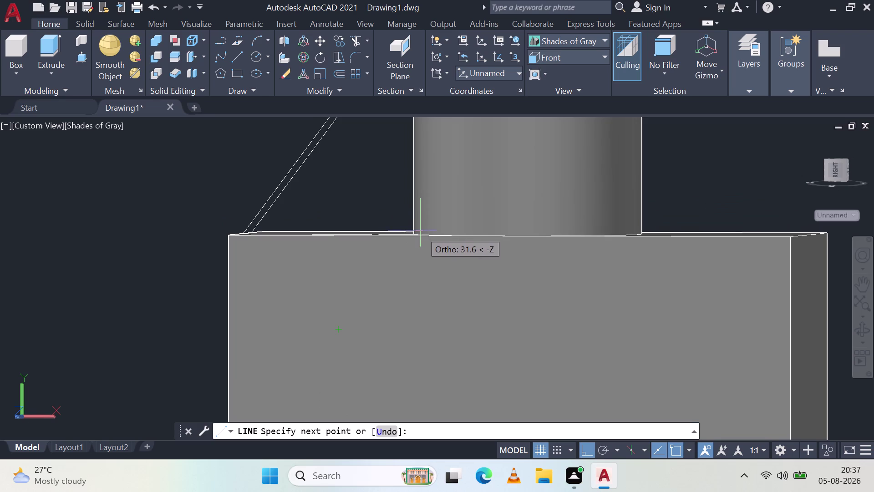
middle_drag(420, 220, 419, 235)
scroll(down, 3)
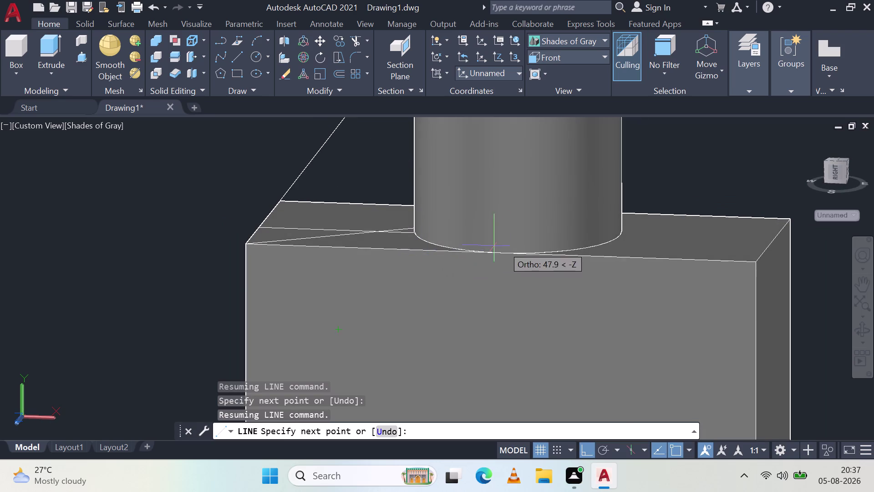
middle_drag(397, 234, 417, 280)
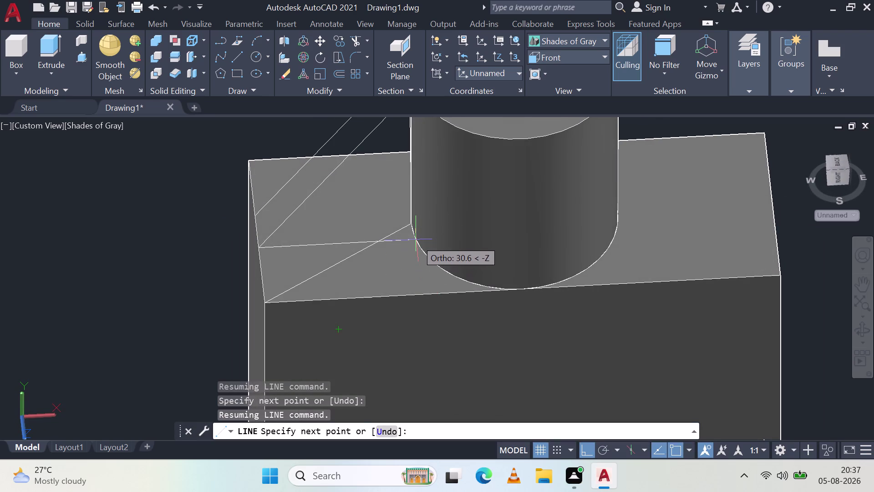
Extend the line to where the rib meets the boss and along the boss rim.
click(416, 239)
middle_drag(416, 132, 430, 279)
click(428, 233)
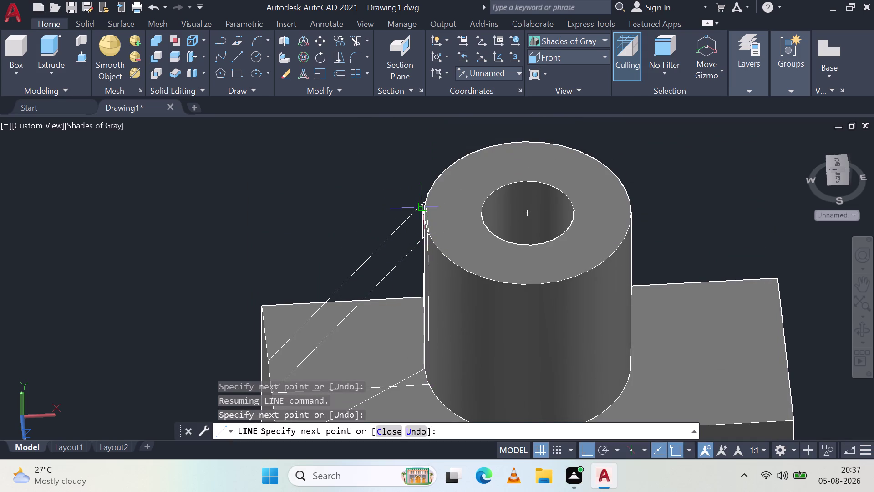
middle_drag(398, 226, 493, 247)
middle_click(493, 247)
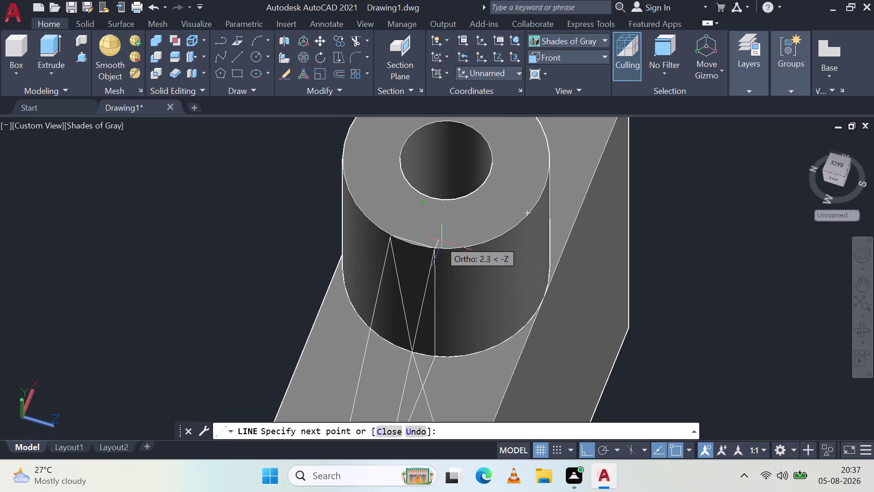
scroll(up, 3)
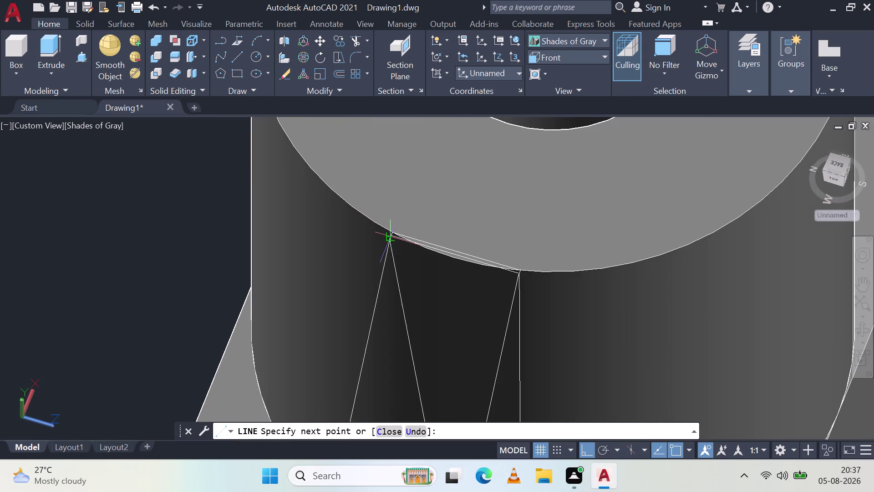
scroll(up, 3)
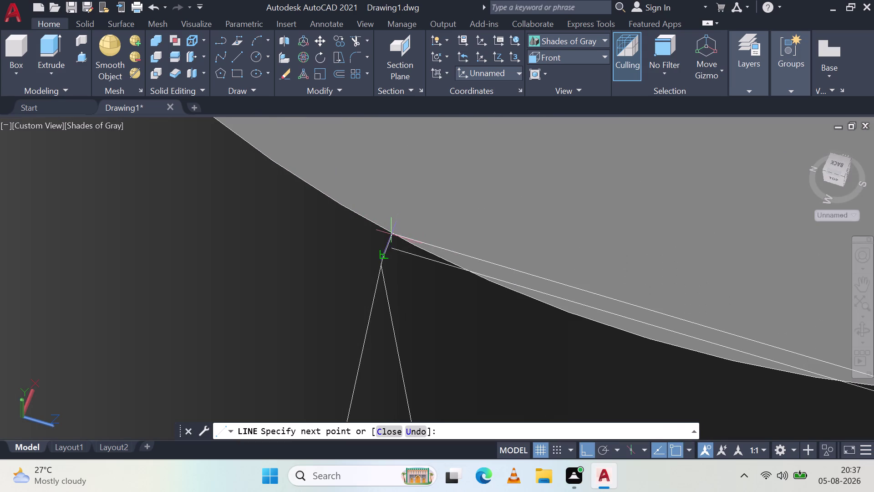
click(391, 233)
scroll(down, 3)
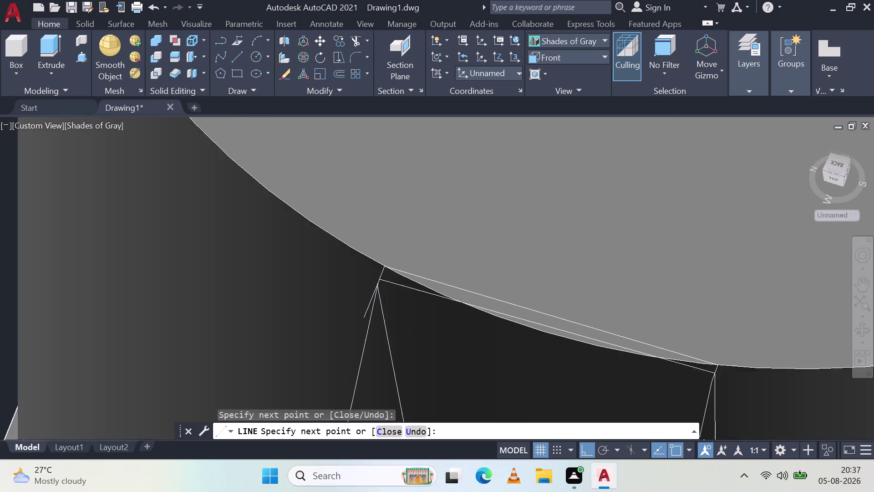
scroll(down, 3)
Place another line point on the boss's right side and end the line.
middle_drag(382, 315, 442, 200)
middle_drag(416, 367, 500, 209)
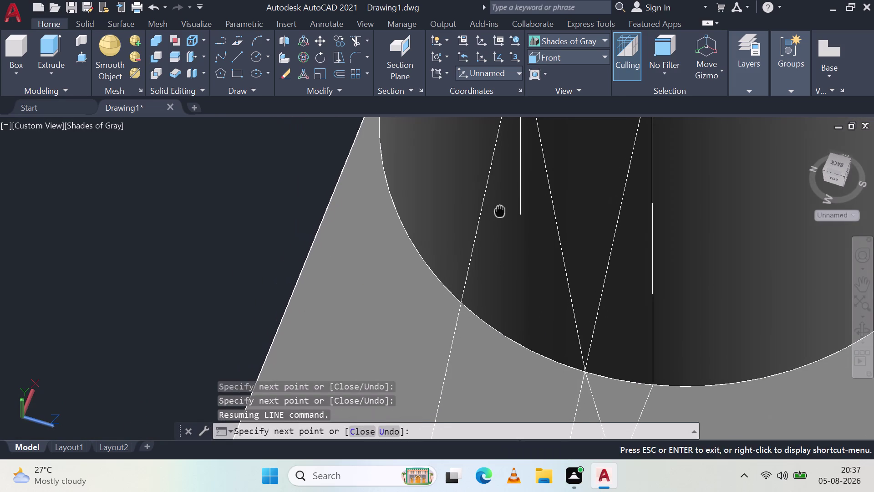
middle_drag(500, 209, 500, 208)
middle_drag(474, 339, 631, 277)
scroll(down, 3)
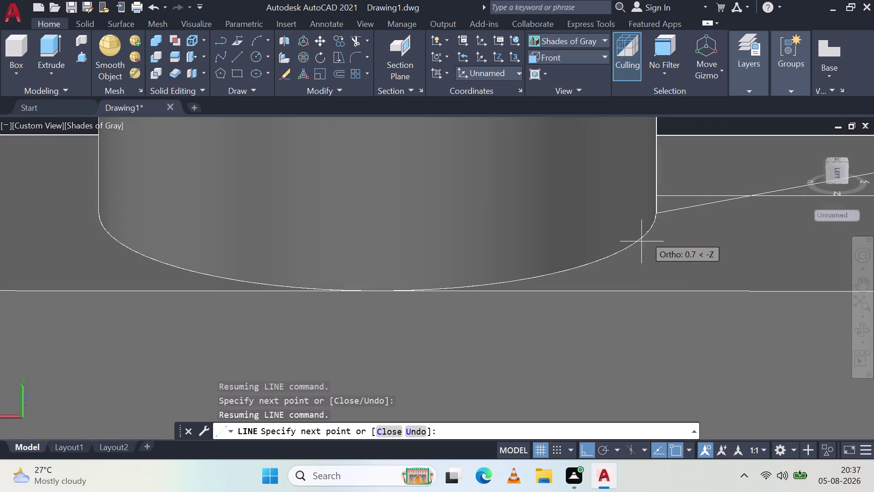
middle_drag(652, 219, 410, 247)
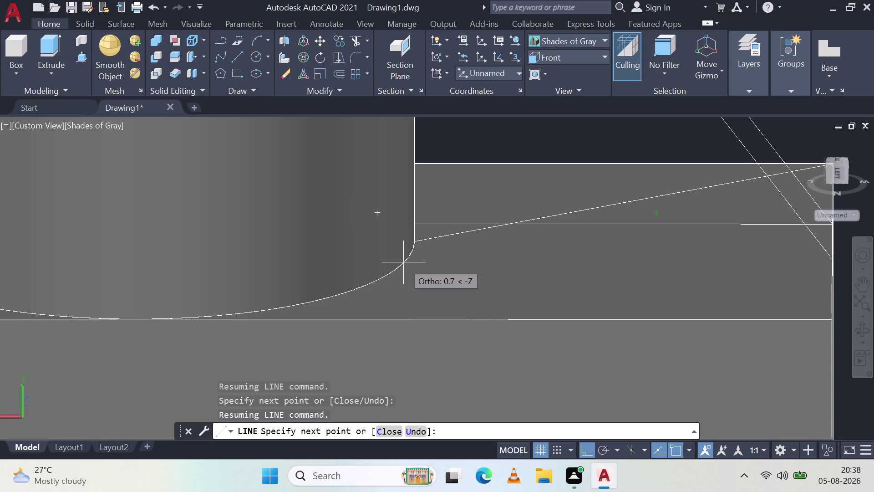
click(410, 256)
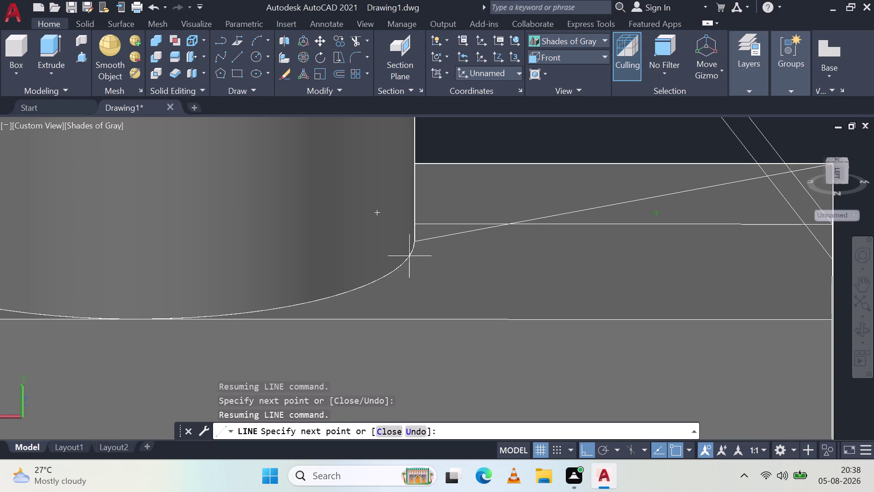
middle_drag(623, 254, 300, 266)
middle_click(300, 266)
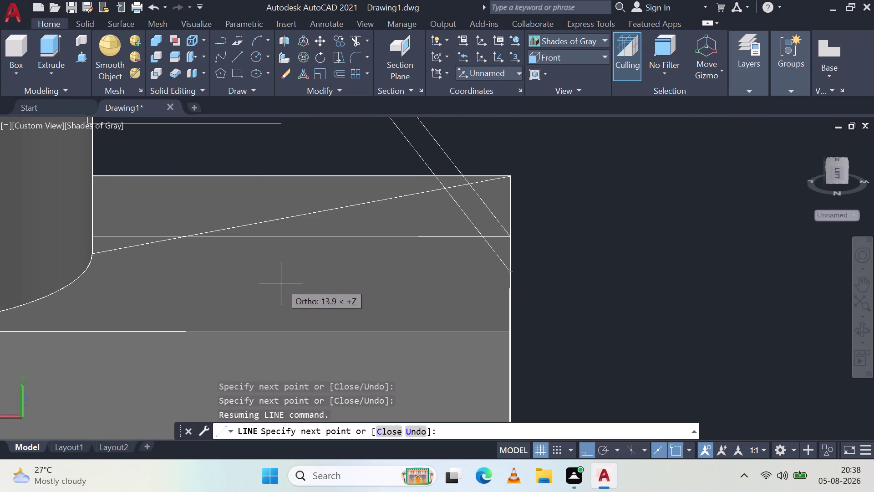
scroll(down, 3)
middle_drag(70, 226, 177, 237)
middle_click(178, 238)
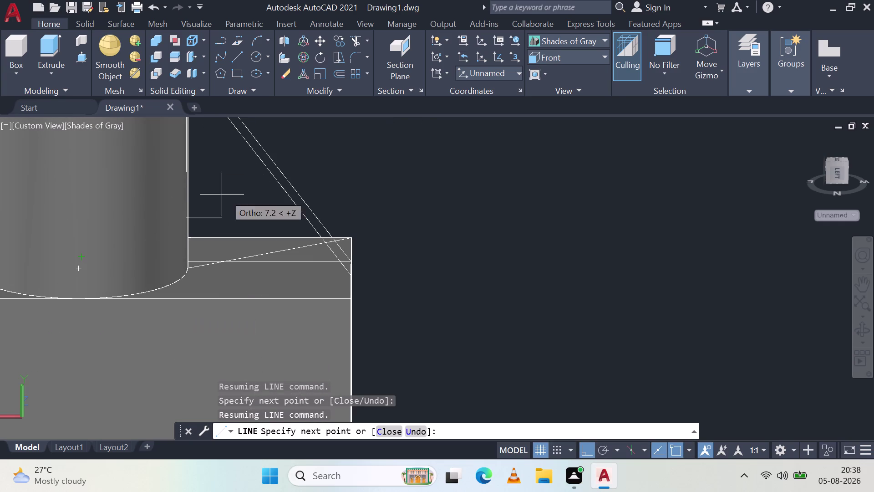
key(Escape)
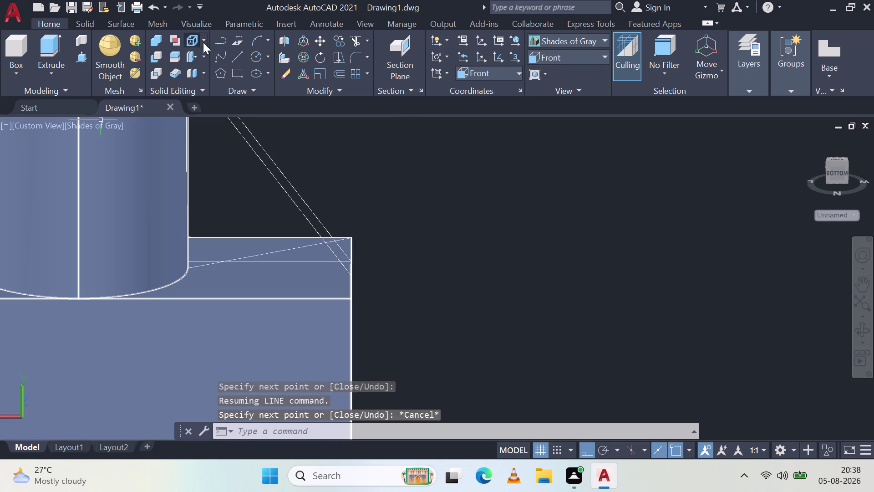
Start a new line at the block edge and pick a second point beside it.
click(241, 52)
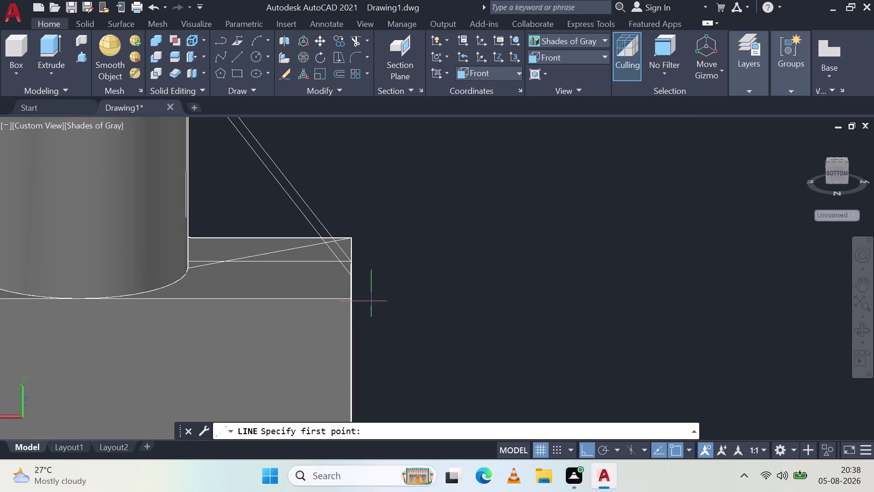
key(Escape)
click(238, 57)
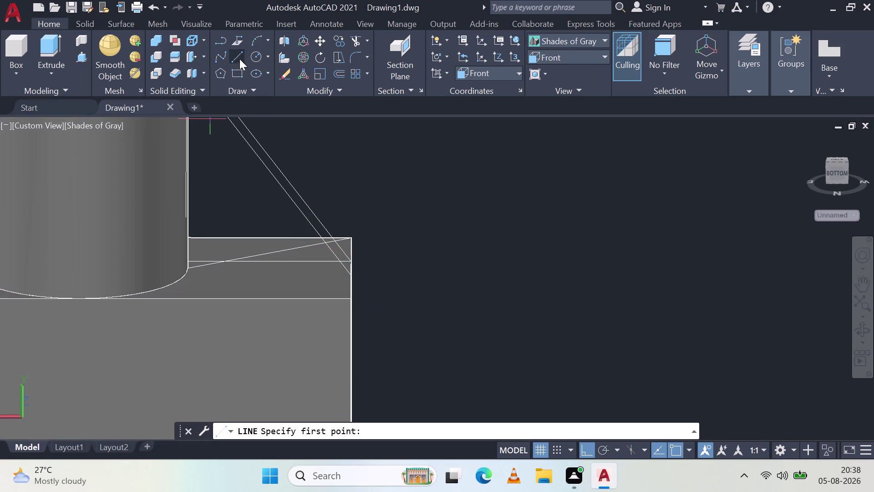
click(349, 278)
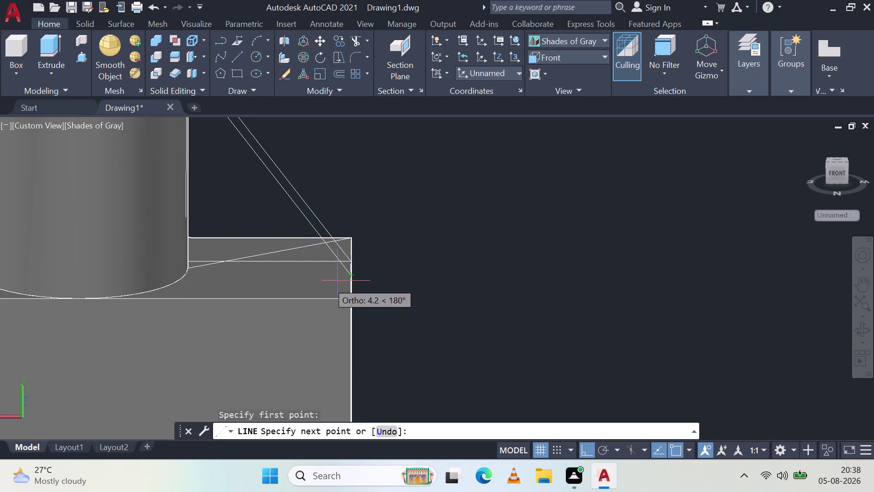
click(183, 278)
middle_drag(193, 244, 192, 287)
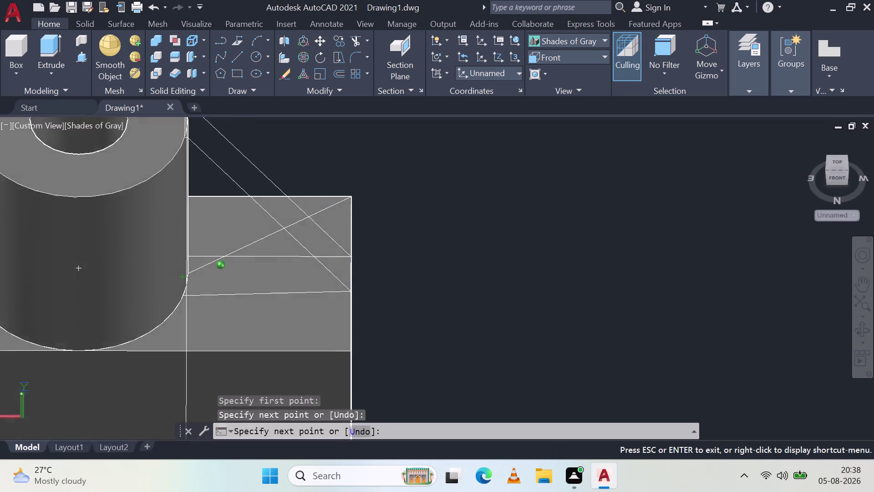
middle_drag(192, 286, 178, 326)
middle_click(178, 326)
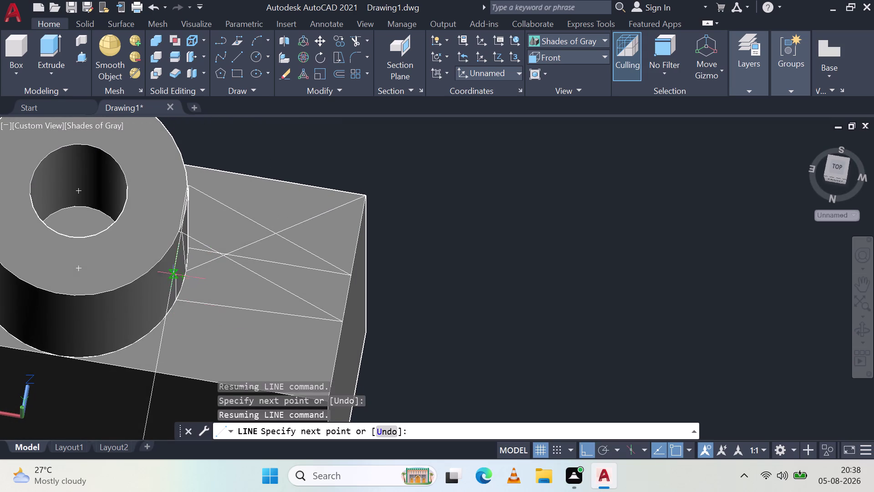
End the line on the boss, climbing toward its top rim.
middle_drag(172, 272, 147, 179)
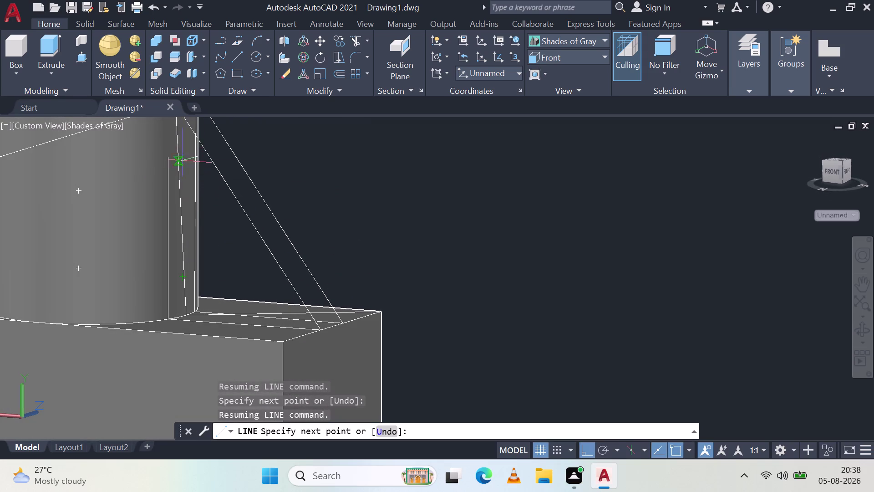
middle_drag(175, 177, 111, 198)
middle_drag(121, 199, 191, 181)
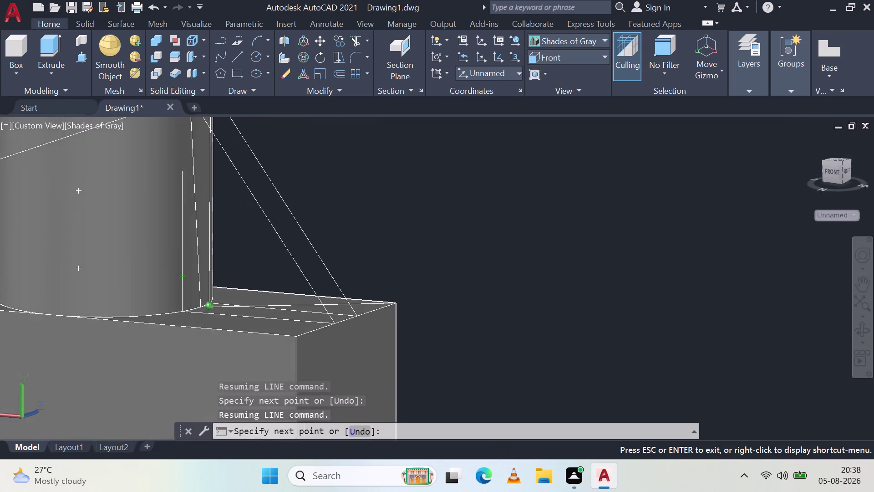
middle_drag(191, 182, 213, 176)
scroll(down, 3)
middle_drag(208, 178, 232, 256)
middle_click(232, 256)
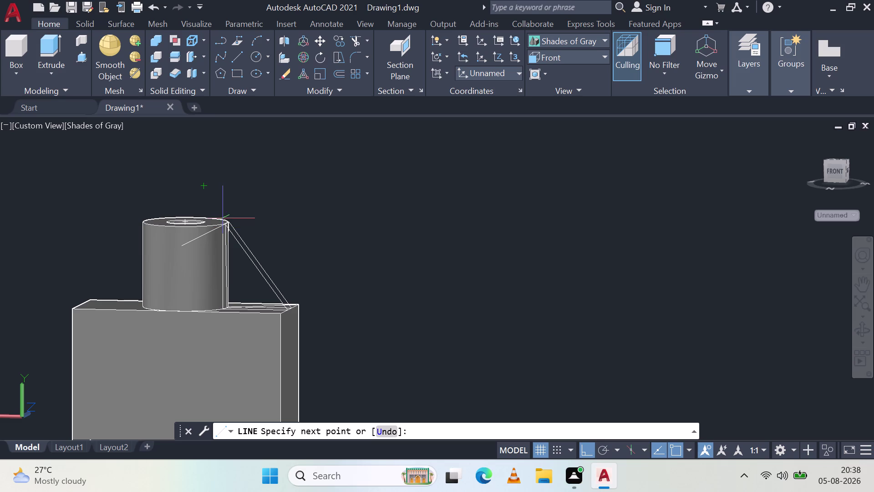
scroll(up, 3)
scroll(up, 3)
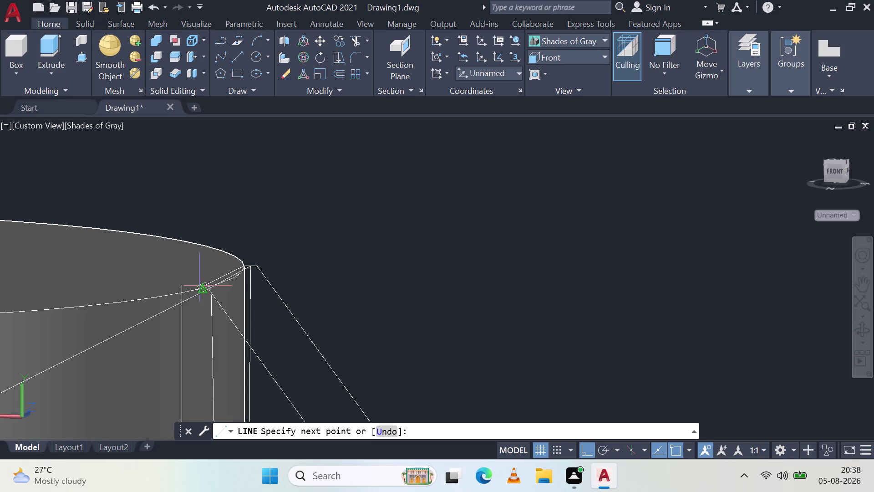
scroll(up, 3)
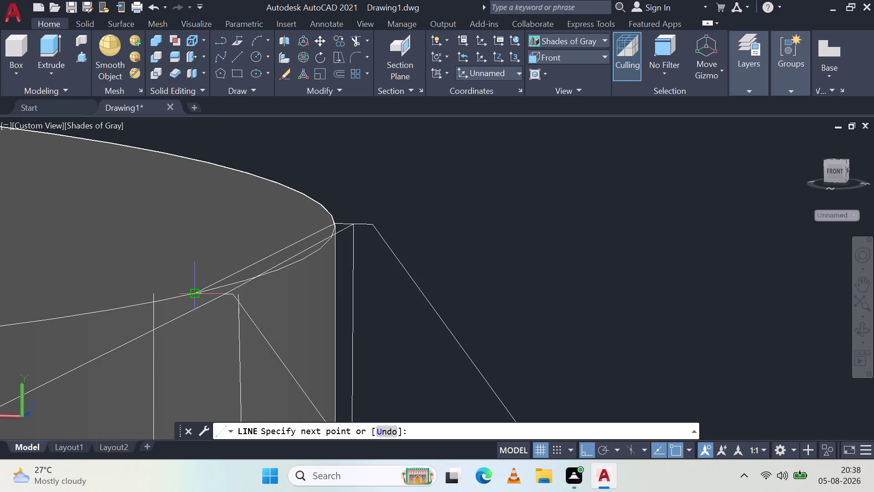
click(199, 294)
key(Escape)
scroll(down, 3)
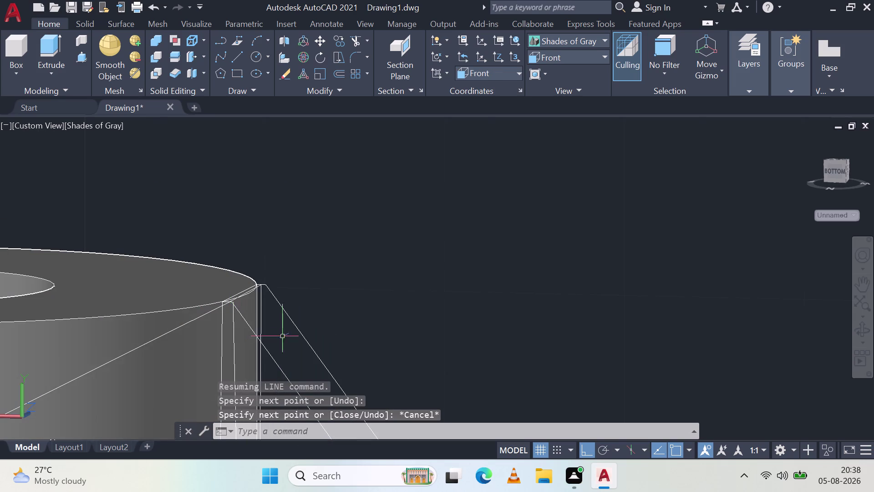
scroll(down, 3)
middle_drag(258, 318, 385, 207)
middle_click(385, 207)
middle_drag(411, 265, 408, 271)
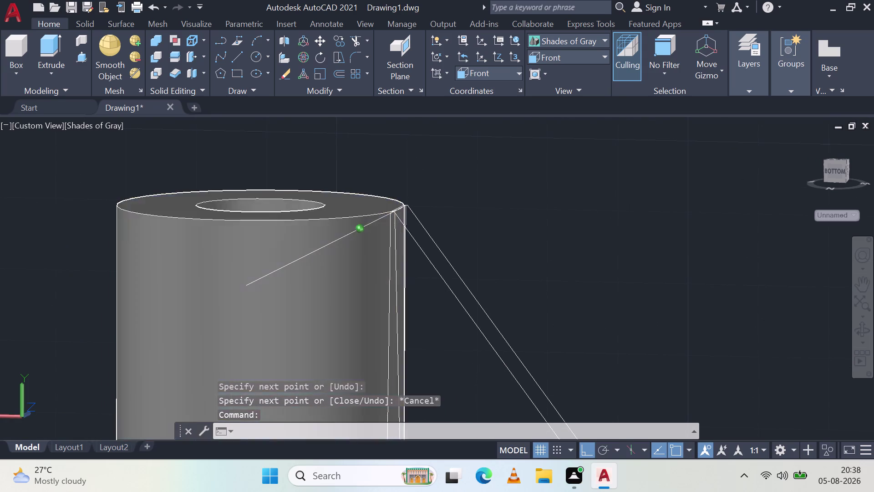
Delete the stray line beside the boss.
middle_drag(408, 270, 289, 294)
middle_click(289, 294)
middle_click(289, 294)
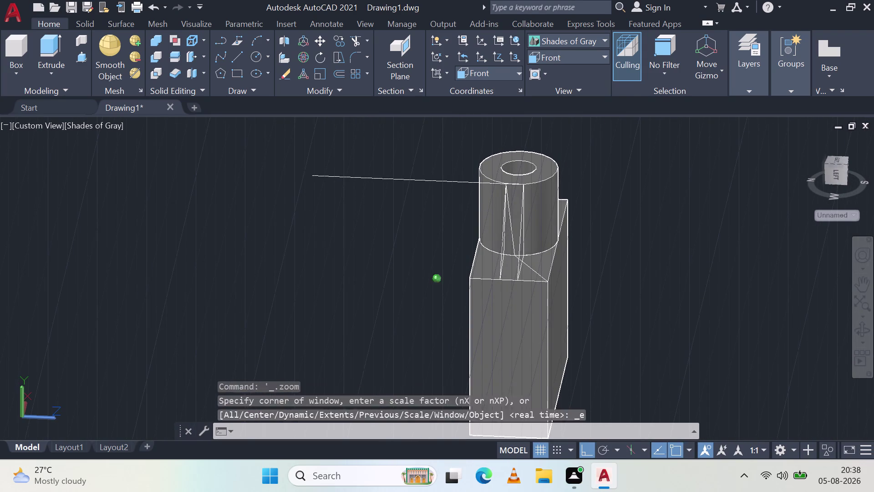
click(391, 180)
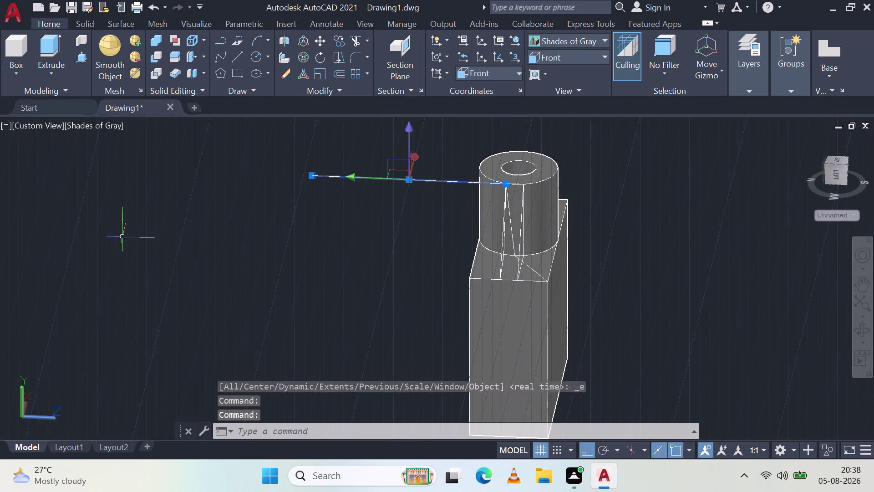
key(Delete)
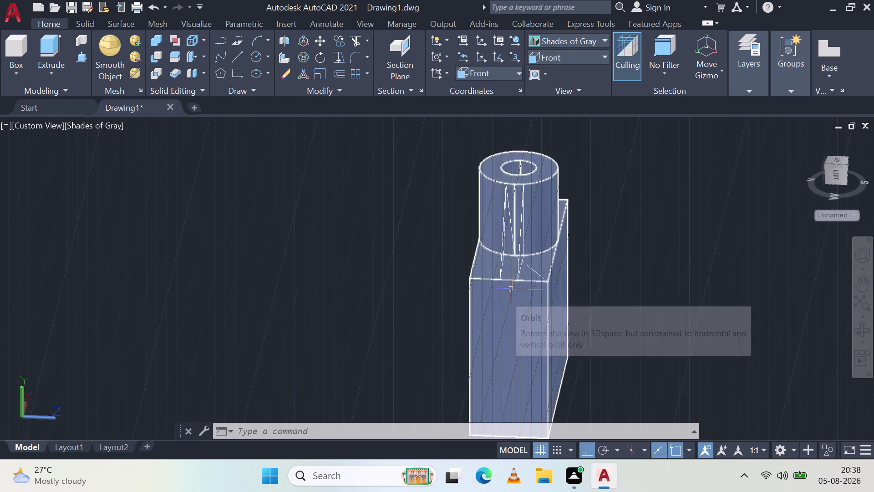
Set the visual style to 2D Wireframe.
scroll(up, 3)
scroll(up, 3)
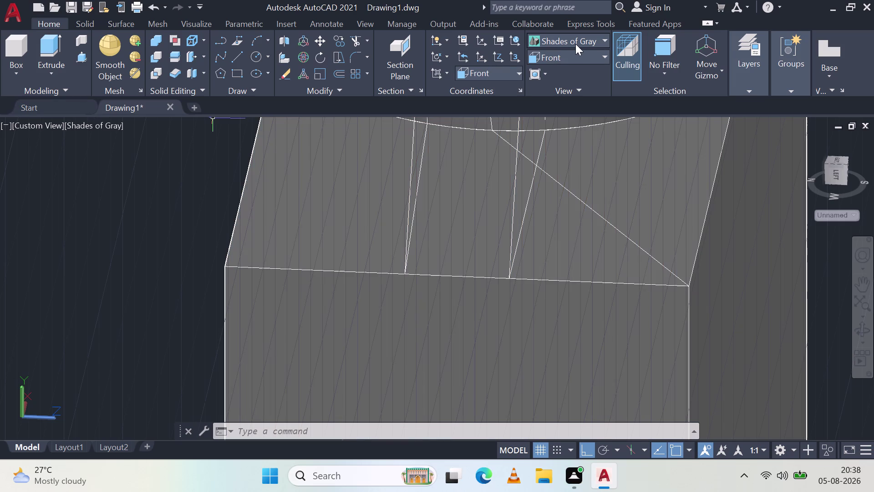
click(575, 43)
click(568, 59)
Delete the diagonal line on the block face.
click(607, 224)
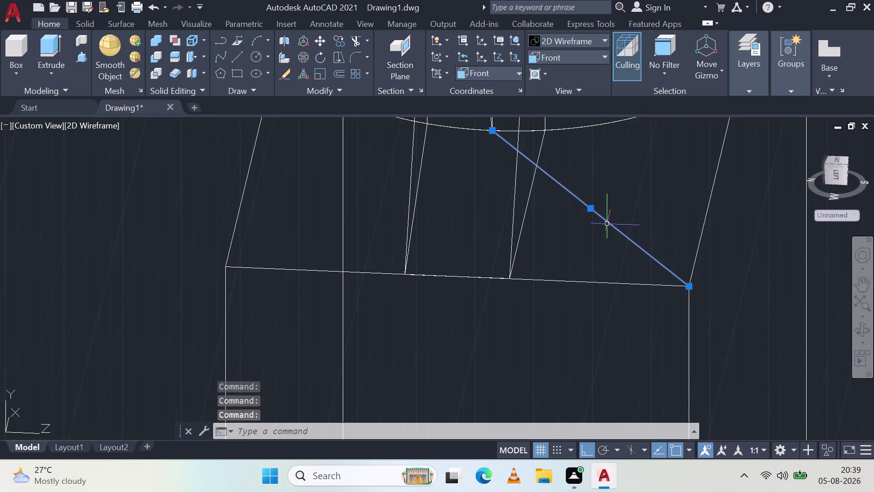
key(Delete)
scroll(down, 3)
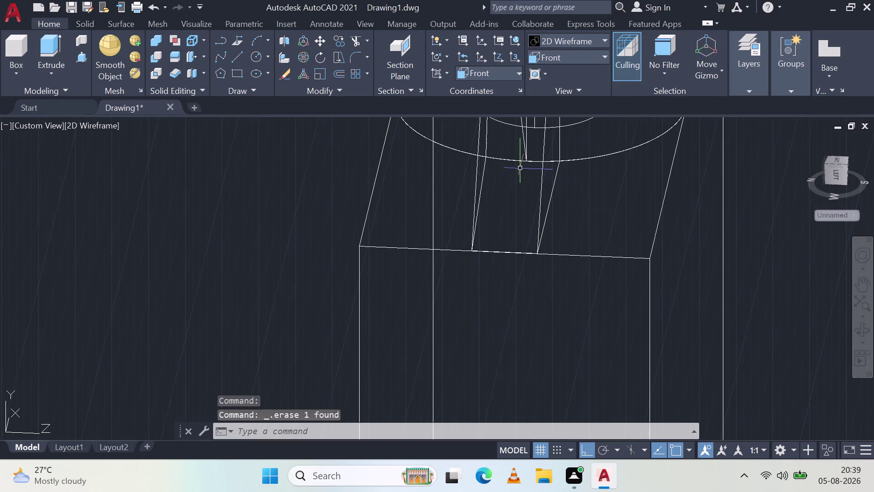
scroll(down, 3)
Erase a stray line near the notch under the boss.
scroll(up, 3)
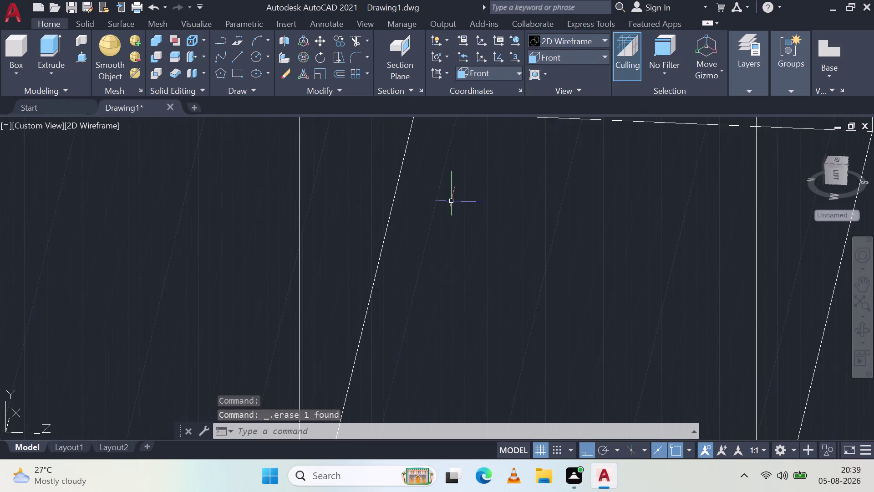
scroll(down, 3)
middle_drag(458, 180, 438, 315)
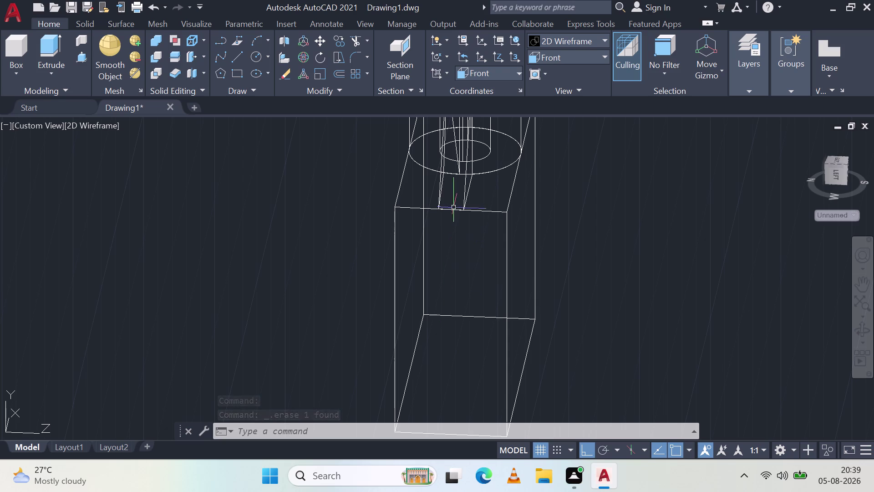
middle_drag(487, 198, 390, 203)
middle_click(390, 203)
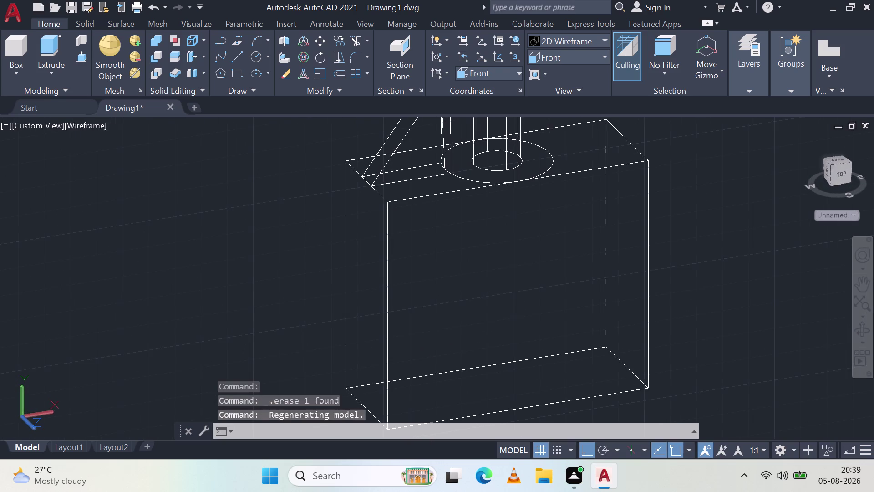
middle_drag(435, 160, 443, 243)
middle_click(443, 242)
scroll(up, 3)
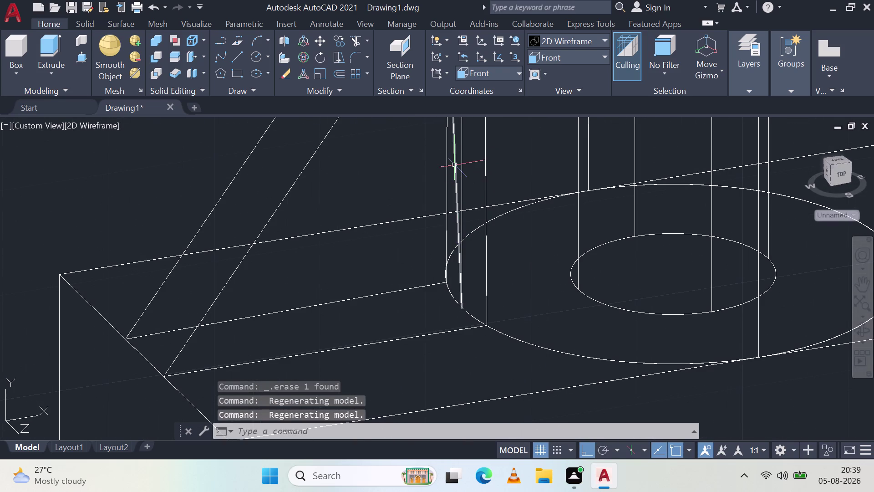
click(454, 164)
key(Delete)
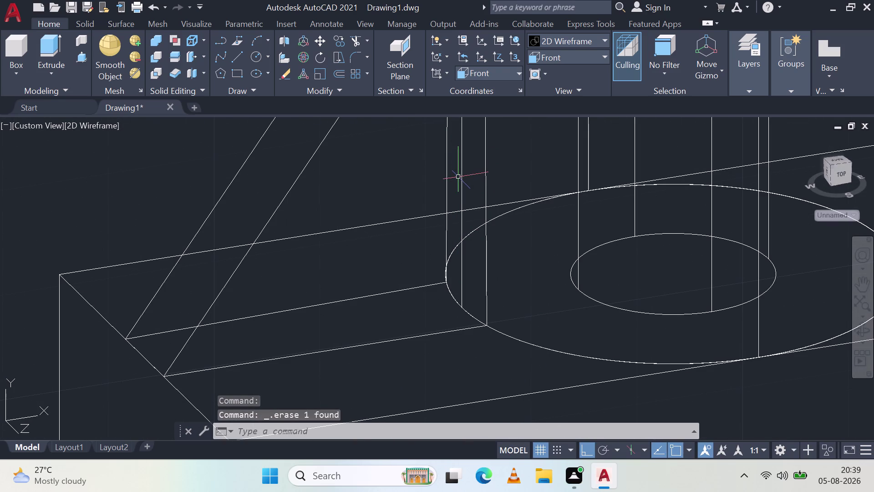
Erase another stray line at the boss rim where the rib meets it.
scroll(down, 3)
scroll(down, 3)
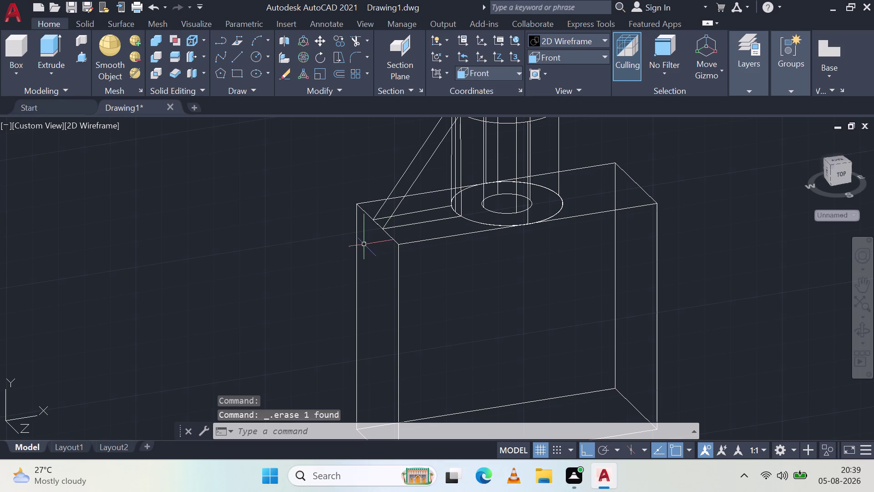
middle_drag(418, 229, 627, 247)
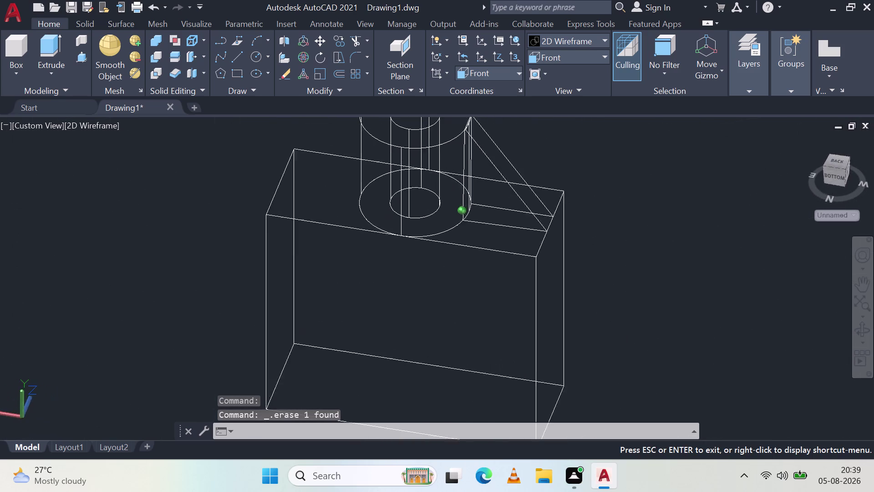
middle_drag(627, 247, 552, 320)
scroll(up, 3)
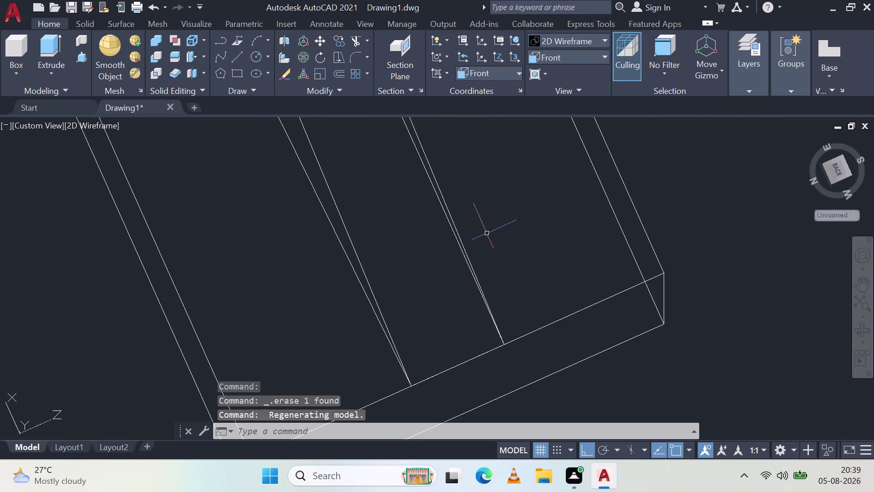
middle_drag(432, 185, 598, 342)
scroll(up, 3)
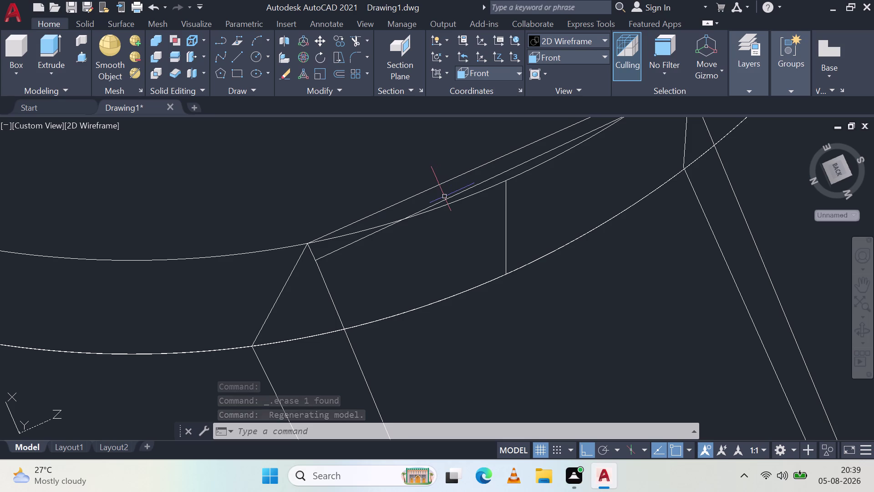
click(444, 182)
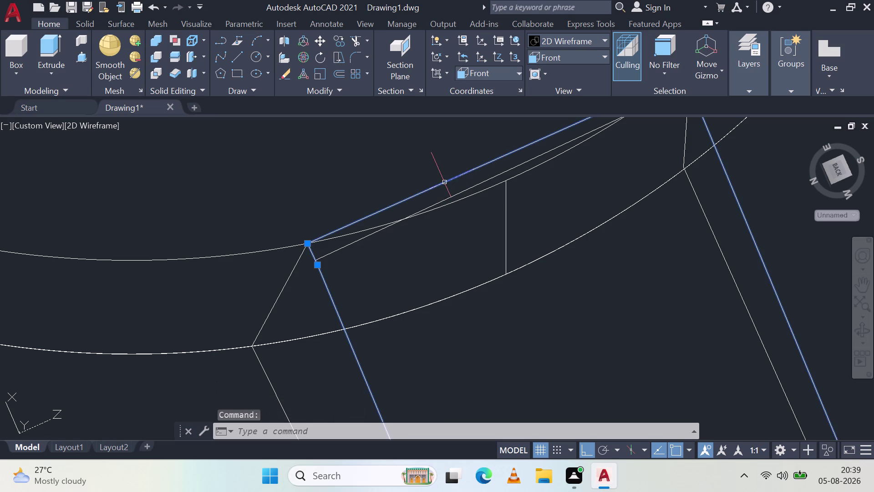
key(Delete)
scroll(down, 3)
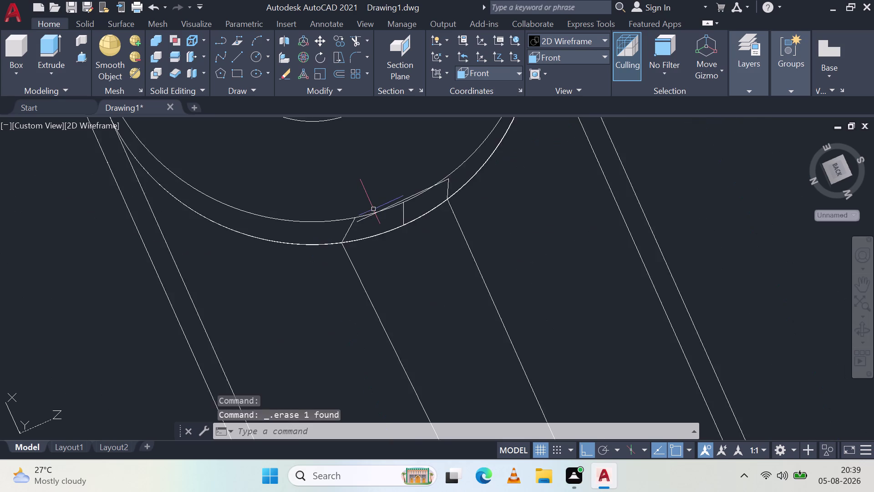
scroll(down, 3)
scroll(up, 3)
scroll(down, 3)
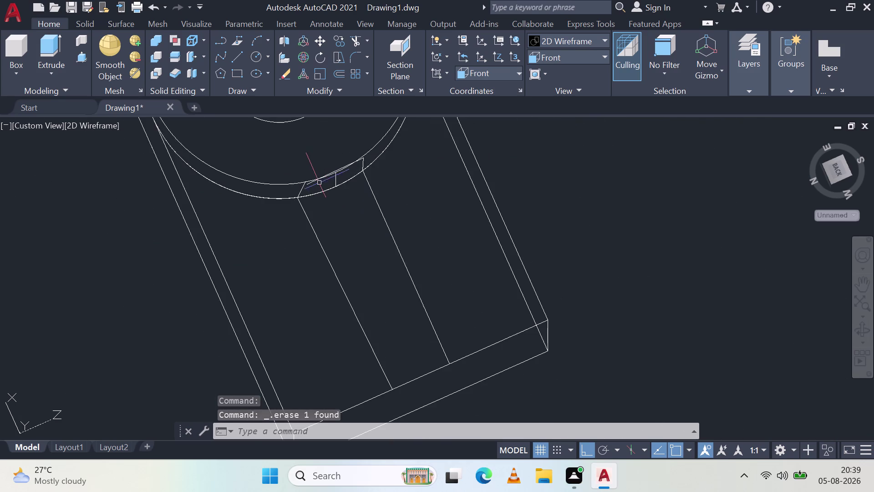
scroll(up, 3)
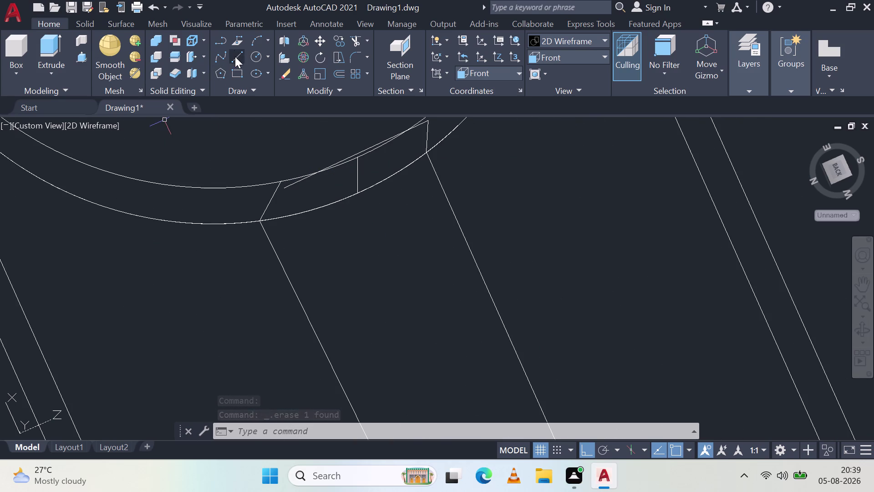
click(235, 57)
click(284, 189)
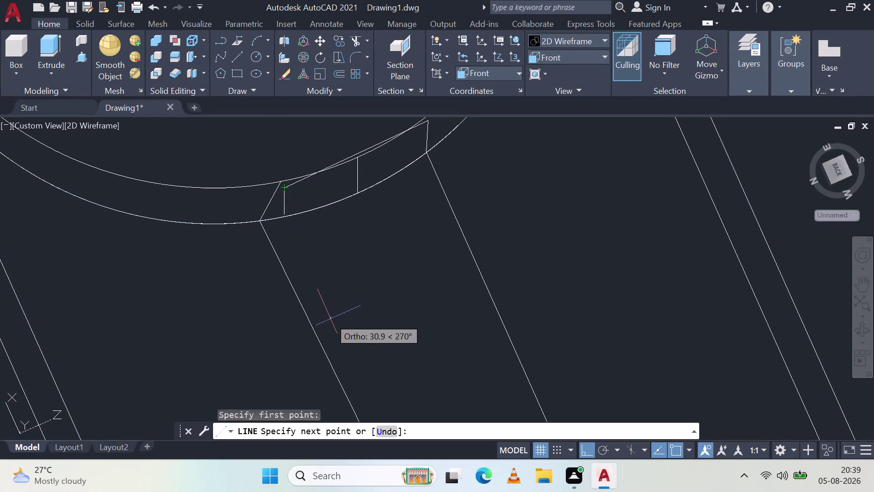
middle_drag(355, 343, 312, 217)
middle_click(312, 217)
middle_click(312, 217)
scroll(down, 3)
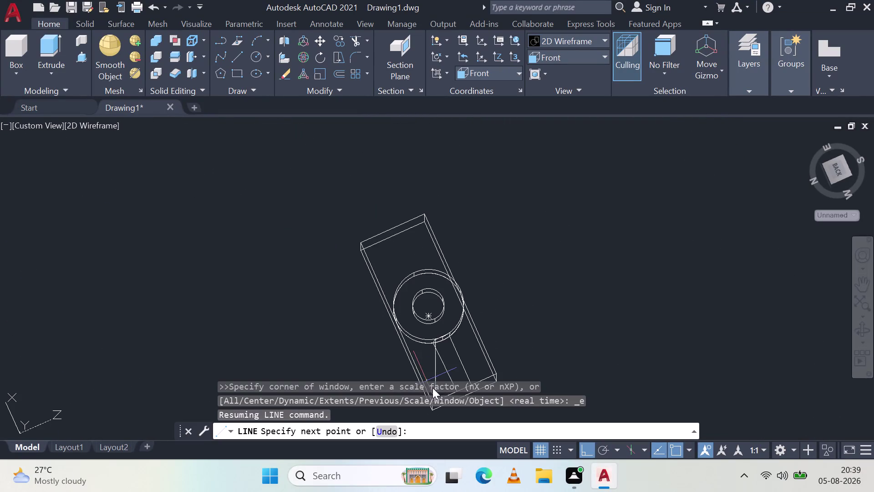
middle_drag(464, 355, 466, 265)
middle_click(467, 264)
scroll(up, 3)
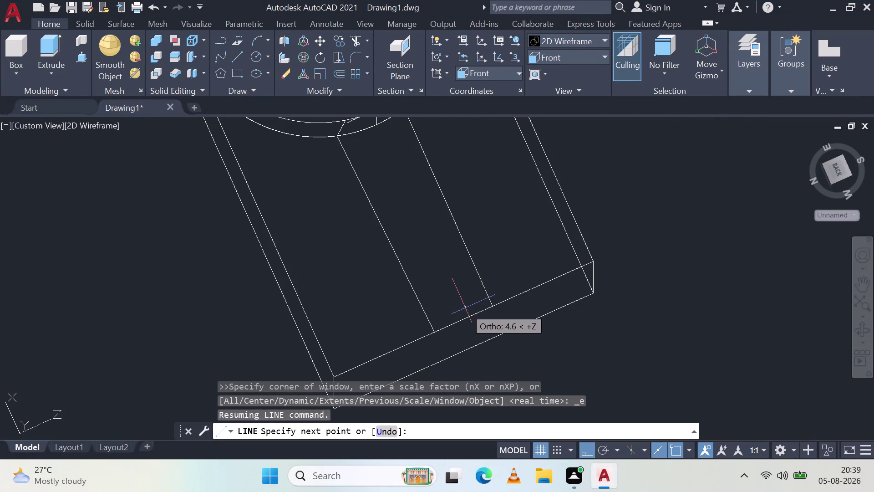
scroll(up, 3)
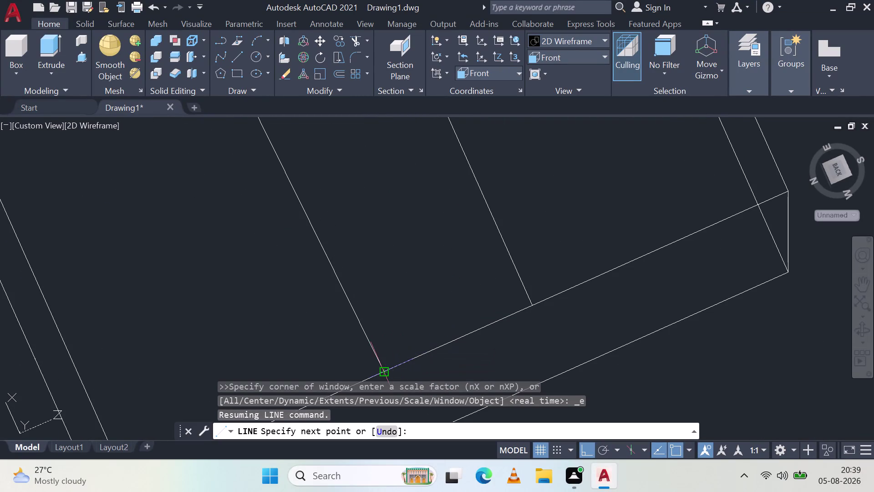
click(386, 371)
key(Escape)
scroll(down, 3)
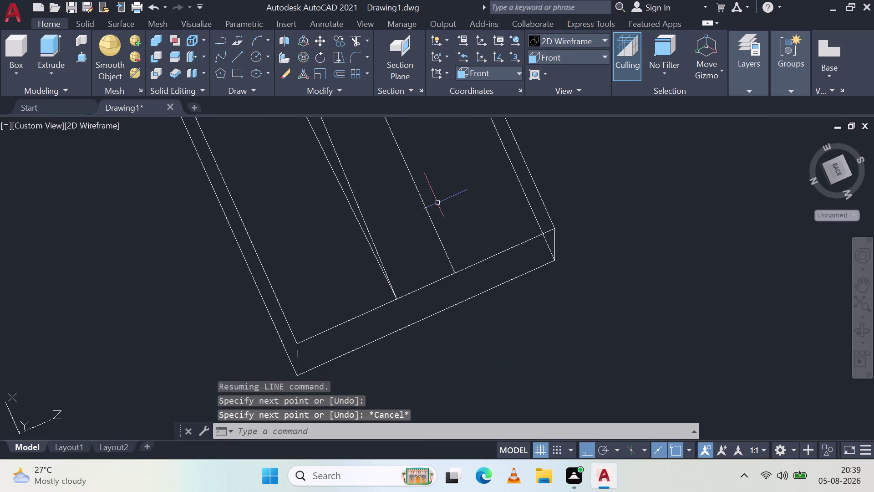
scroll(down, 3)
middle_drag(431, 184, 409, 242)
scroll(up, 3)
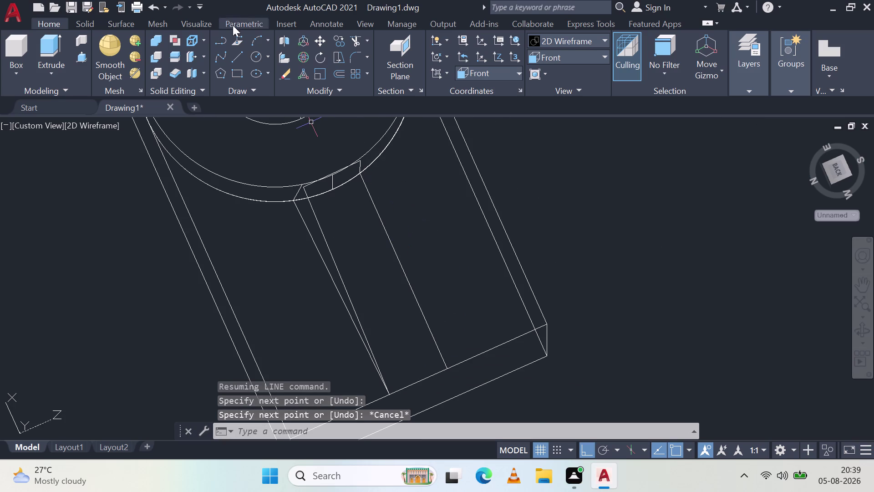
click(238, 55)
scroll(up, 3)
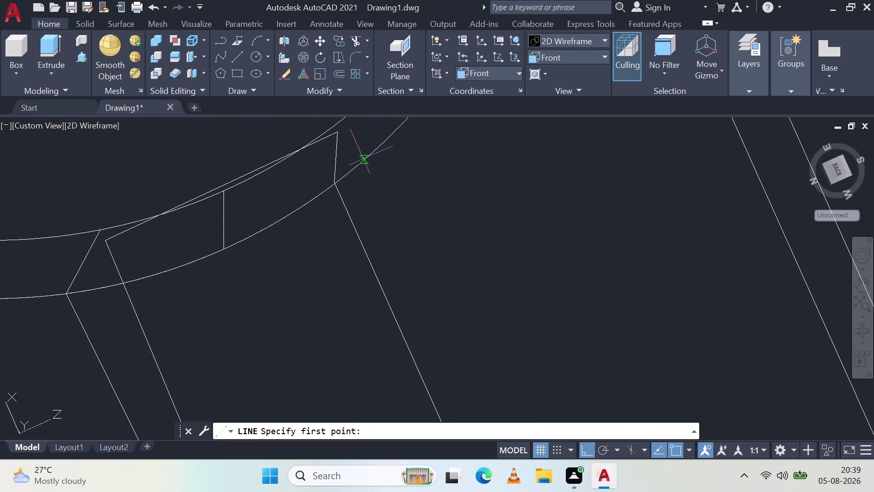
click(338, 133)
scroll(down, 3)
middle_drag(391, 327, 360, 226)
middle_click(360, 225)
middle_click(360, 224)
middle_drag(415, 338, 387, 221)
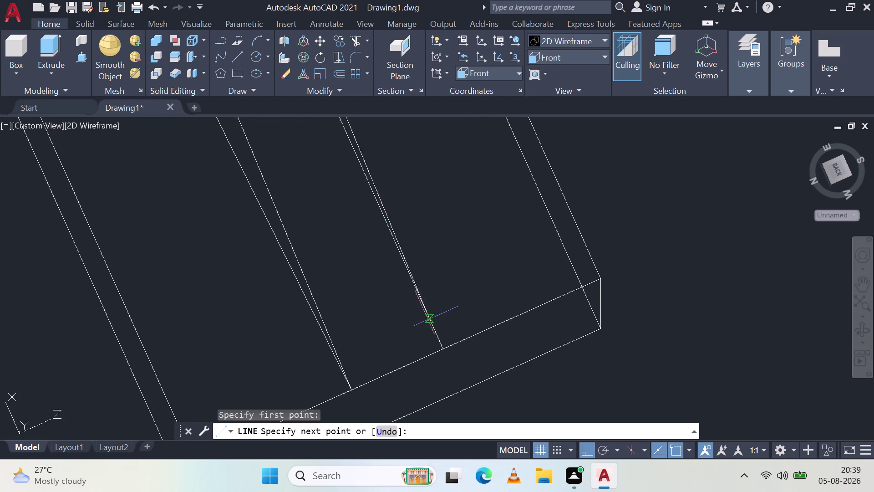
scroll(up, 3)
click(451, 354)
key(Escape)
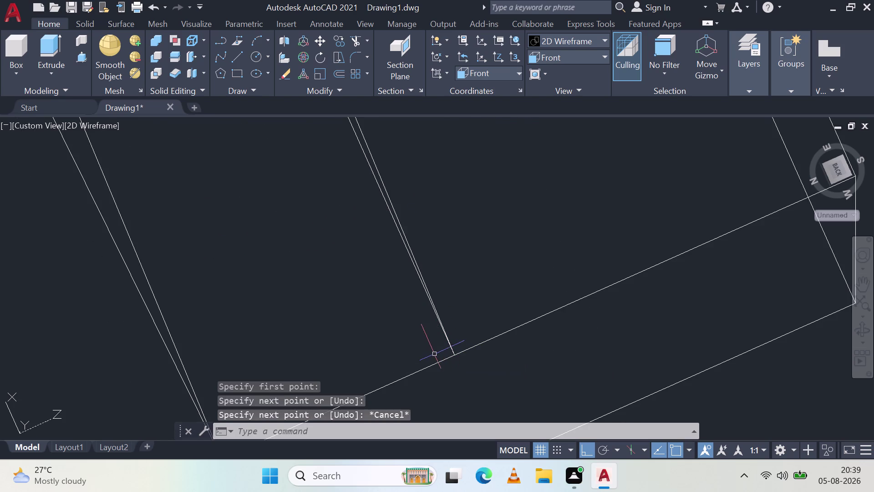
middle_drag(396, 313, 526, 209)
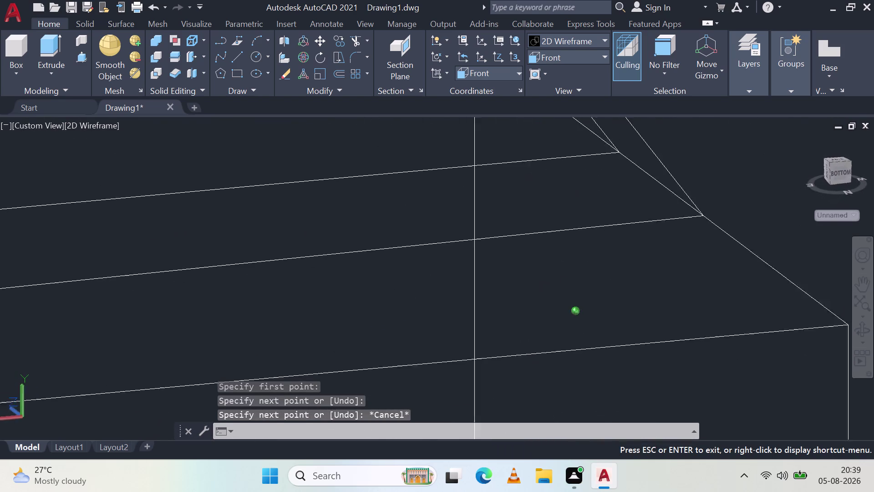
middle_drag(526, 210, 529, 208)
middle_click(530, 208)
middle_click(529, 208)
scroll(down, 3)
scroll(up, 3)
scroll(up, 3)
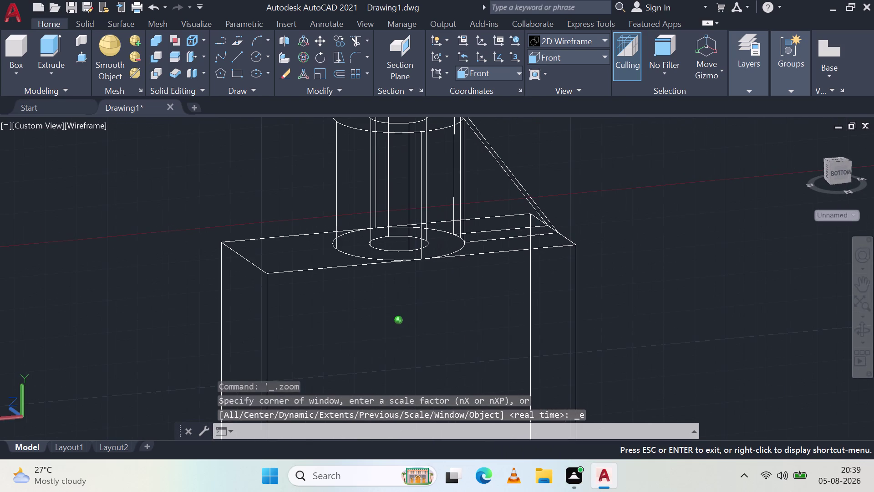
key(Escape)
middle_drag(569, 190, 425, 230)
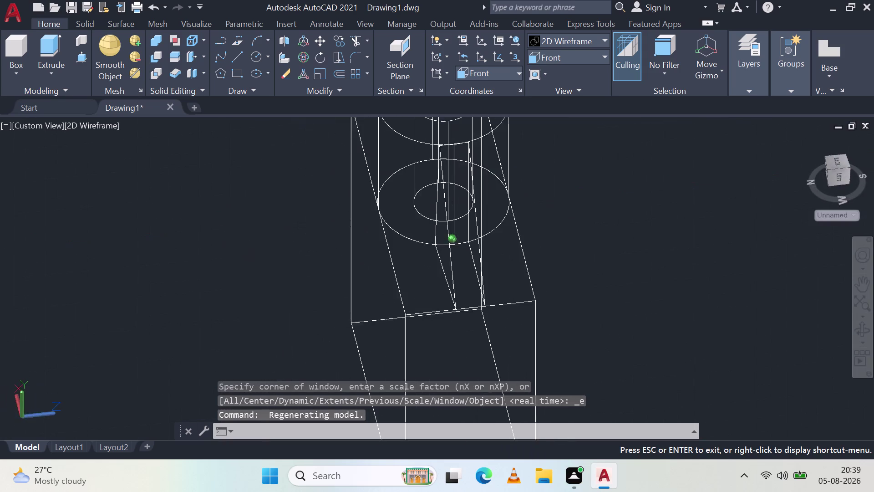
middle_drag(425, 229, 393, 188)
middle_click(393, 187)
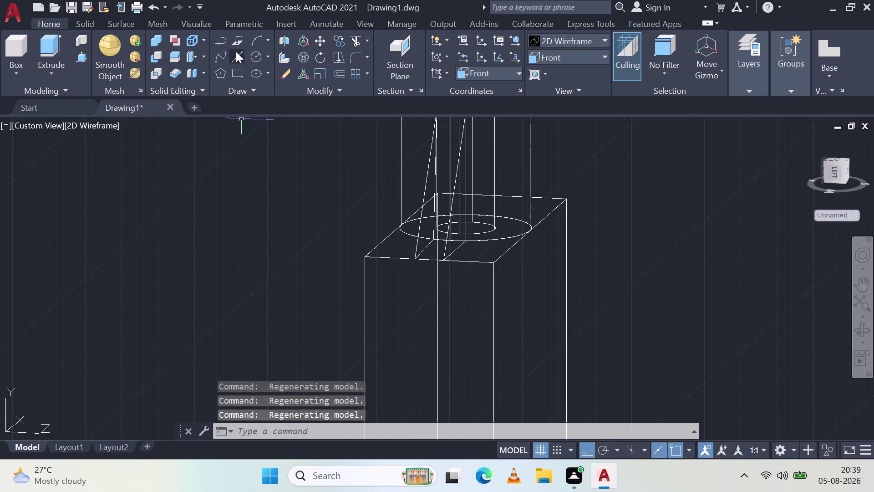
Draw a short line from the rib base along the rib's top edge.
click(236, 52)
click(416, 263)
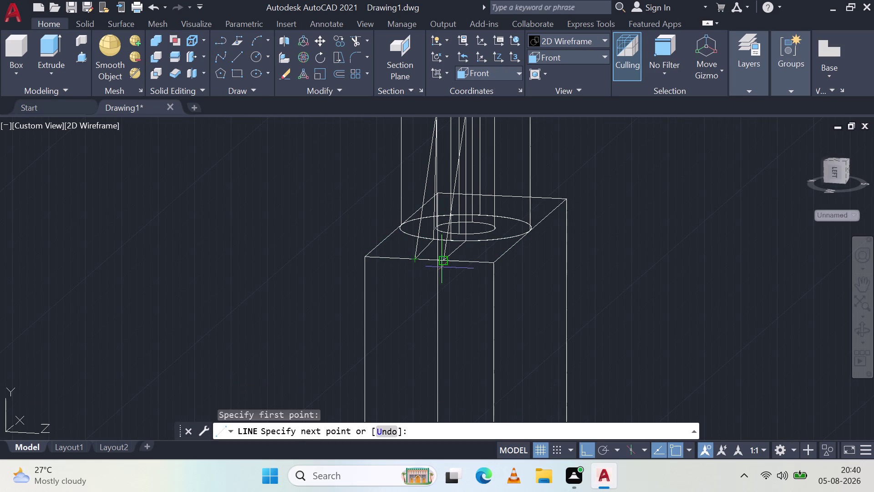
click(442, 255)
scroll(up, 3)
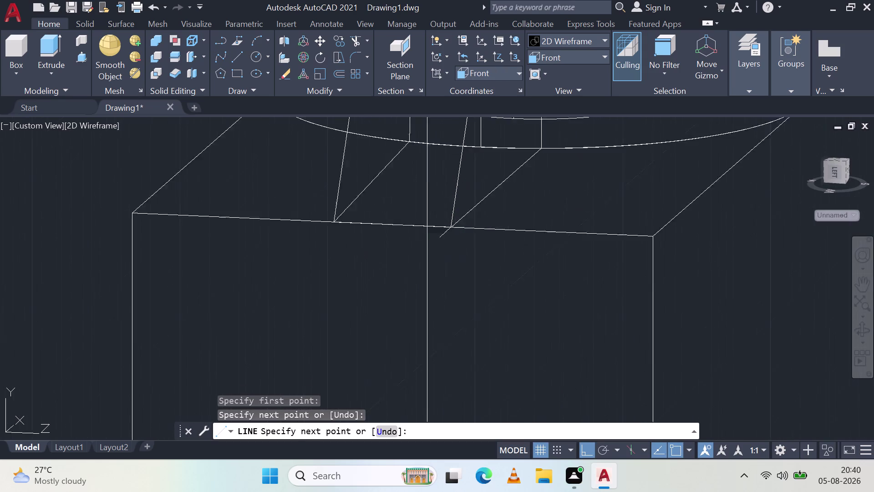
scroll(up, 3)
middle_drag(470, 164, 470, 348)
middle_click(471, 348)
middle_click(471, 348)
scroll(down, 3)
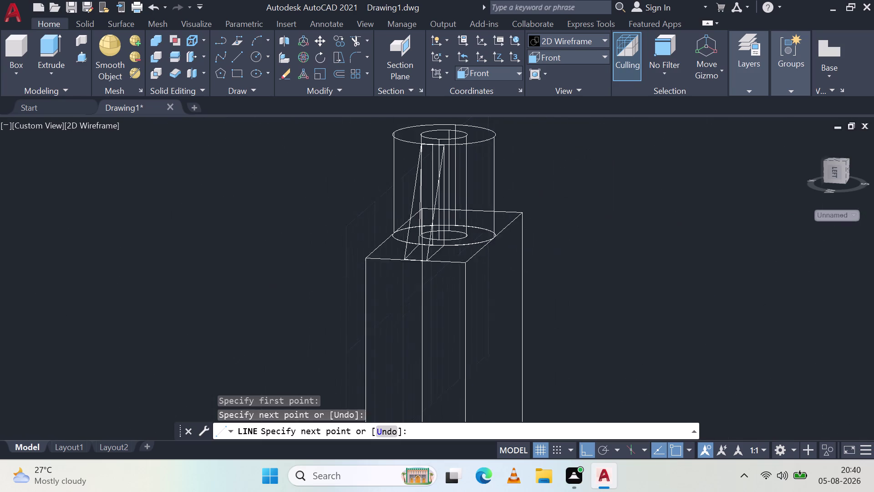
key(Escape)
Select the rib's top edge line and both slanted edge lines.
scroll(up, 3)
scroll(up, 3)
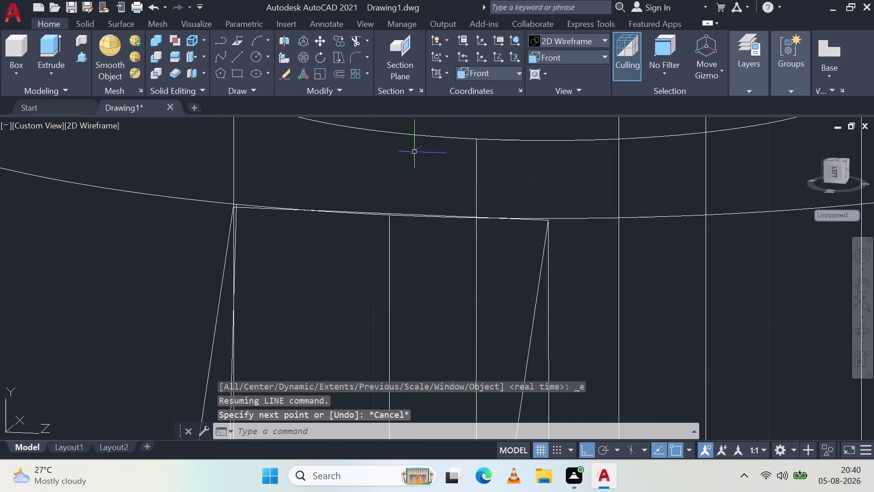
scroll(up, 3)
scroll(down, 3)
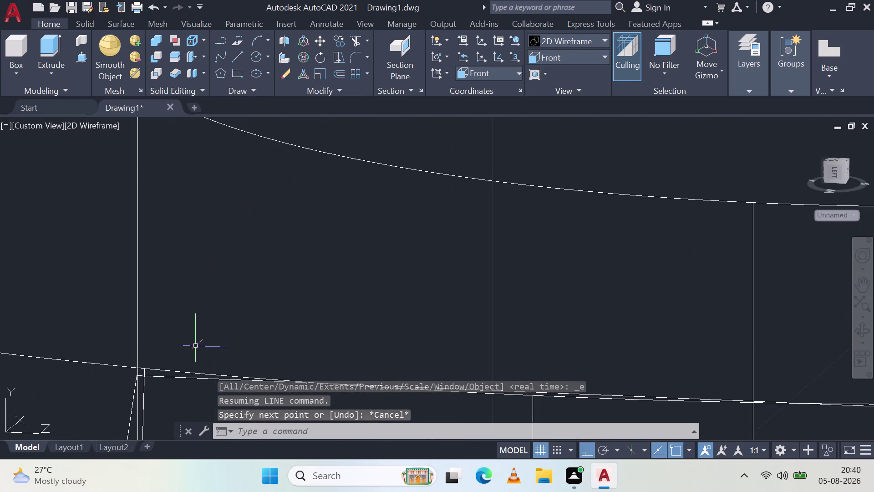
middle_drag(279, 324, 436, 200)
scroll(down, 3)
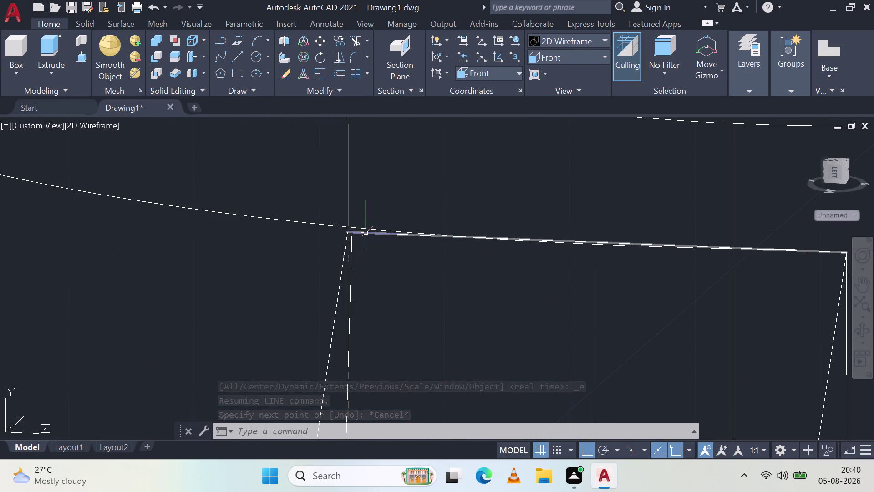
click(366, 232)
scroll(down, 3)
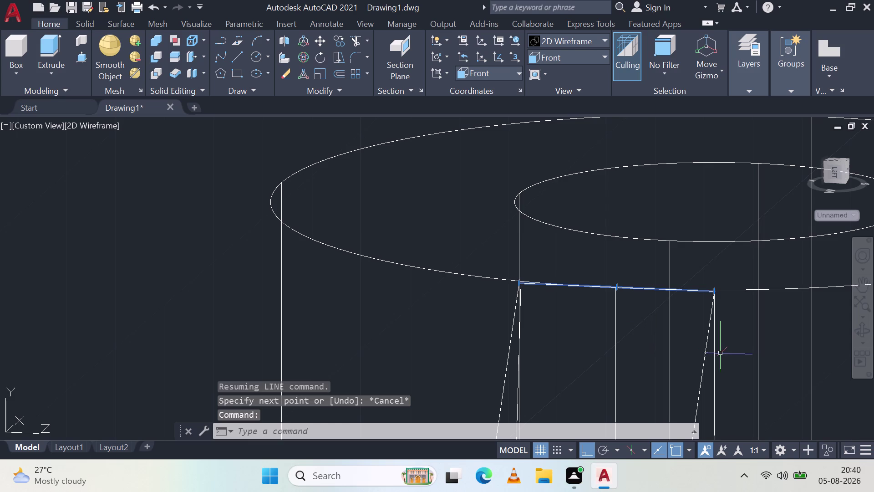
click(708, 344)
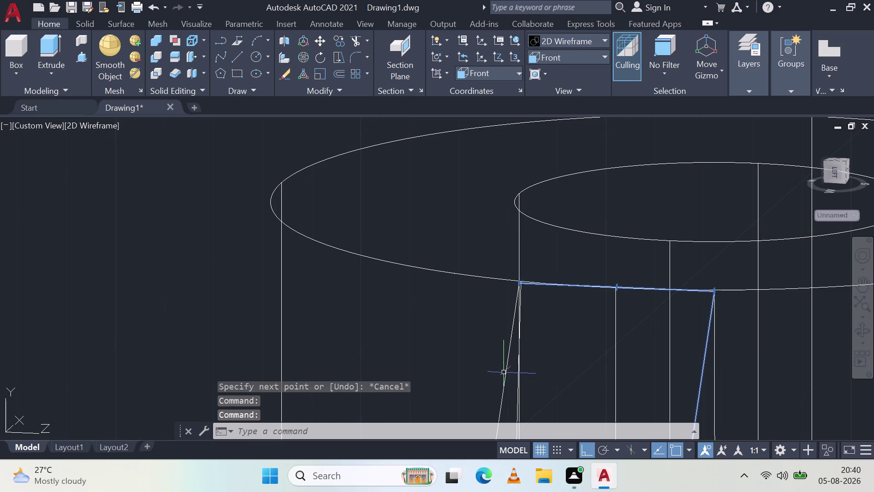
click(504, 371)
scroll(down, 3)
middle_drag(659, 366, 632, 257)
middle_click(631, 257)
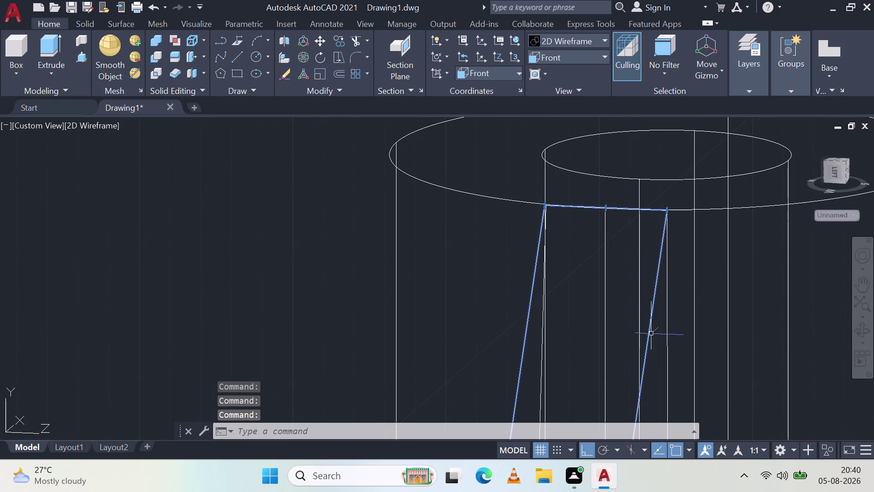
scroll(down, 3)
middle_drag(661, 314, 596, 317)
middle_click(597, 317)
scroll(down, 3)
middle_drag(688, 336, 654, 244)
middle_click(654, 244)
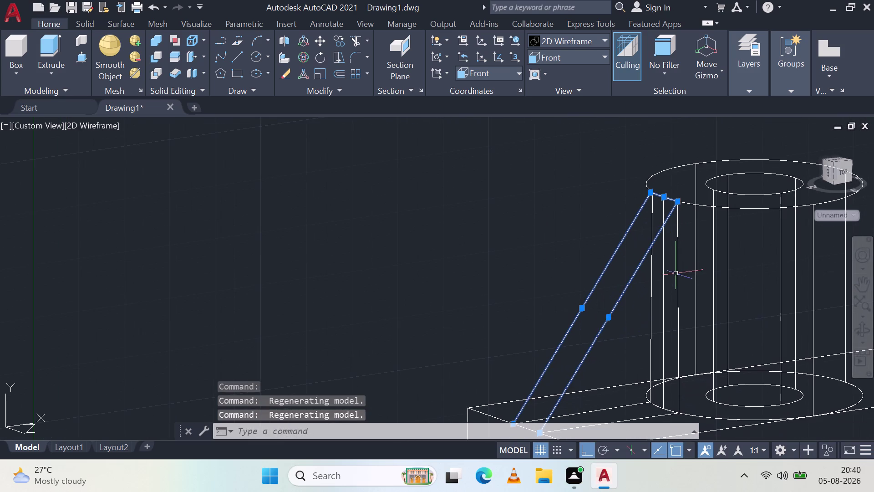
Pick the vertical and other rib outline lines while orbiting around the rib.
click(677, 280)
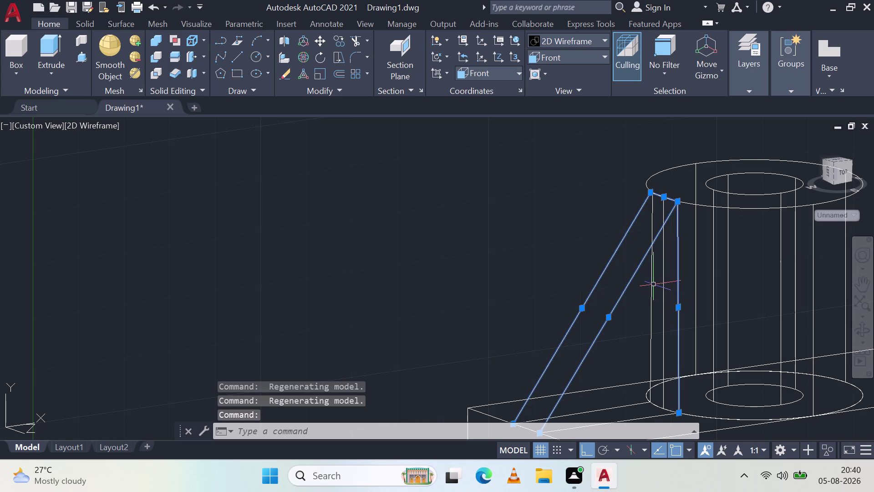
click(652, 282)
scroll(down, 3)
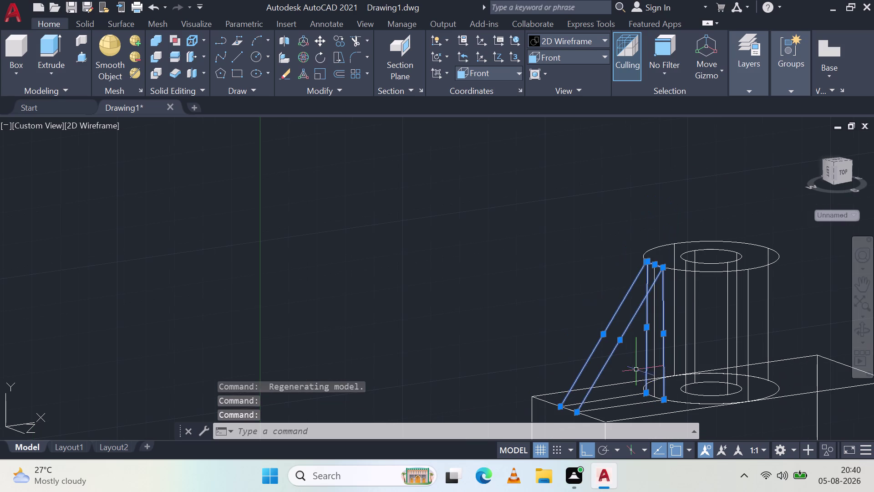
middle_drag(644, 358, 605, 347)
middle_click(606, 348)
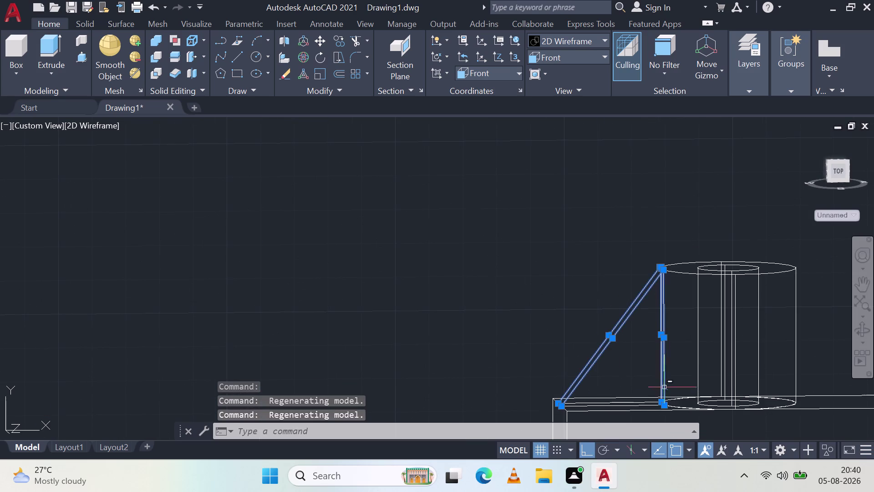
middle_drag(676, 377, 719, 365)
middle_click(719, 364)
middle_drag(704, 374, 672, 276)
middle_click(671, 273)
middle_drag(545, 295, 557, 347)
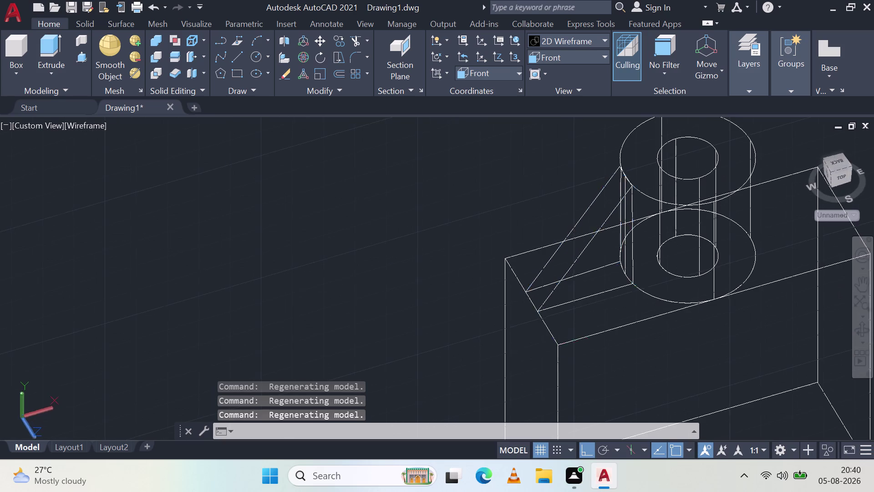
Pick the remaining rib outline lines, bring the rib's base into view, and start a line.
click(585, 299)
click(591, 272)
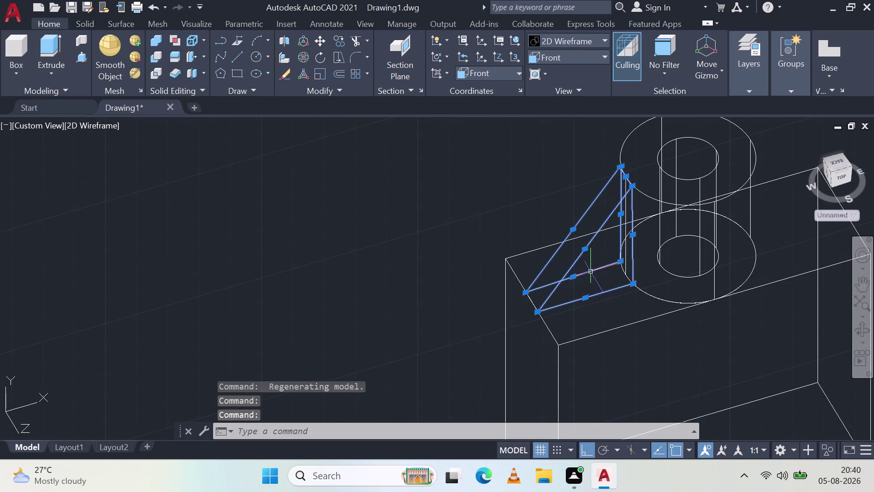
click(533, 301)
middle_drag(510, 313, 564, 368)
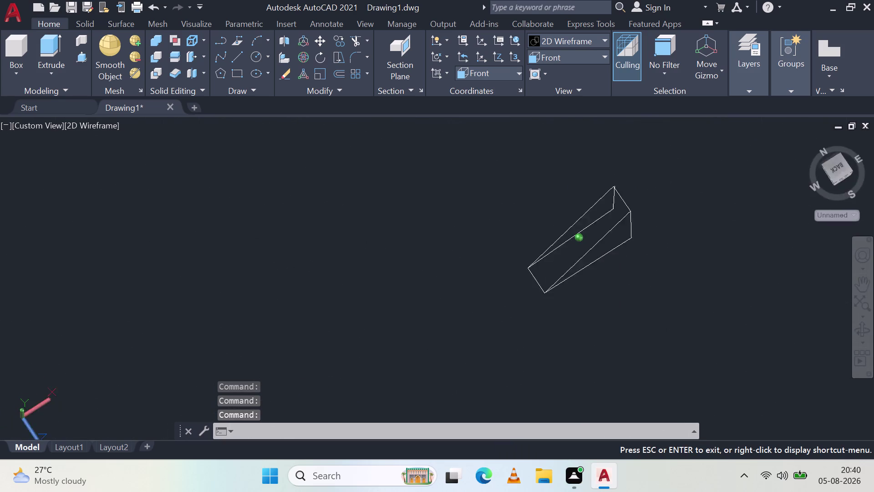
middle_drag(565, 368, 537, 256)
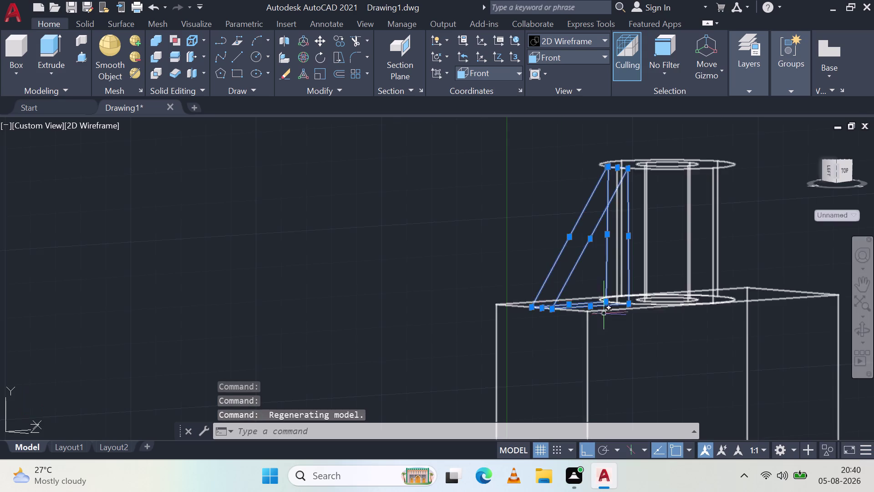
middle_drag(569, 295, 602, 346)
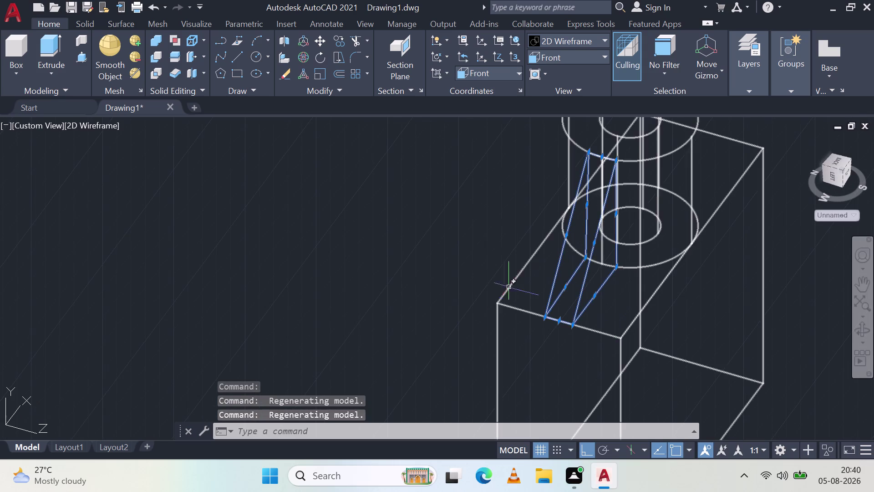
middle_drag(481, 313, 543, 329)
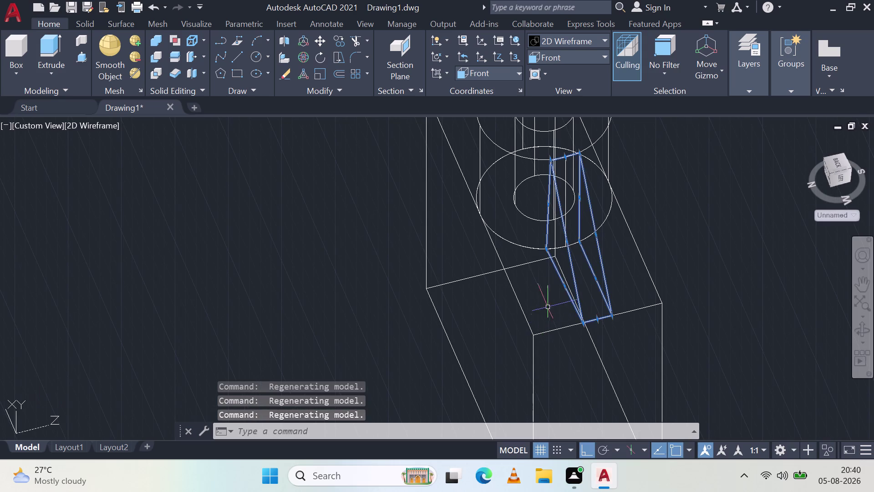
scroll(up, 3)
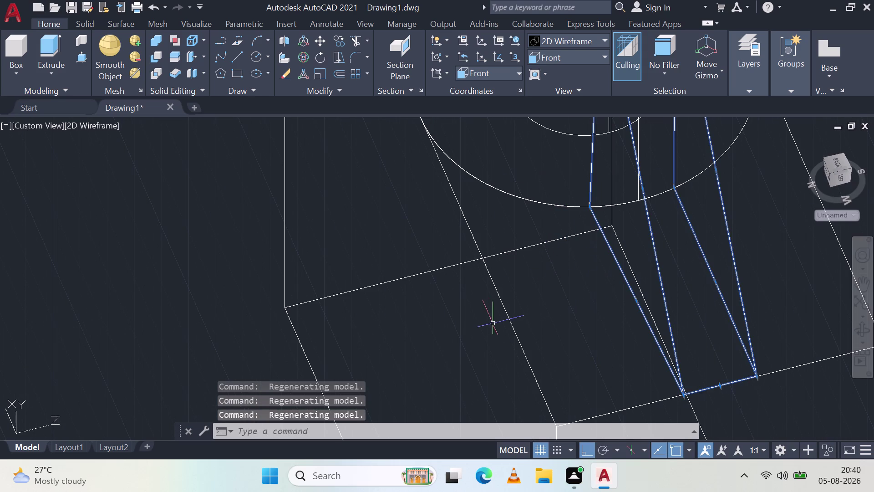
middle_drag(520, 317, 557, 323)
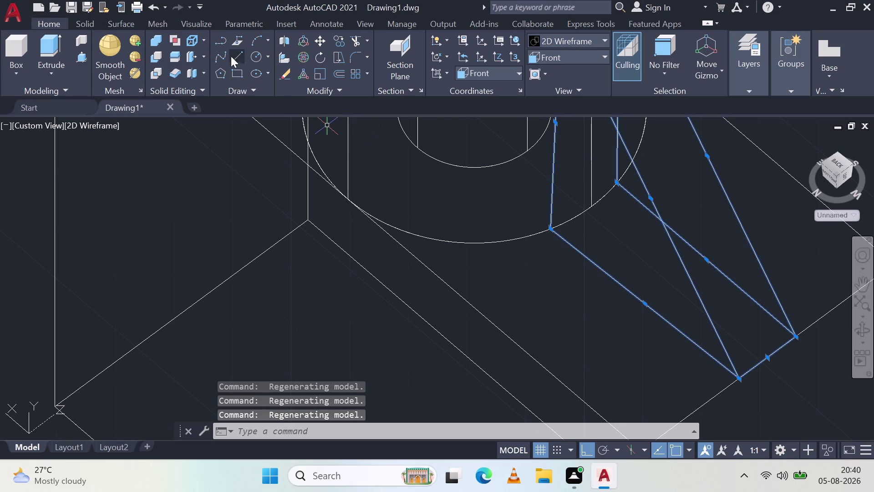
click(238, 59)
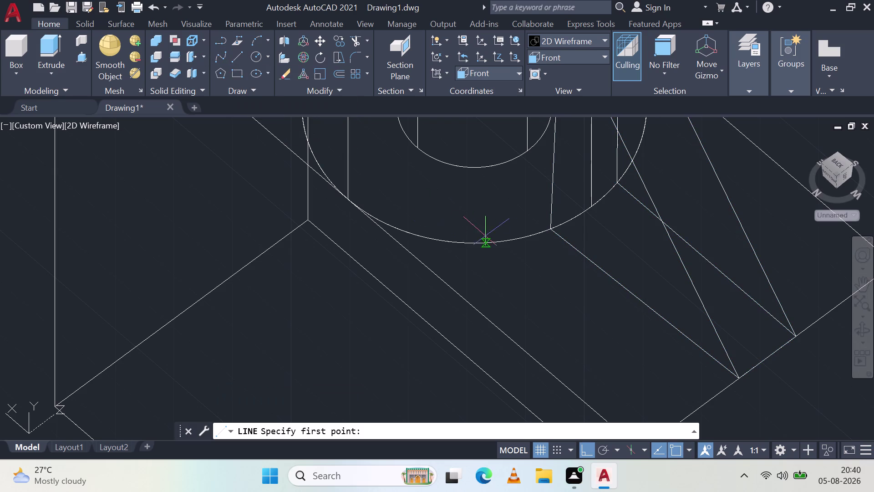
Draw a short line between the two rib corners to close the outline.
click(550, 232)
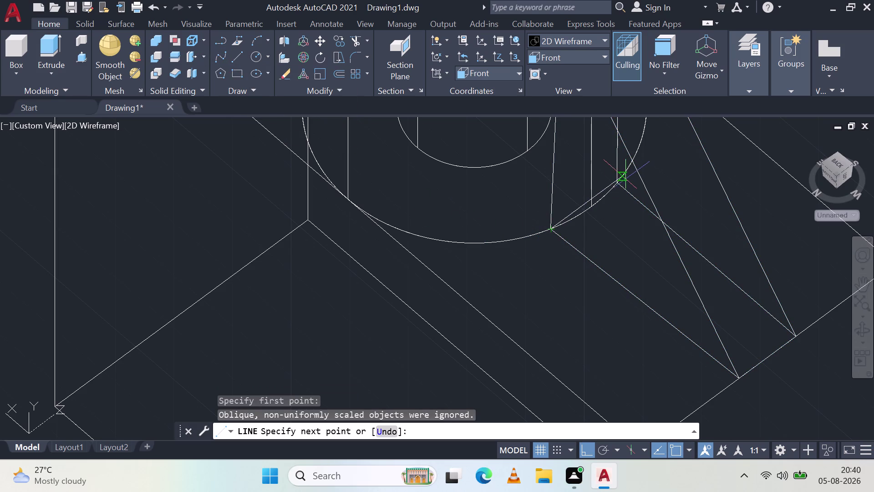
click(620, 183)
key(Escape)
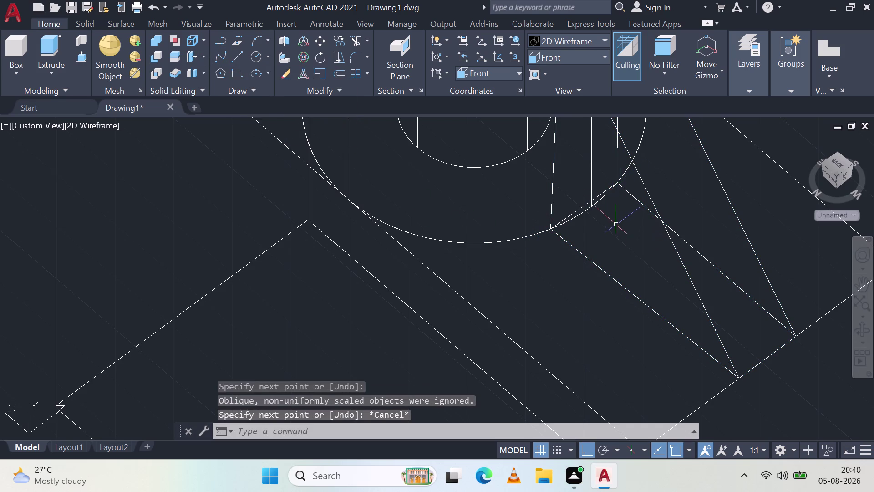
Select the new short line plus the rib's vertical, sloped and lower edges.
click(583, 206)
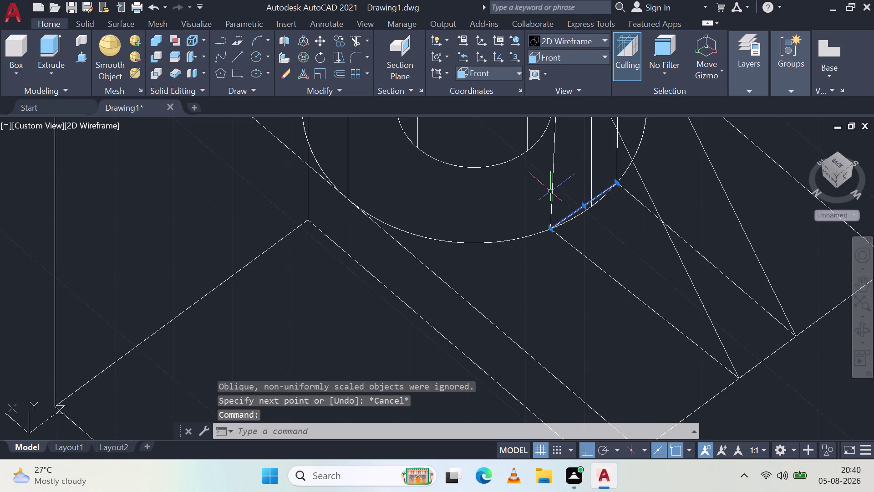
click(553, 186)
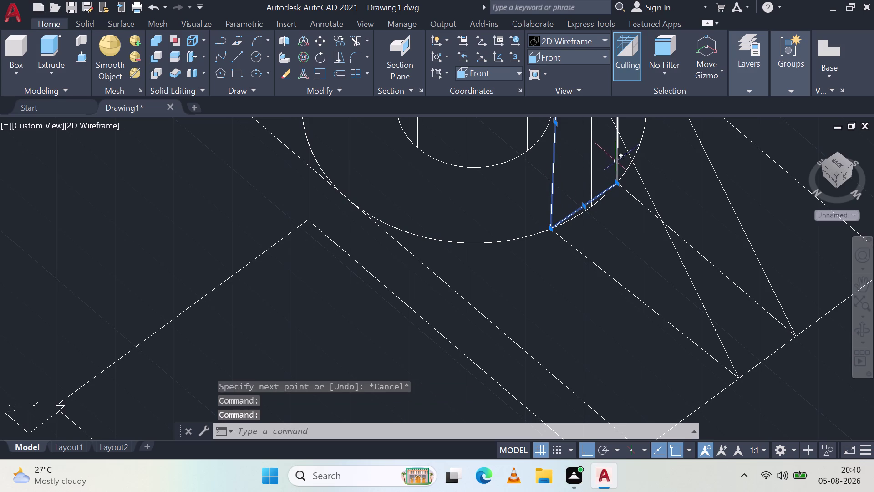
click(616, 161)
click(644, 189)
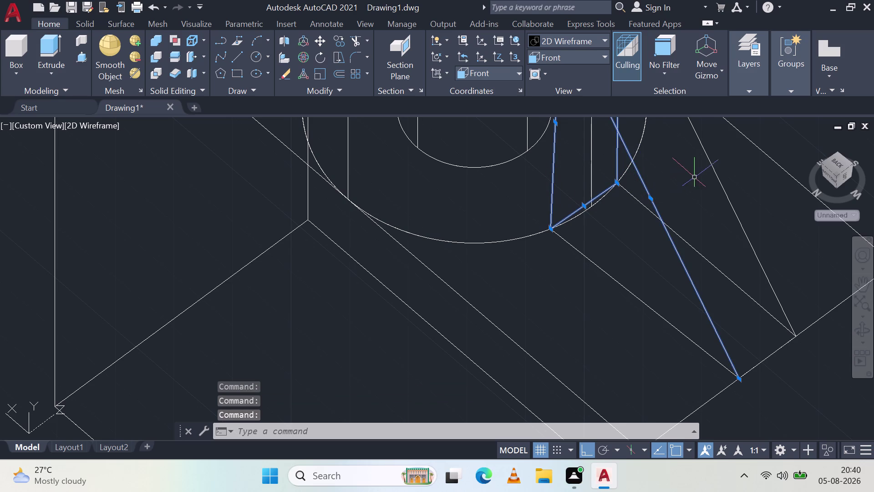
click(710, 164)
click(712, 265)
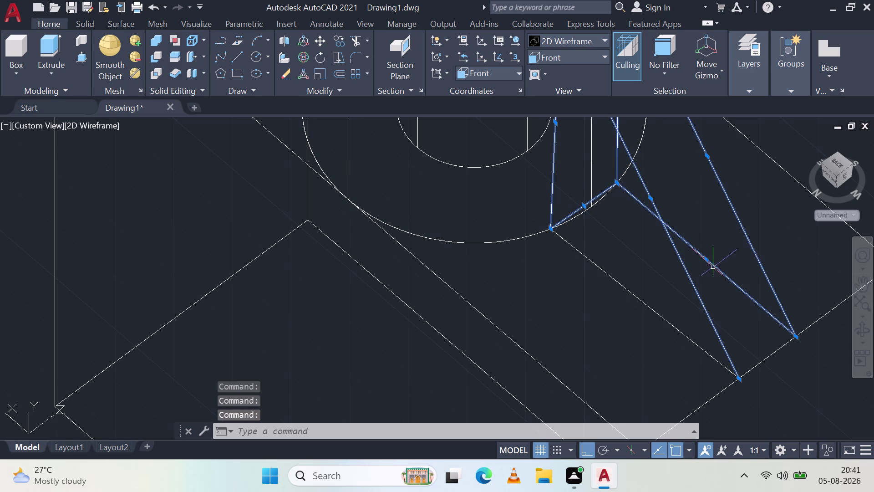
click(664, 313)
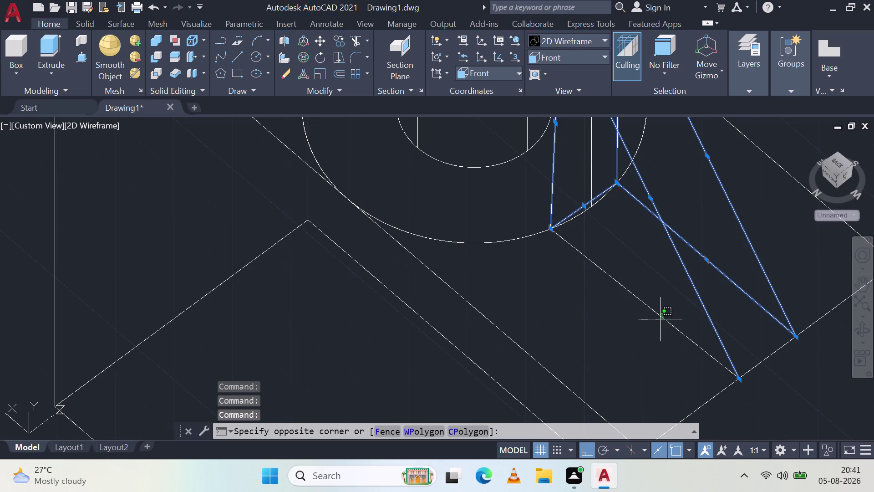
click(658, 319)
click(774, 353)
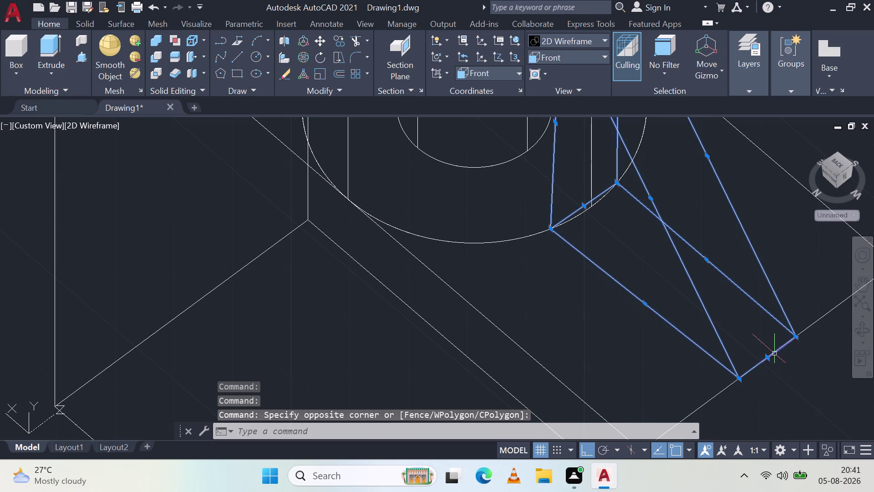
scroll(up, 3)
scroll(down, 3)
middle_drag(591, 186, 604, 380)
middle_click(604, 381)
middle_click(604, 381)
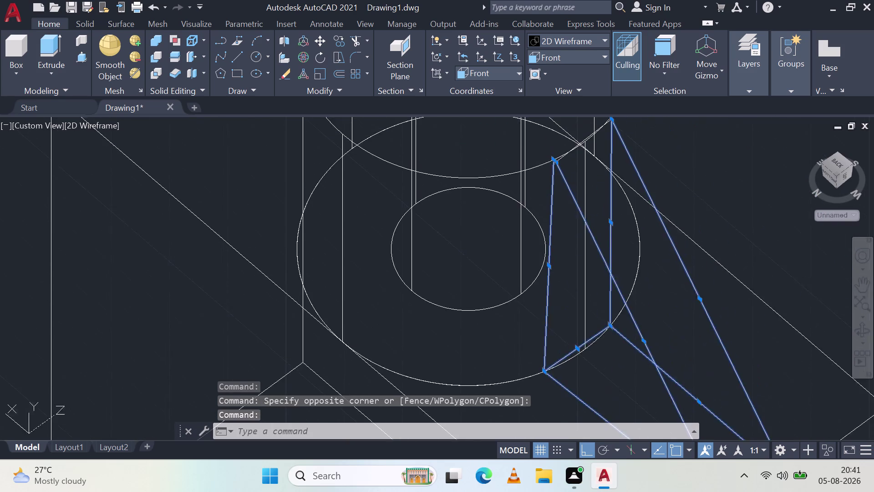
scroll(up, 3)
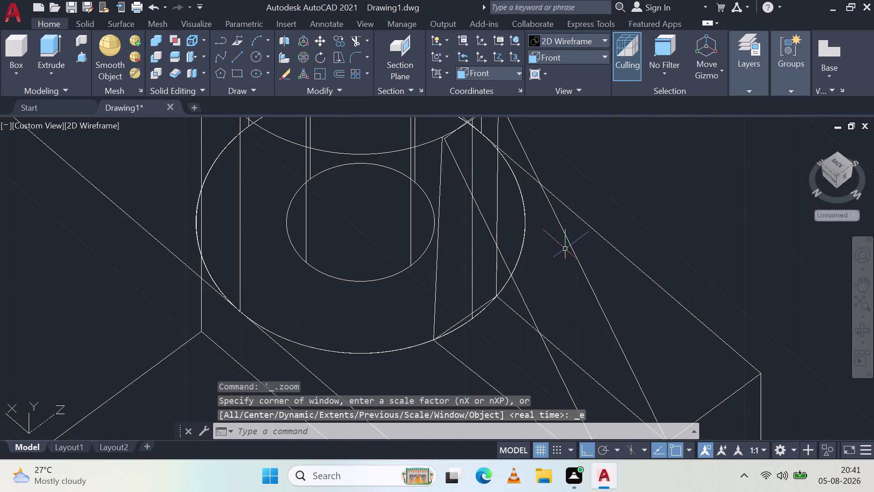
Add the rib's upper sloped, upper vertical and short top edges to the selection.
click(581, 269)
click(523, 303)
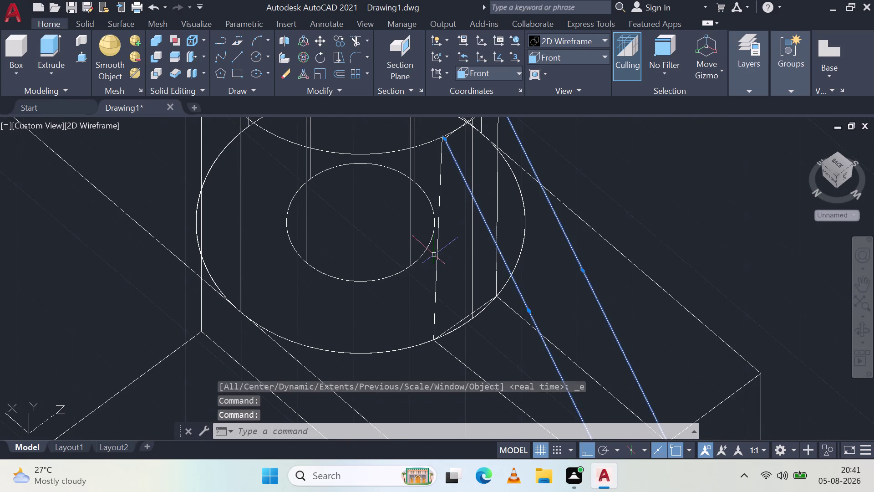
click(435, 259)
click(496, 207)
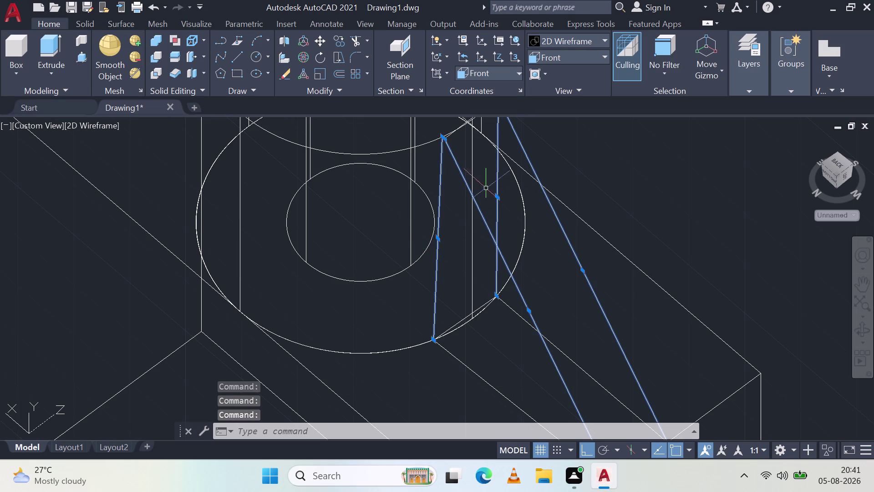
scroll(up, 3)
middle_drag(464, 154, 510, 338)
middle_click(510, 337)
scroll(up, 3)
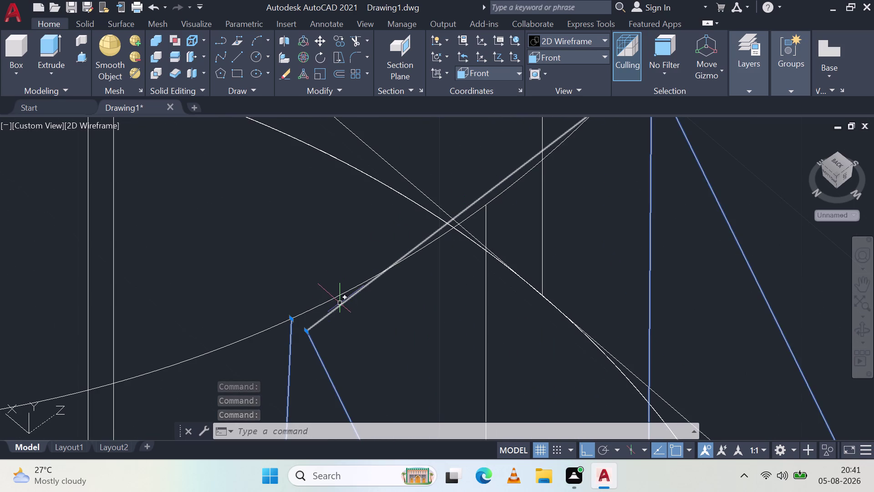
click(340, 303)
scroll(down, 3)
scroll(down, 3)
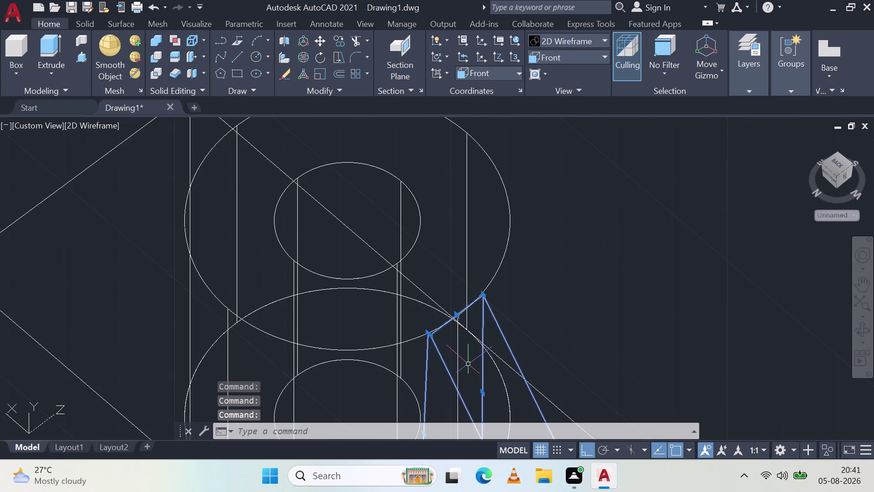
scroll(down, 3)
Add the rib's bottom edges and run JOIN (J) on the selected rib edges.
middle_drag(570, 324, 576, 264)
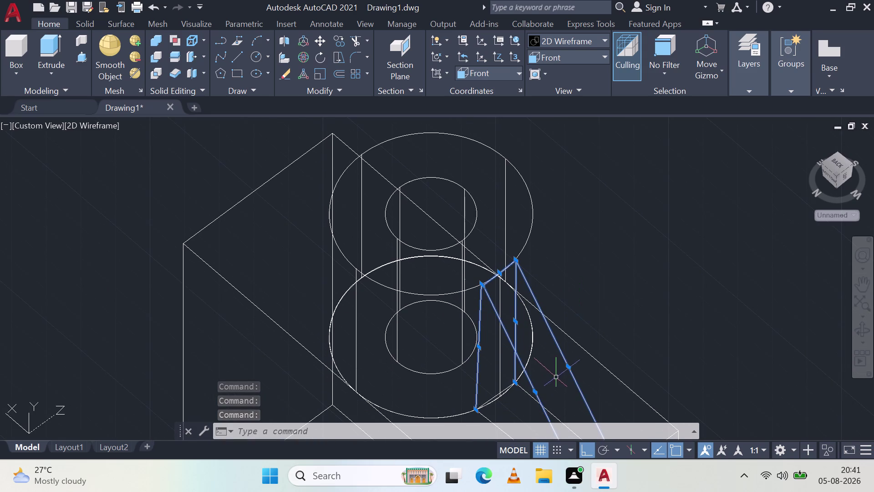
middle_drag(555, 375, 547, 311)
middle_click(547, 311)
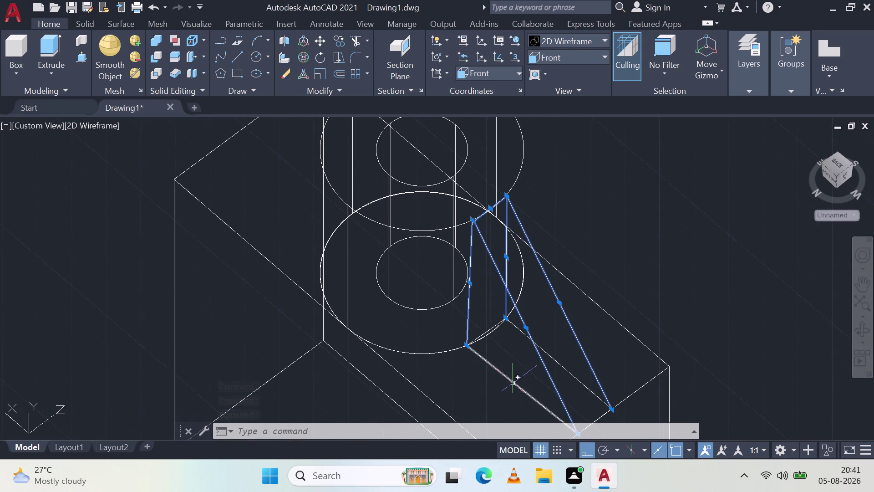
click(513, 382)
click(561, 363)
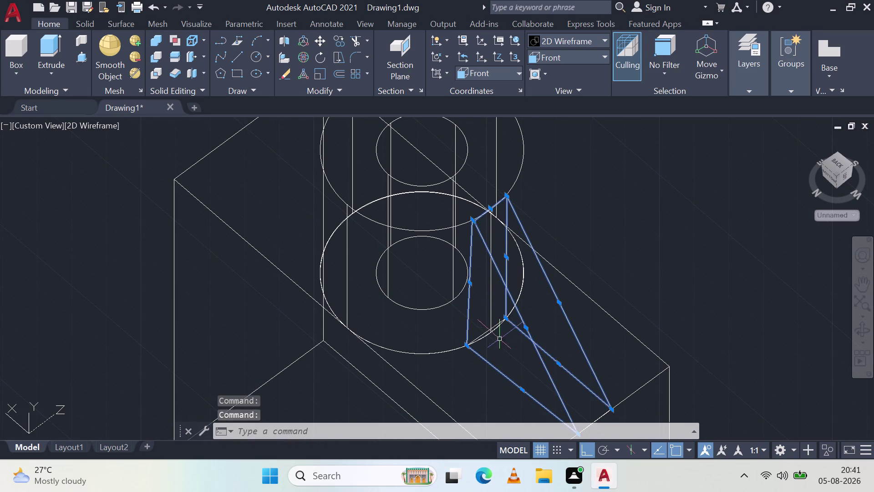
scroll(up, 3)
click(477, 324)
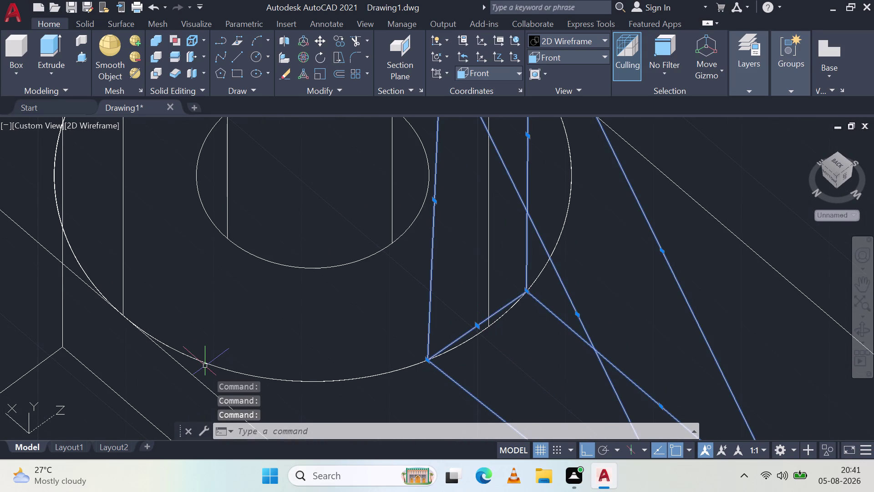
key(j)
key(Return)
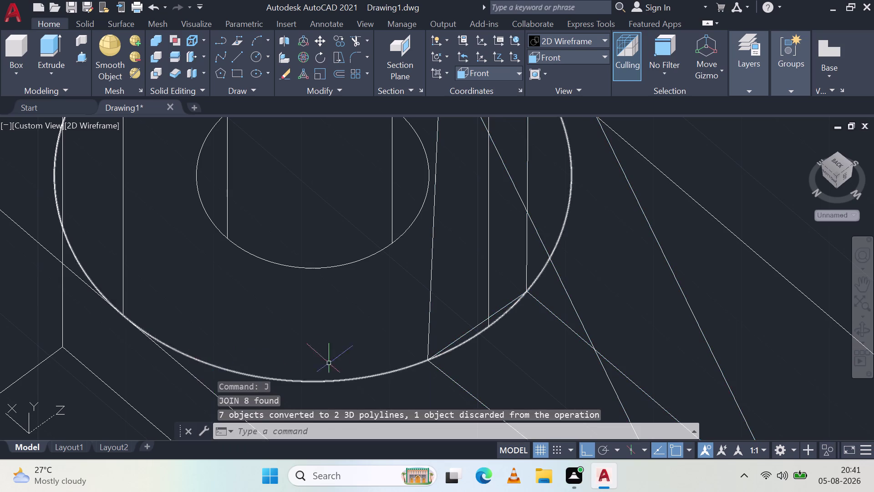
scroll(down, 3)
middle_drag(460, 306, 230, 260)
click(380, 301)
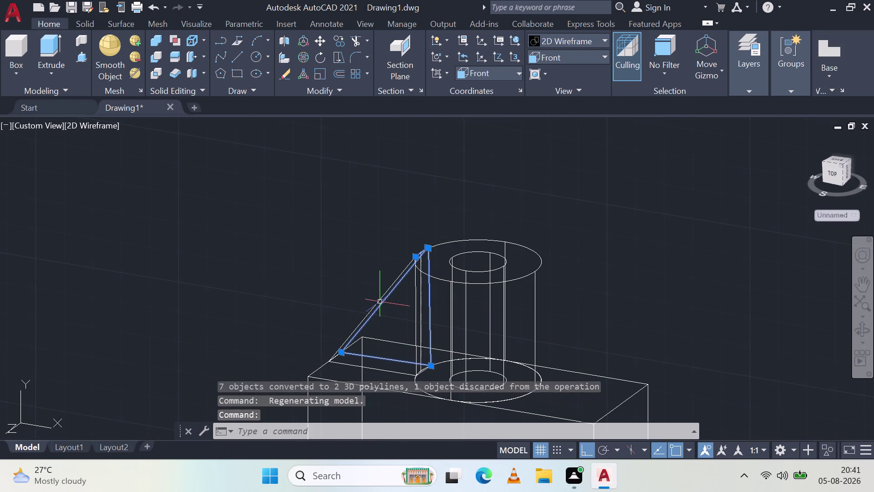
scroll(down, 3)
middle_drag(368, 303, 449, 317)
scroll(up, 3)
click(386, 285)
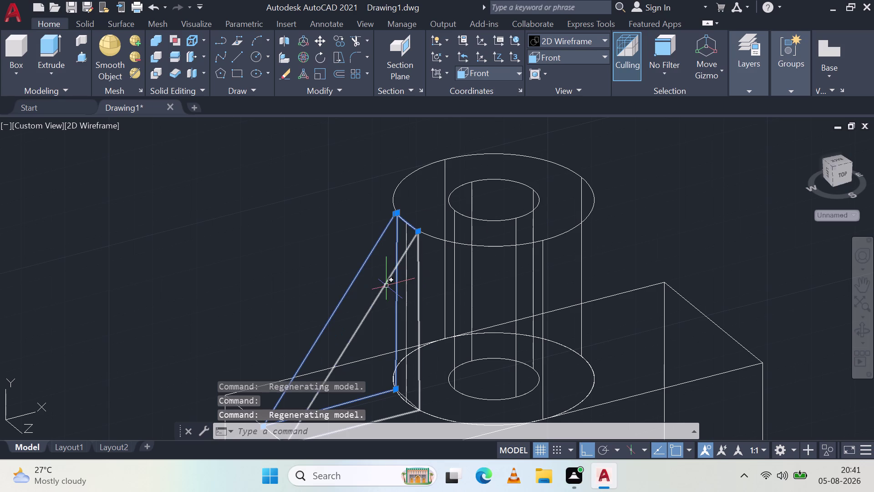
middle_drag(445, 283, 256, 273)
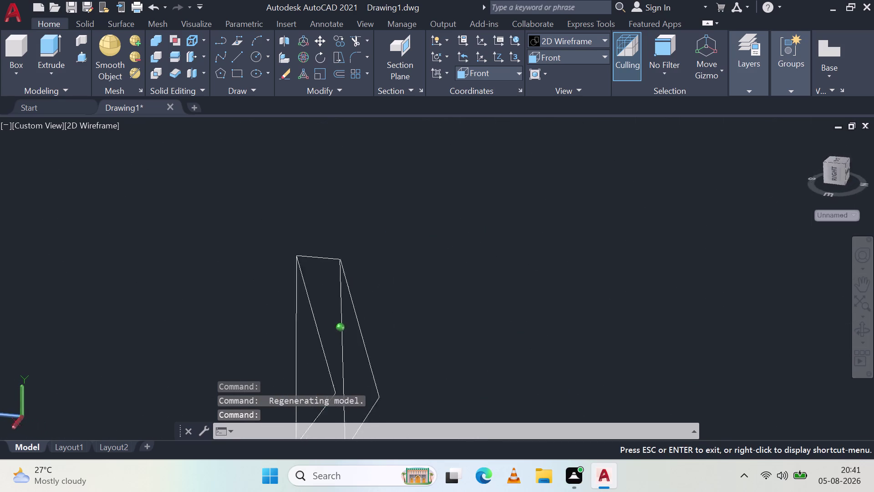
middle_drag(257, 274, 170, 305)
scroll(up, 3)
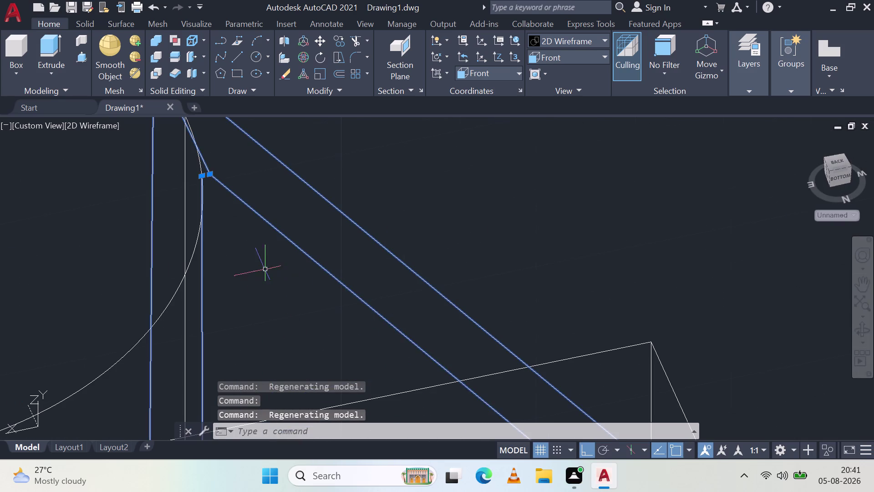
middle_drag(266, 256, 259, 254)
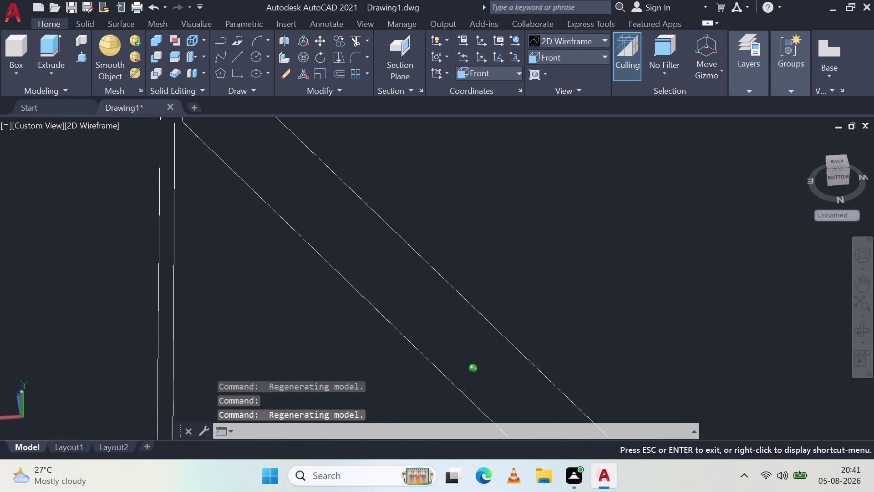
middle_drag(259, 254, 240, 313)
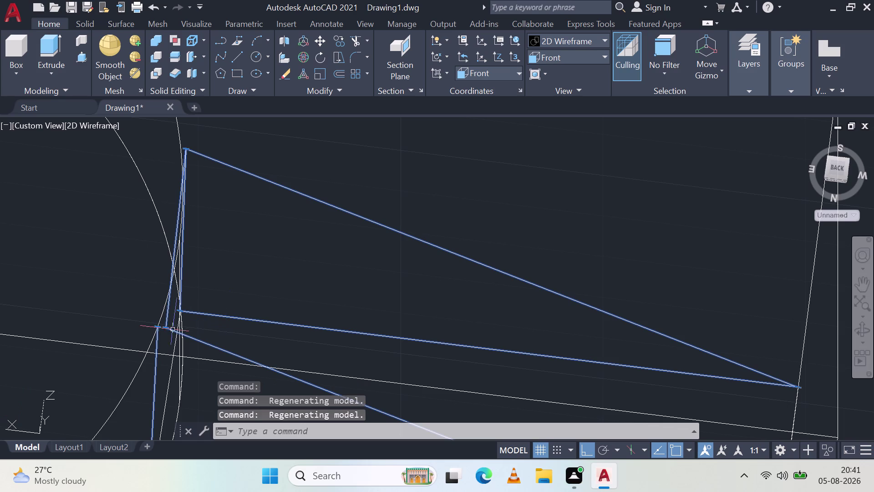
scroll(up, 3)
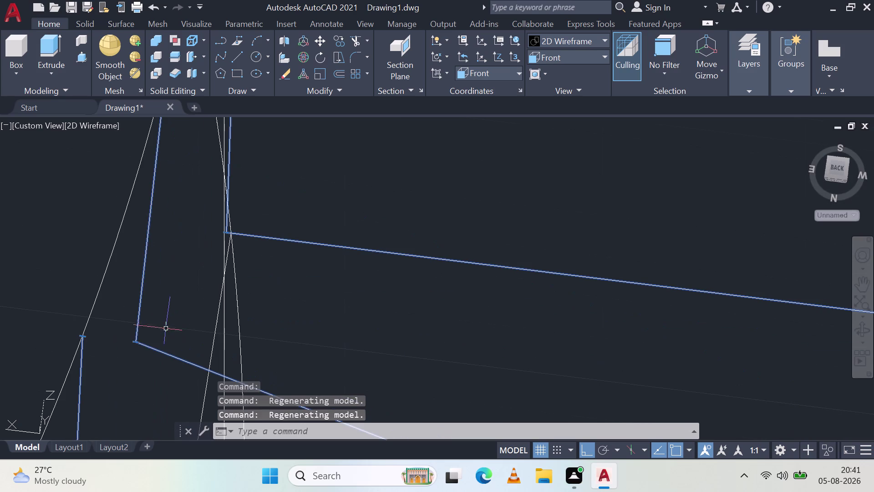
middle_drag(135, 341, 147, 342)
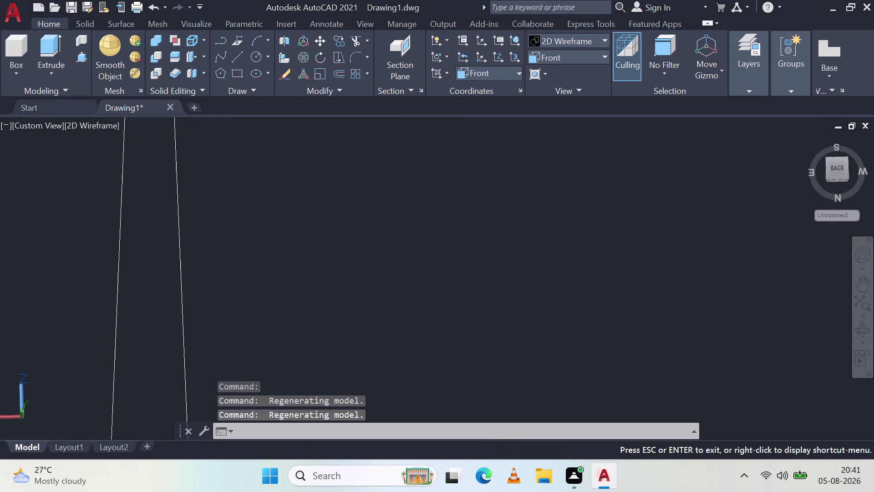
middle_drag(147, 342, 148, 346)
scroll(down, 3)
middle_drag(227, 320, 380, 241)
scroll(down, 3)
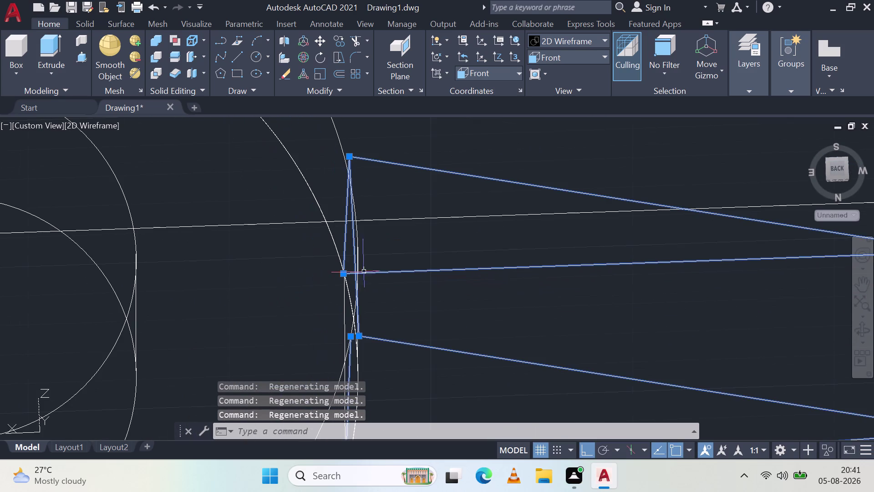
middle_drag(375, 318, 382, 283)
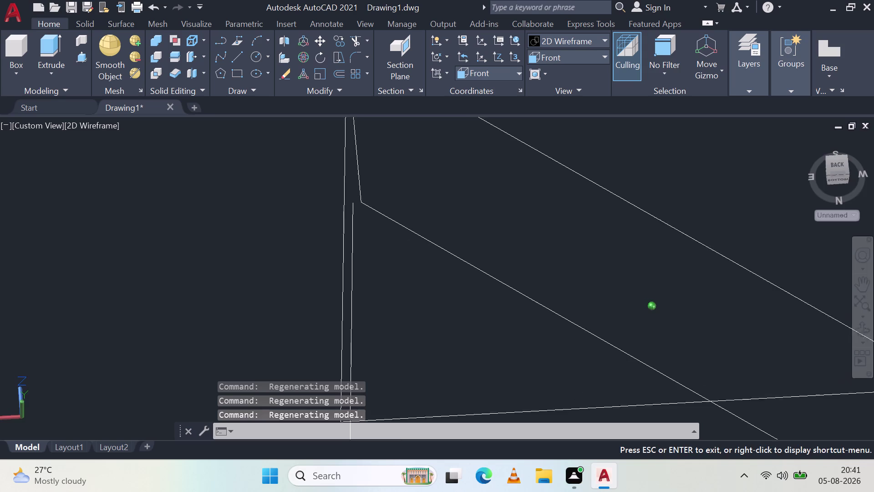
middle_drag(381, 283, 382, 280)
scroll(up, 3)
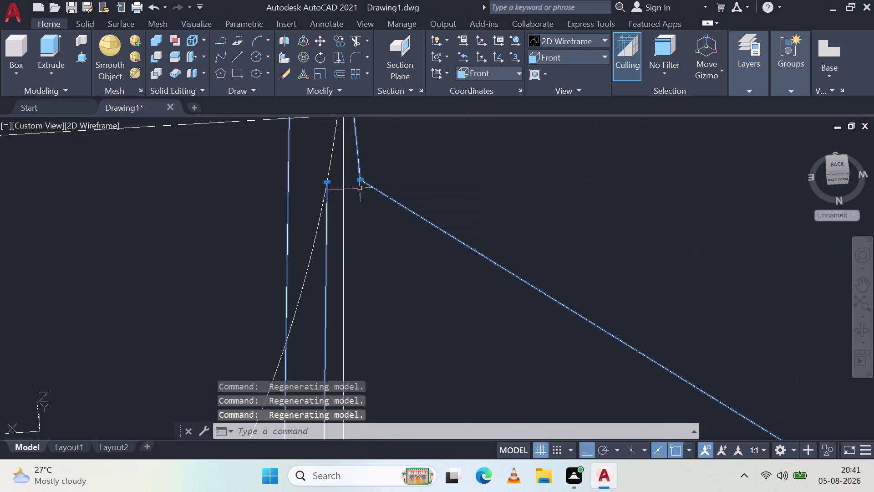
scroll(up, 3)
scroll(up, 3)
scroll(up, 3)
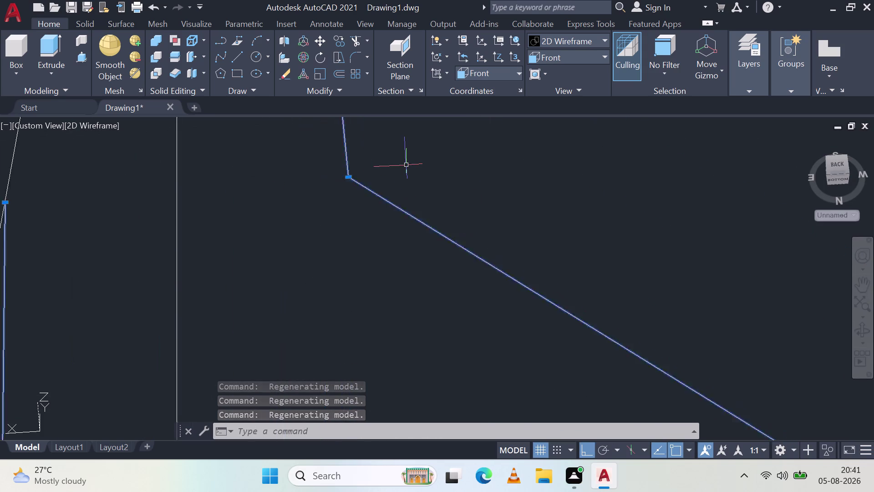
scroll(up, 3)
scroll(up, 3)
scroll(up, 3)
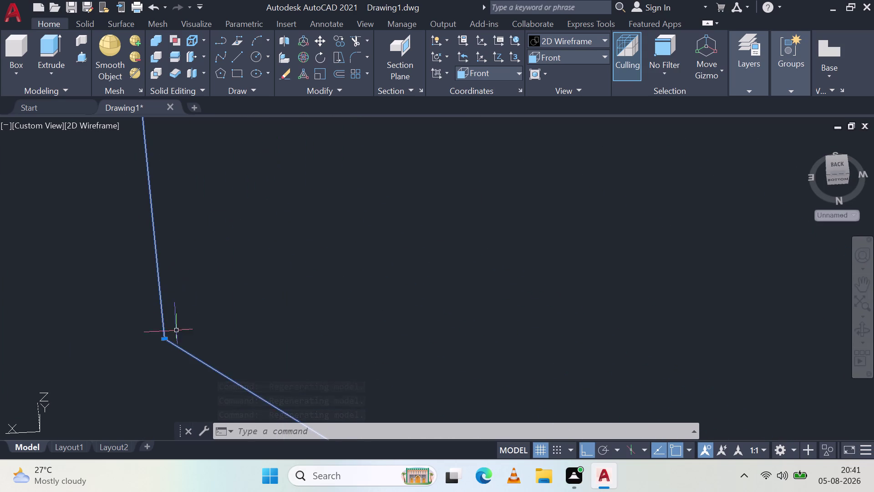
click(166, 339)
scroll(down, 3)
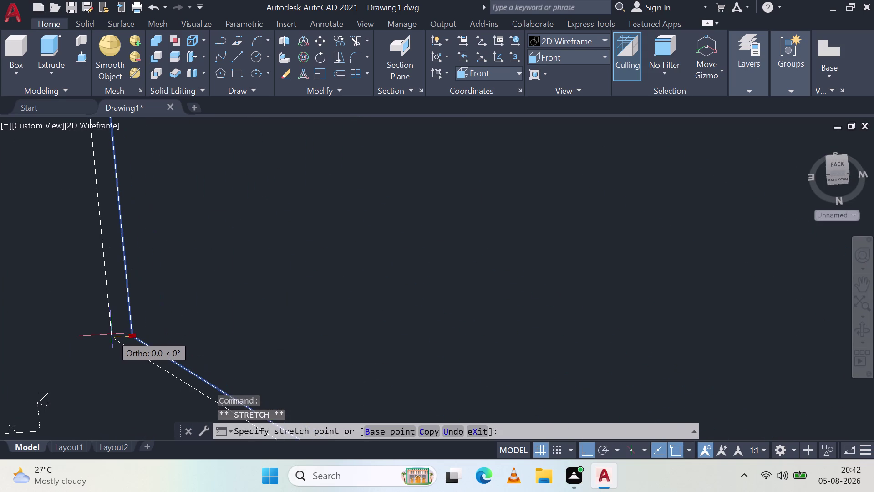
scroll(down, 3)
key(Escape)
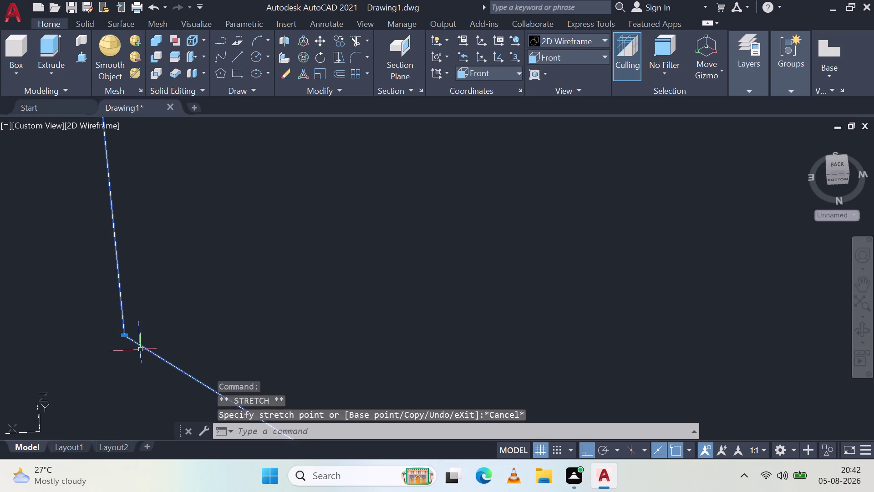
click(141, 347)
scroll(down, 3)
middle_drag(223, 329, 399, 286)
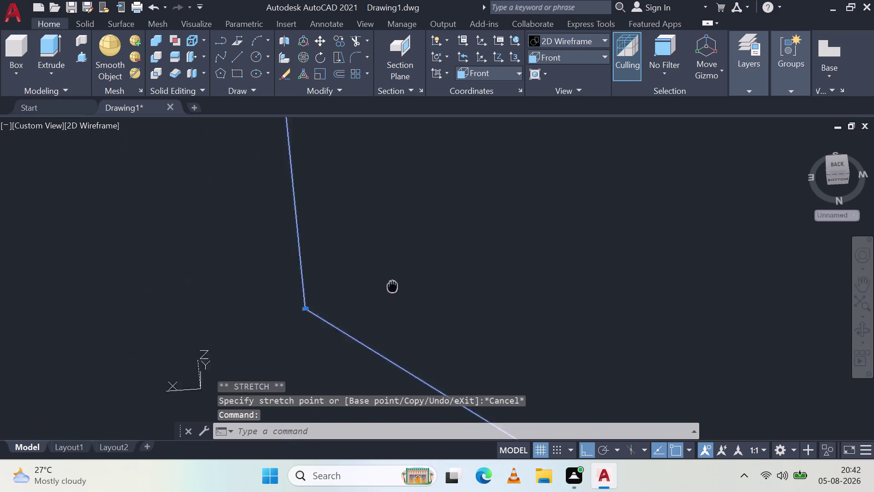
middle_drag(399, 286, 498, 274)
scroll(up, 3)
middle_drag(454, 162, 469, 221)
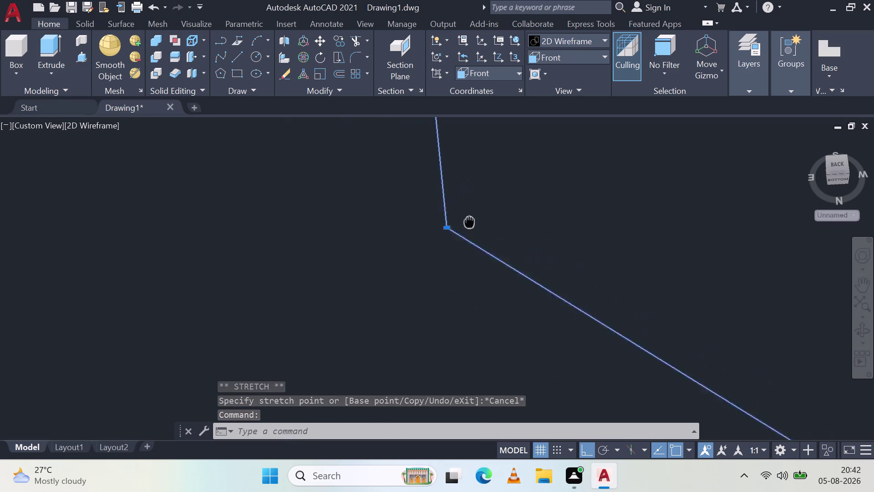
middle_drag(469, 221, 477, 276)
key(Escape)
scroll(up, 3)
scroll(up, 3)
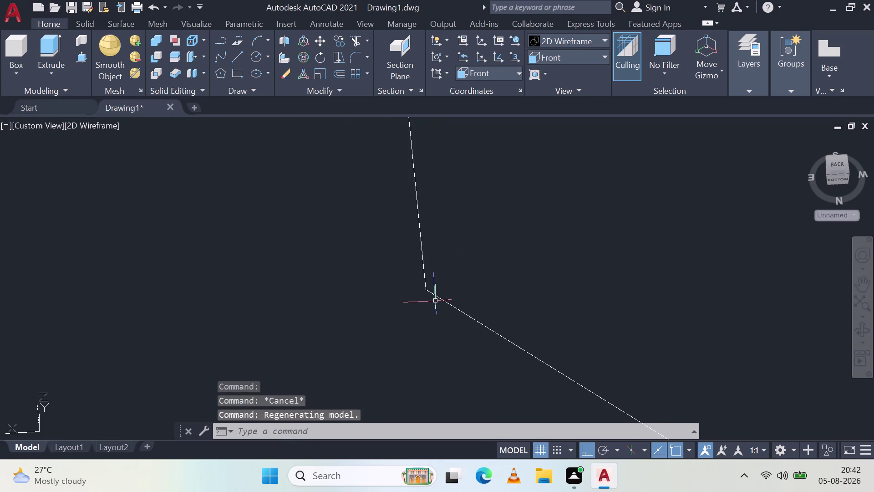
click(433, 295)
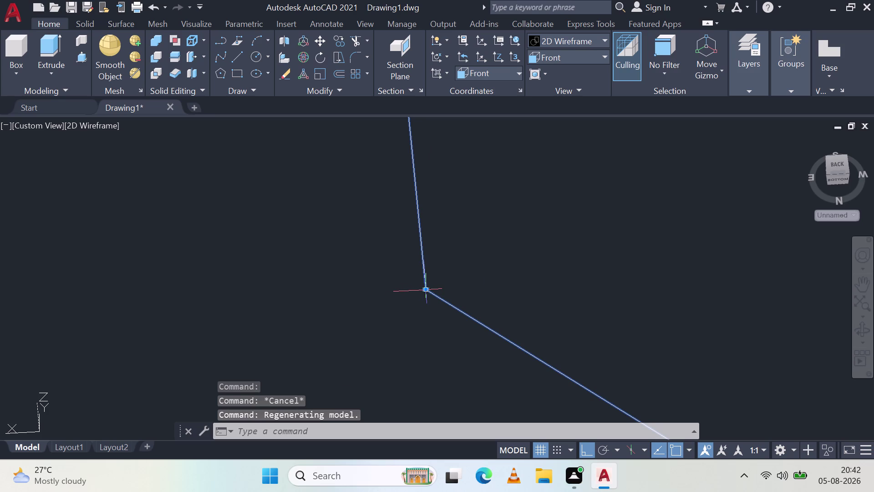
scroll(up, 3)
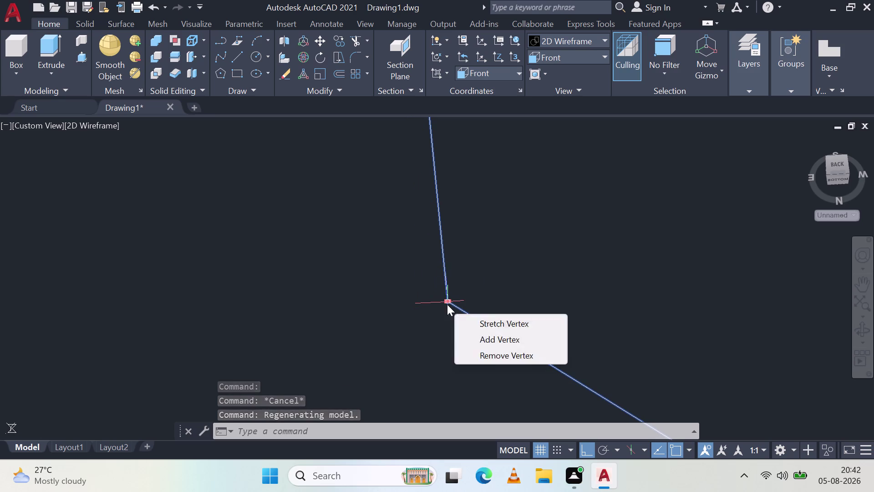
click(447, 304)
key(Escape)
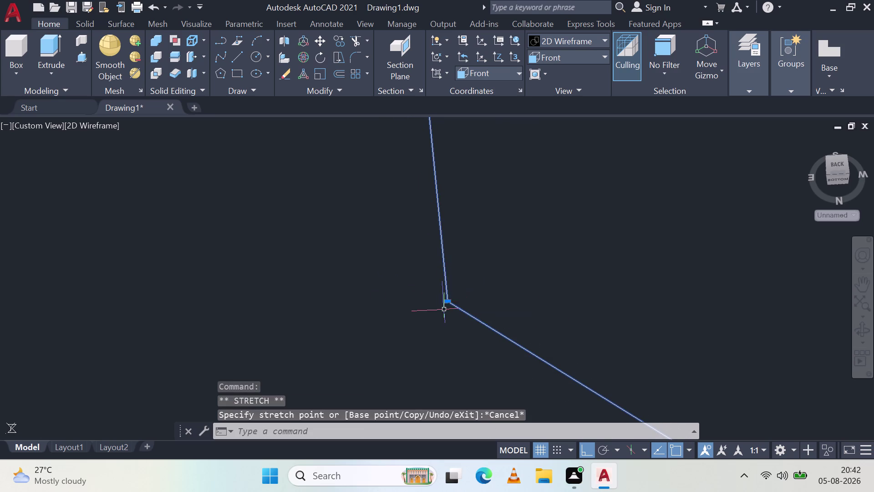
scroll(down, 3)
scroll(down, 3)
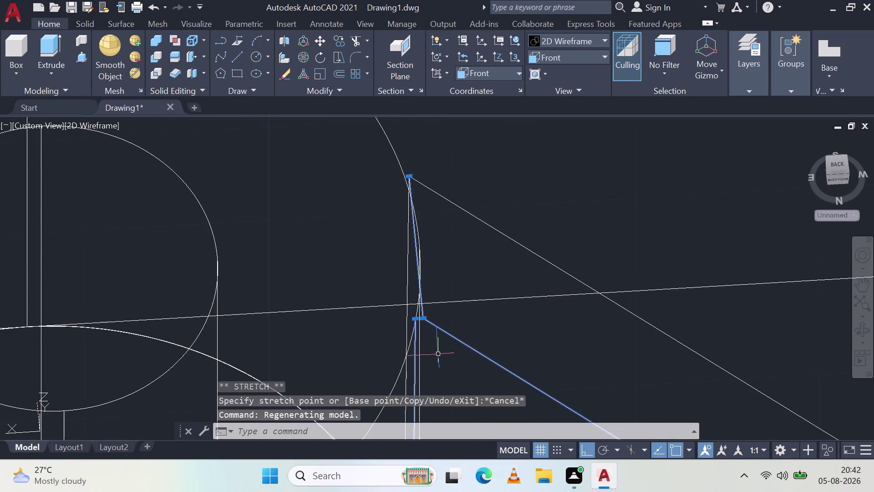
scroll(up, 3)
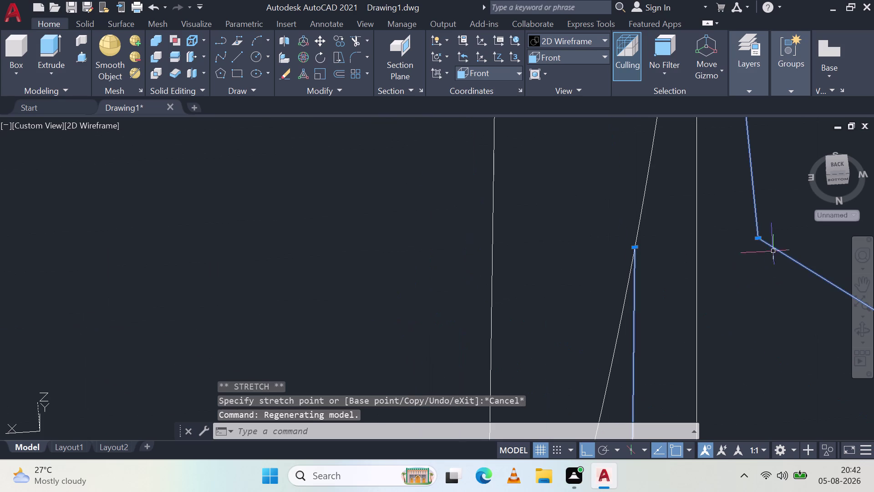
click(761, 239)
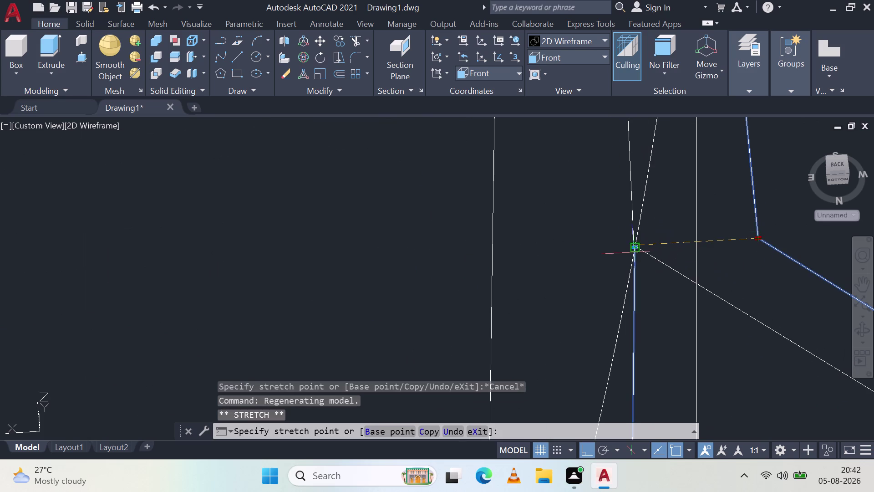
click(634, 251)
scroll(down, 3)
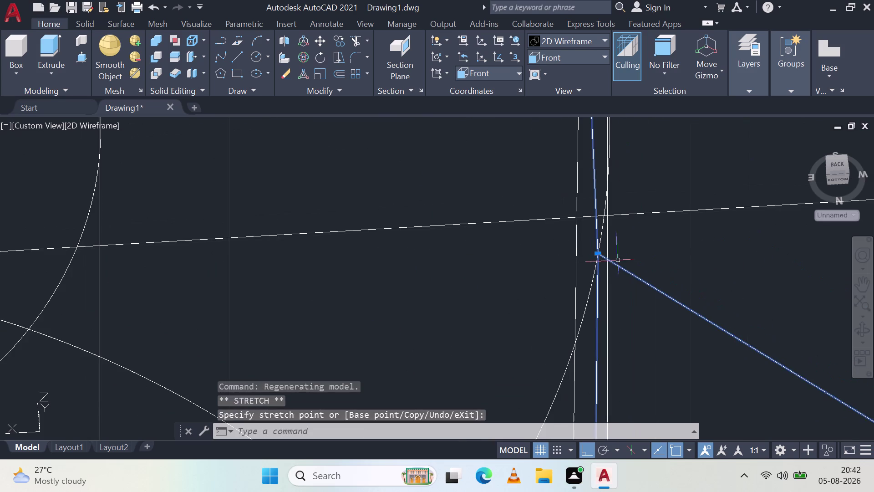
scroll(down, 3)
key(Escape)
Clear the selection, orbit to look along the rib, and window-select the rib lines.
key(Escape)
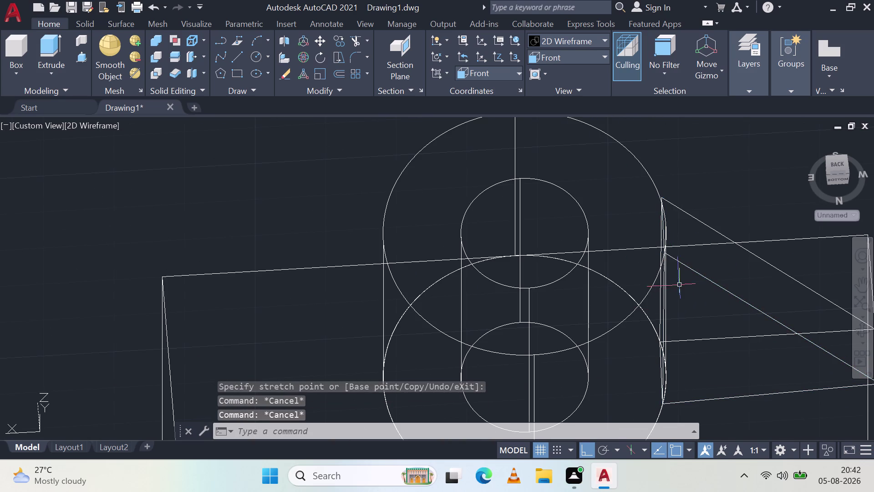
middle_drag(679, 284, 451, 246)
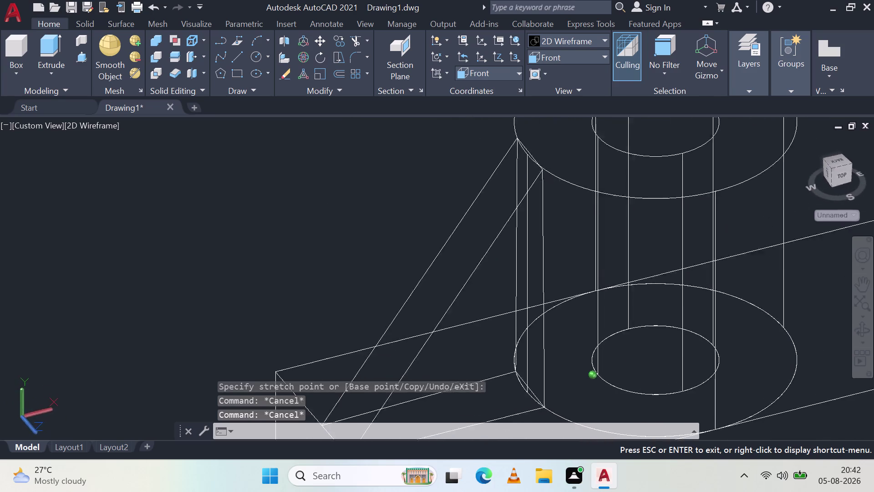
middle_drag(451, 246, 669, 296)
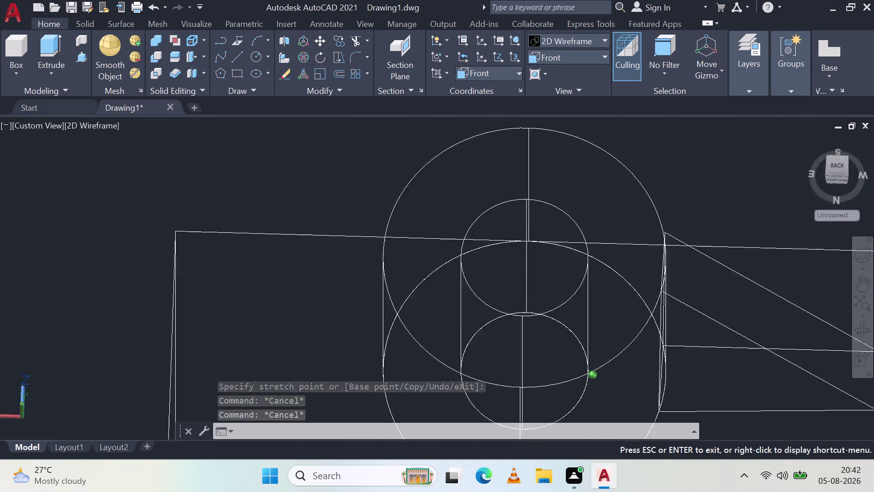
middle_drag(669, 295, 645, 217)
click(648, 251)
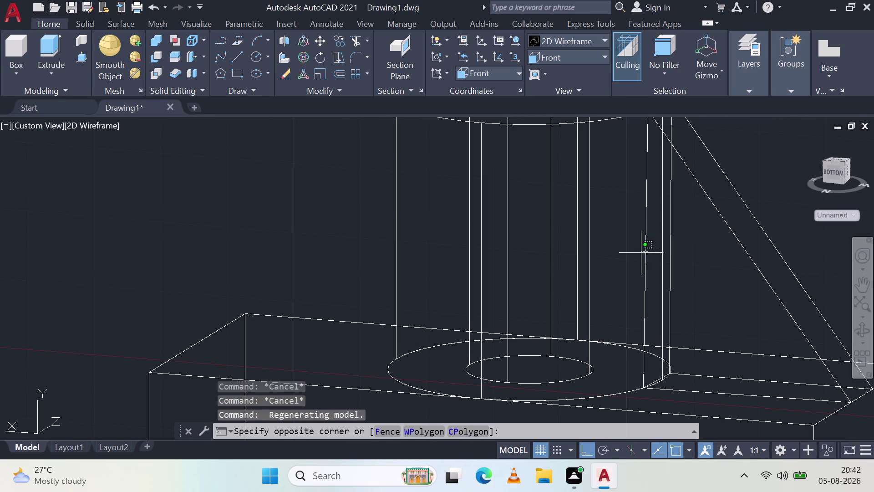
click(638, 256)
click(746, 202)
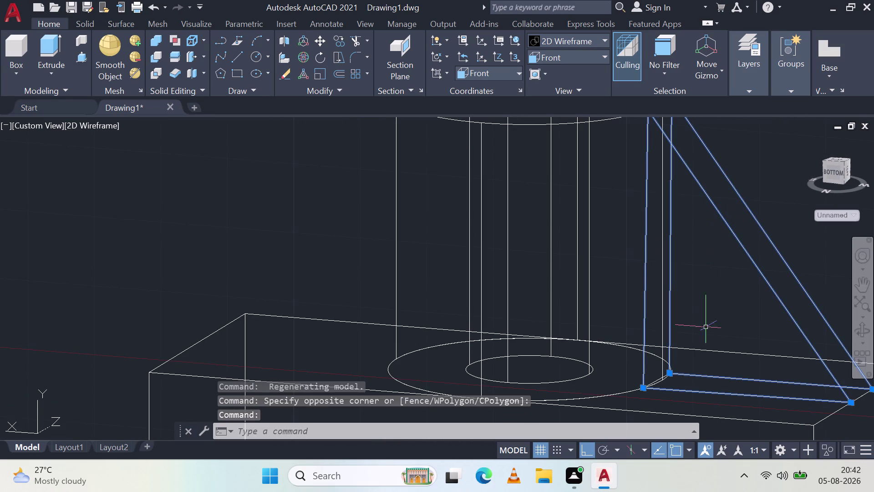
Pick the rib's edge lines and JOIN them into the rib's 3D polyline.
scroll(down, 3)
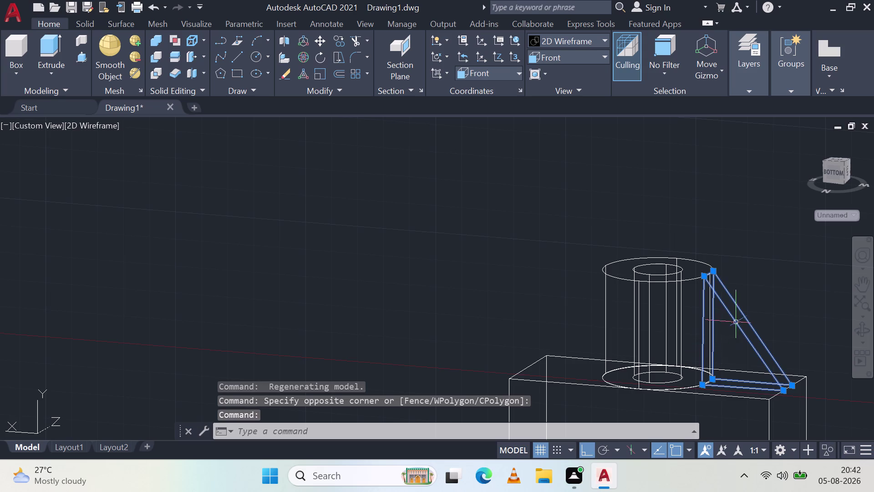
middle_drag(742, 319, 632, 365)
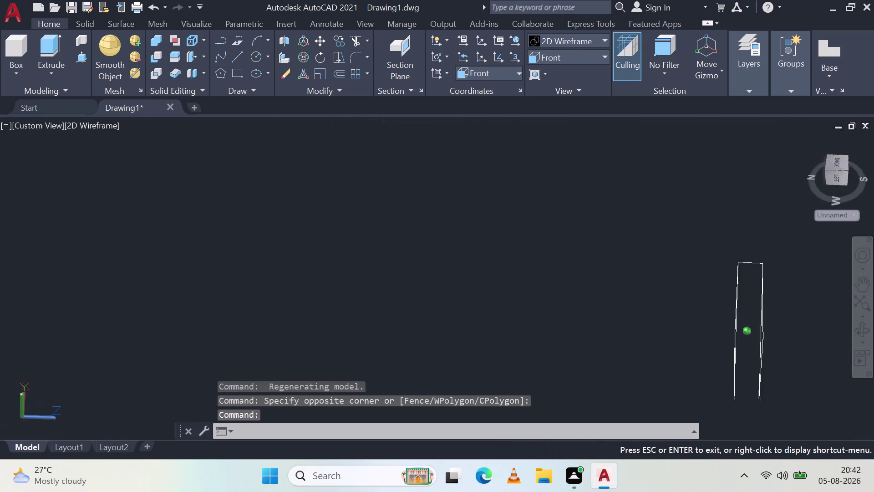
middle_drag(632, 365, 652, 339)
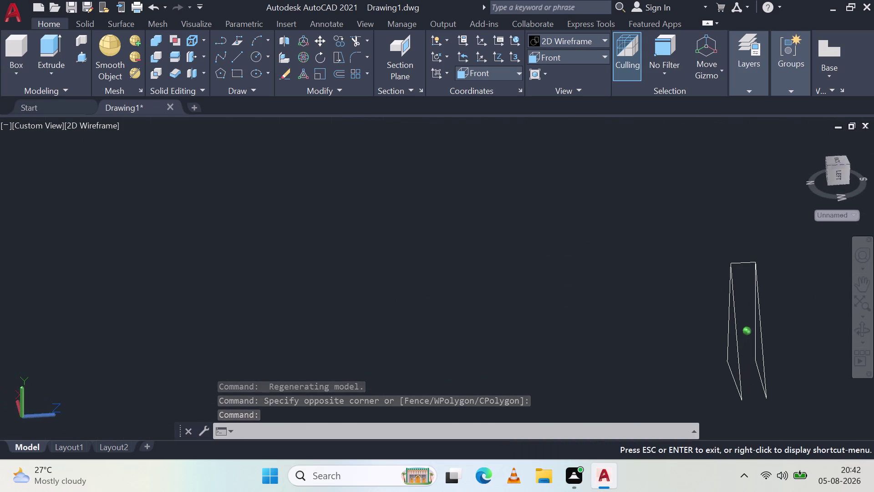
middle_drag(653, 339, 652, 339)
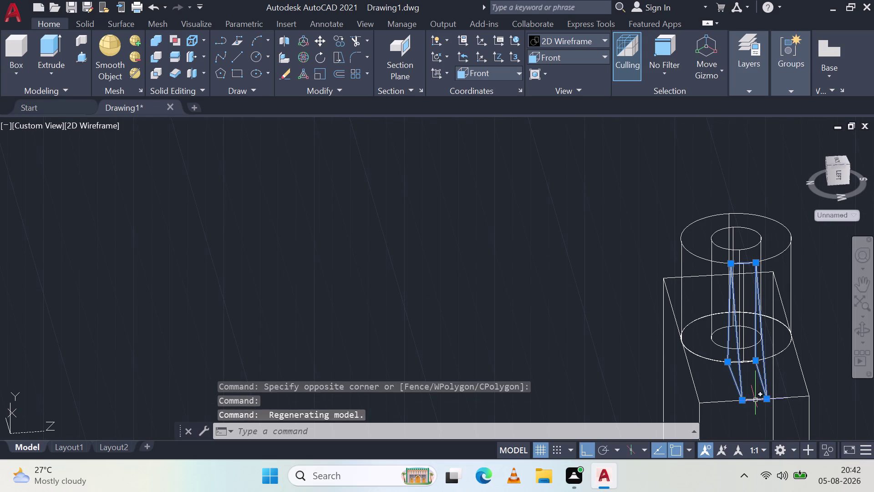
click(755, 399)
scroll(up, 3)
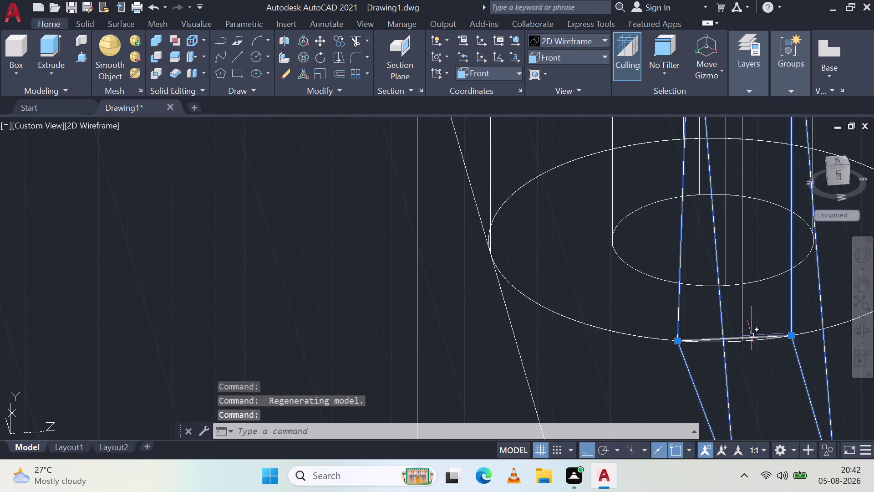
scroll(up, 3)
click(757, 338)
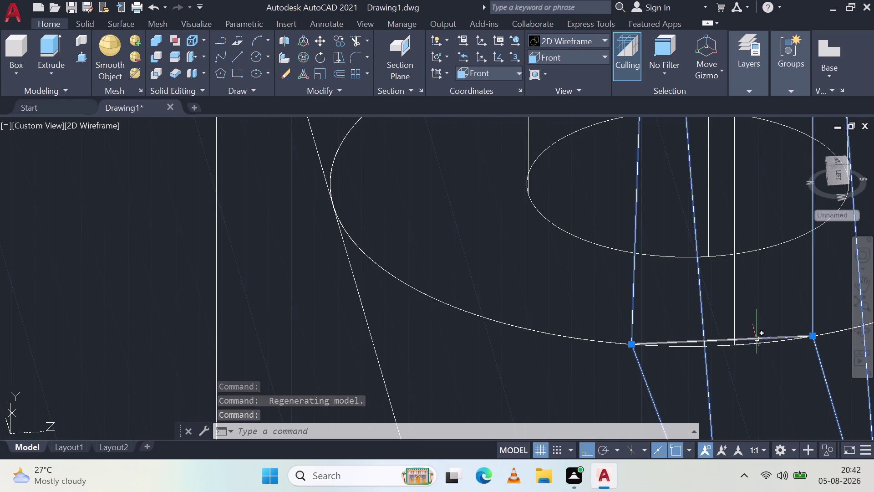
key(j)
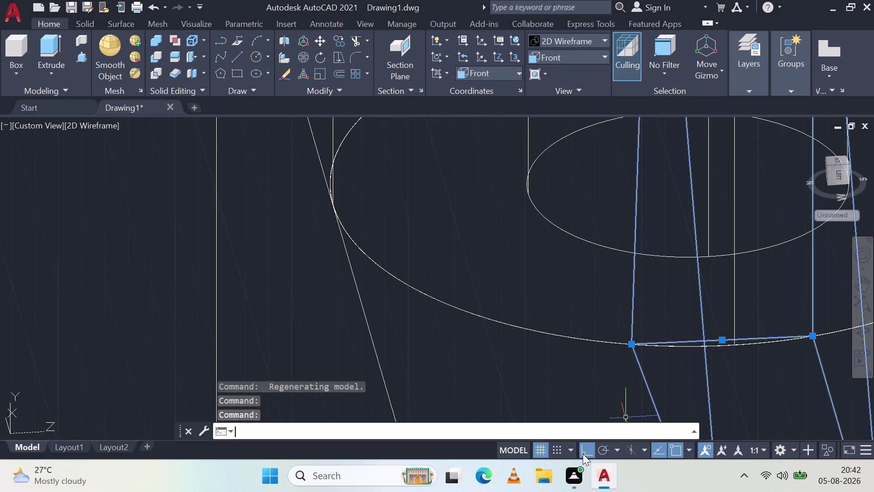
key(Return)
click(633, 286)
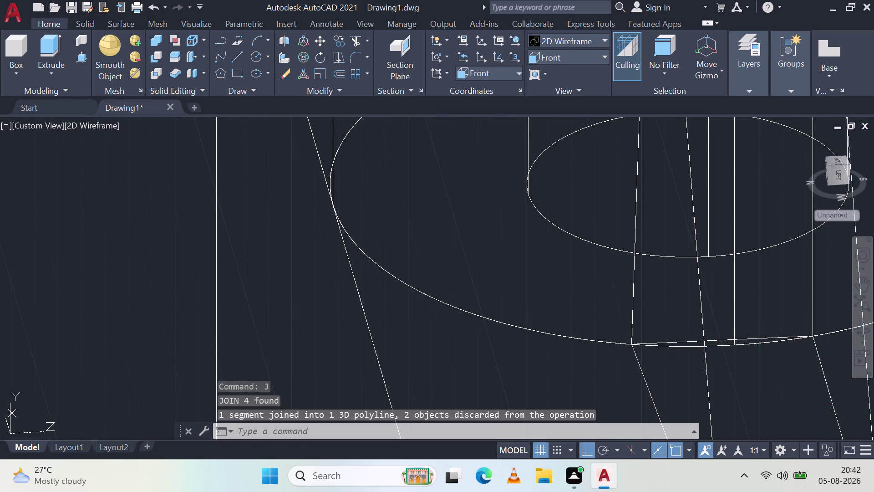
click(814, 278)
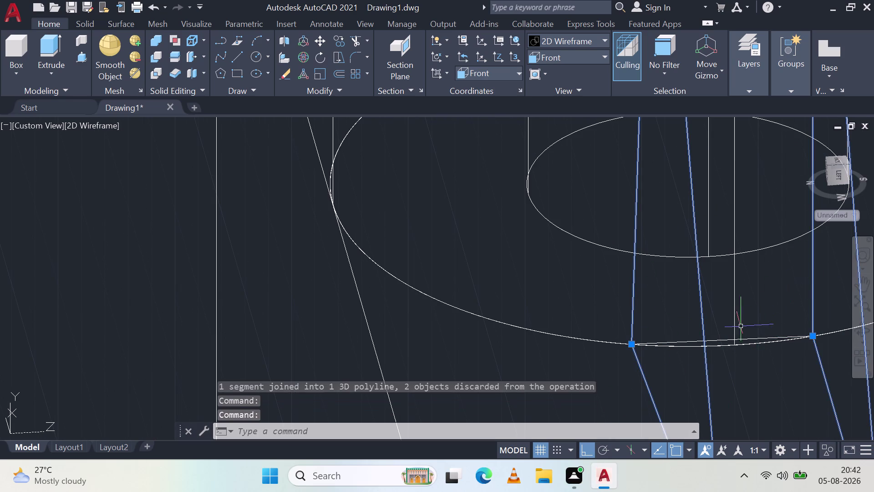
scroll(down, 3)
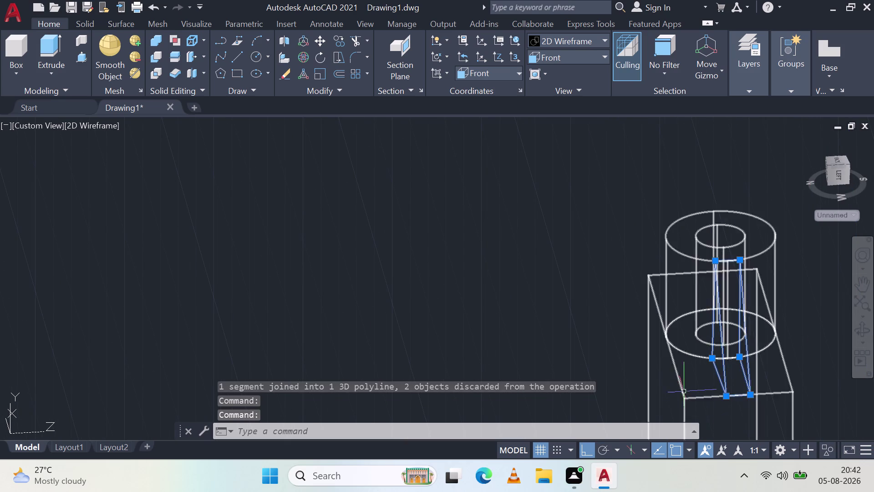
middle_drag(693, 365, 507, 256)
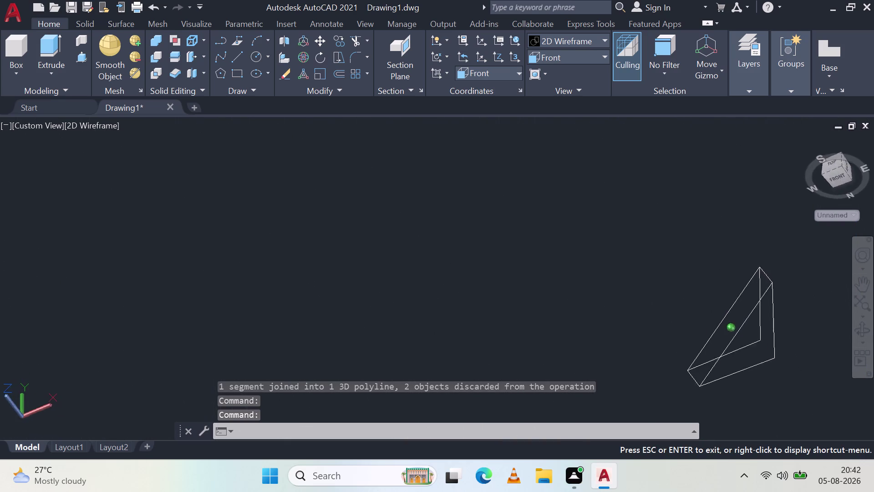
middle_drag(507, 256, 705, 361)
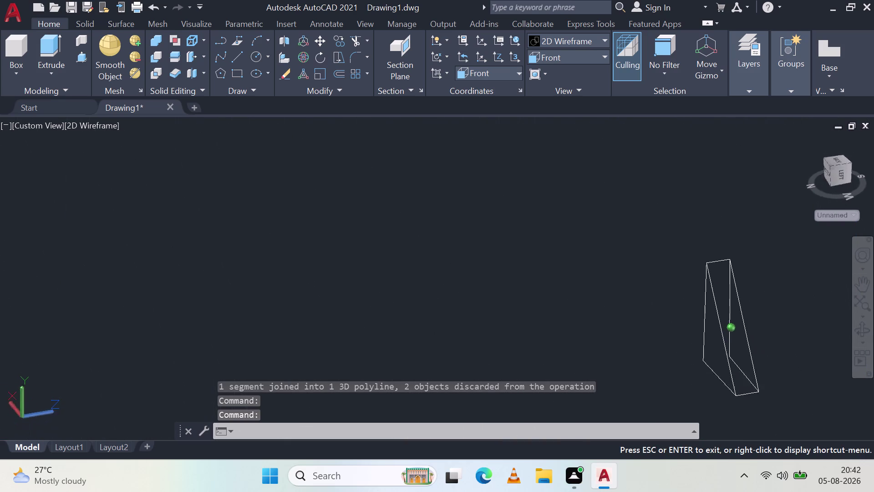
middle_drag(705, 362, 727, 331)
scroll(up, 3)
scroll(down, 3)
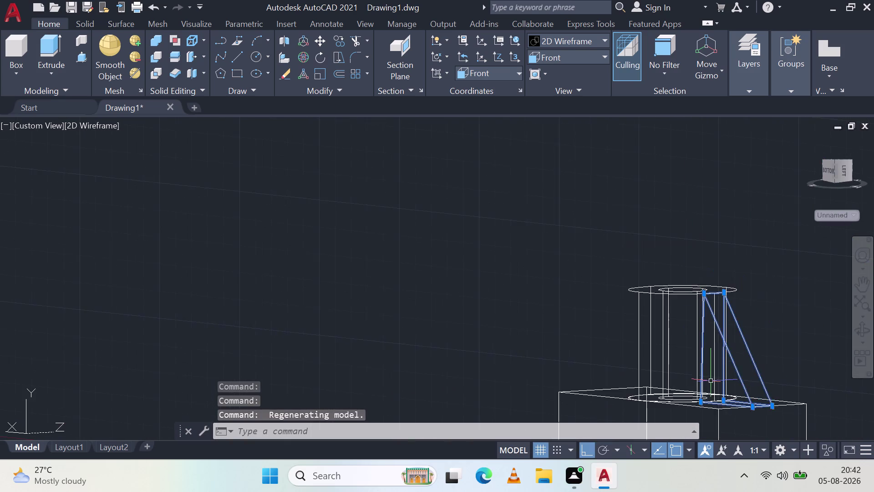
middle_drag(698, 352, 603, 282)
scroll(up, 3)
scroll(down, 3)
middle_drag(624, 338, 639, 248)
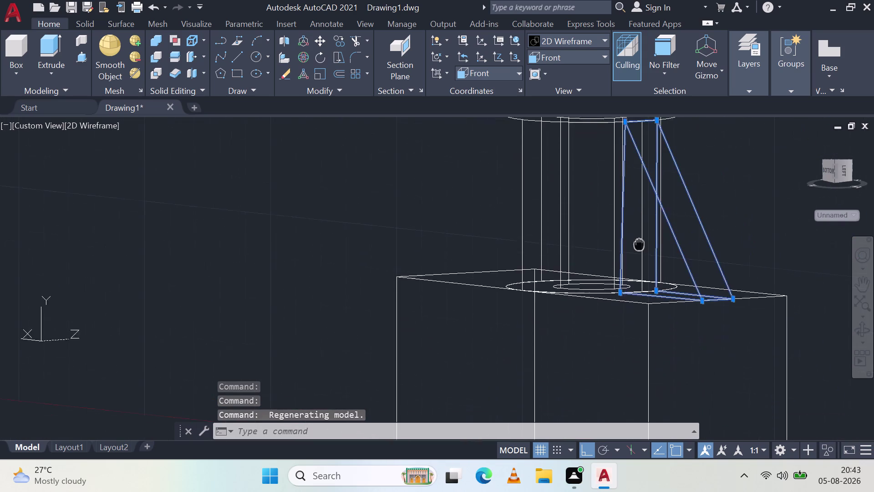
middle_drag(638, 248, 639, 241)
scroll(up, 3)
scroll(up, 3)
middle_drag(613, 292, 615, 299)
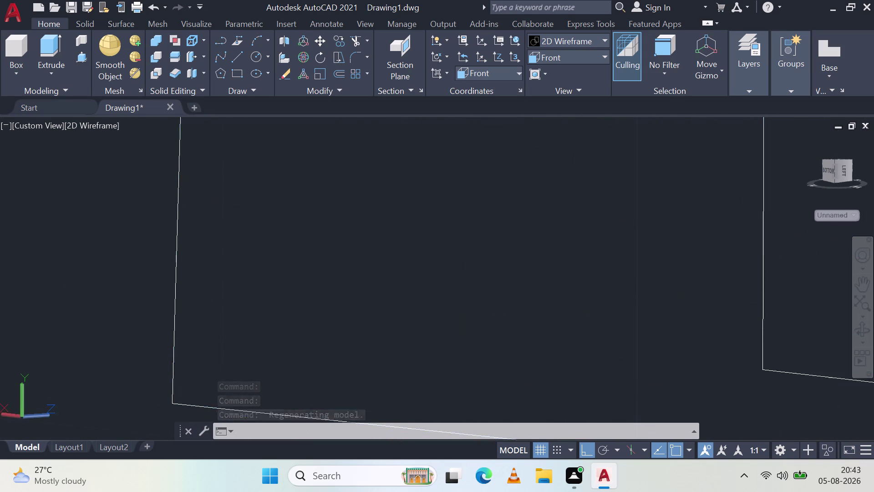
middle_drag(615, 299, 627, 342)
scroll(down, 3)
scroll(down, 3)
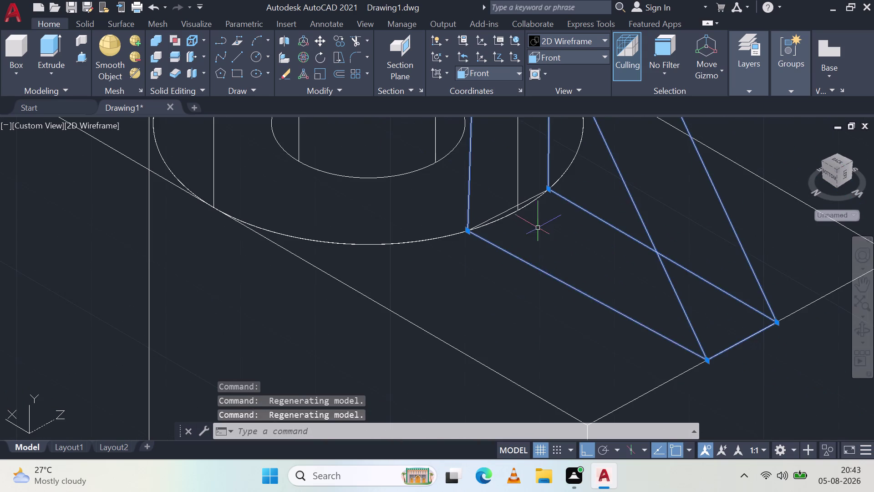
scroll(up, 3)
click(489, 196)
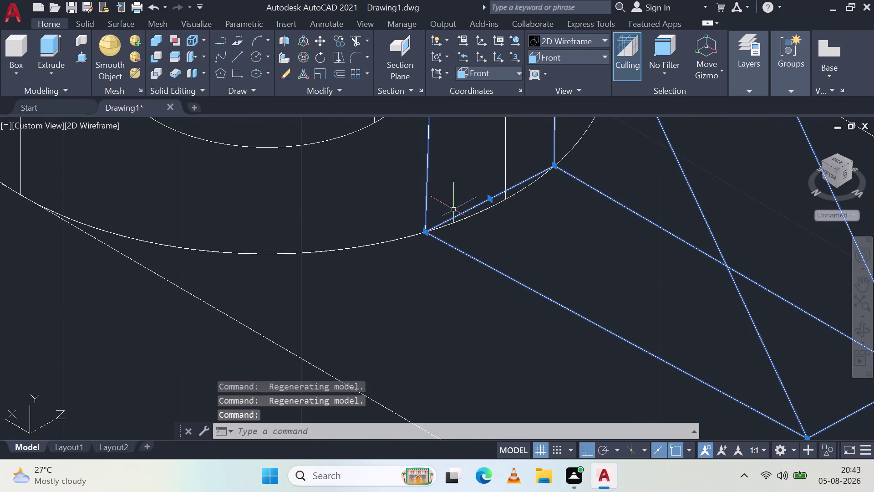
key(j)
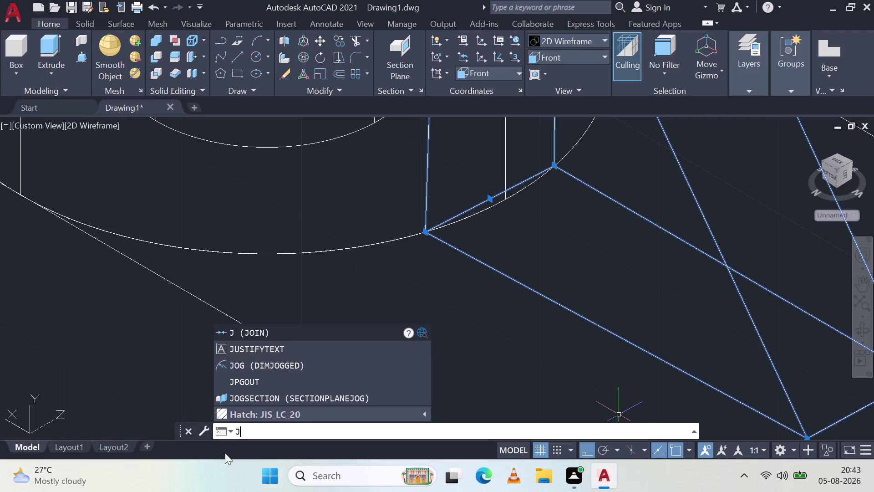
key(space)
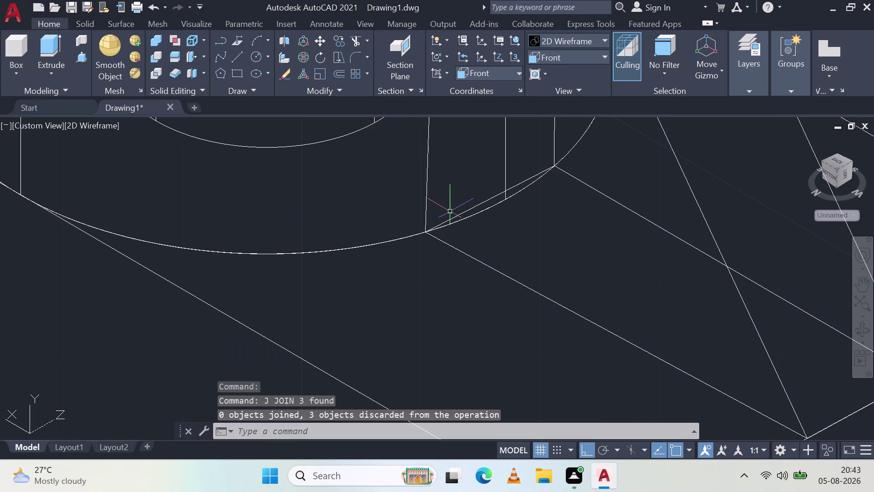
click(446, 242)
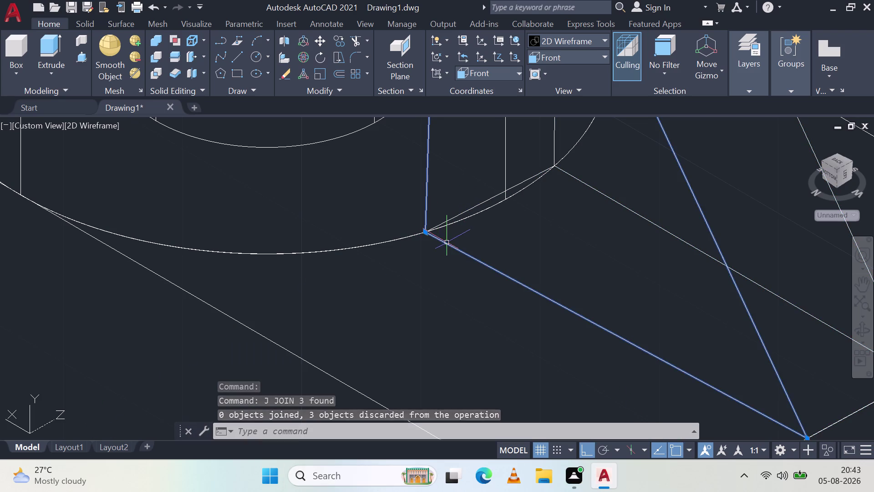
click(457, 216)
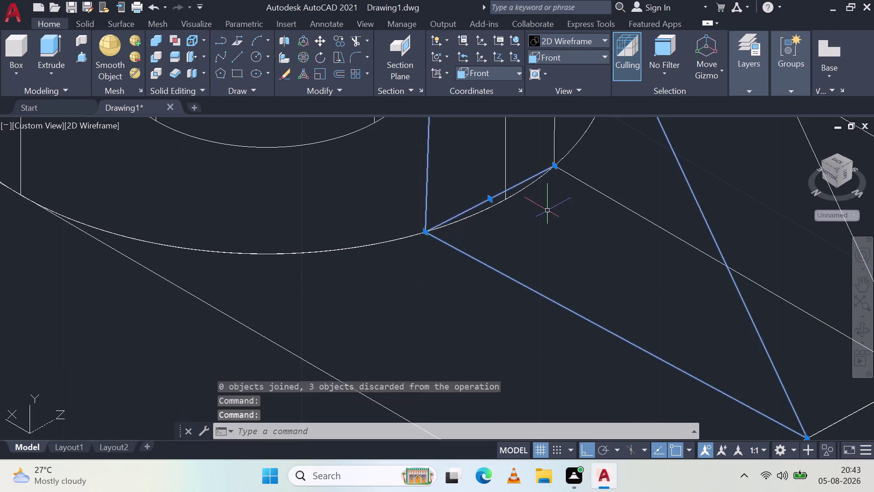
scroll(down, 3)
click(724, 190)
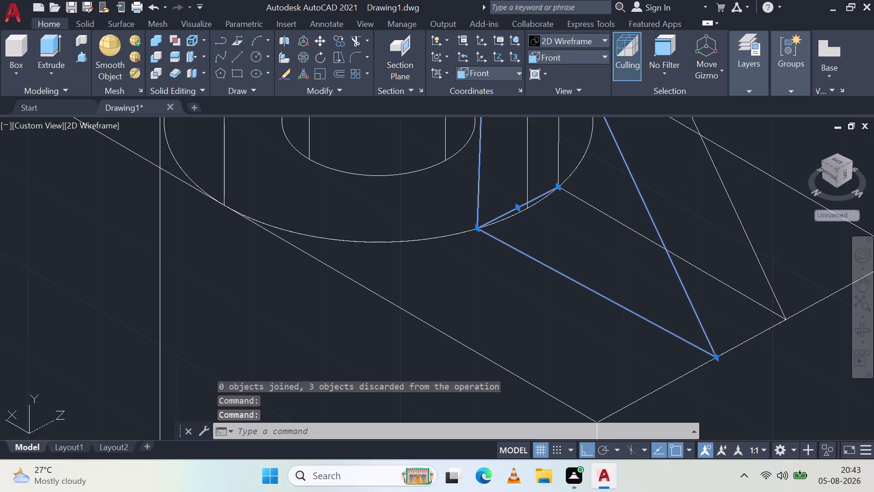
scroll(down, 3)
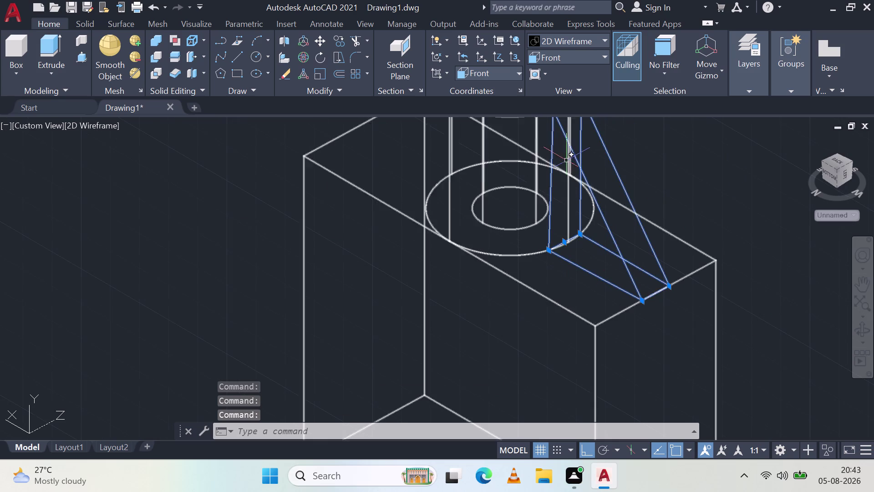
middle_drag(607, 234, 606, 144)
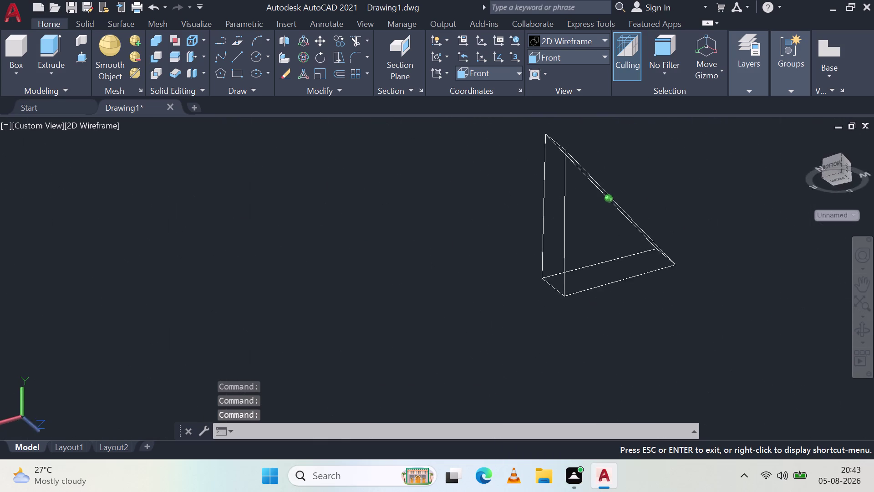
middle_drag(605, 144, 577, 245)
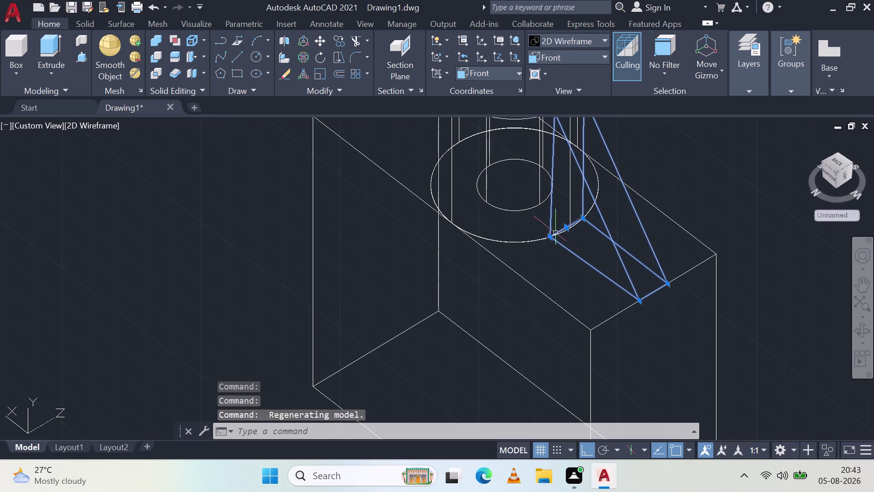
key(j)
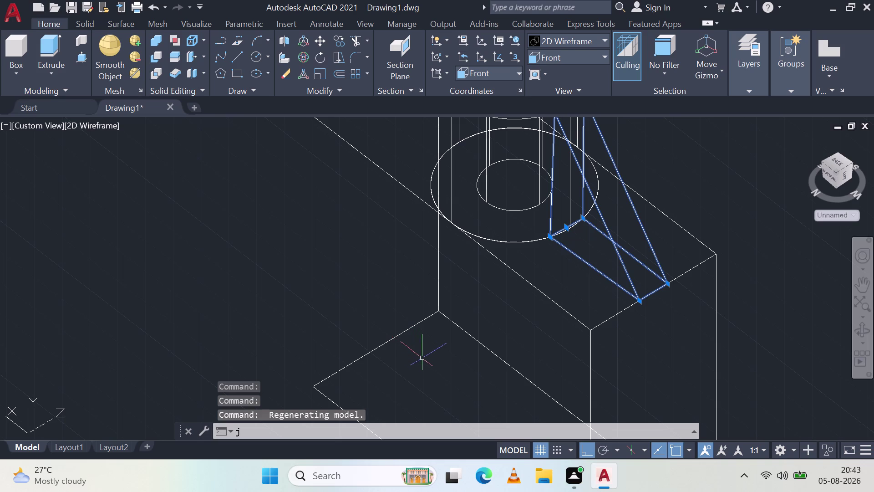
key(space)
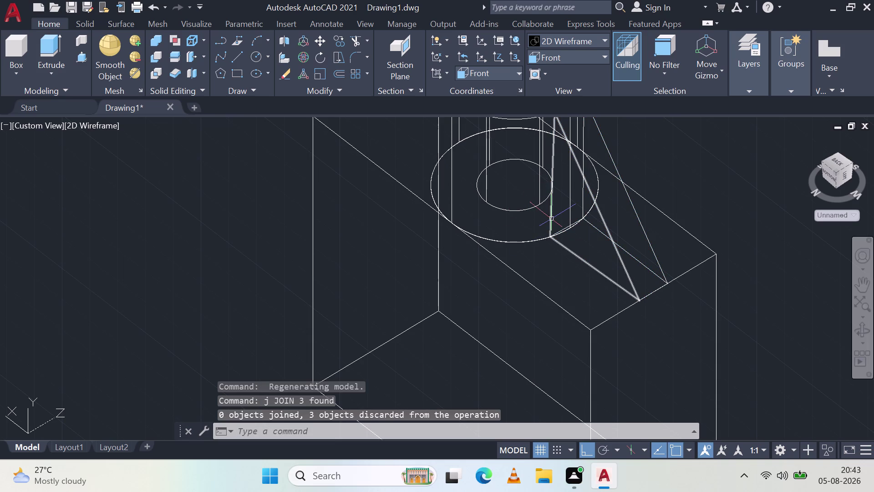
click(551, 219)
click(637, 213)
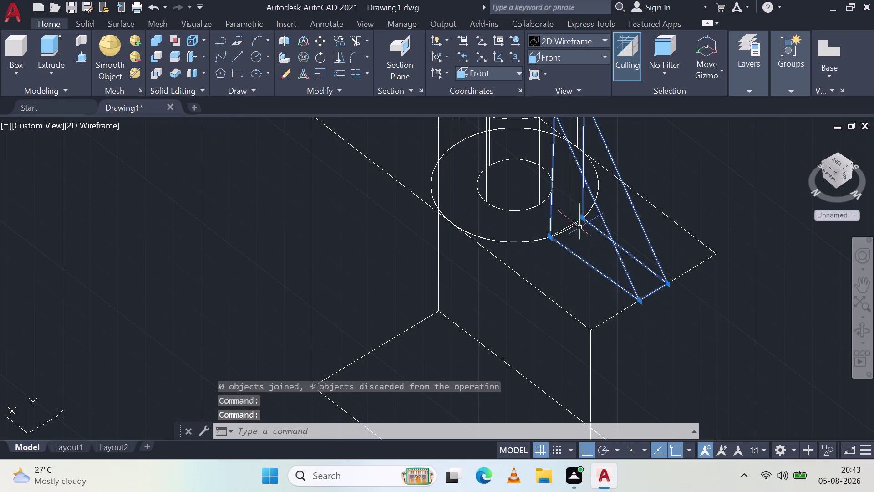
click(564, 229)
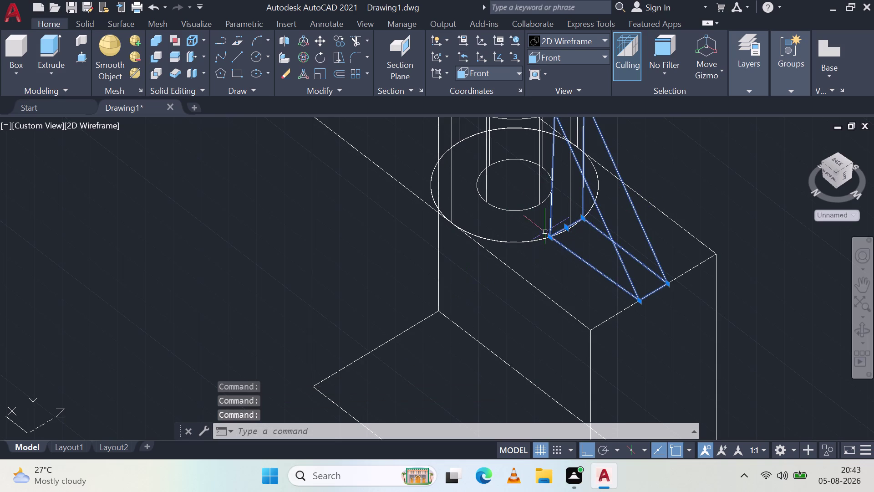
middle_drag(599, 257, 543, 174)
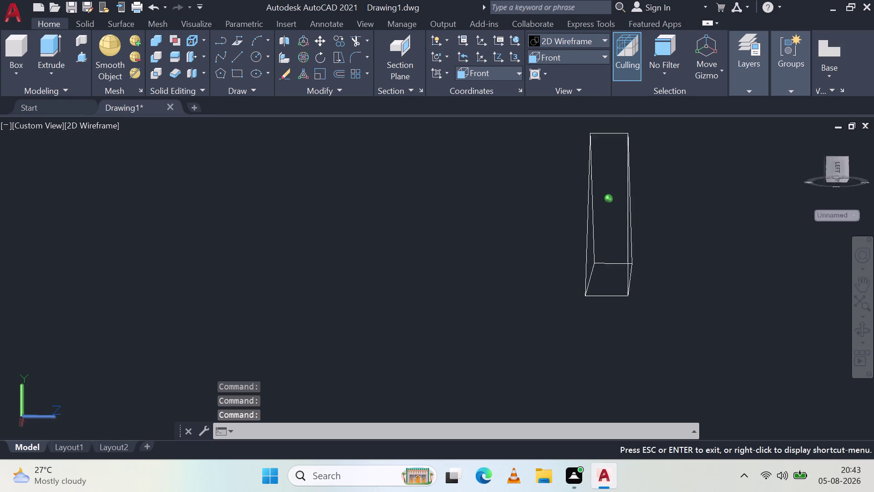
middle_drag(543, 173, 614, 156)
middle_drag(616, 156, 696, 236)
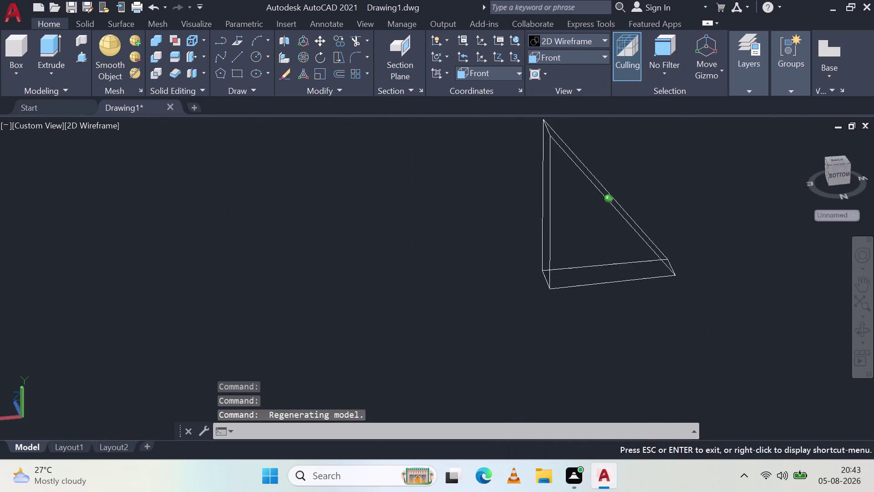
middle_drag(696, 237, 386, 227)
key(Escape)
key(Escape)
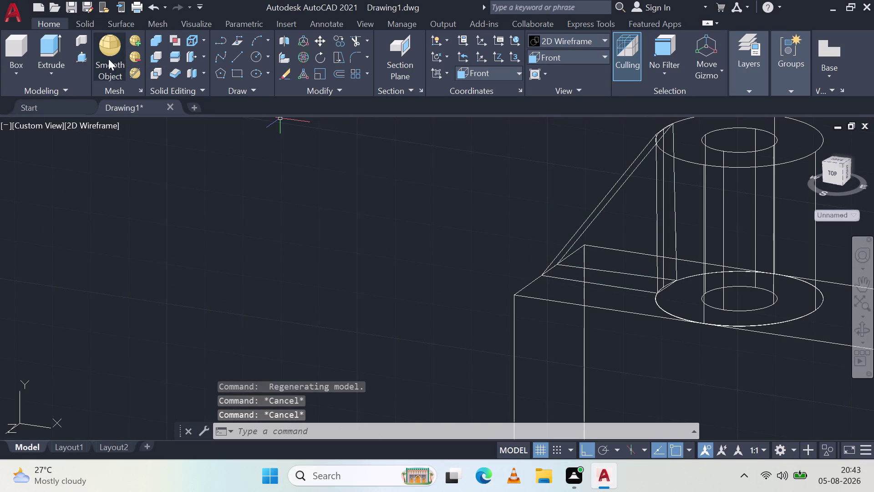
Switch the visual style to Shades of Gray and the preset view to Front.
click(584, 55)
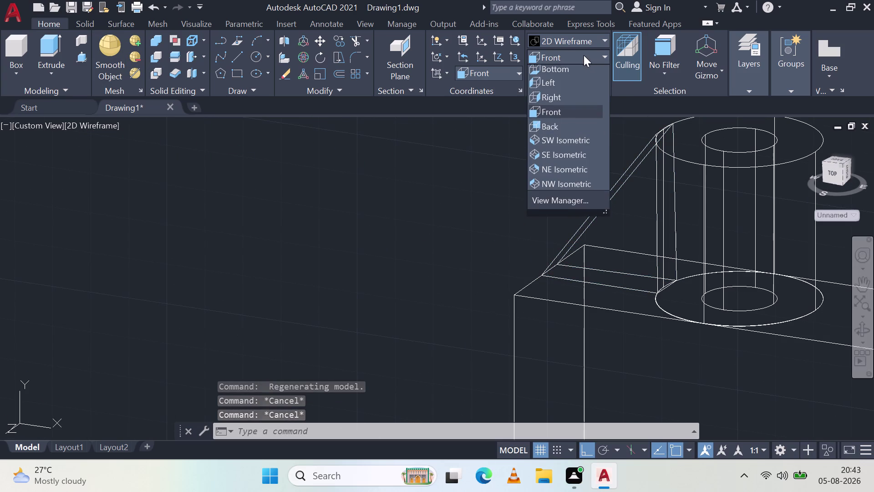
click(446, 184)
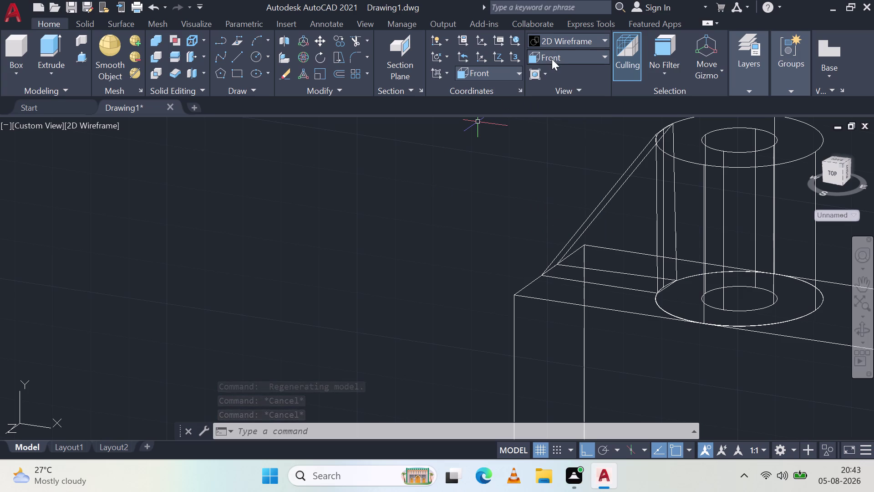
click(570, 39)
click(680, 140)
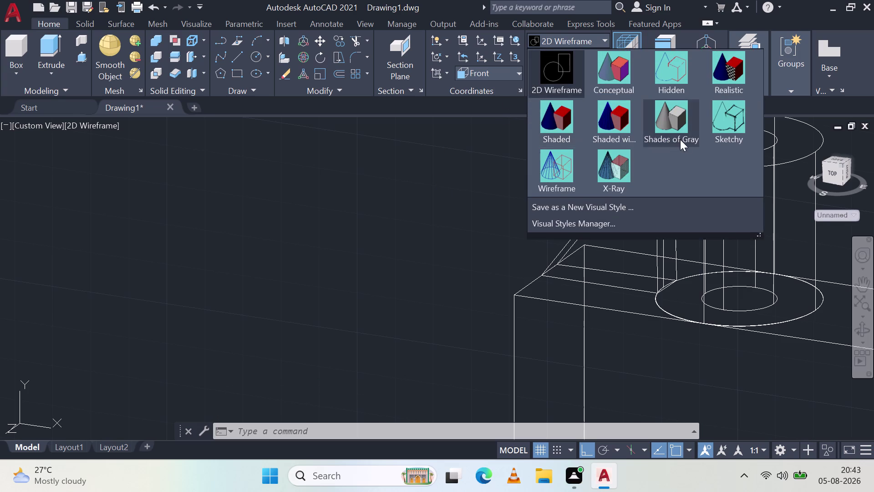
click(592, 55)
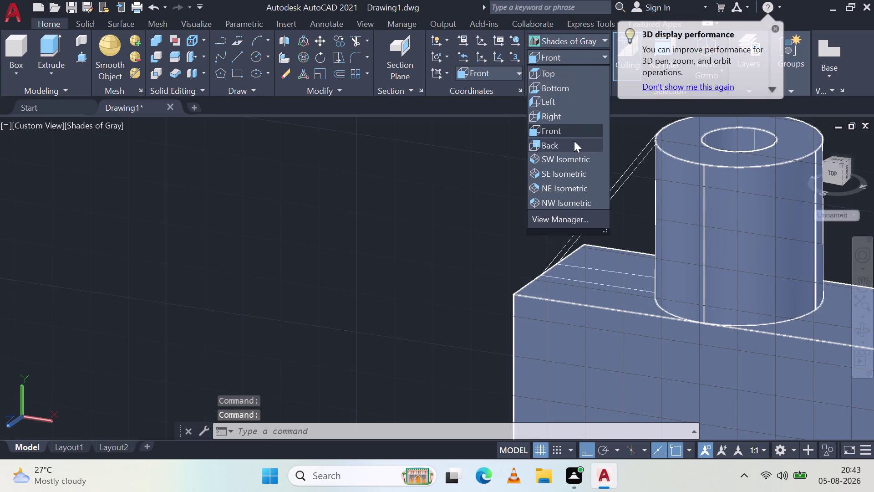
click(573, 130)
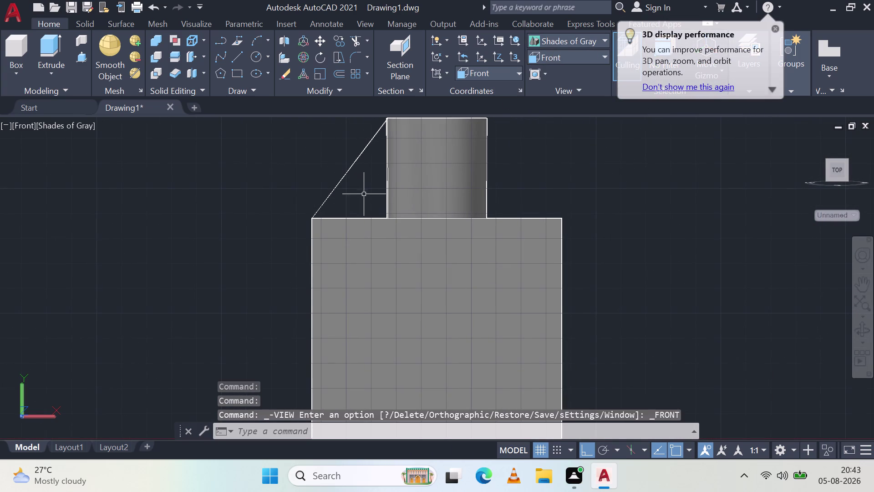
click(87, 58)
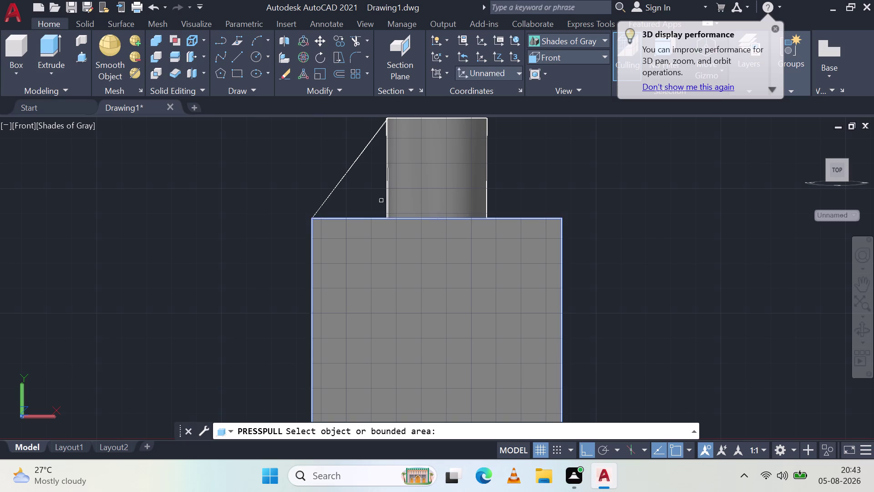
Press-pull the triangular area beside the boss into a wedge rib, then exit.
click(365, 191)
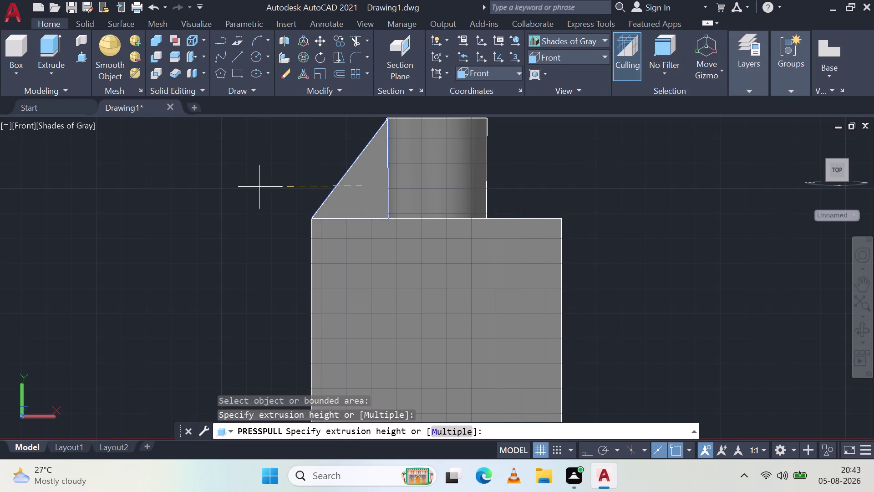
middle_drag(316, 170, 397, 207)
scroll(down, 3)
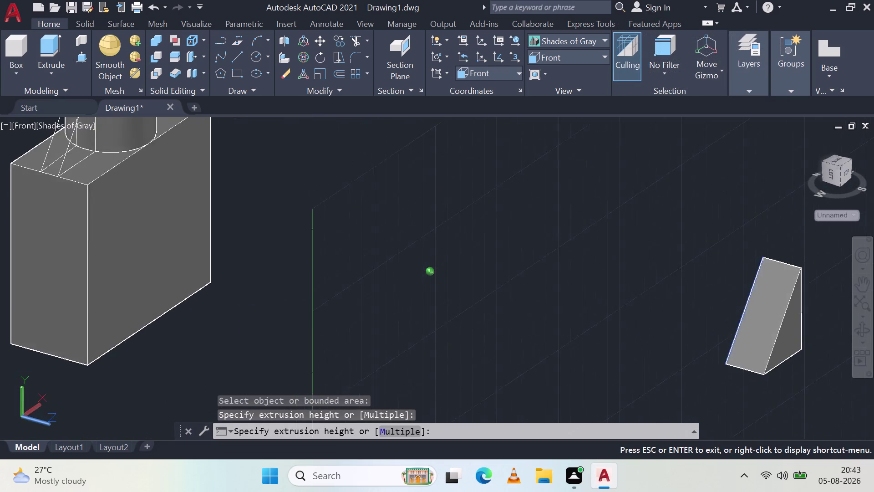
middle_drag(397, 207, 436, 207)
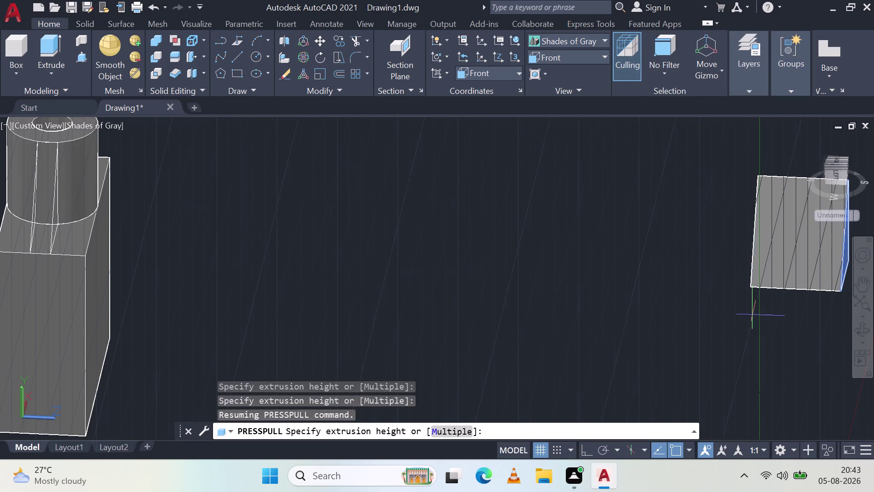
key(Escape)
key(Escape)
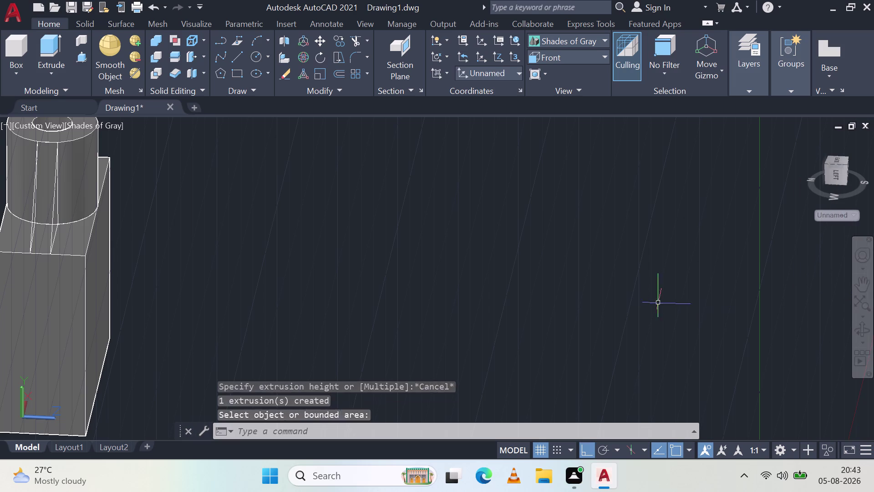
key(Escape)
middle_drag(169, 202, 535, 313)
scroll(up, 3)
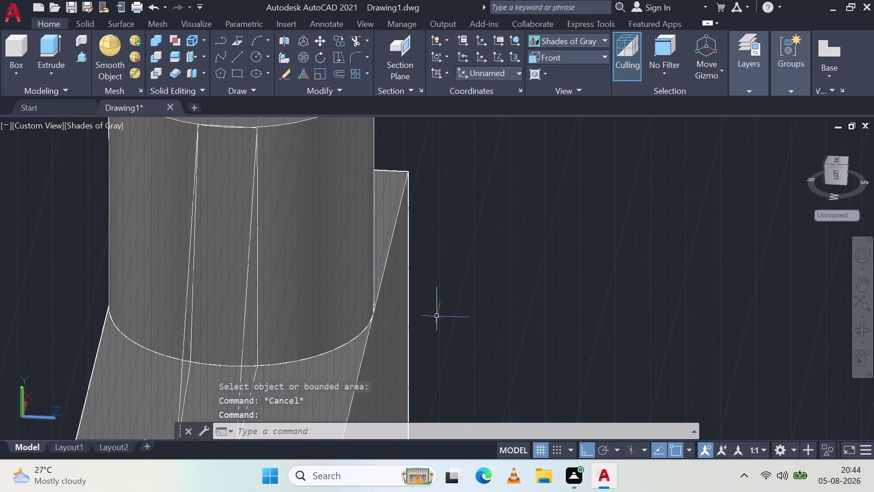
scroll(down, 3)
scroll(down, 3)
Cancel the accidental UCS origin-relocation attempts.
scroll(down, 3)
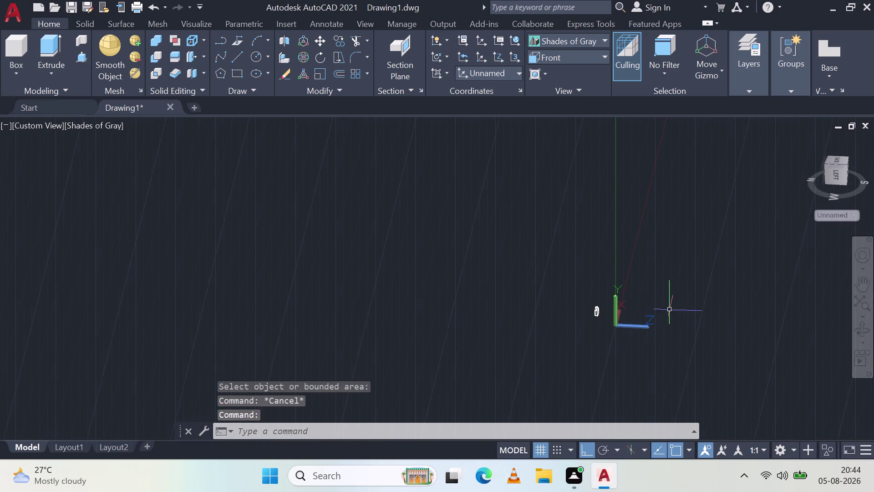
click(616, 325)
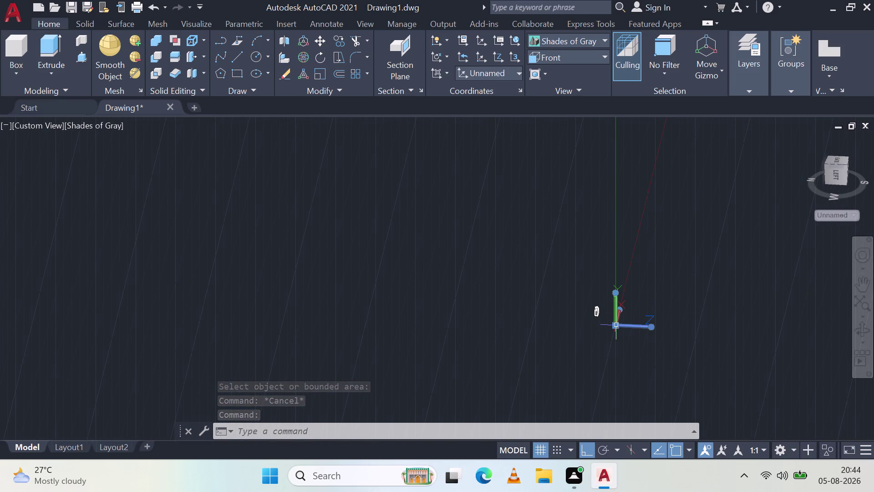
click(615, 326)
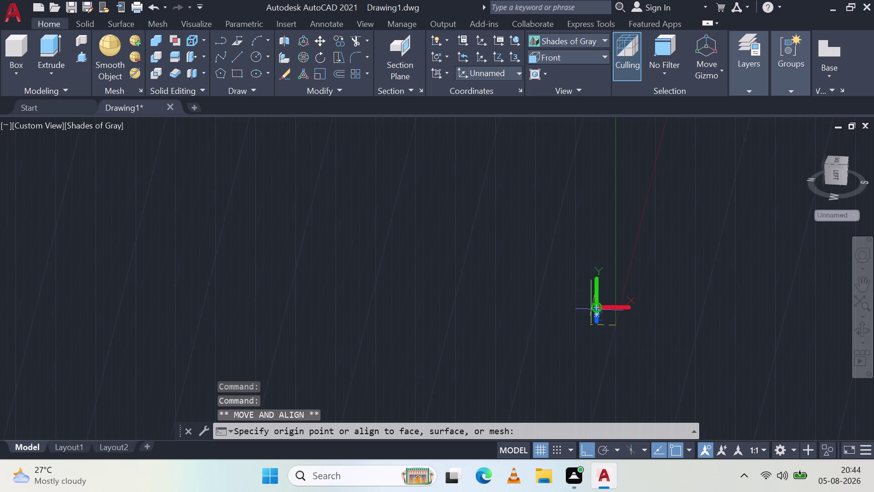
click(587, 317)
key(Escape)
key(Escape)
scroll(up, 3)
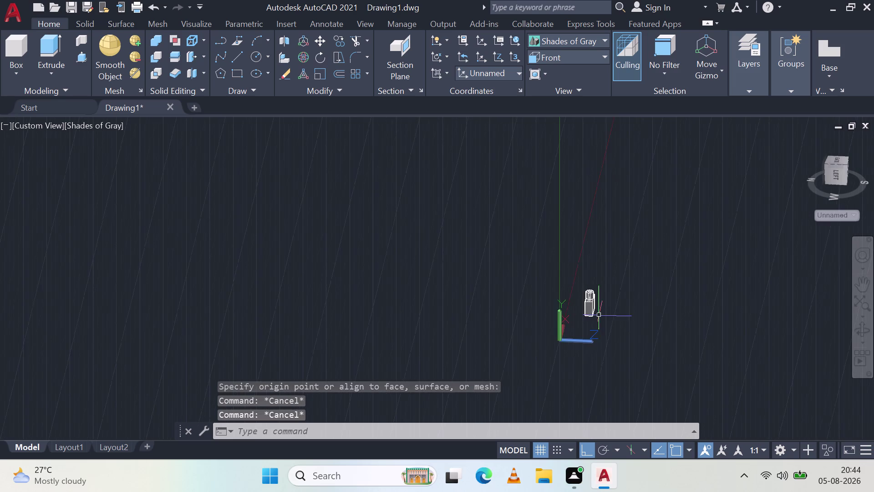
scroll(up, 3)
key(Escape)
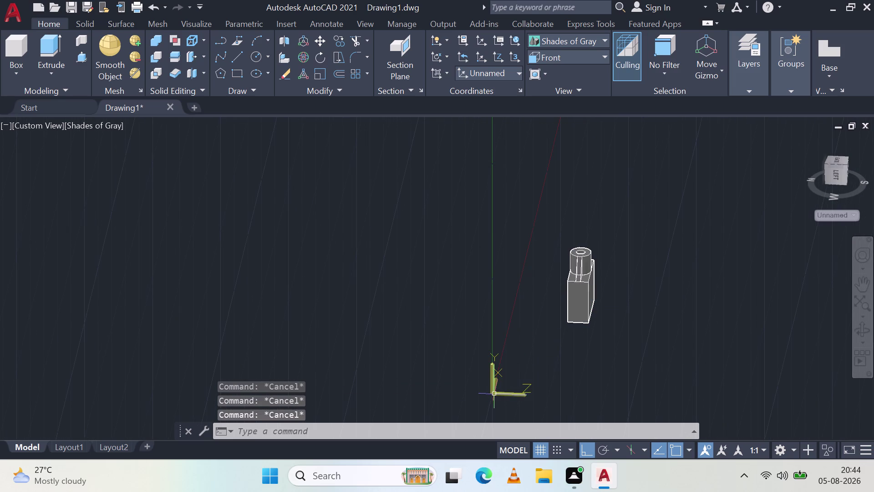
click(494, 393)
click(491, 392)
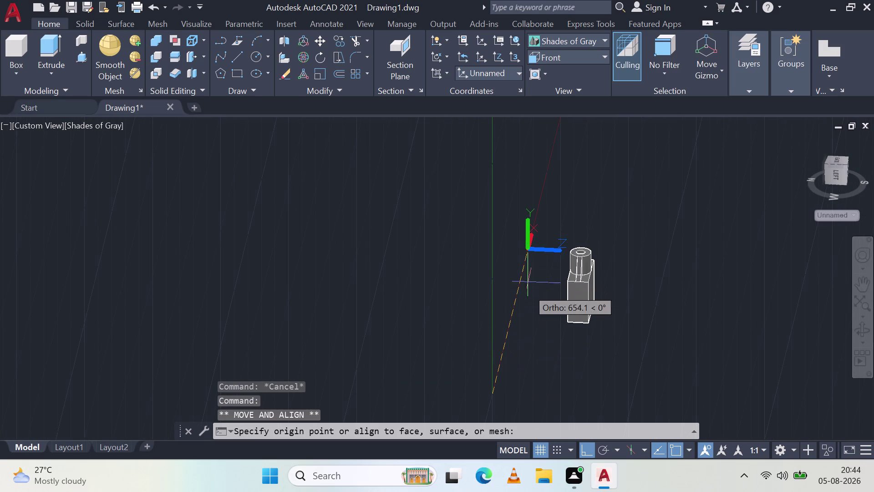
click(528, 314)
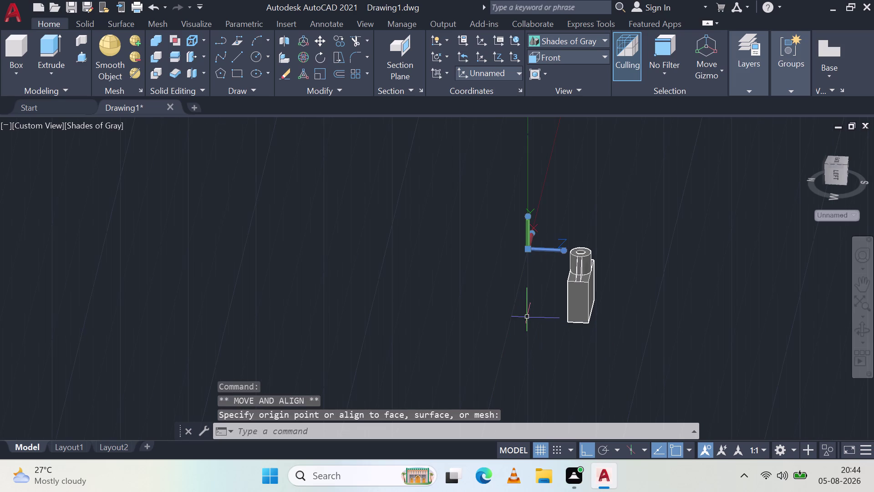
key(Escape)
scroll(up, 3)
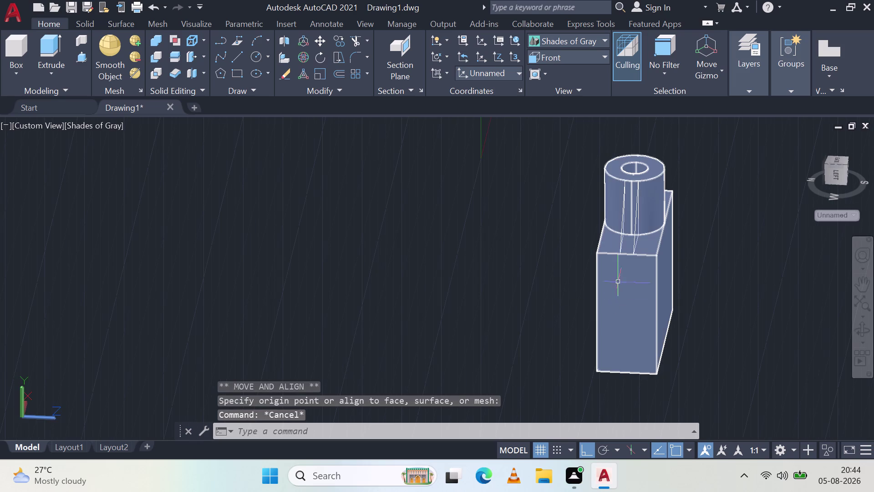
Pan and zoom in on where the block top meets the hollow boss, then start press-pull.
middle_drag(678, 290, 626, 291)
middle_click(626, 292)
middle_click(622, 291)
middle_click(618, 290)
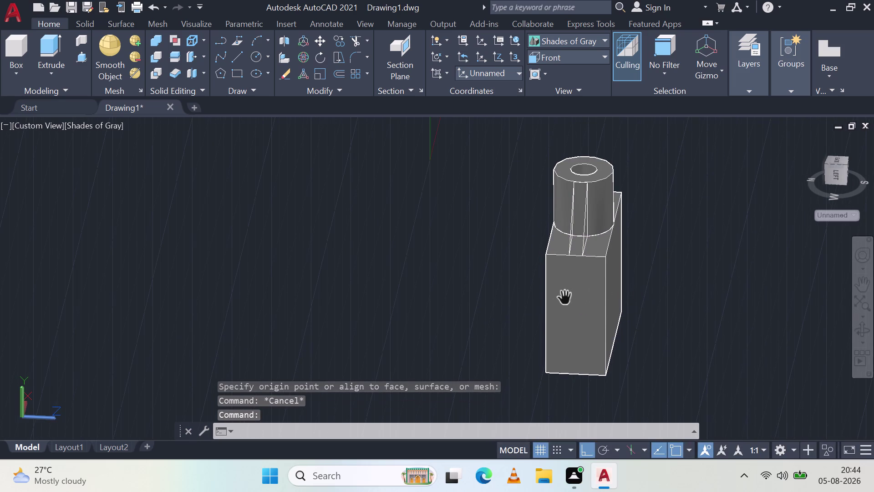
middle_drag(571, 297, 542, 286)
middle_click(541, 285)
key(Escape)
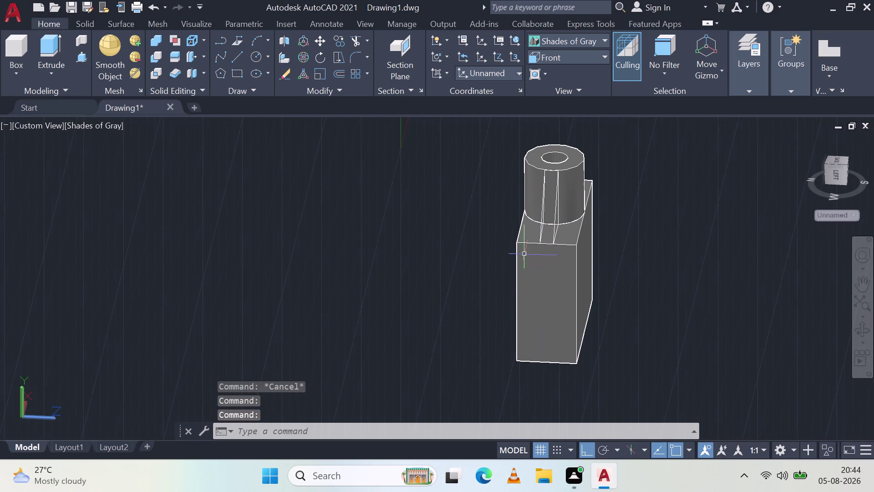
middle_drag(527, 256, 576, 243)
scroll(up, 3)
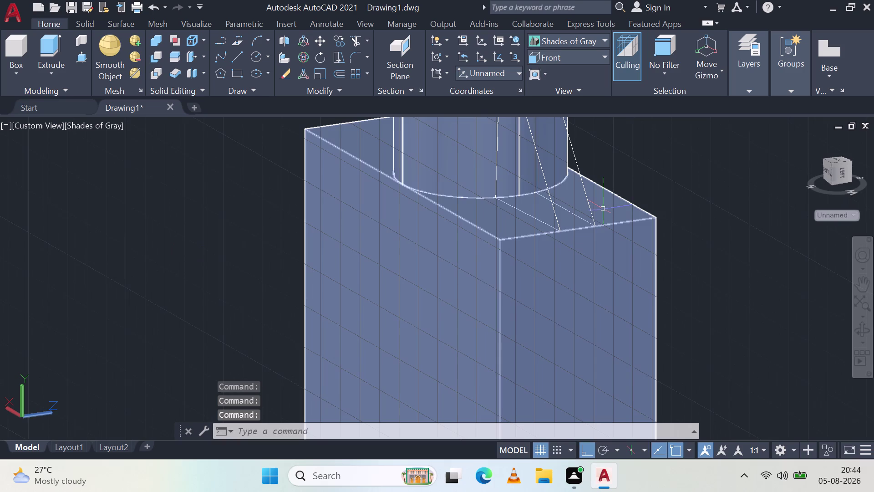
middle_drag(605, 209, 557, 221)
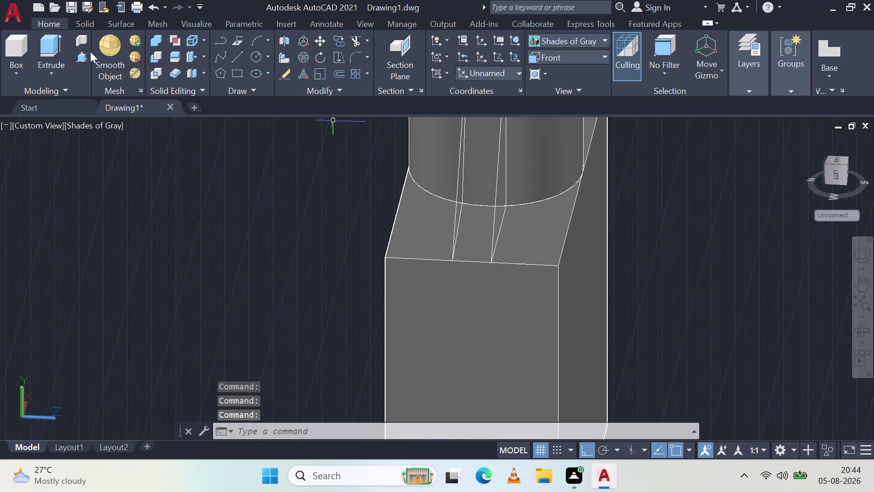
click(83, 55)
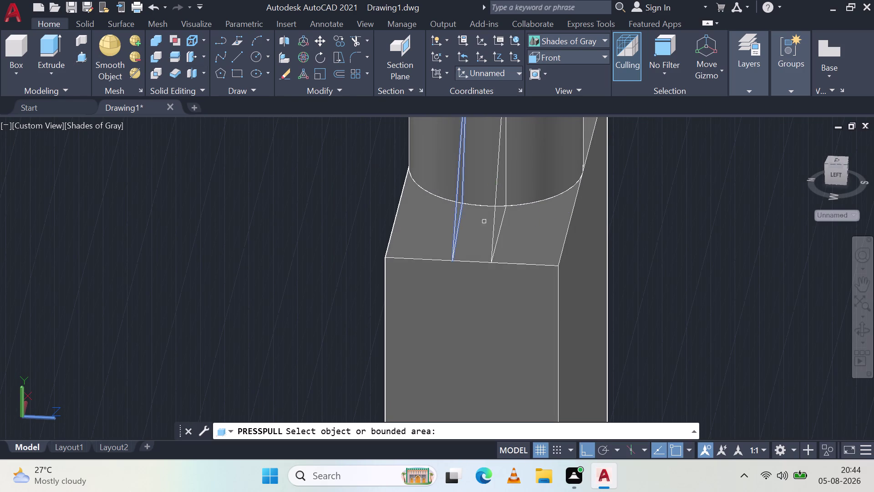
Press-pull the triangle beside the cylinder, then push its triangular part back to leave a sloped strip.
click(480, 236)
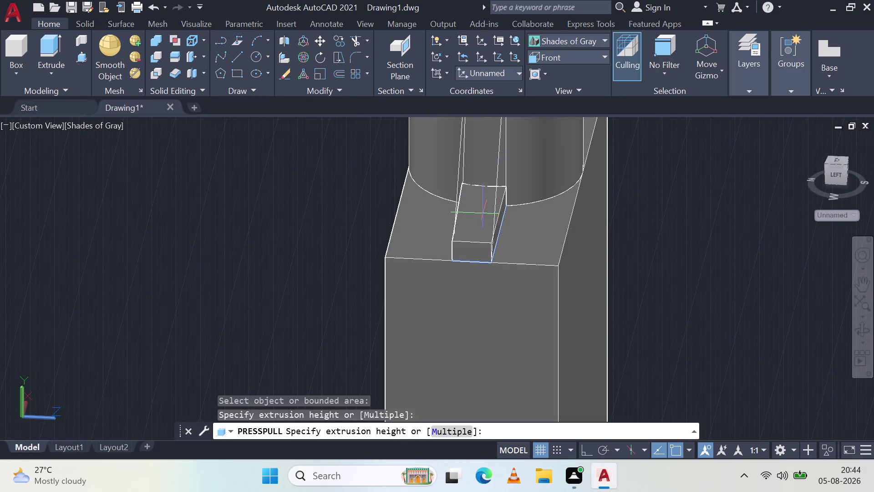
middle_drag(486, 153, 408, 135)
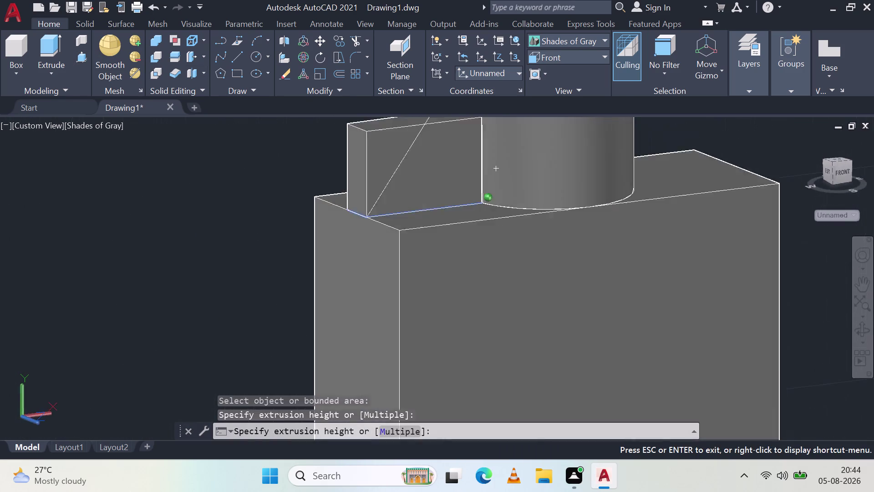
middle_drag(409, 135, 405, 126)
scroll(down, 3)
middle_drag(443, 124, 436, 240)
middle_click(435, 240)
scroll(up, 3)
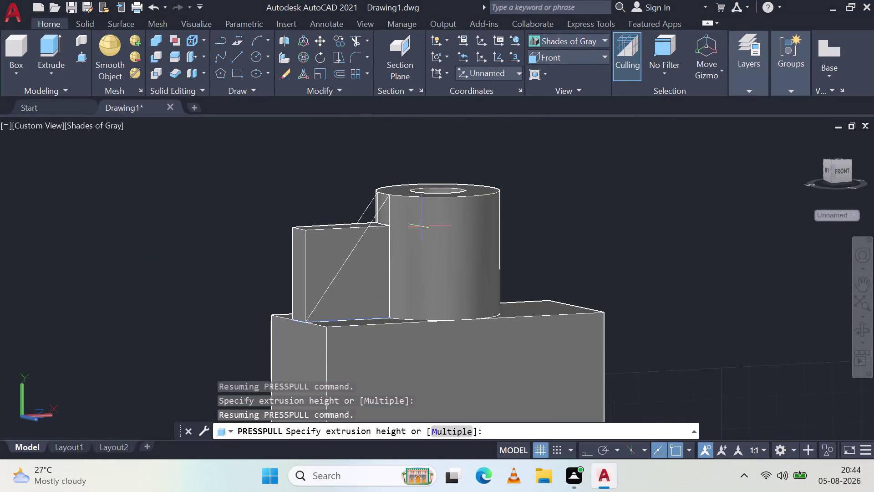
click(393, 194)
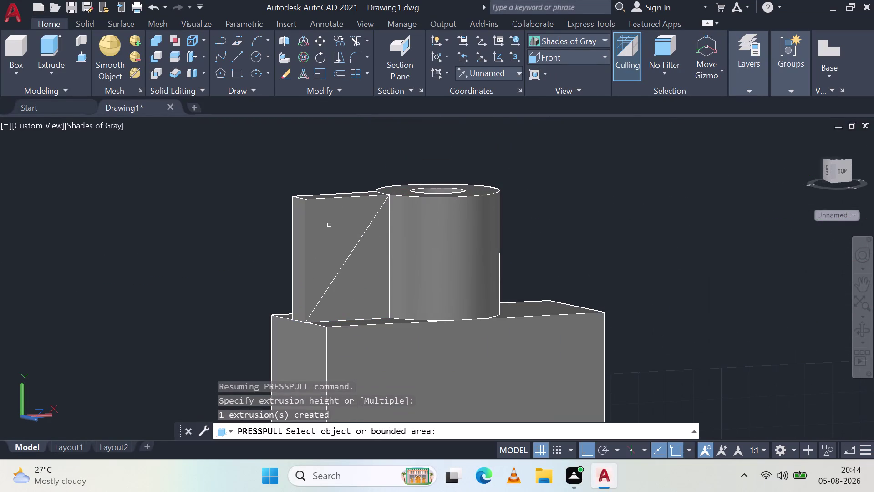
click(362, 292)
click(247, 262)
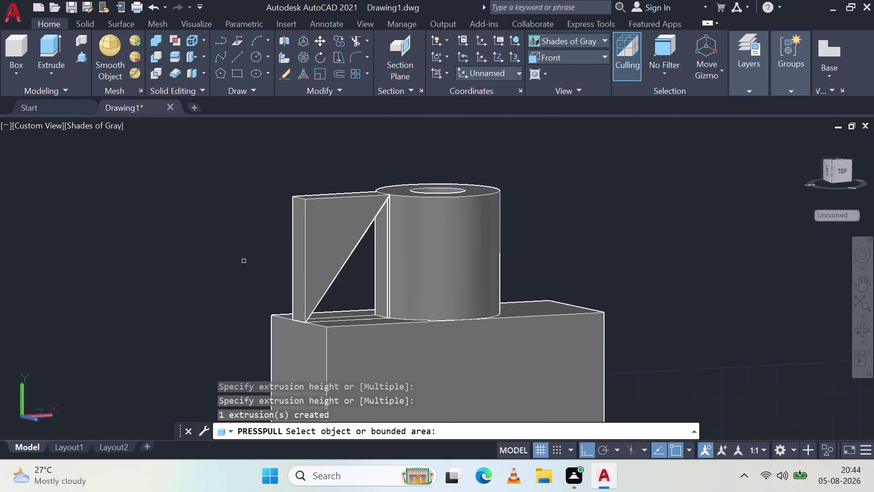
click(342, 238)
drag(139, 206, 133, 206)
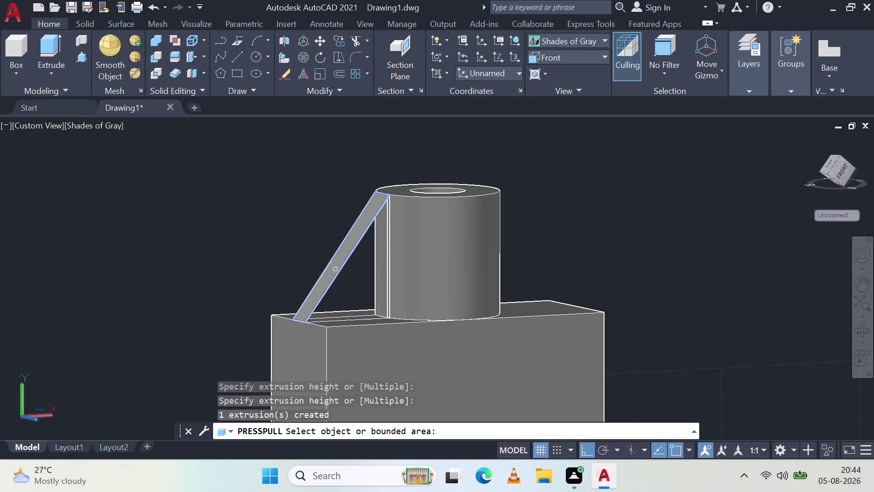
Press-pull the sloped strip region to the rib thickness, thickening it into a solid rib.
middle_drag(342, 277, 380, 322)
click(353, 310)
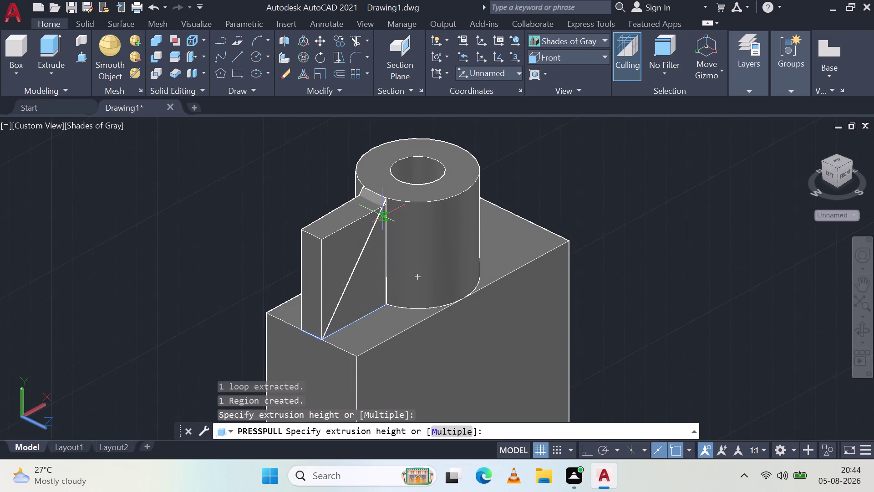
scroll(up, 3)
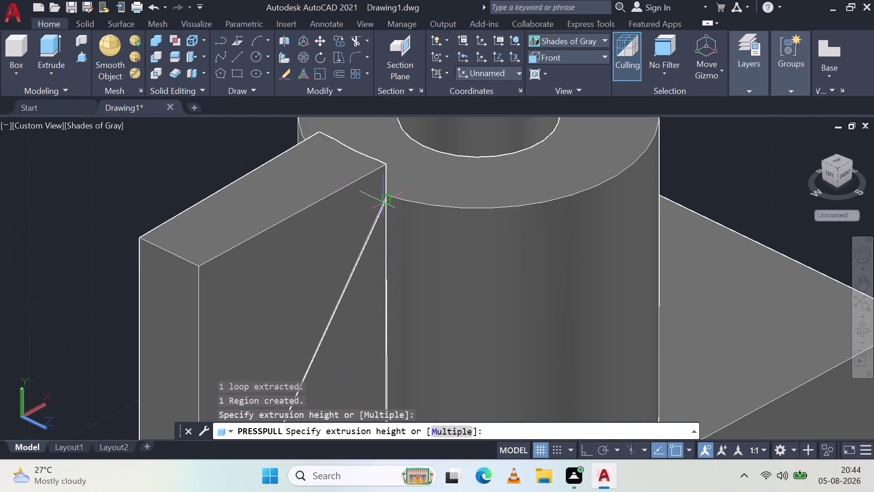
click(387, 197)
click(318, 268)
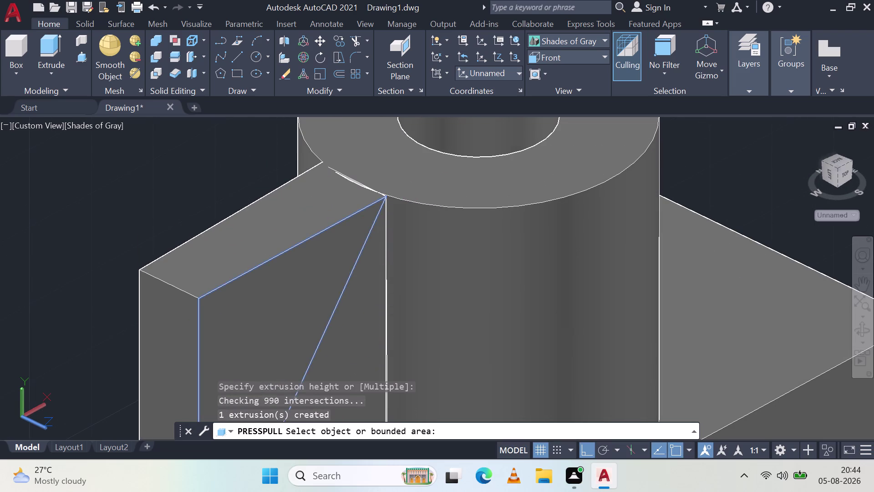
click(90, 238)
key(Escape)
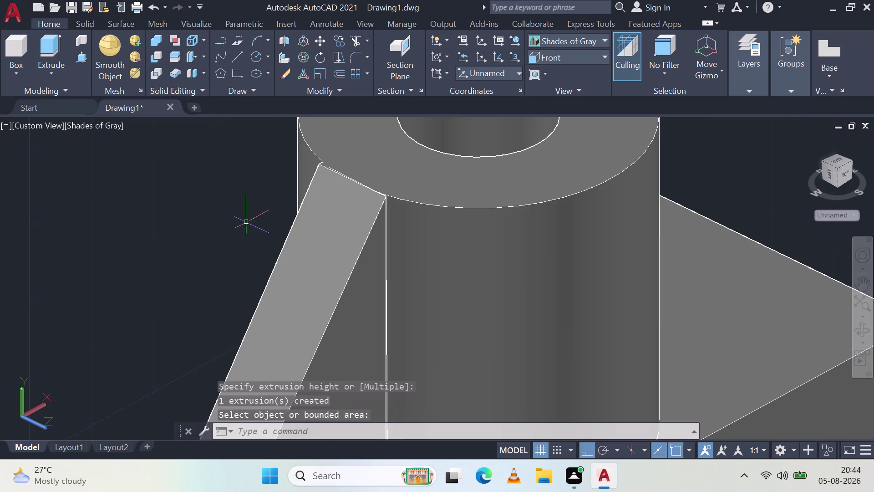
Orbit and zoom around the boss to inspect the rib joint, undoing the last view change.
scroll(down, 3)
middle_drag(190, 240, 207, 245)
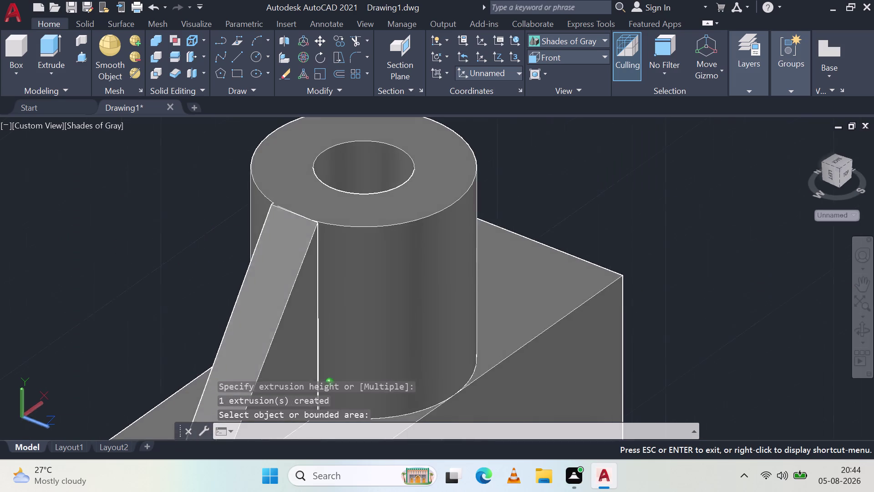
middle_drag(208, 245, 332, 244)
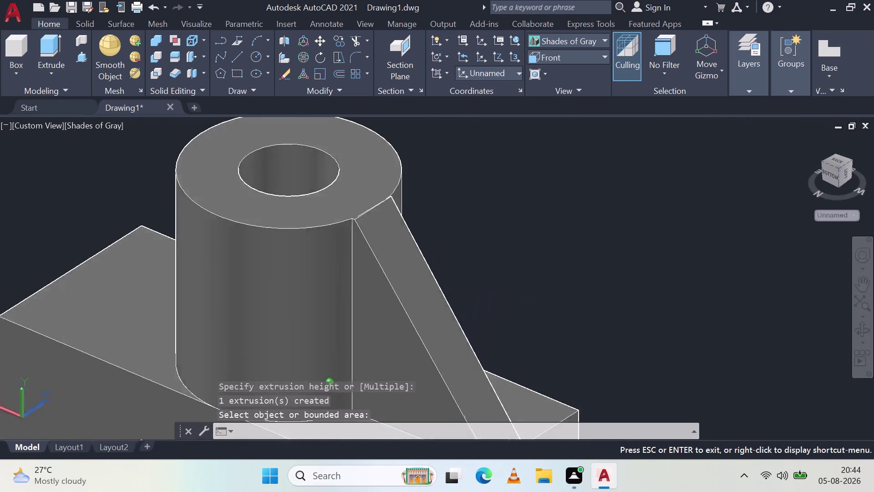
middle_drag(332, 244, 265, 275)
scroll(up, 3)
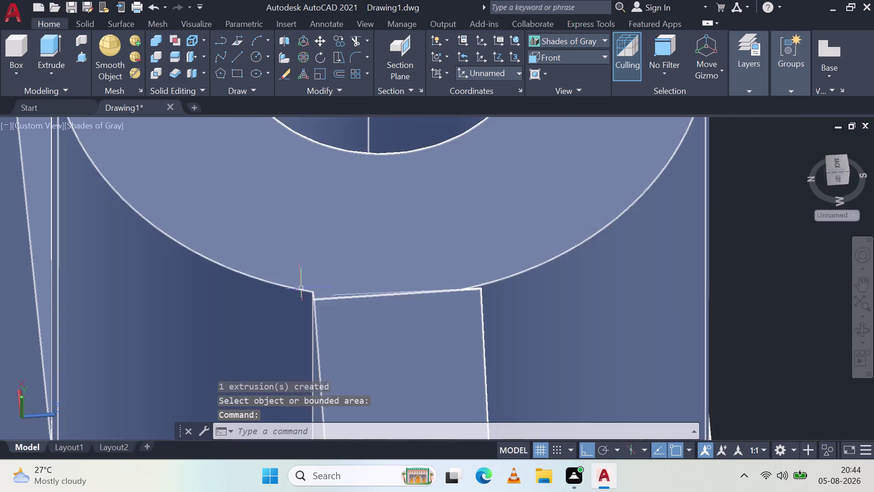
scroll(up, 3)
scroll(up, 3)
scroll(down, 3)
scroll(down, 3)
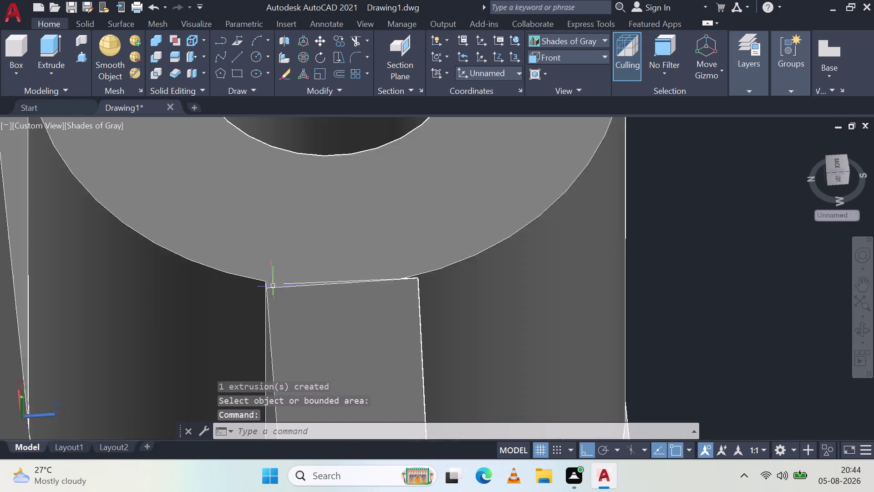
scroll(down, 3)
key(ctrl+z)
Undo the rib's press-pull extrusion and the recent view changes around it.
key(ctrl+z)
key(ctrl+z)
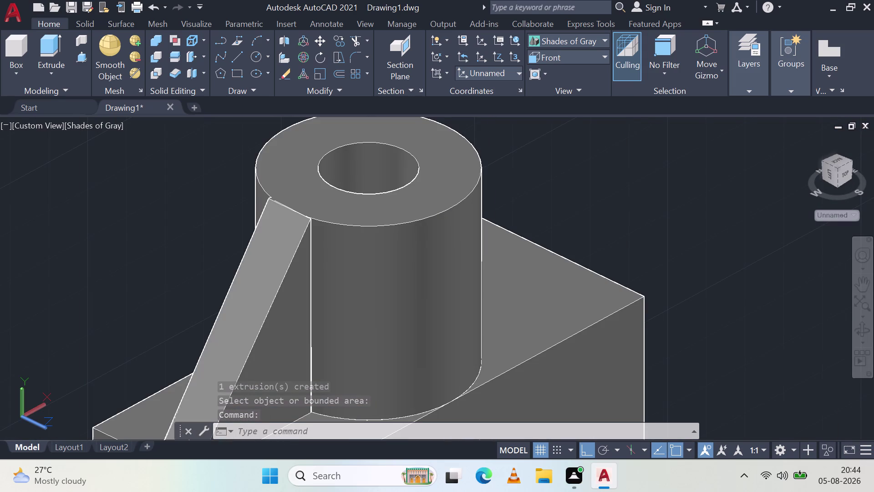
key(ctrl+z)
key(Escape)
key(Escape)
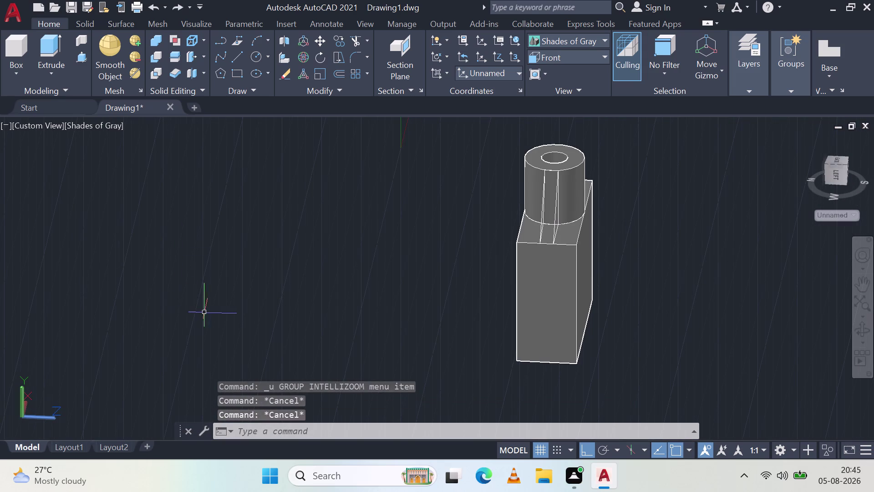
key(ctrl+z)
key(ctrl+z)
key(ctrl+z)
key(ctrl+z)
key(ctrl+z)
key(ctrl+z)
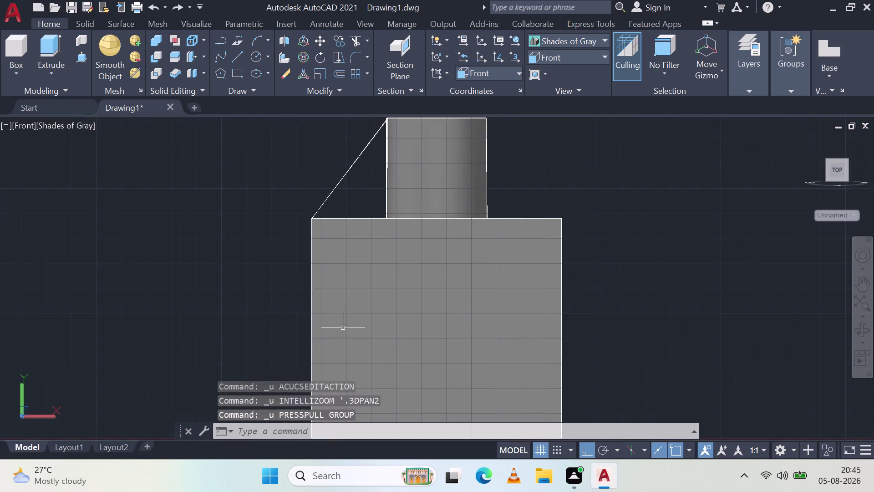
key(ctrl+z)
key(ctrl+z)
key(ctrl+z)
key(ctrl+z)
key(ctrl+z)
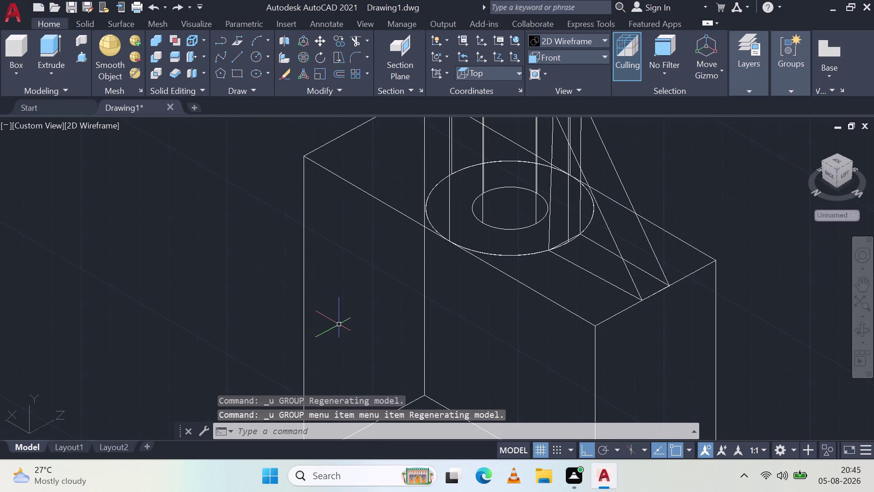
key(ctrl+z)
key(ctrl+z)
key(ctrl+z)
key(ctrl+z)
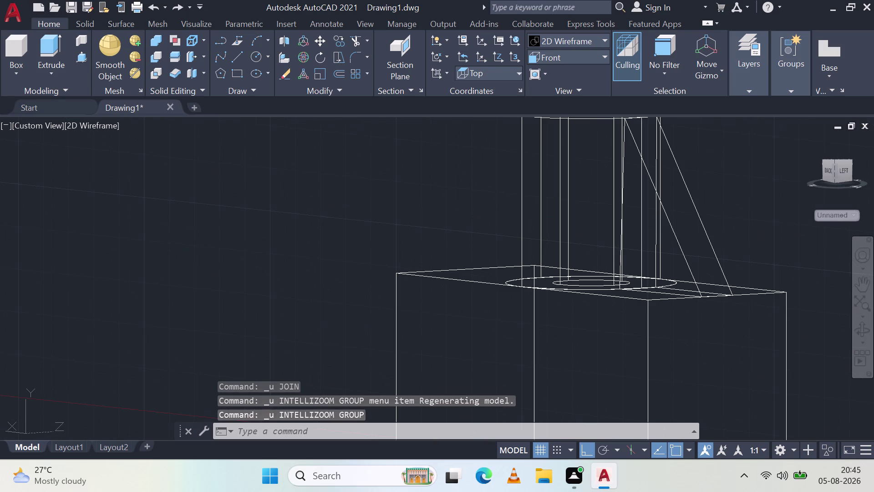
key(ctrl+z)
Undo further back through earlier zooms, pans and a grip edit.
key(ctrl+z)
key(ctrl+z)
key(ctrl+z)
key(ctrl+z)
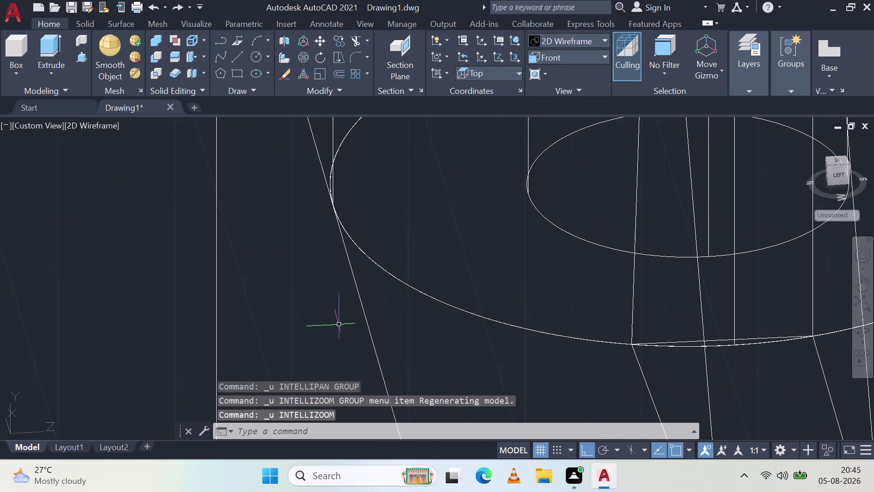
key(ctrl+z)
key(ctrl+z)
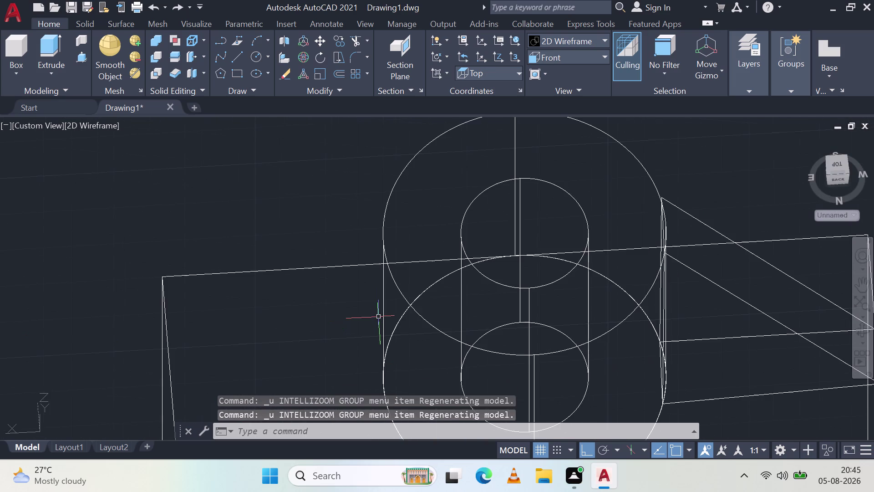
key(ctrl+z)
key(ctrl+z)
key(ctrl+z)
key(ctrl+z)
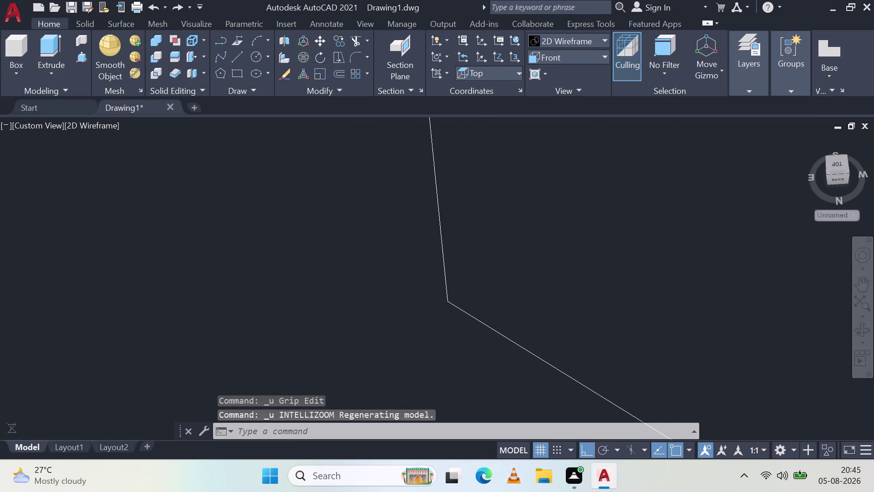
key(ctrl+z)
key(ctrl+z)
key(ctrl+z)
key(ctrl+z)
key(ctrl+z)
key(ctrl+z)
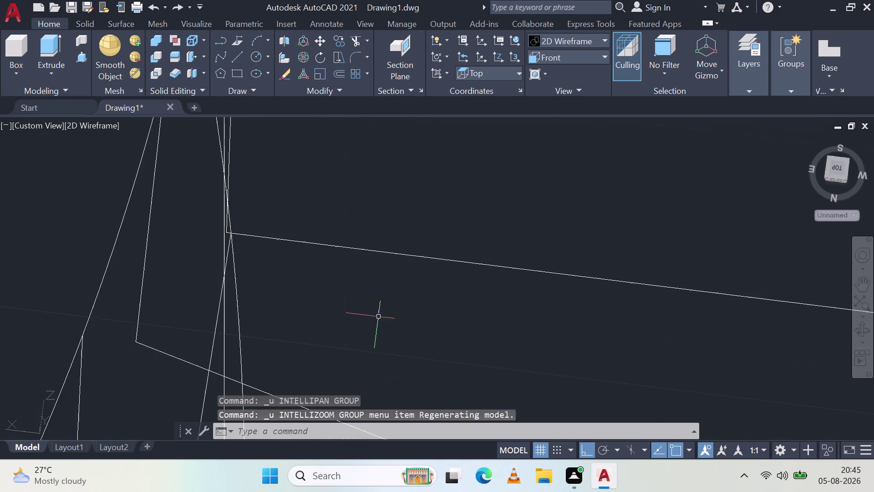
key(ctrl+z)
key(ctrl+z)
key(ctrl+z)
key(ctrl+z)
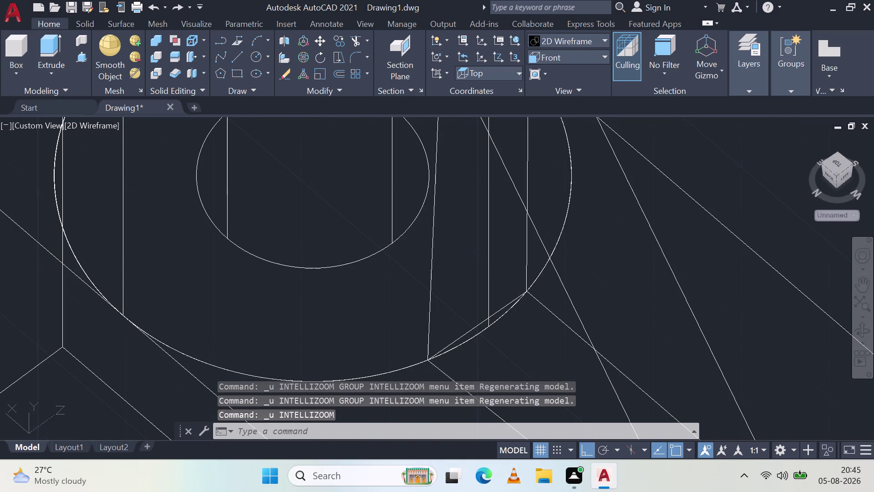
key(ctrl+z)
key(ctrl+z)
key(ctrl+z)
key(ctrl+z)
key(ctrl+z)
key(ctrl+z)
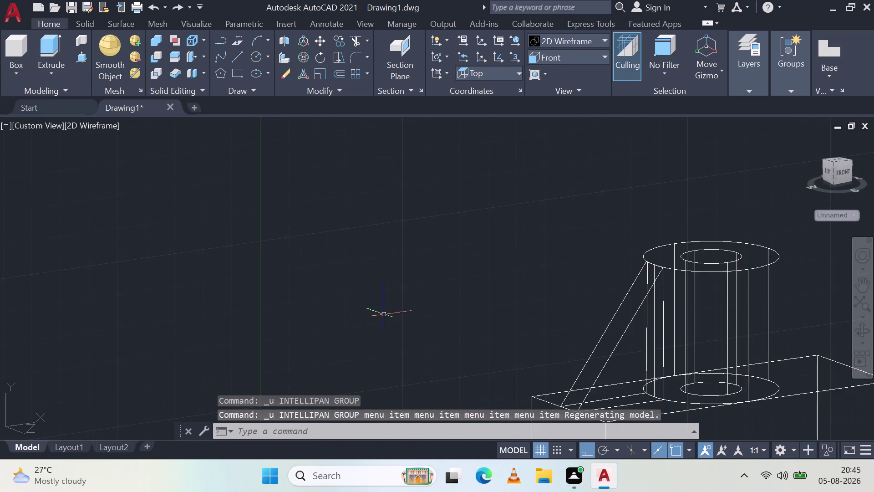
key(ctrl+z)
key(ctrl+z)
key(ctrl+z)
key(ctrl+z)
key(ctrl+z)
key(ctrl+z)
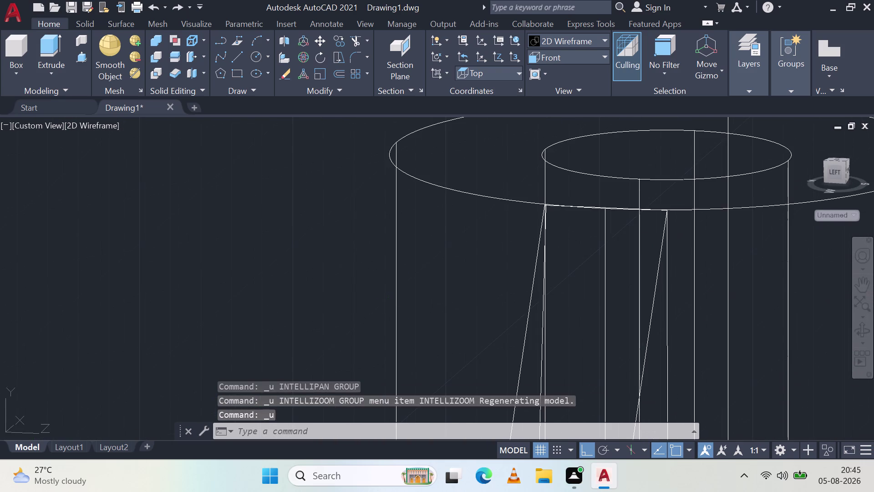
key(ctrl+z)
key(ctrl+z)
key(ctrl+z)
Pan and zoom to bring the whole block and boss into view.
scroll(down, 3)
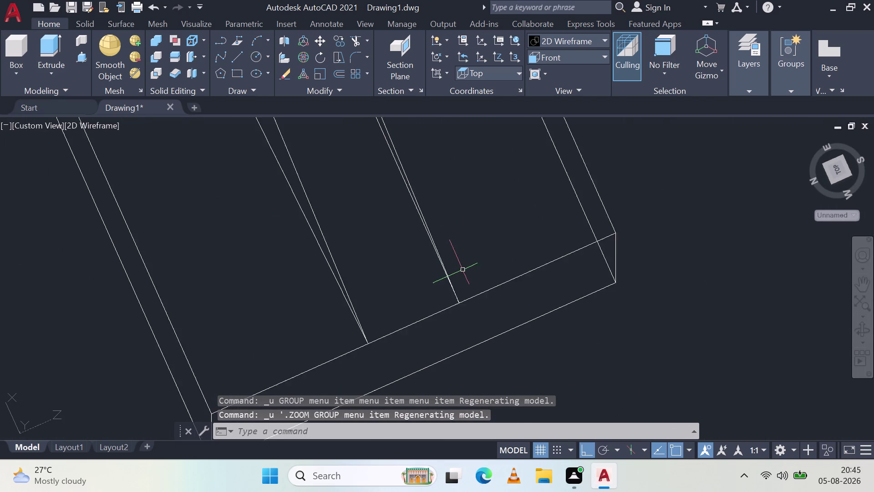
middle_drag(559, 232, 418, 201)
middle_click(418, 200)
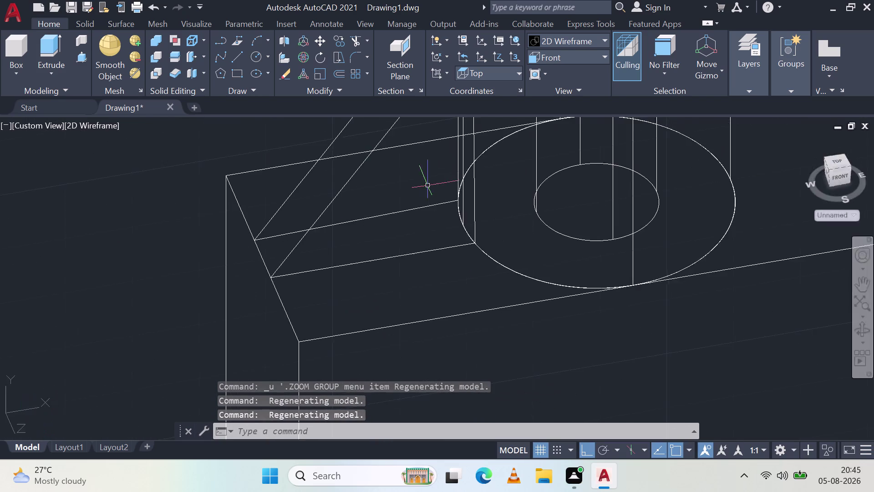
scroll(down, 3)
middle_drag(456, 158, 480, 233)
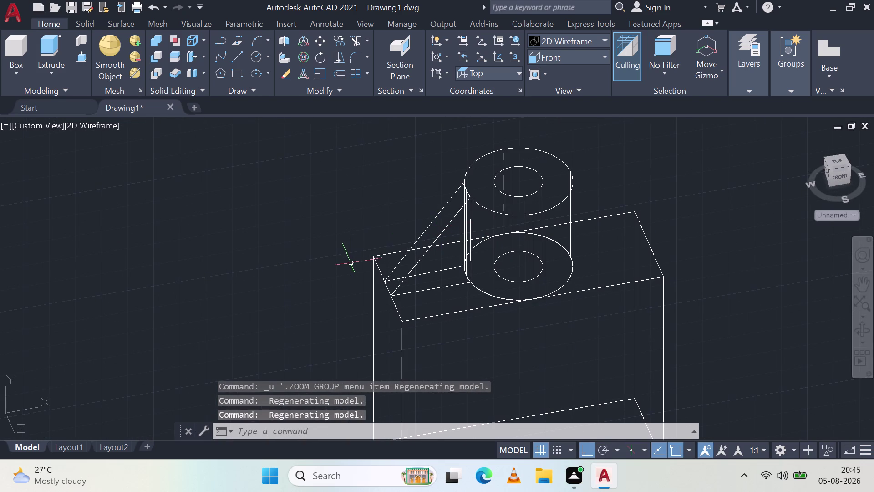
Undo earlier drawn lines, view changes and the visual style change.
key(ctrl+z)
key(ctrl+z)
key(ctrl+z)
key(ctrl+z)
key(ctrl+z)
key(ctrl+z)
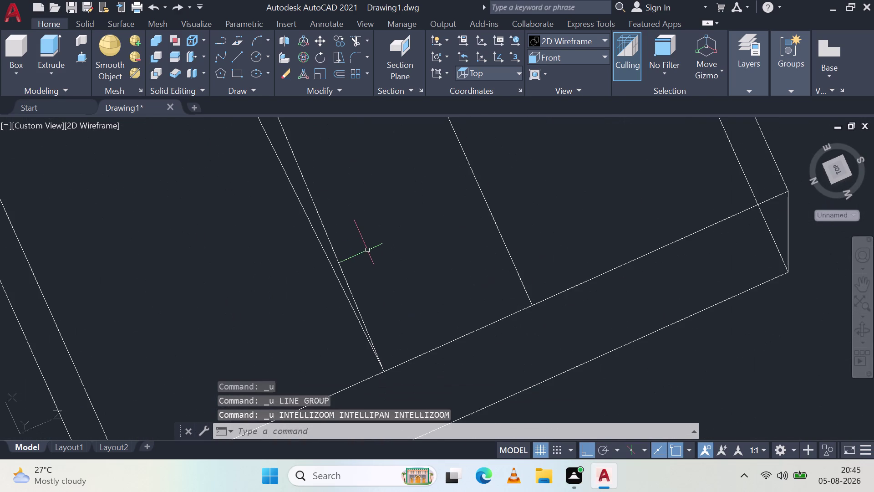
key(ctrl+z)
key(ctrl+z)
key(ctrl+z)
key(ctrl+z)
key(ctrl+z)
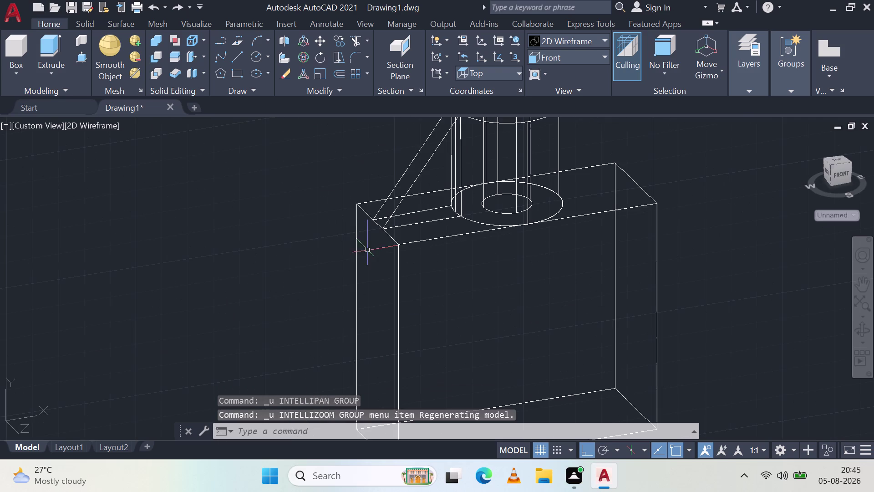
key(ctrl+z)
key(ctrl+z)
key(ctrl+z)
key(ctrl+z)
key(ctrl+z)
key(ctrl+z)
key(ctrl+z)
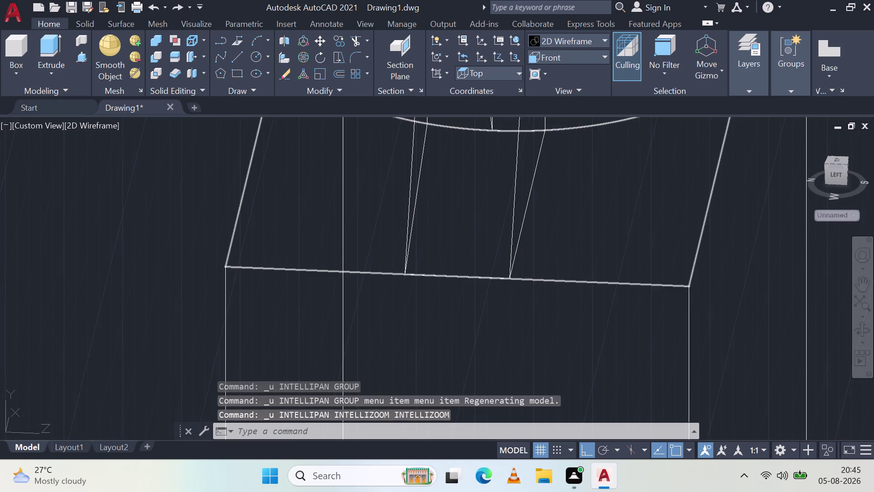
scroll(down, 3)
key(ctrl+z)
key(ctrl+z)
key(ctrl+z)
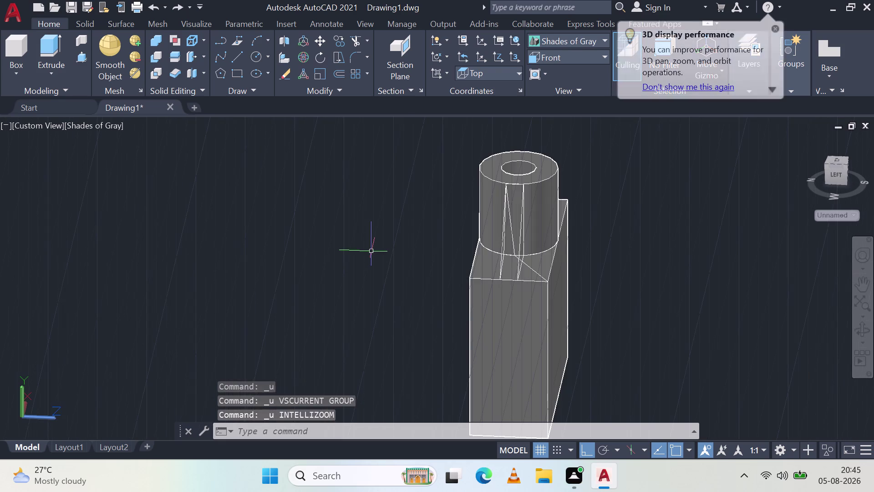
key(ctrl+z)
key(ctrl+z)
key(ctrl+z)
key(ctrl+z)
key(ctrl+z)
key(ctrl+z)
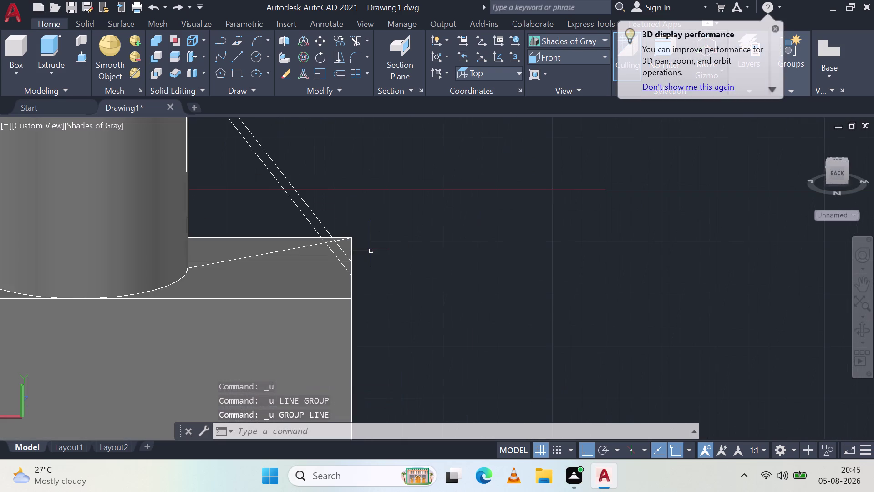
key(ctrl+z)
key(ctrl+z)
key(ctrl+z)
key(ctrl+z)
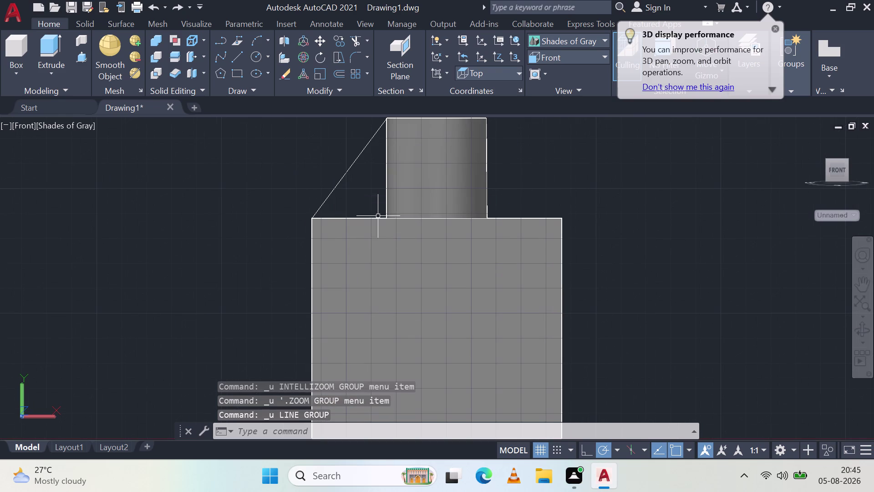
Orbit out of the front view and return the display to wireframe.
middle_drag(340, 218, 448, 278)
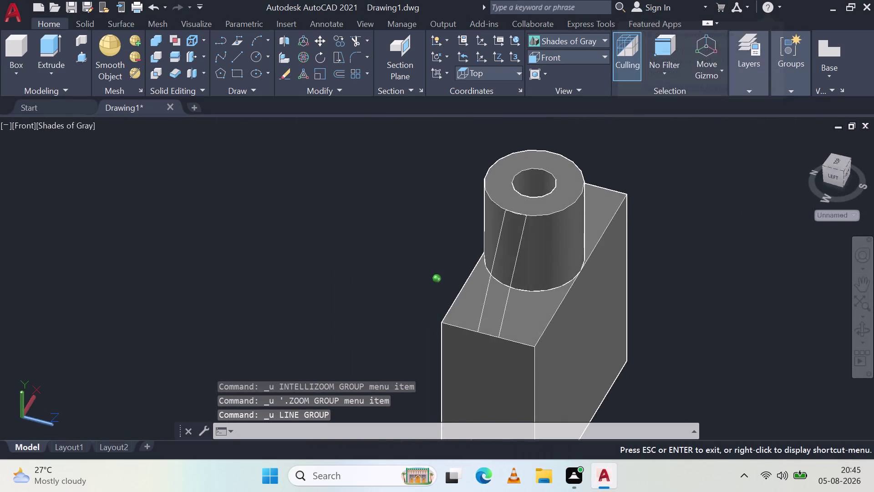
middle_drag(447, 278, 450, 278)
scroll(up, 3)
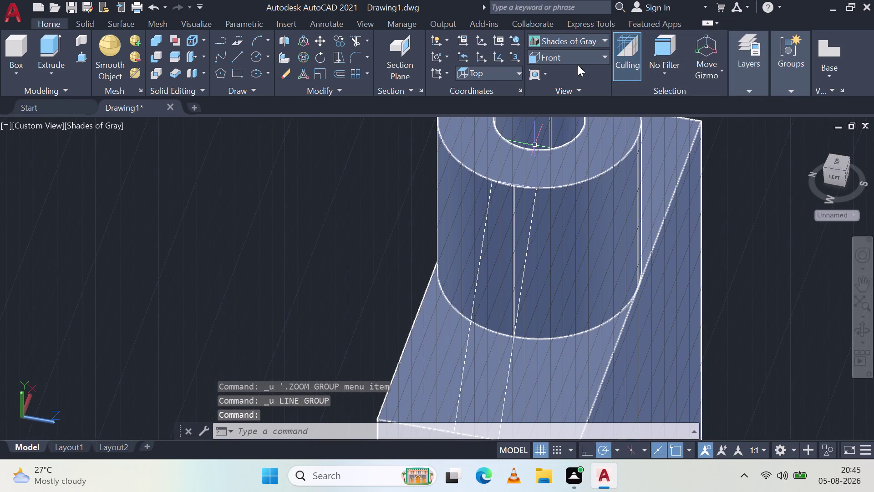
click(579, 40)
click(569, 63)
scroll(up, 3)
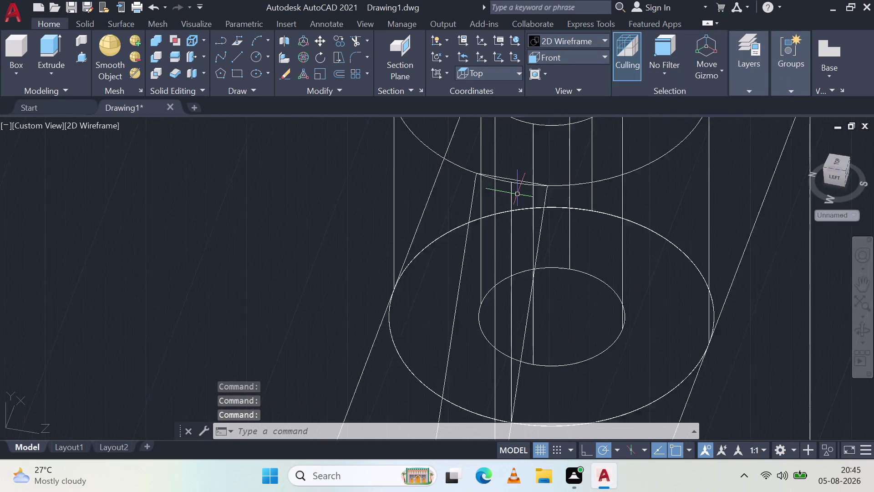
scroll(up, 3)
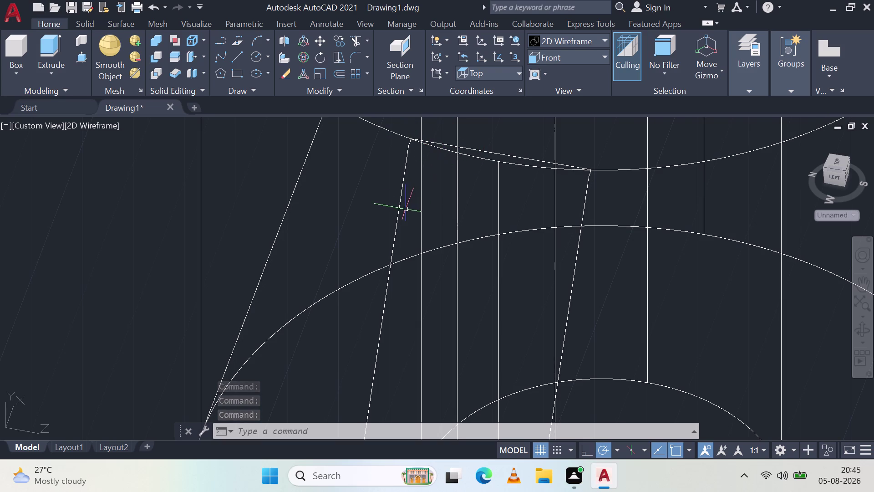
Undo more view changes and the earlier press-pull change.
key(ctrl+z)
key(ctrl+z)
key(ctrl+z)
key(ctrl+z)
key(ctrl+z)
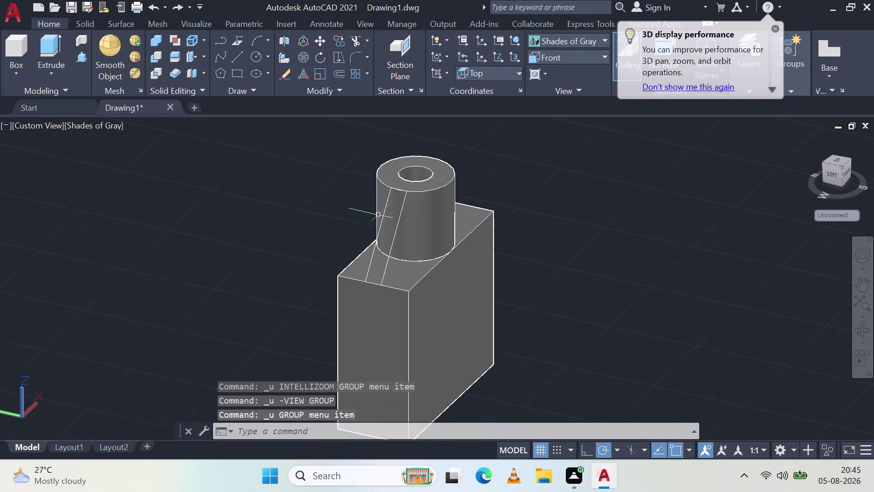
key(ctrl+z)
key(ctrl+z)
key(ctrl+z)
key(ctrl+z)
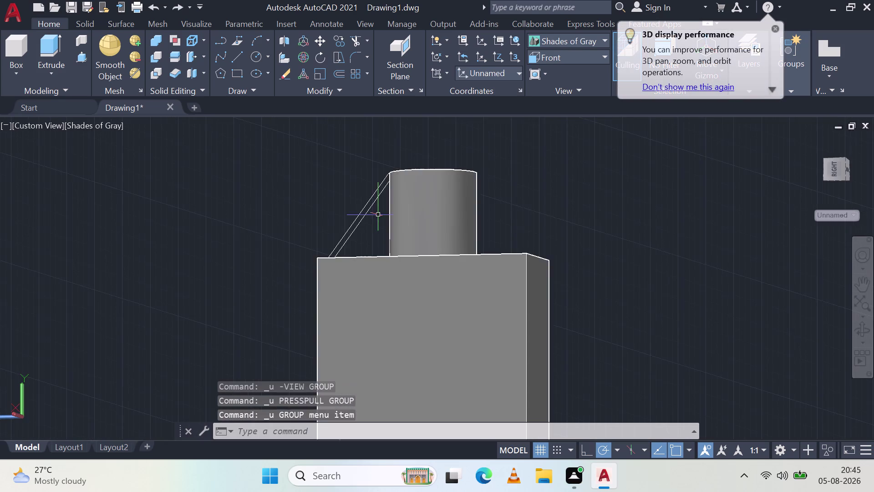
key(ctrl+z)
Zoom in and orbit around the cylindrical boss, cancelling the active command.
middle_drag(322, 204, 342, 247)
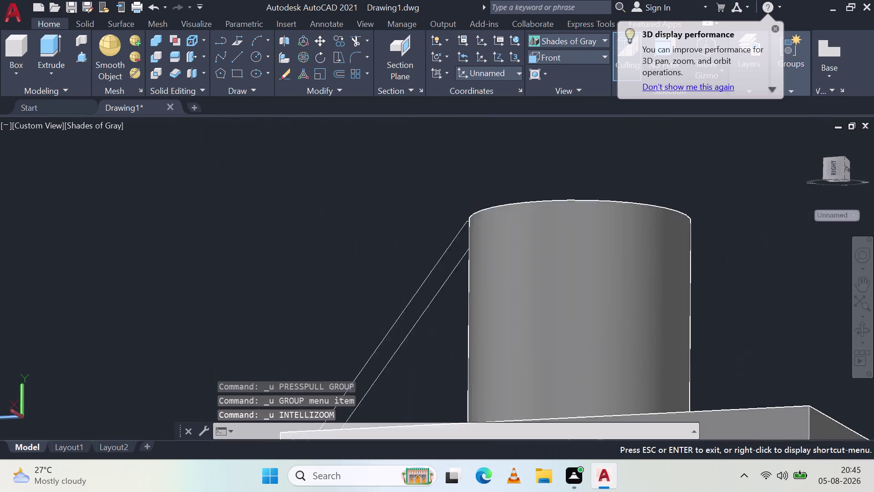
middle_drag(341, 247, 311, 237)
key(Escape)
middle_drag(368, 267, 374, 272)
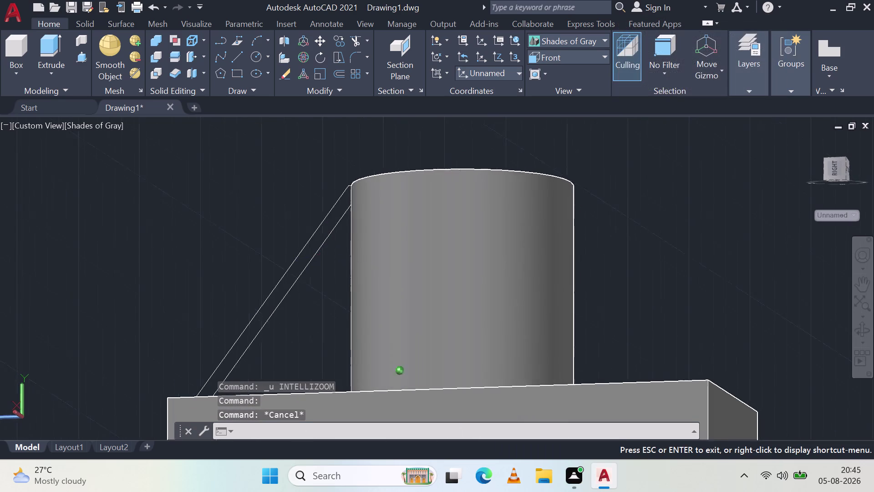
middle_drag(373, 272, 434, 356)
Undo the earlier erase, join and press-pull on the rib.
key(ctrl+z)
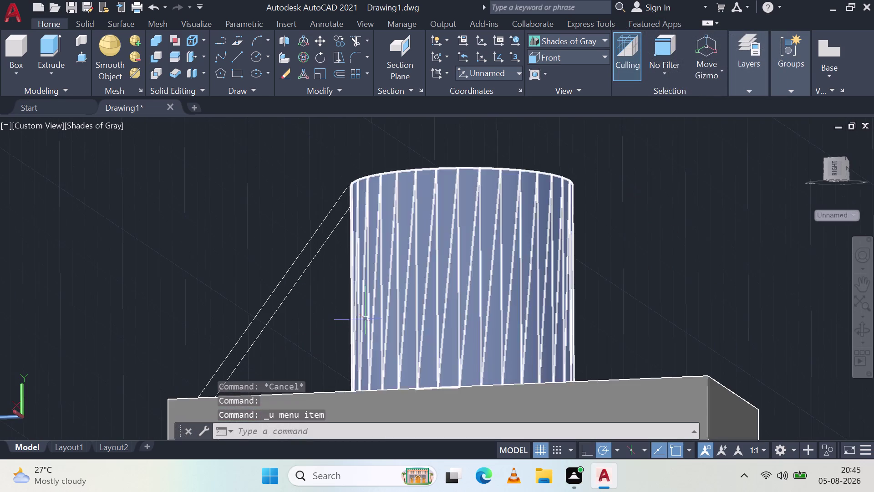
key(ctrl+z)
key(ctrl+z)
key(ctrl+z)
key(ctrl+z)
key(ctrl+z)
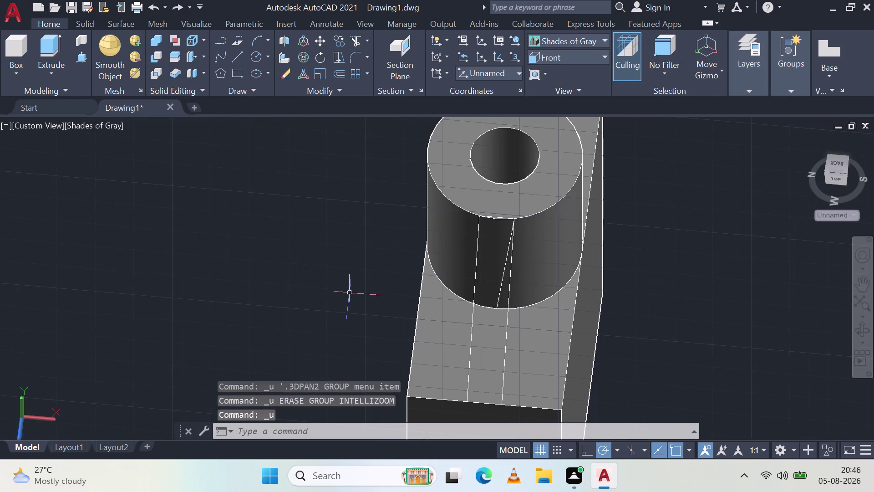
key(ctrl+z)
key(ctrl+z)
key(ctrl+z)
key(ctrl+z)
key(ctrl+z)
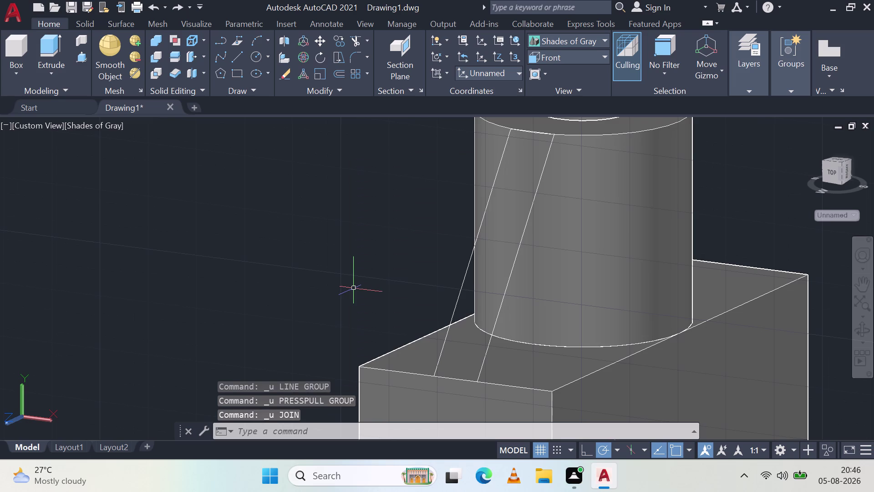
Orbit around the hollow boss to inspect the sloped rib lines from above.
middle_drag(439, 244, 425, 249)
middle_drag(431, 246, 394, 256)
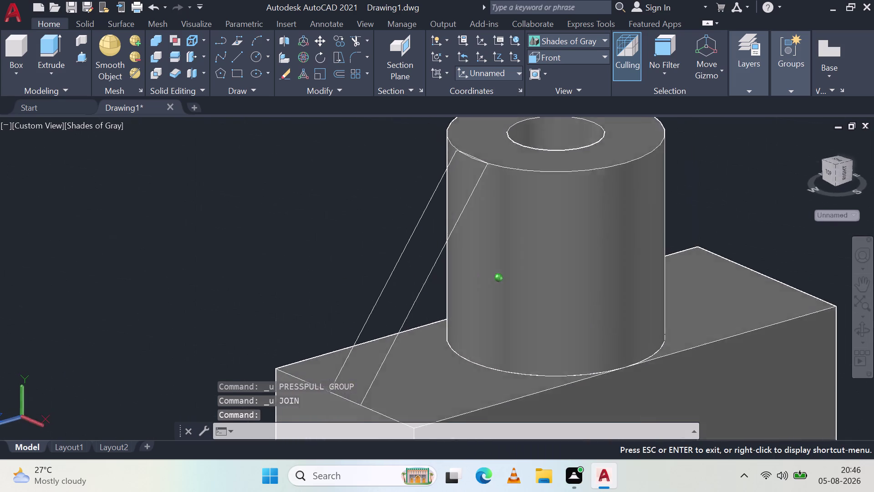
middle_drag(394, 256, 347, 258)
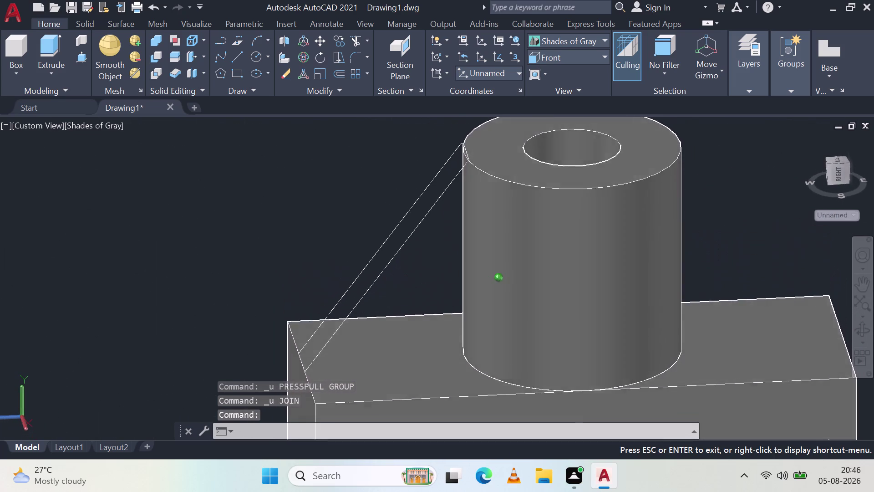
middle_drag(347, 258, 371, 304)
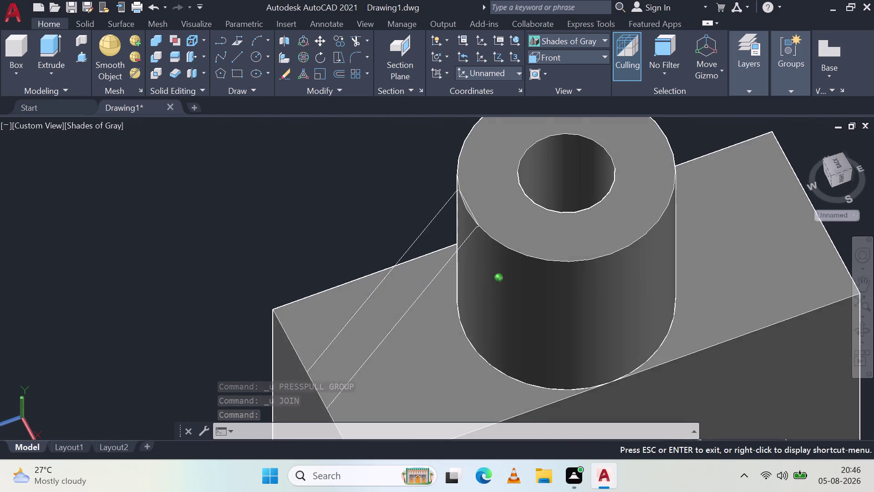
middle_drag(371, 305, 379, 250)
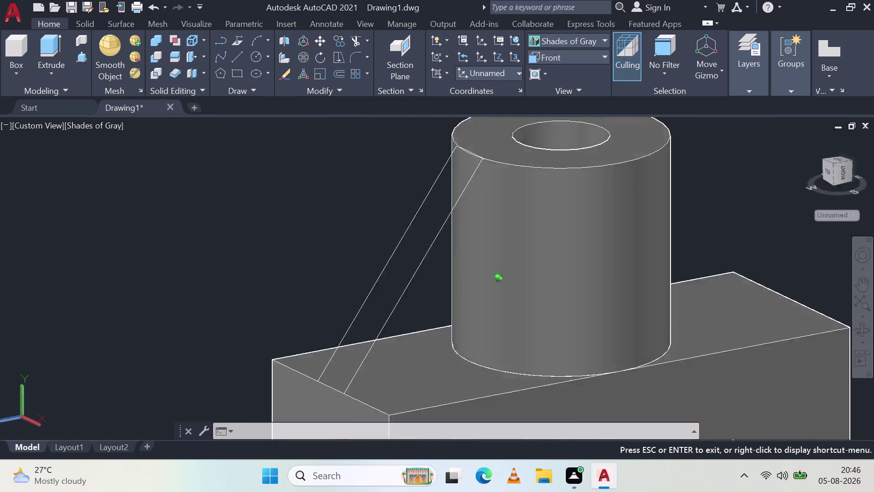
middle_drag(379, 251, 338, 311)
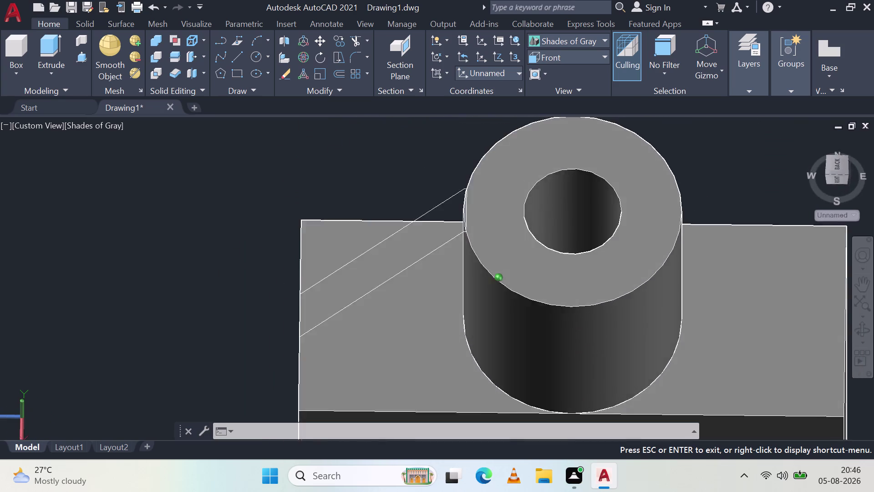
middle_drag(339, 311, 361, 216)
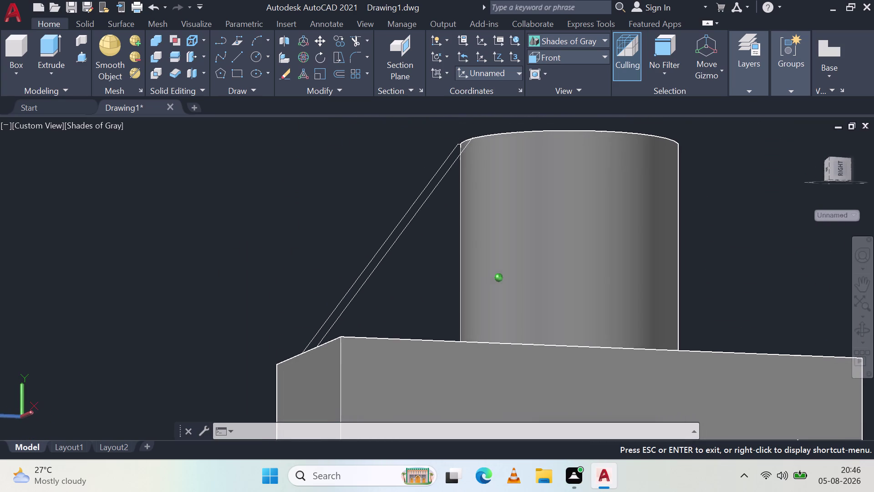
Cancel the active command and undo the latest line and push-pull steps.
middle_drag(362, 217, 332, 293)
key(Escape)
key(Escape)
key(Escape)
key(Escape)
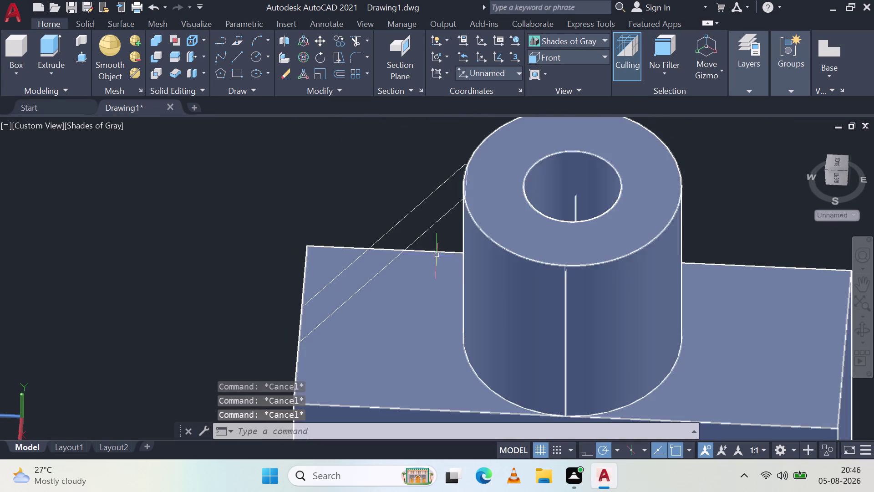
key(ctrl+z)
key(ctrl+z)
key(ctrl+z)
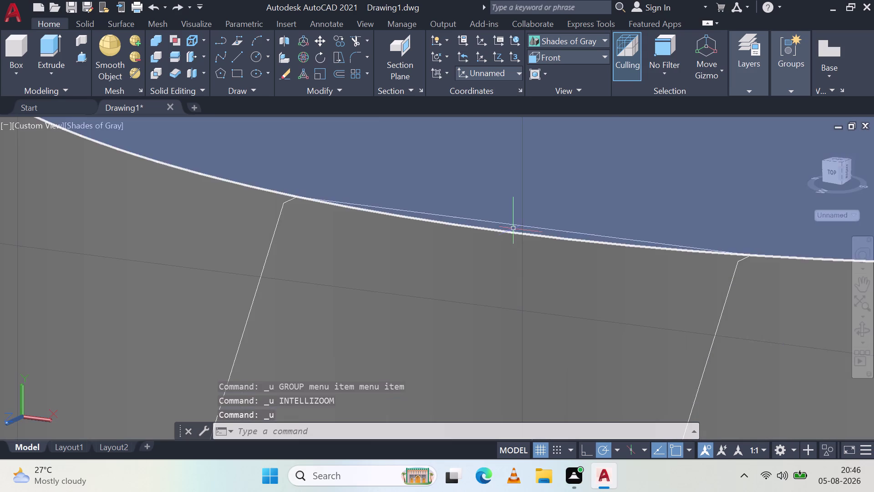
key(ctrl+z)
key(ctrl+z)
key(ctrl+z)
key(ctrl+z)
key(ctrl+z)
key(ctrl+z)
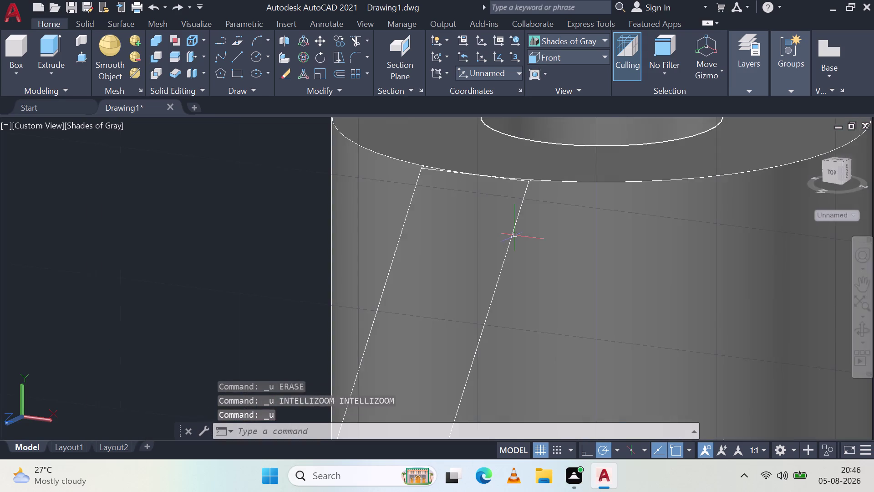
key(ctrl+z)
key(ctrl+z)
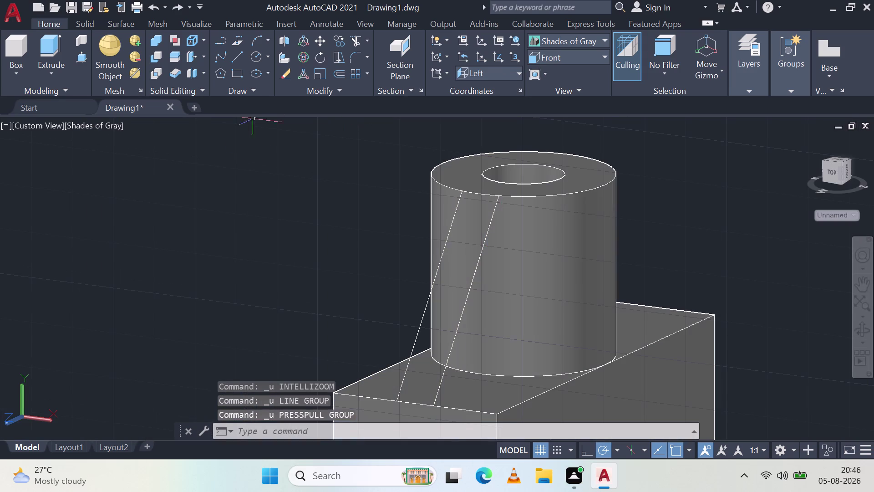
key(Escape)
Undo further steps, including the visual style change, checking the boss between undos.
middle_drag(415, 249, 393, 265)
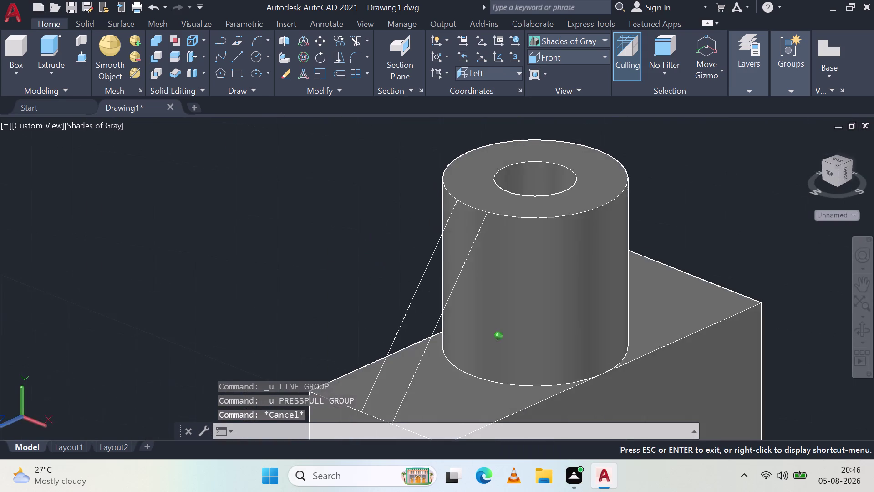
middle_drag(393, 264, 324, 249)
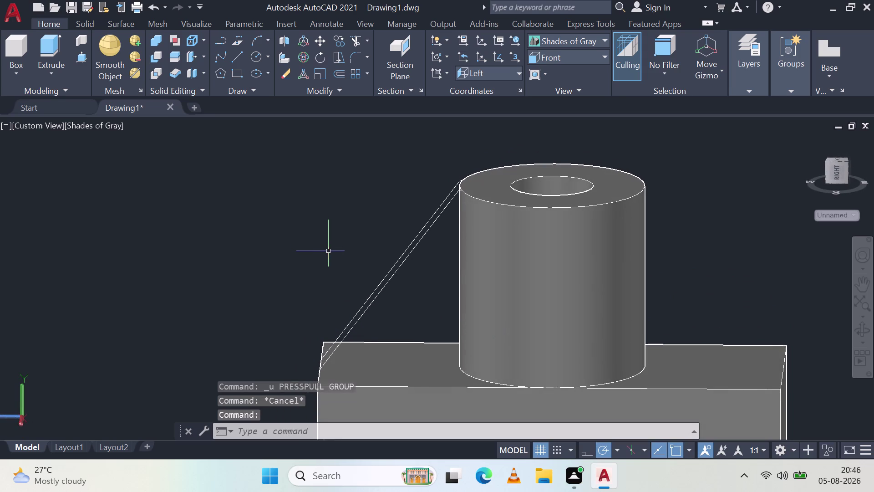
key(ctrl+z)
key(ctrl+z)
key(ctrl+z)
key(ctrl+z)
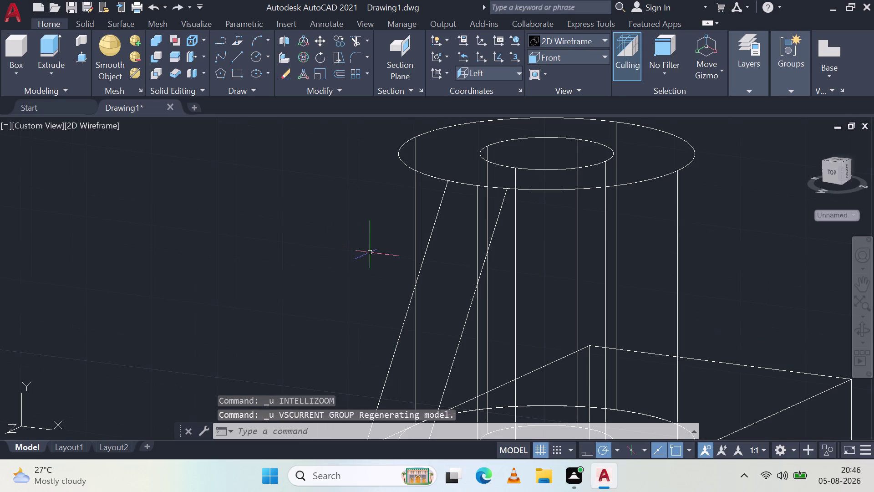
middle_drag(442, 210, 373, 254)
key(ctrl+z)
key(ctrl+z)
key(ctrl+z)
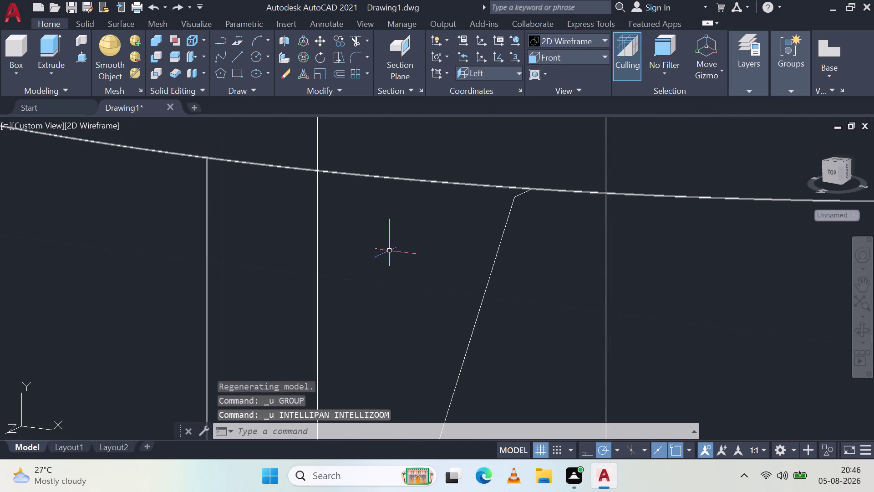
key(ctrl+z)
key(ctrl+z)
key(ctrl+z)
key(ctrl+z)
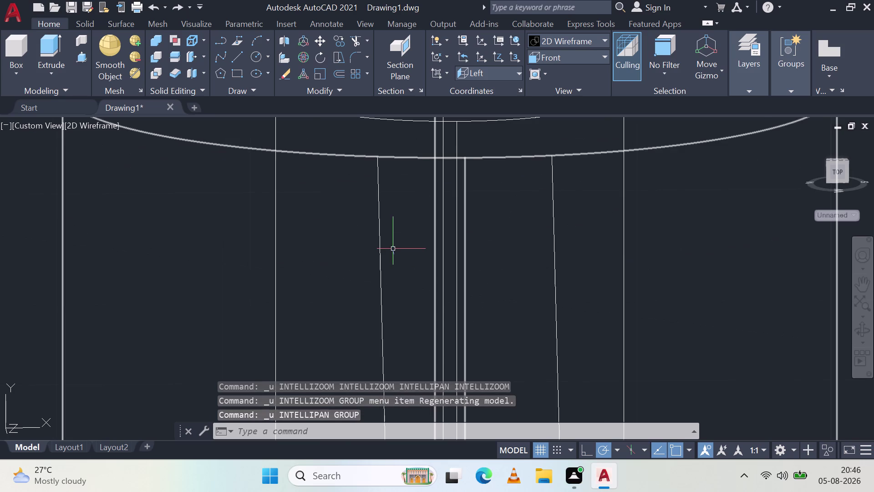
middle_drag(421, 238, 328, 269)
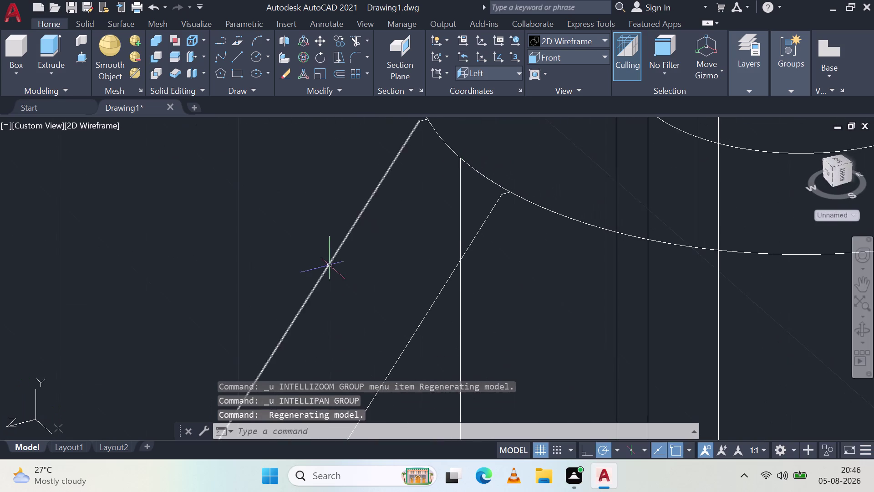
key(ctrl+z)
key(ctrl+z)
key(ctrl+z)
key(ctrl+z)
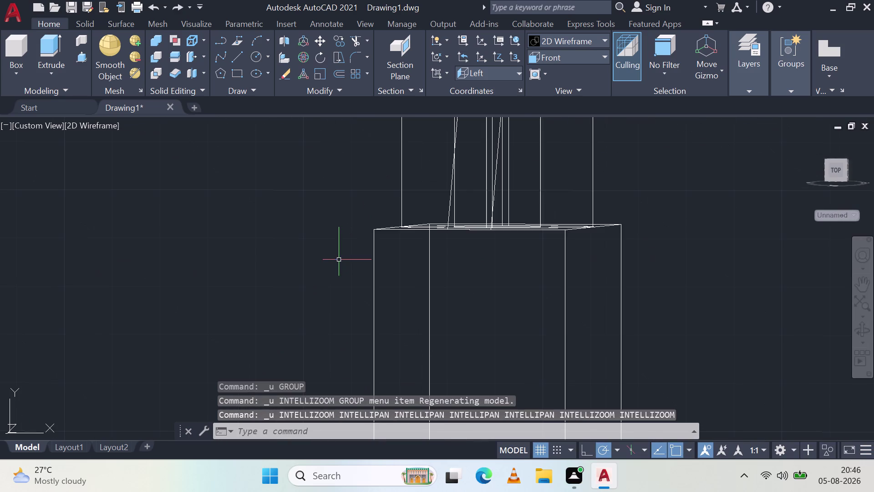
key(ctrl+z)
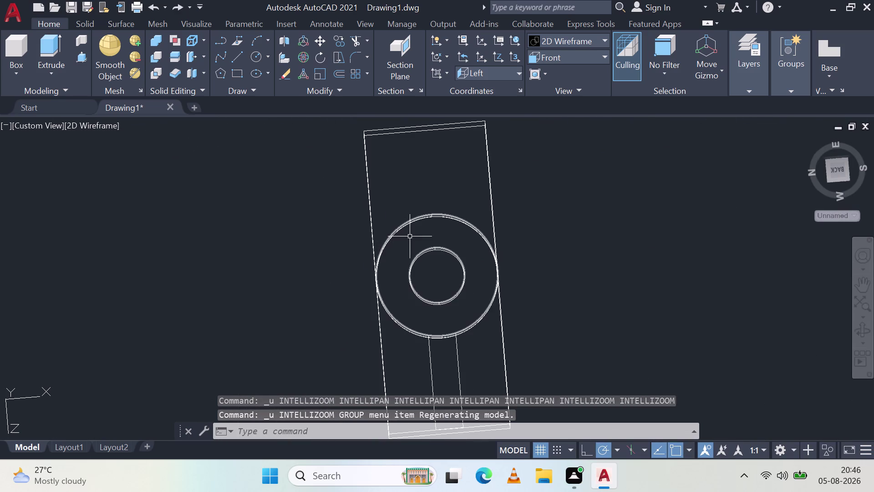
key(ctrl+z)
key(ctrl+z)
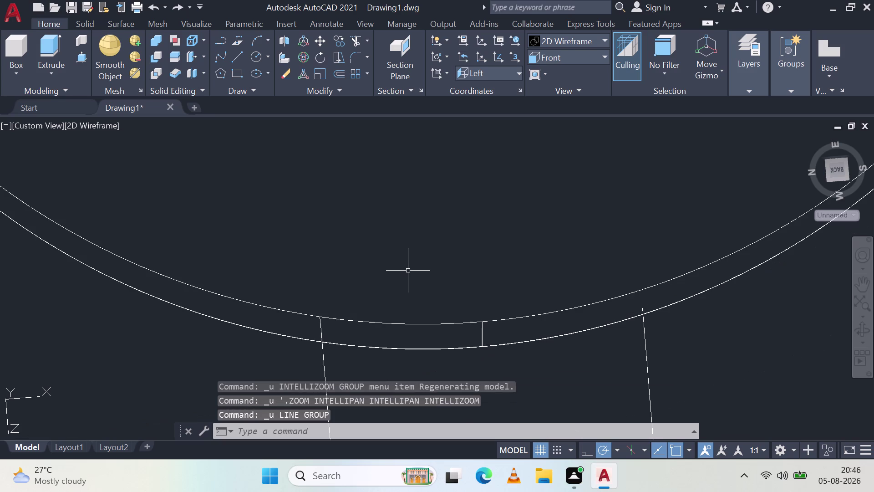
key(ctrl+z)
key(ctrl+z)
key(ctrl+z)
key(ctrl+z)
key(ctrl+z)
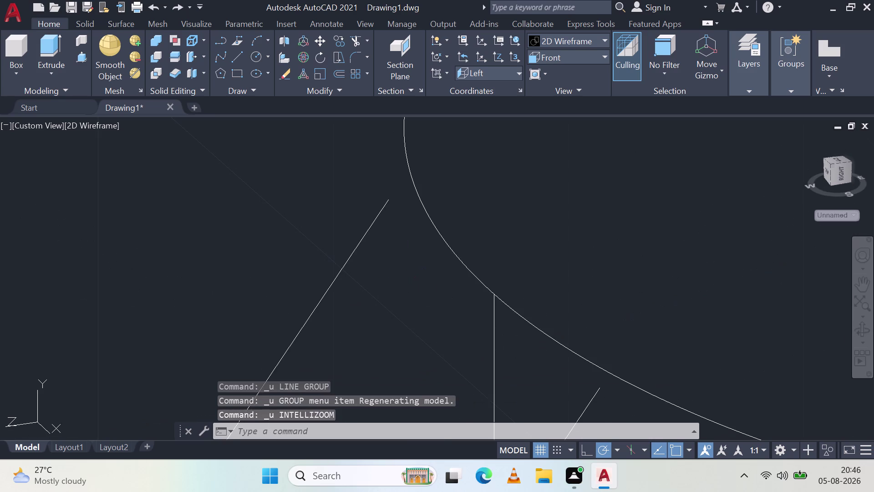
key(ctrl+z)
key(ctrl+z)
key(ctrl+z)
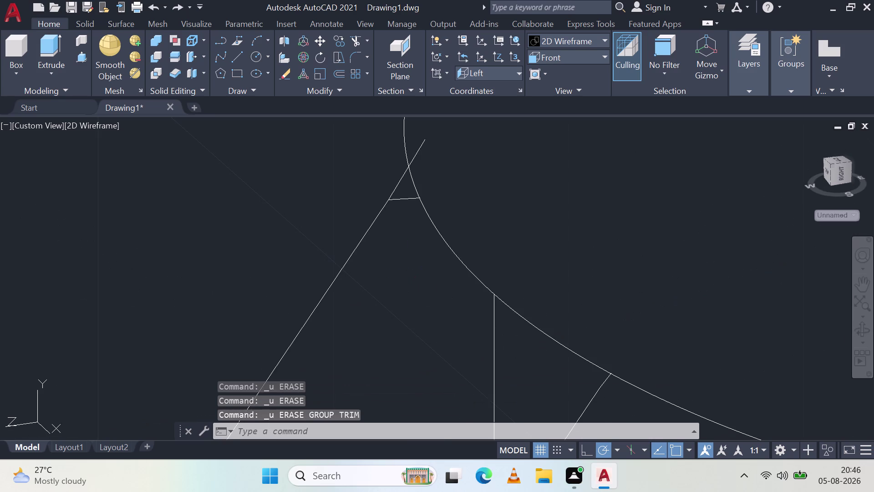
key(ctrl+z)
key(ctrl+z)
key(ctrl+z)
key(ctrl+z)
key(ctrl+z)
key(ctrl+z)
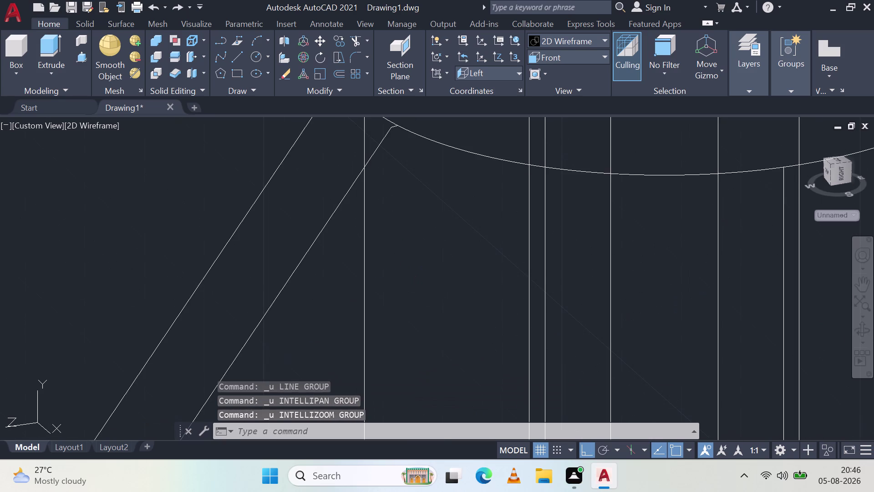
key(ctrl+z)
Undo back past the earlier erase, restoring the rib lines beside the boss.
middle_drag(366, 212, 365, 245)
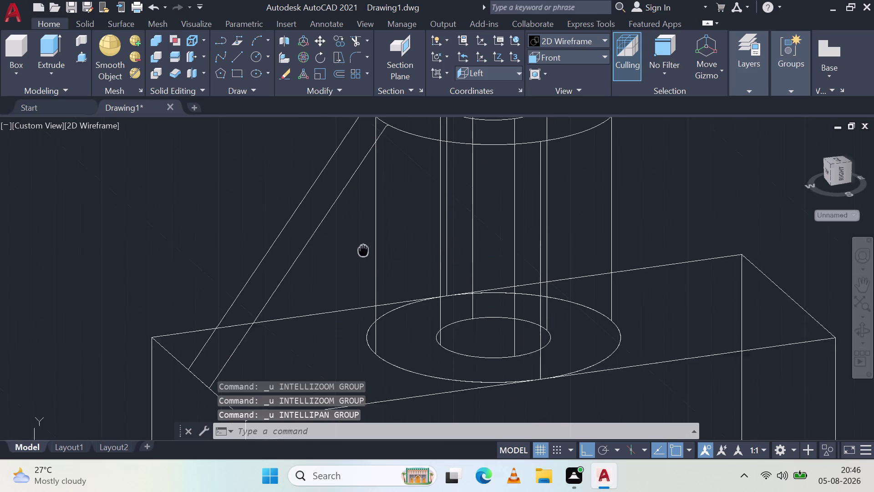
middle_drag(364, 246, 366, 291)
key(ctrl+z)
key(ctrl+z)
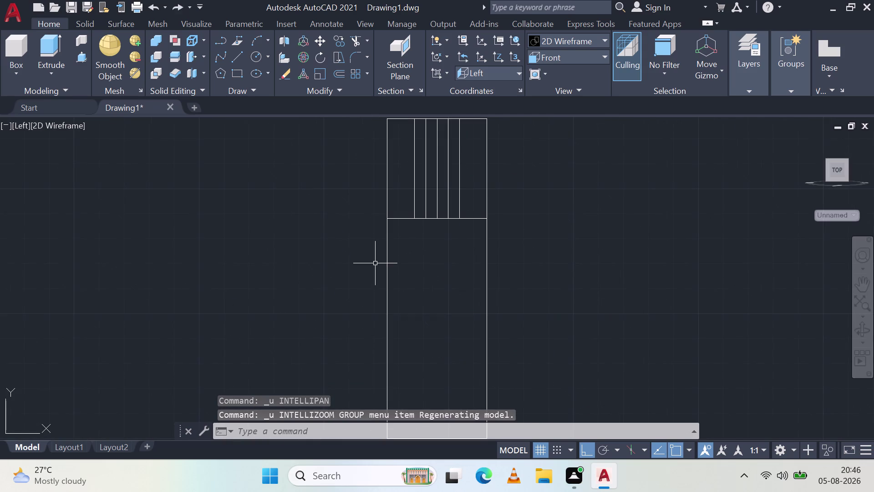
key(ctrl+z)
key(ctrl+z)
key(ctrl+z)
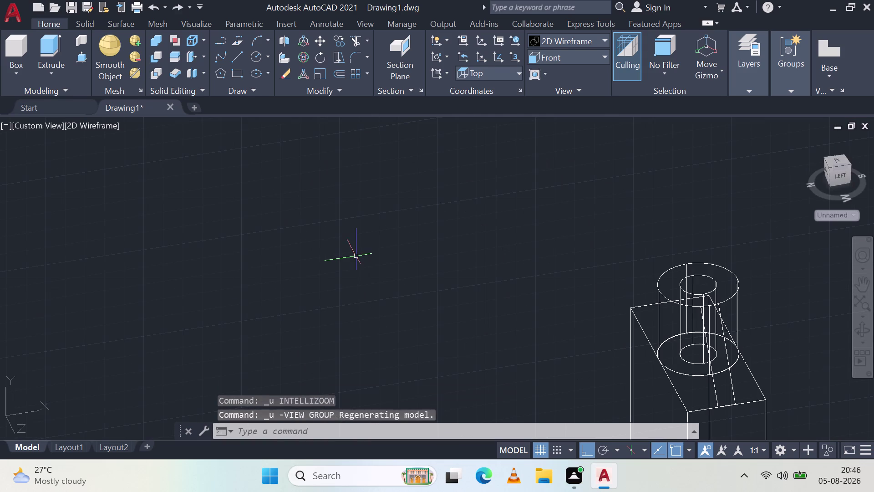
key(ctrl+z)
key(ctrl+z)
key(ctrl+z)
key(ctrl+z)
key(ctrl+z)
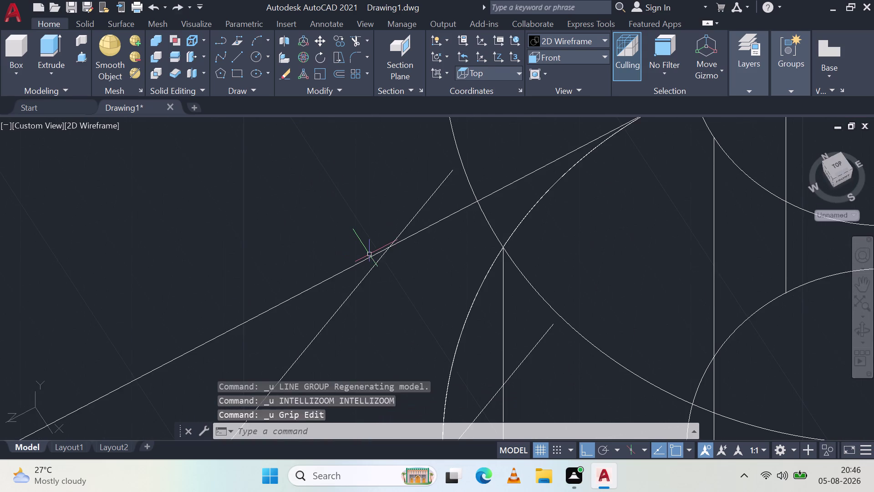
key(ctrl+z)
key(ctrl+z)
key(ctrl+z)
key(ctrl+z)
key(ctrl+z)
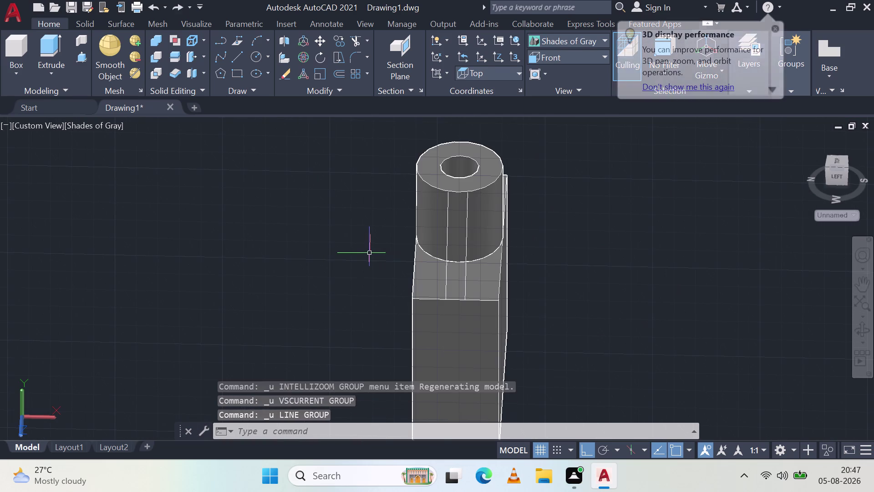
key(ctrl+z)
key(ctrl+z)
key(ctrl+z)
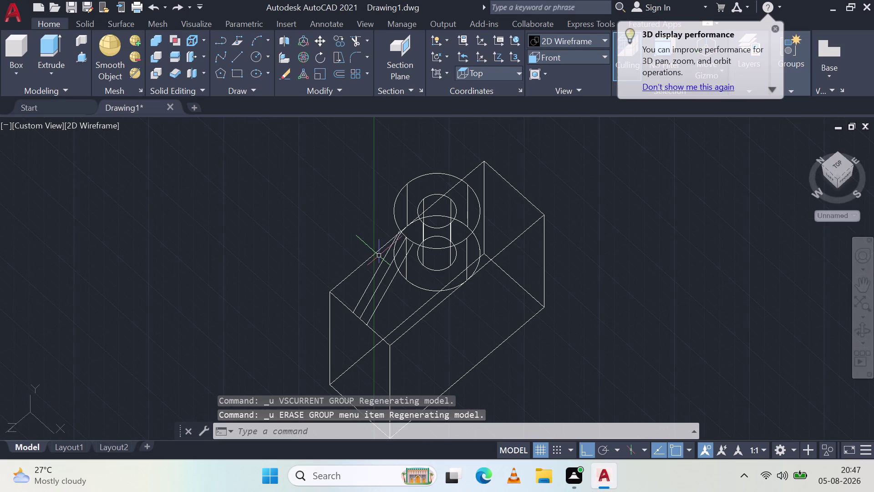
key(ctrl+z)
key(ctrl+z)
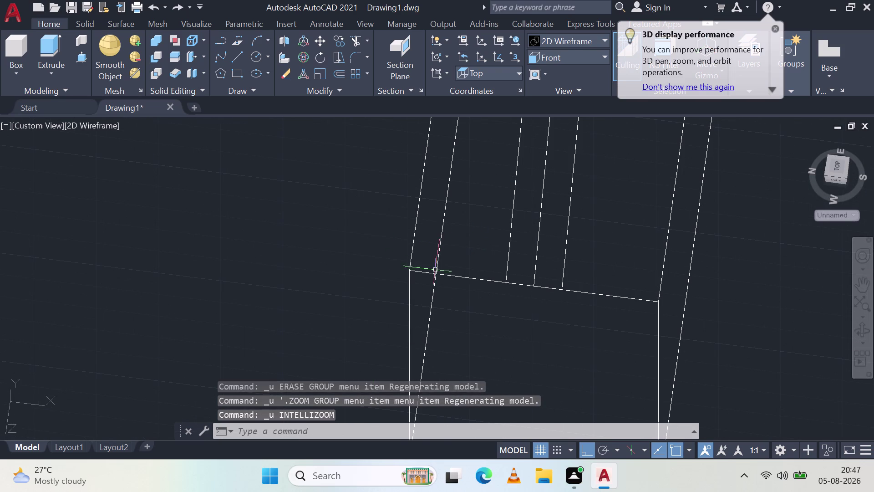
middle_drag(587, 285, 523, 244)
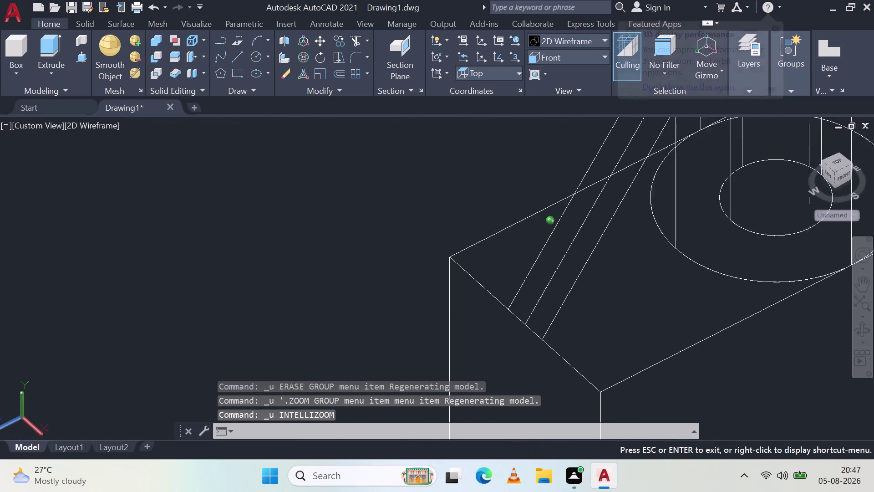
middle_drag(523, 245, 523, 222)
middle_drag(638, 207, 560, 332)
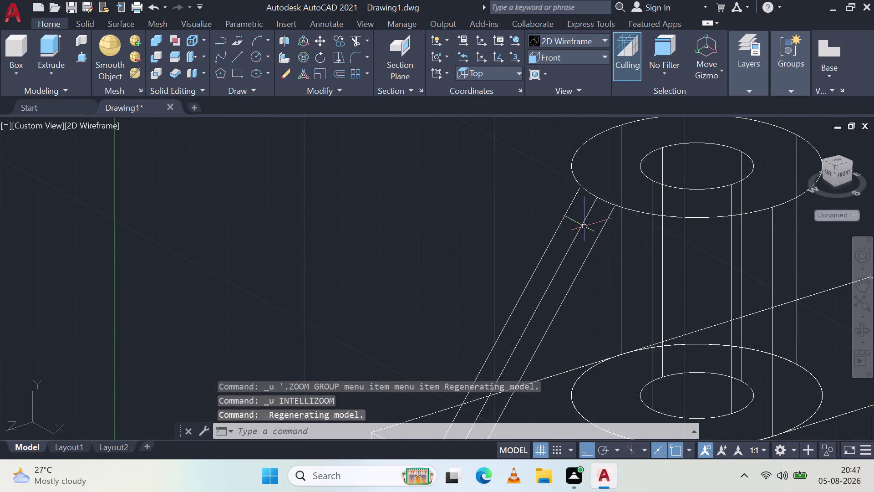
scroll(up, 3)
Delete the sloped rib line at the boss top, then zoom around the boss edge.
click(606, 171)
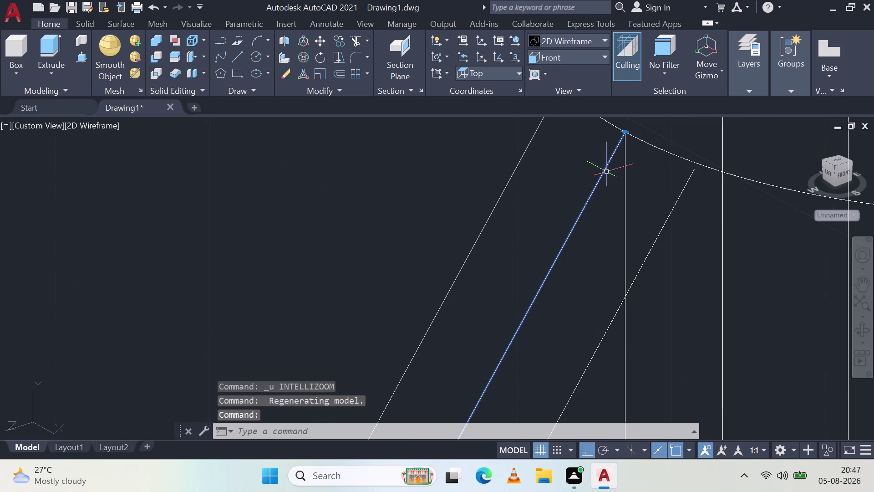
key(Delete)
scroll(up, 3)
scroll(down, 3)
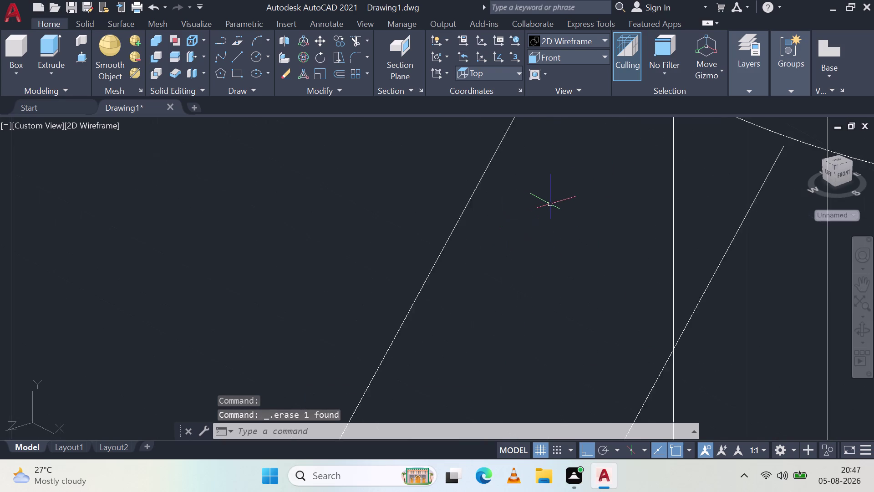
scroll(down, 3)
scroll(up, 3)
scroll(down, 3)
scroll(up, 3)
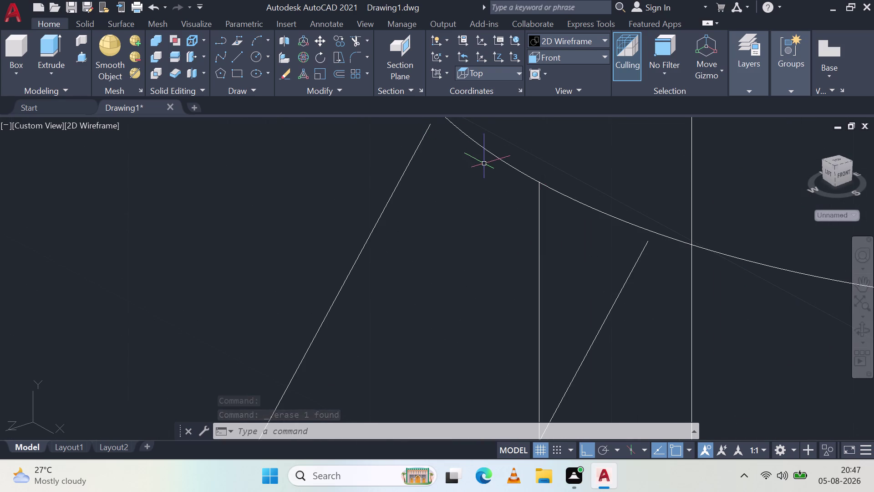
scroll(down, 3)
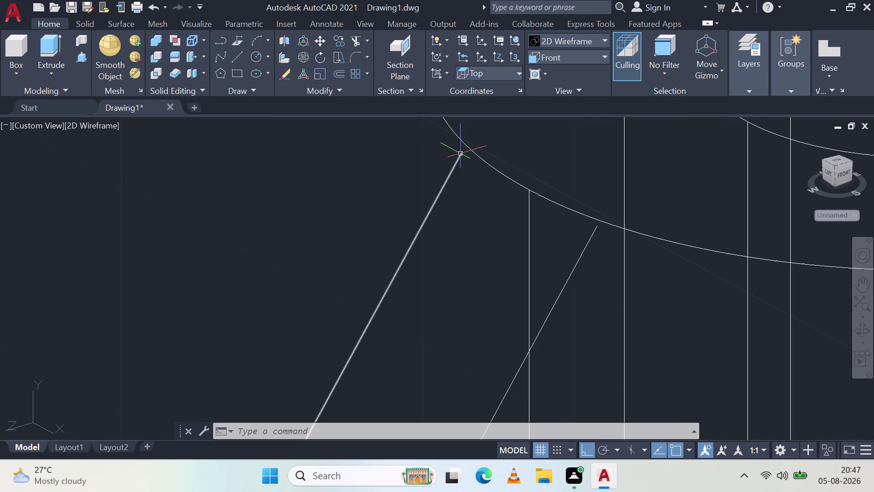
Stretch the first sloped rib line's upper endpoint onto the boss's top circle.
click(460, 154)
click(462, 153)
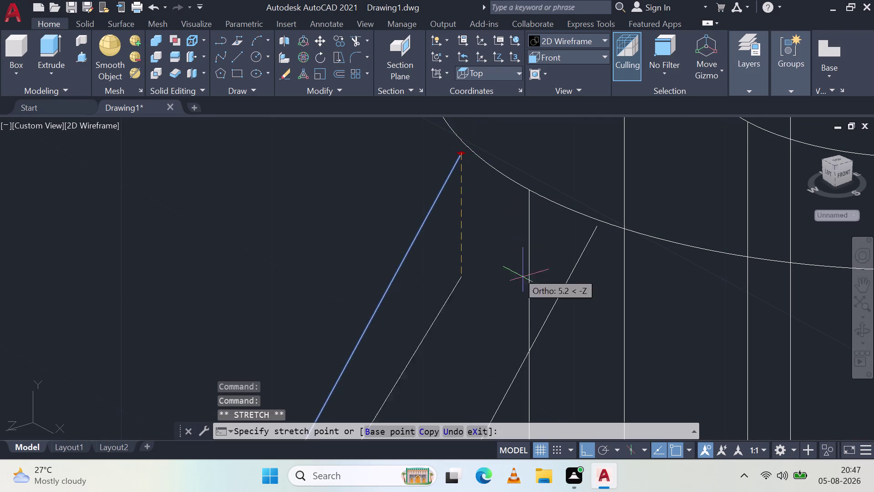
click(600, 444)
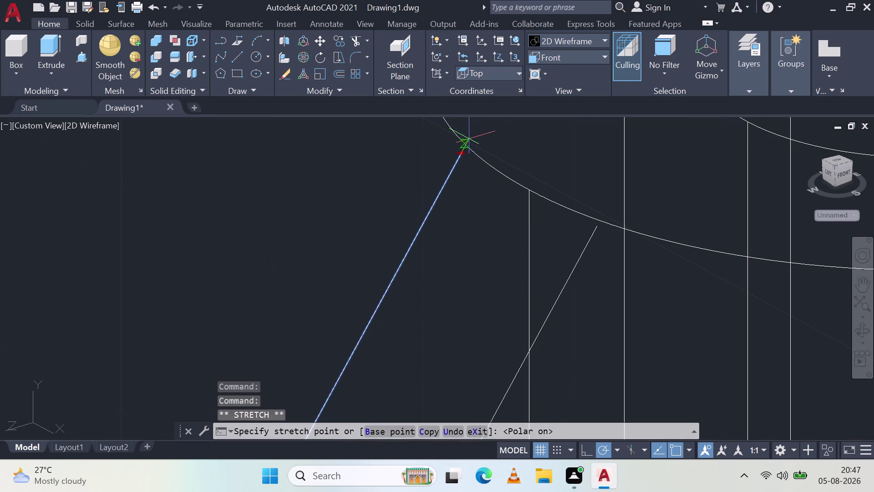
scroll(up, 3)
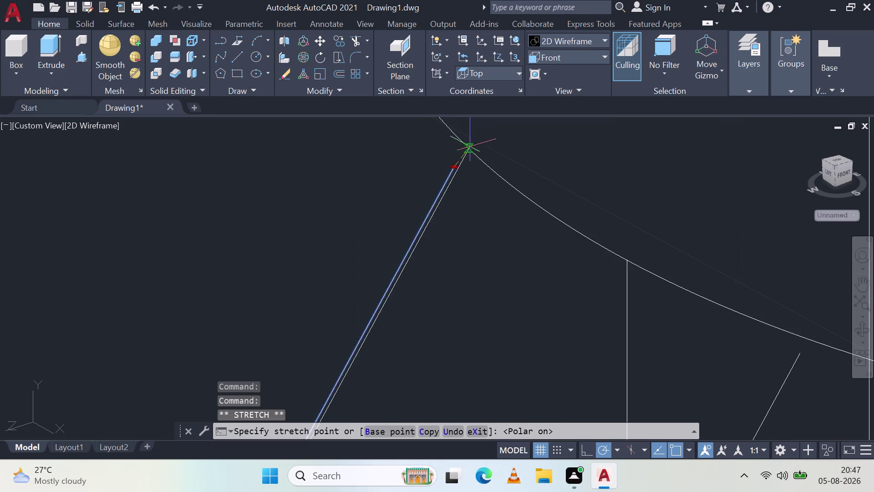
scroll(up, 3)
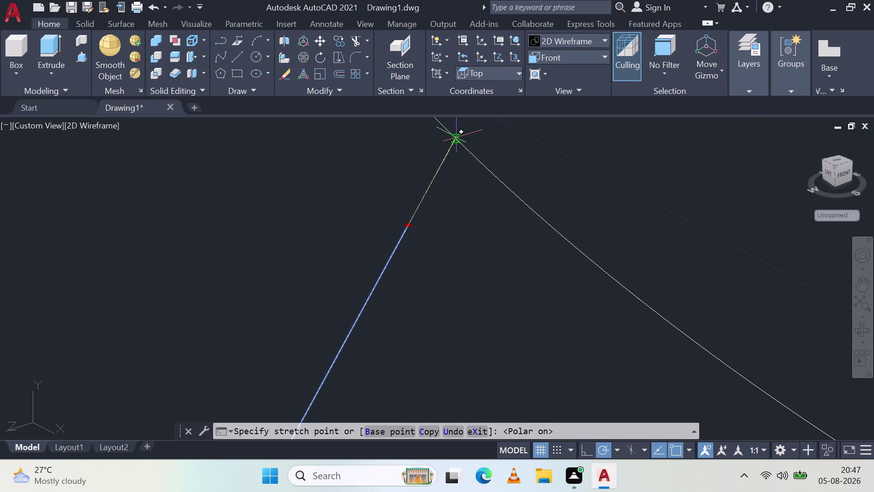
click(456, 138)
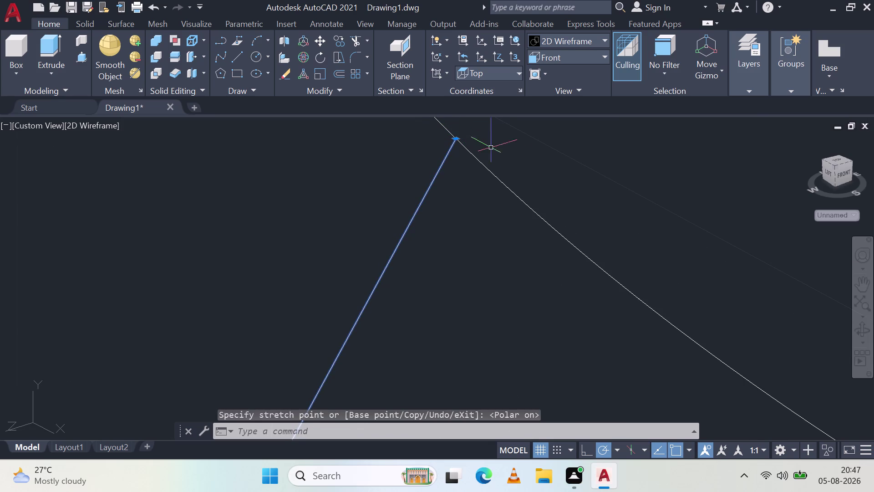
key(Escape)
scroll(down, 3)
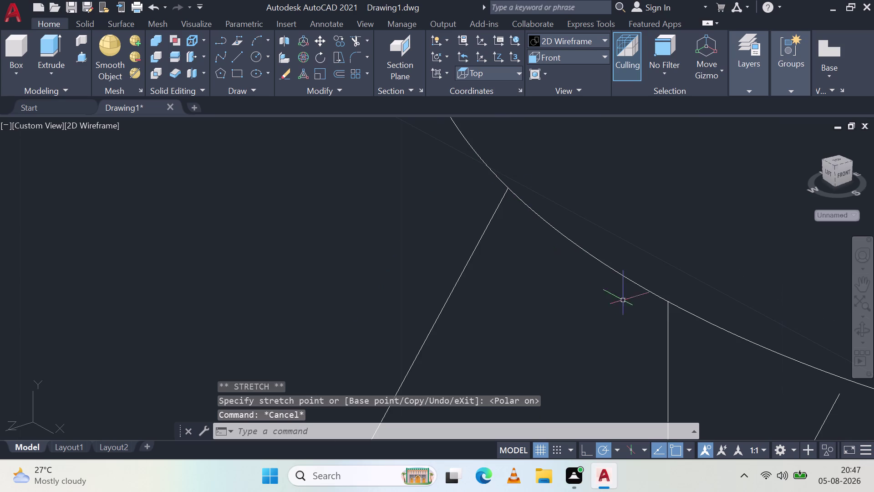
scroll(down, 3)
middle_drag(734, 362, 616, 292)
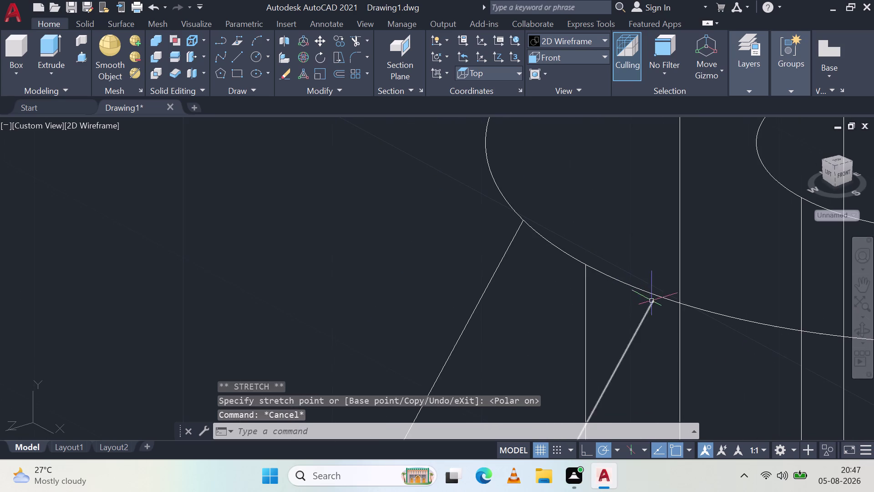
Stretch the other rib line's top endpoint onto the slanted edge, then view the whole model.
click(652, 301)
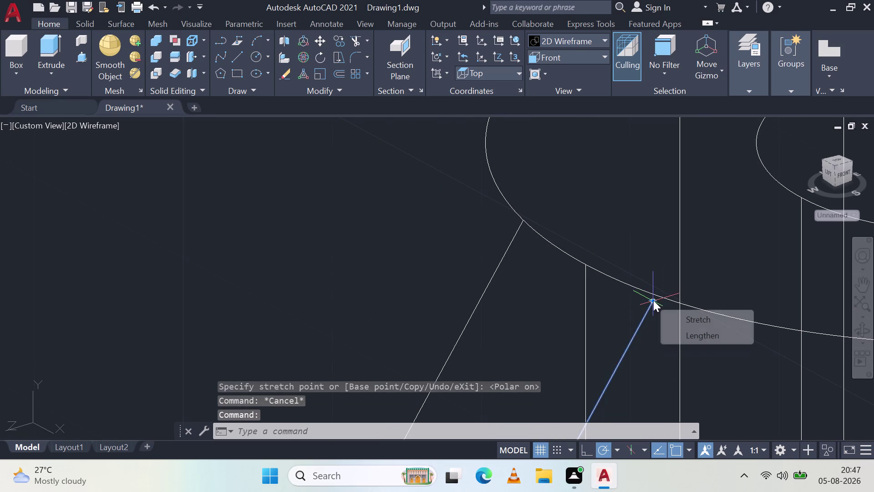
click(653, 300)
scroll(up, 3)
scroll(up, 3)
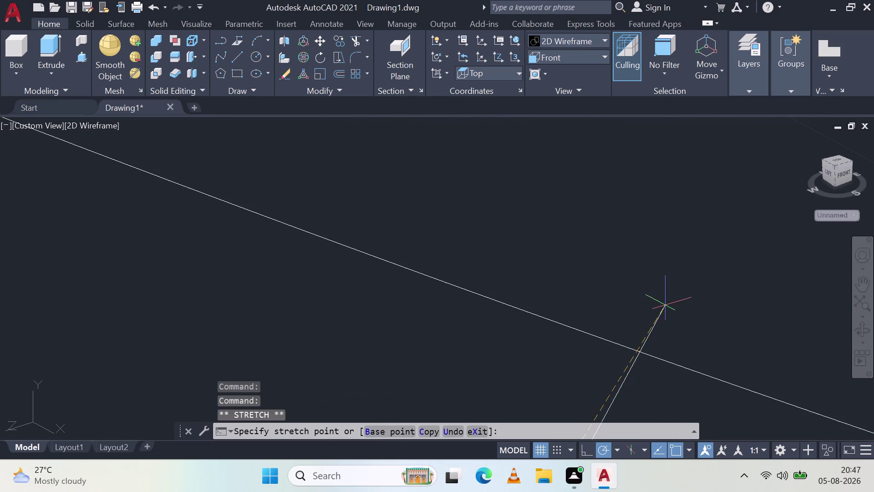
middle_drag(634, 345, 641, 315)
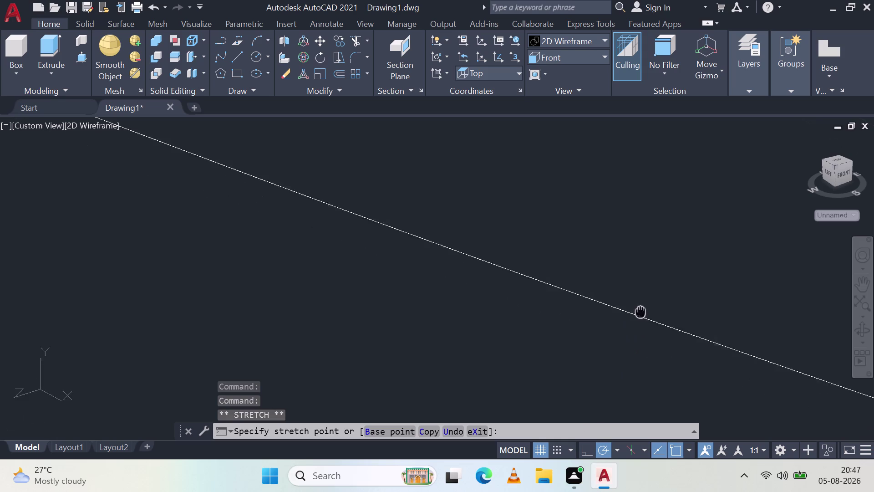
middle_drag(641, 315, 643, 258)
middle_click(643, 258)
scroll(down, 3)
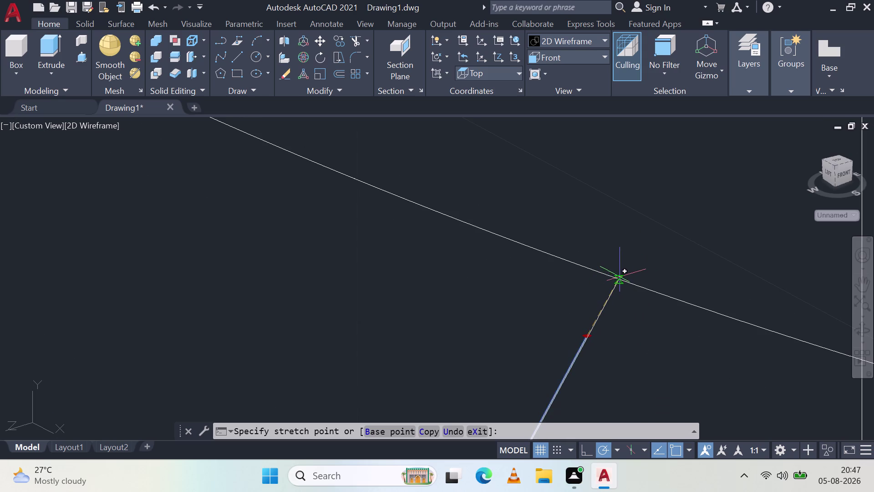
click(617, 280)
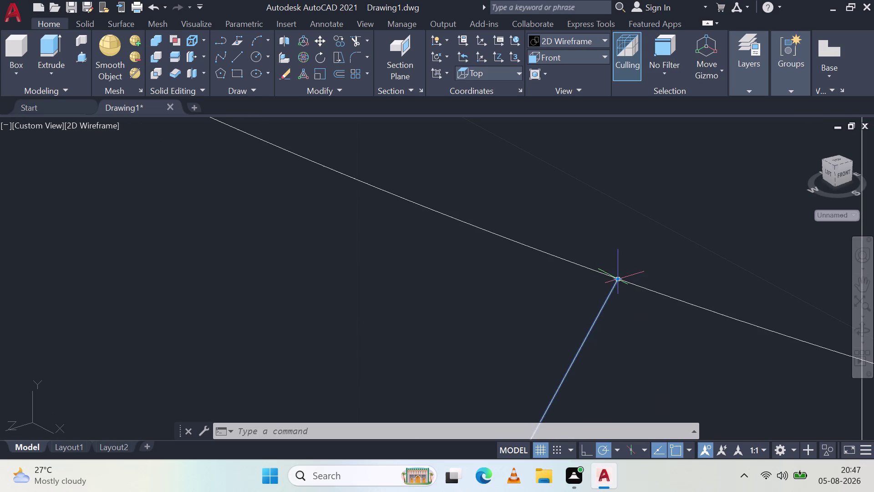
key(Escape)
scroll(down, 3)
scroll(down, 3)
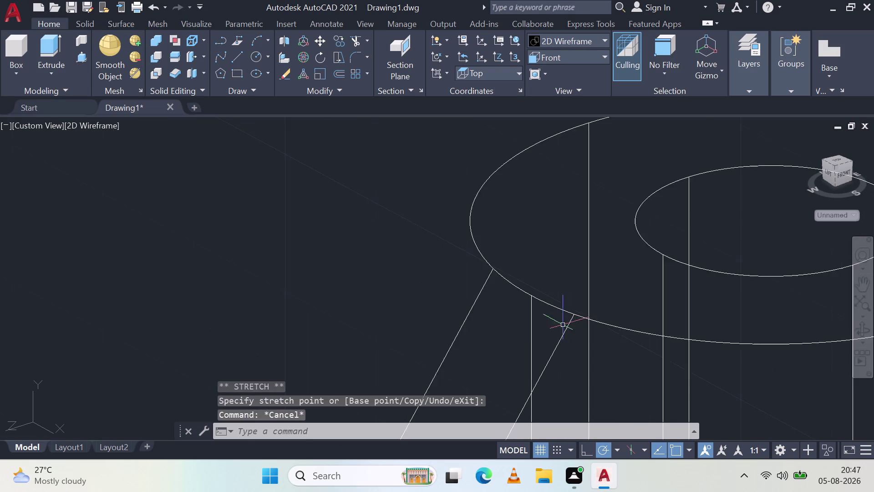
scroll(down, 3)
middle_drag(526, 357, 500, 220)
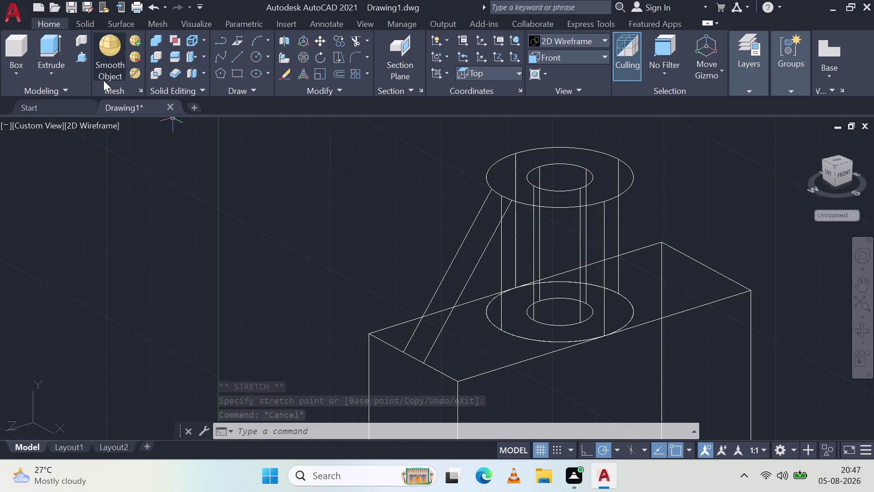
Switch the visual style to Shades of Gray and orbit the model slightly.
click(579, 36)
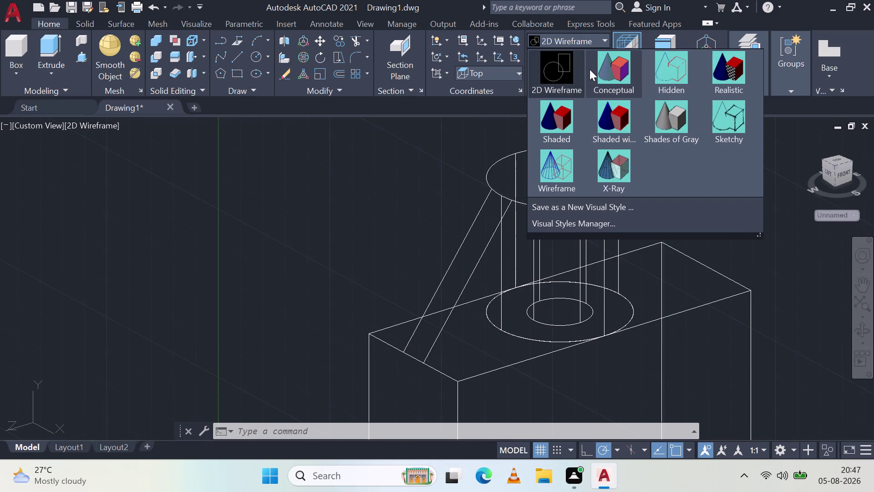
click(656, 119)
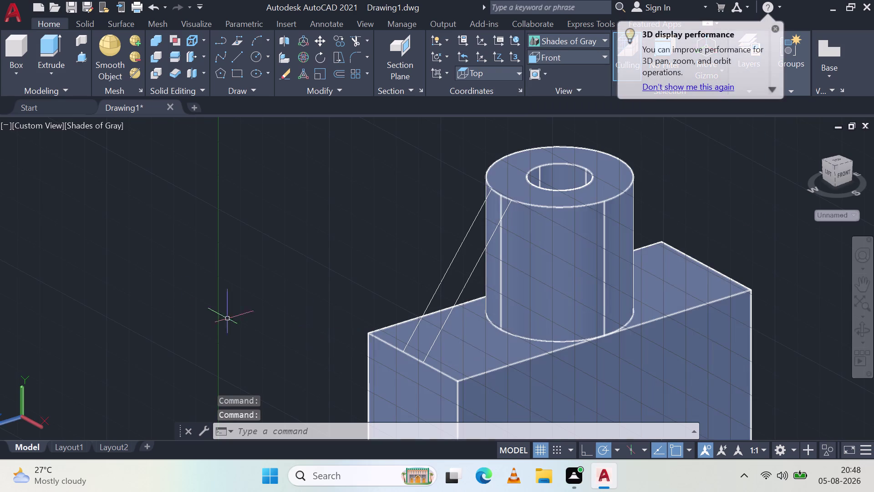
key(Escape)
middle_drag(428, 307, 389, 299)
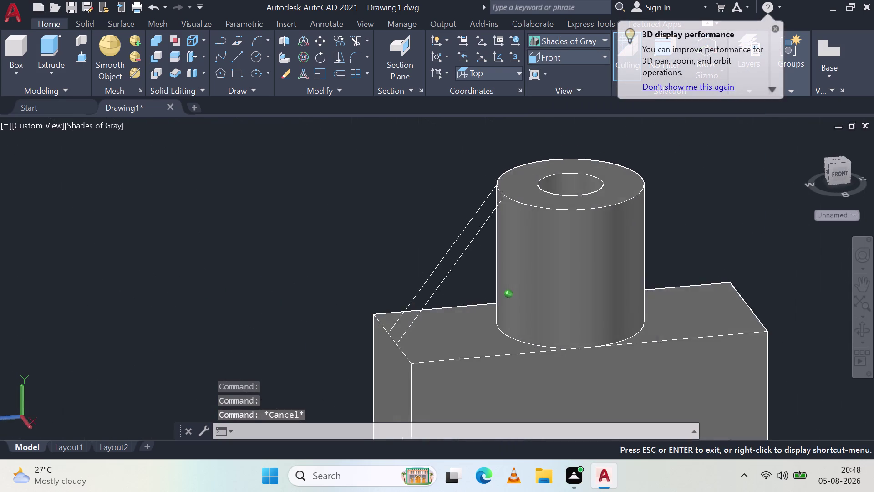
middle_drag(389, 298, 388, 297)
Press-pull the block face up to the boss top, then return to wireframe.
click(83, 53)
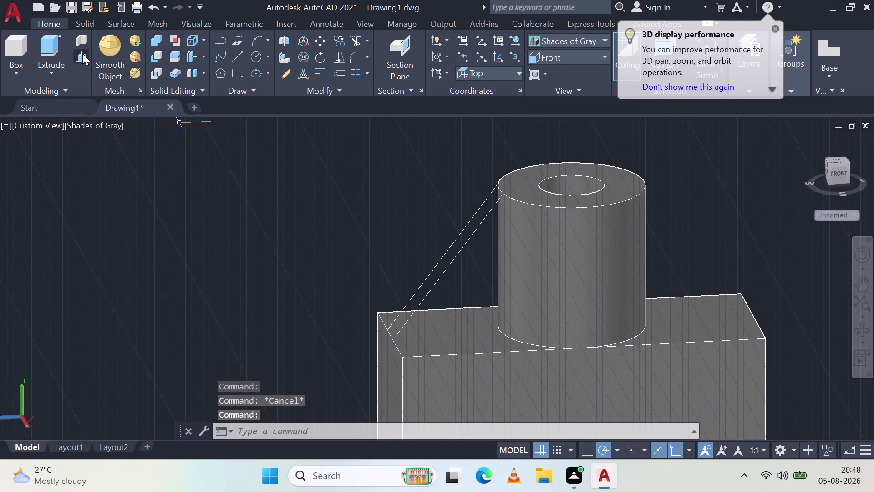
click(454, 328)
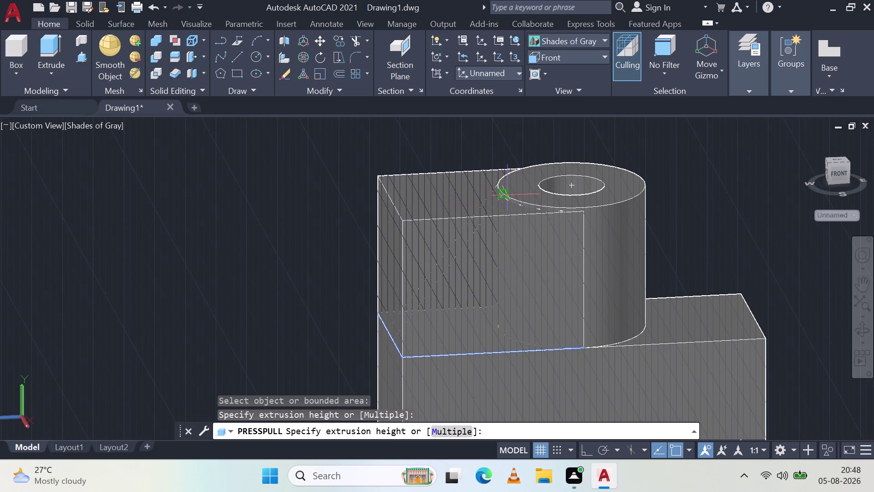
click(503, 194)
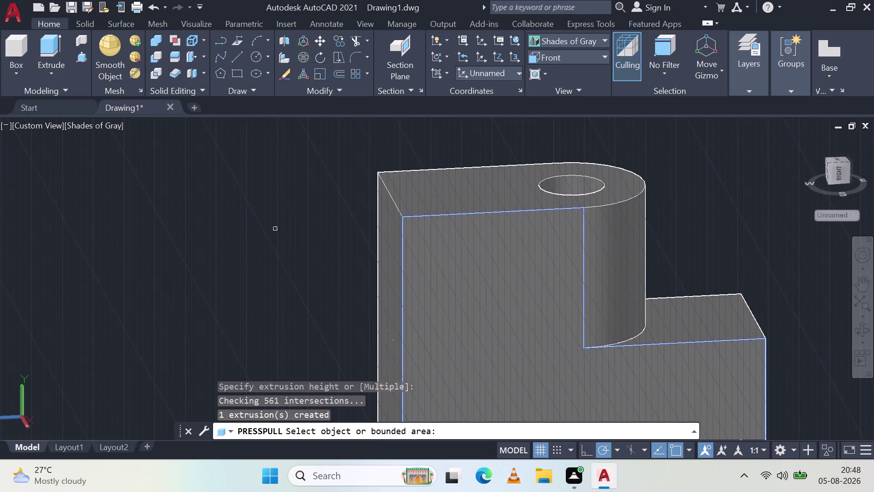
key(Escape)
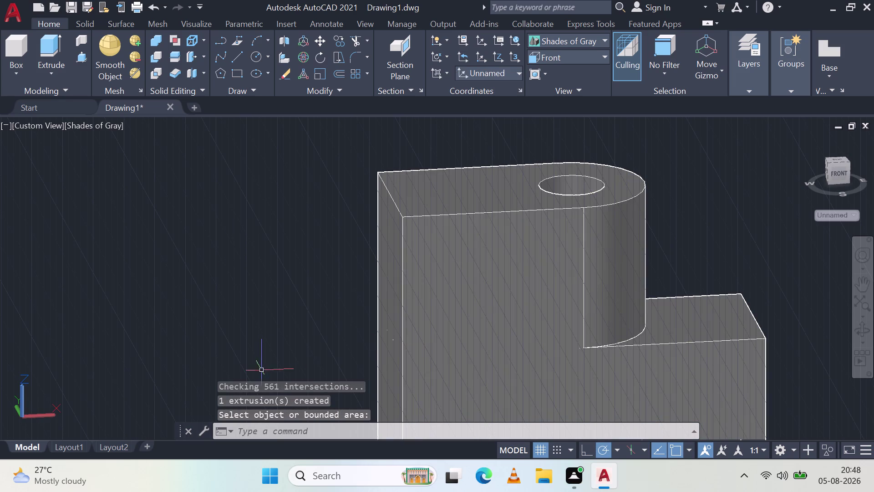
click(590, 41)
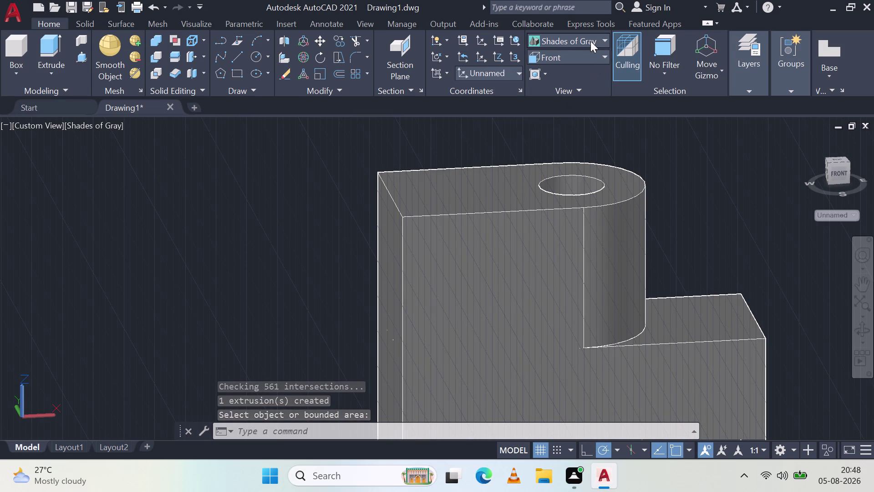
click(575, 71)
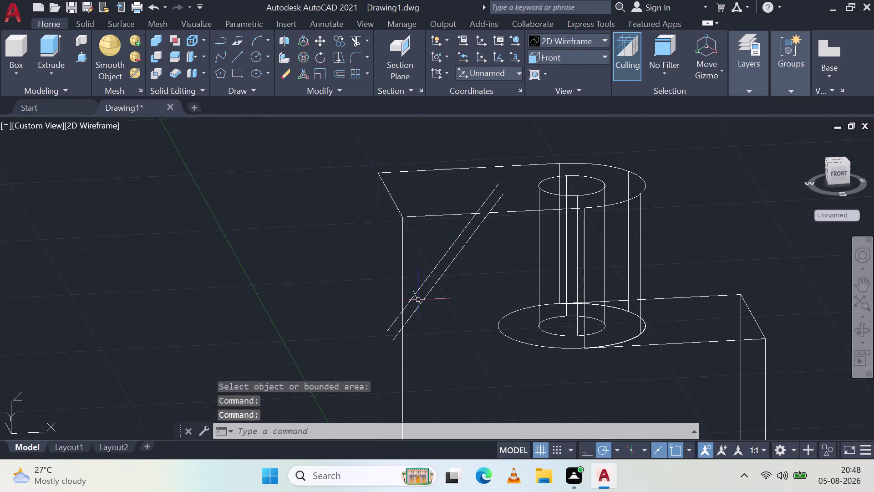
Press-pull the strip between the rib lines upward, then switch to the Shades of Gray style.
click(82, 53)
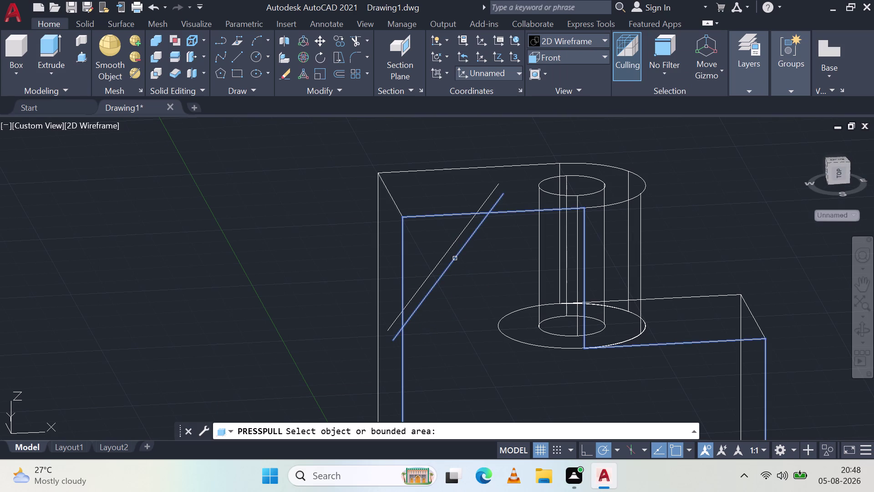
click(454, 259)
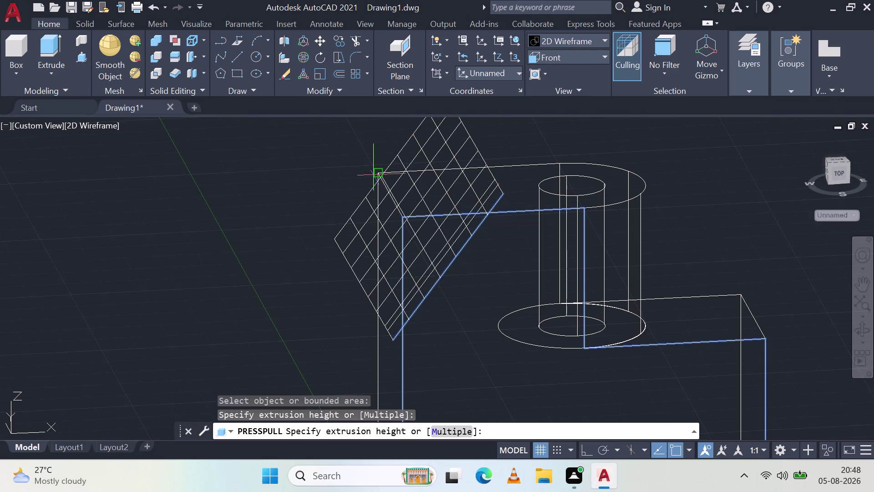
click(375, 175)
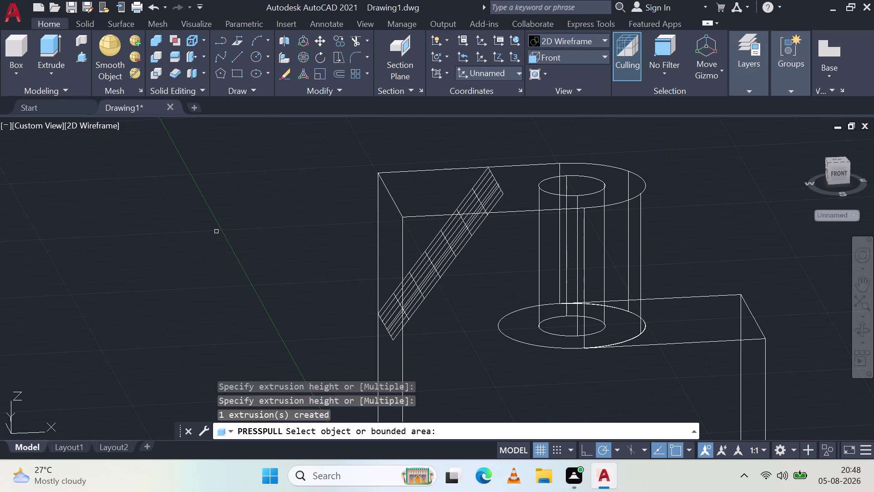
key(Escape)
click(590, 37)
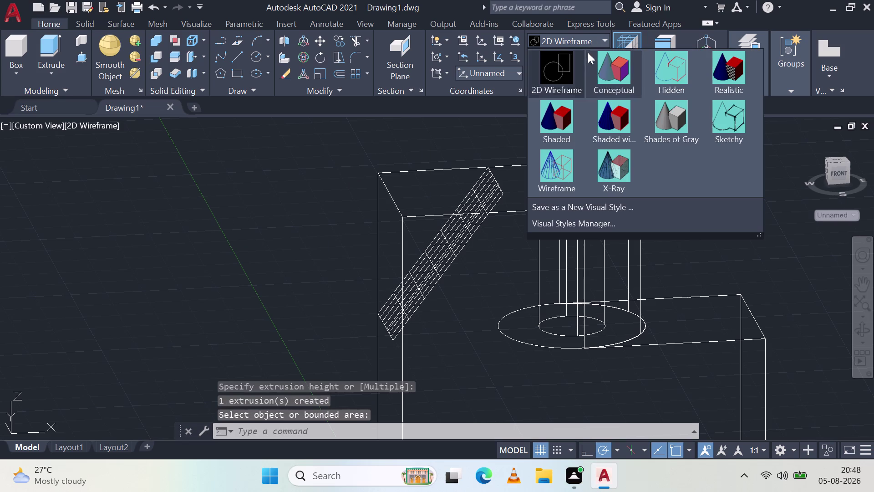
click(681, 132)
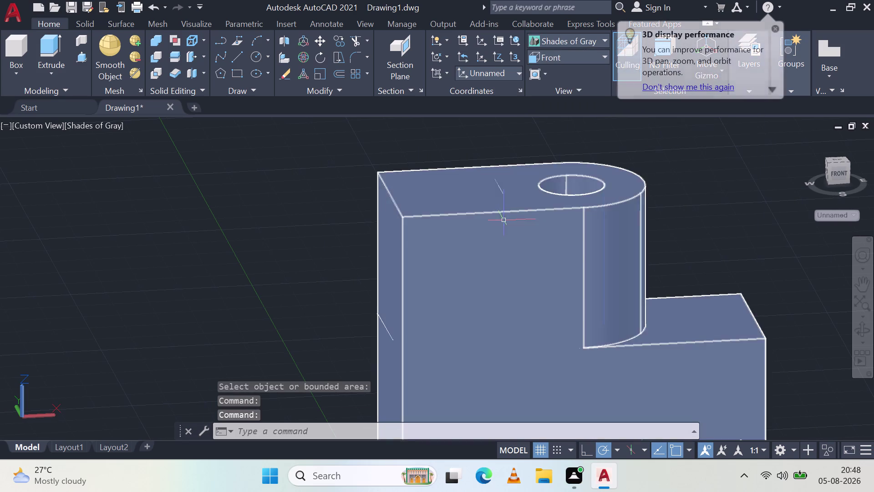
Cancel a new press-pull, then undo the style changes, rib extrusion and first block extrusion.
click(81, 53)
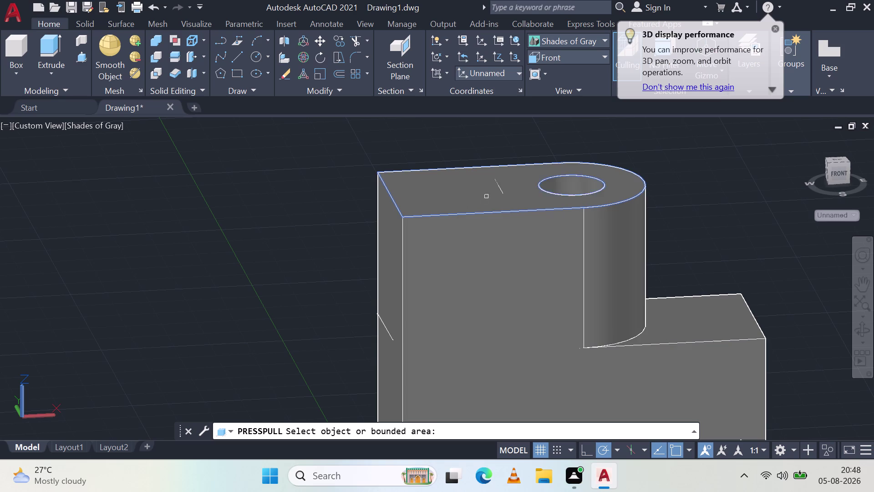
key(ctrl+z)
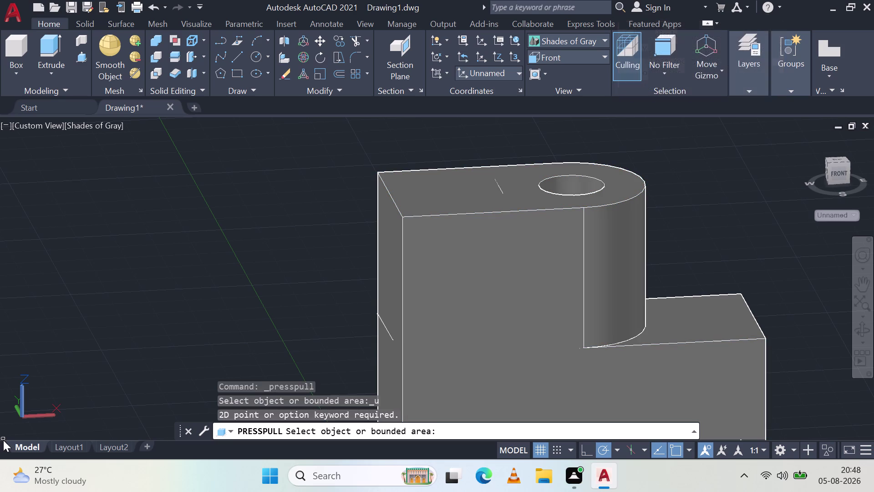
key(ctrl+z)
key(Escape)
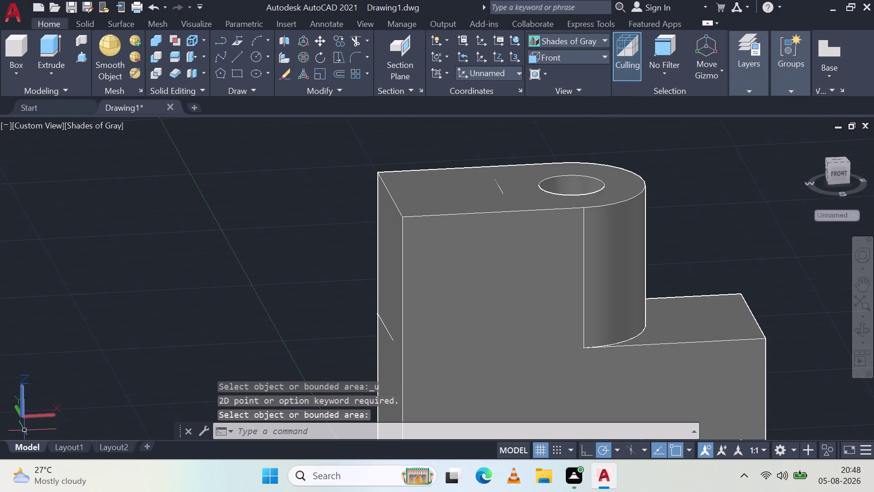
key(ctrl+z)
key(ctrl+z)
key(ctrl+z)
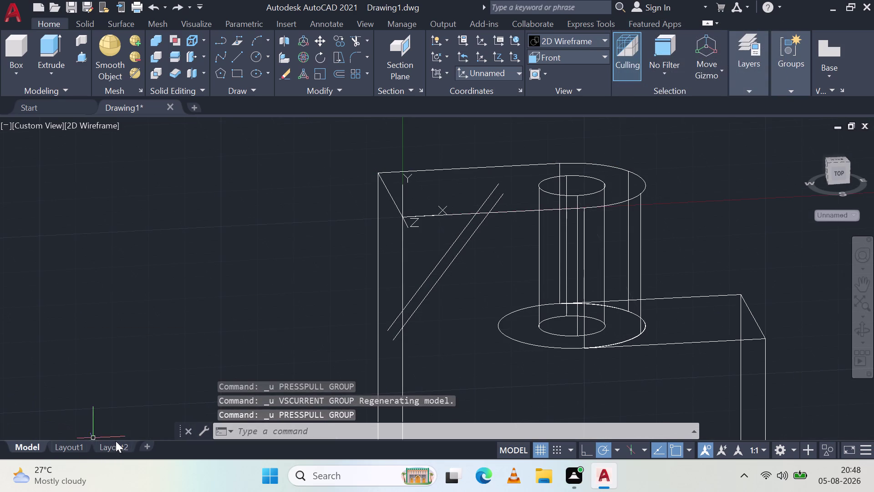
key(ctrl+z)
key(ctrl+z)
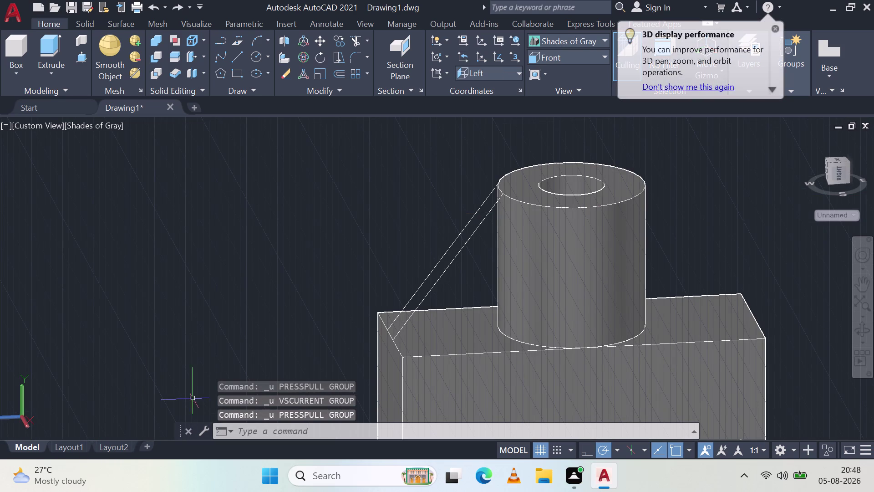
Clear any pending commands and start a new line.
key(grave)
key(Escape)
key(Escape)
key(Escape)
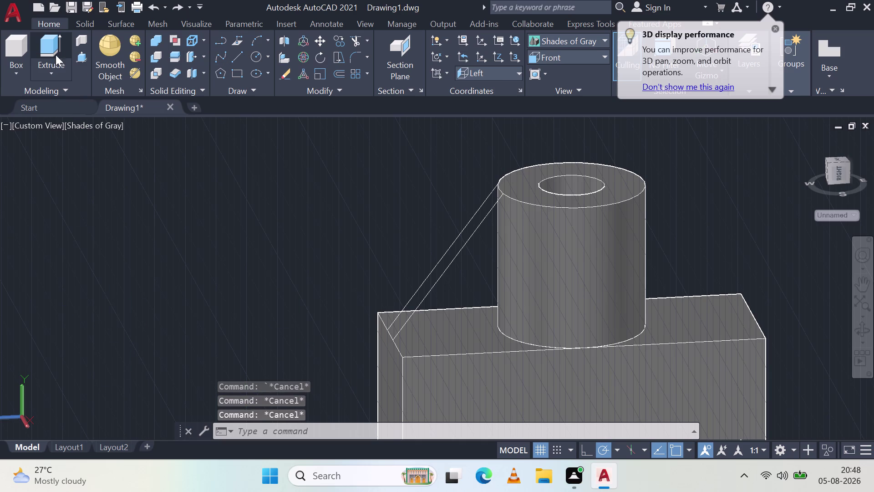
click(239, 55)
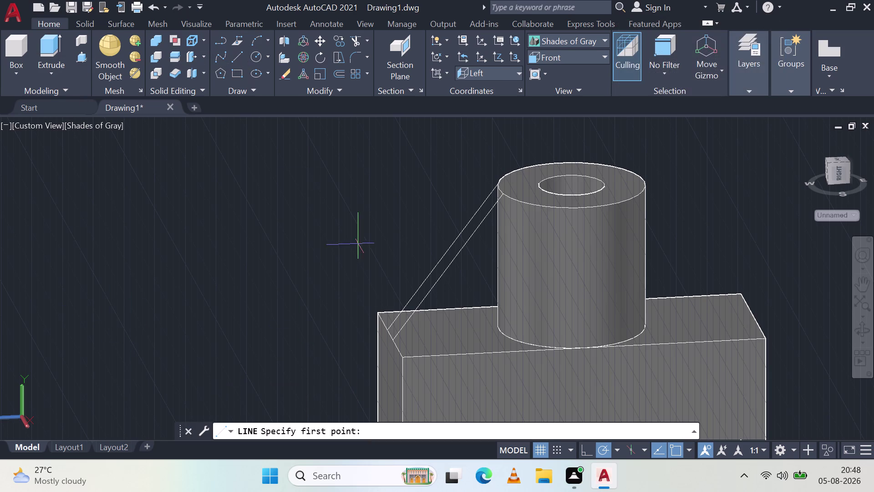
Draw a line from the sloped rib edge toward the cylinder base.
scroll(up, 3)
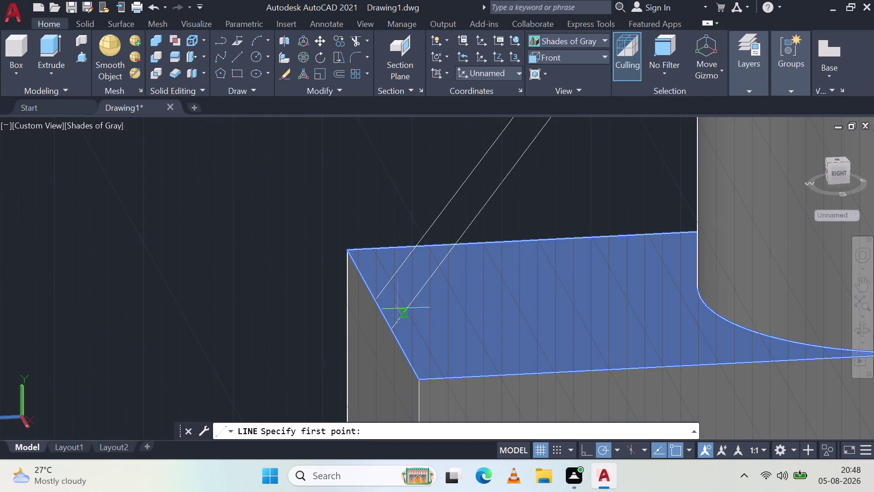
click(392, 328)
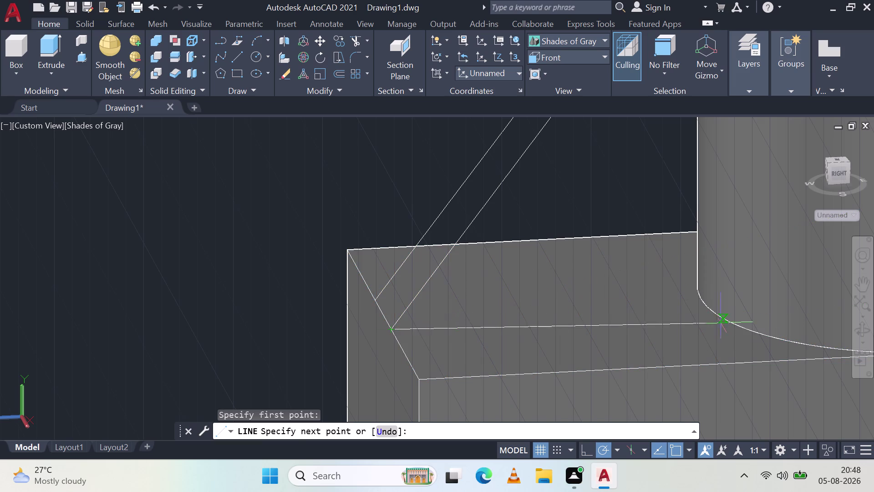
click(585, 451)
click(673, 372)
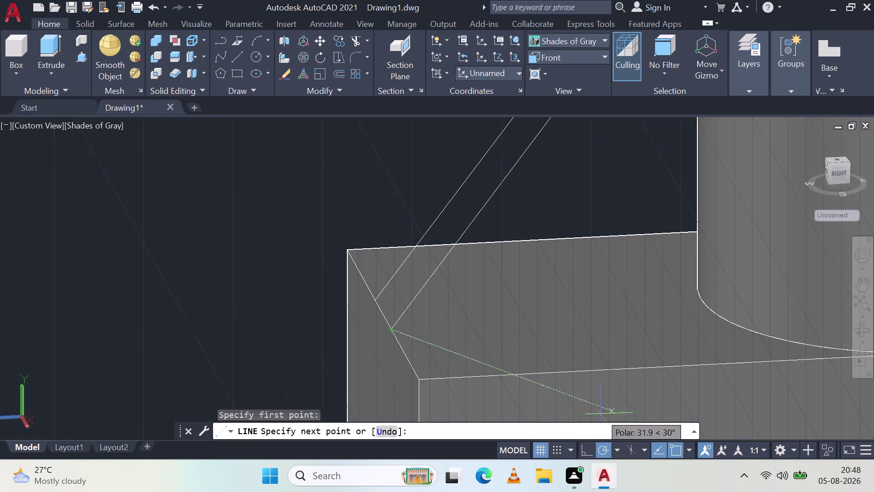
click(584, 445)
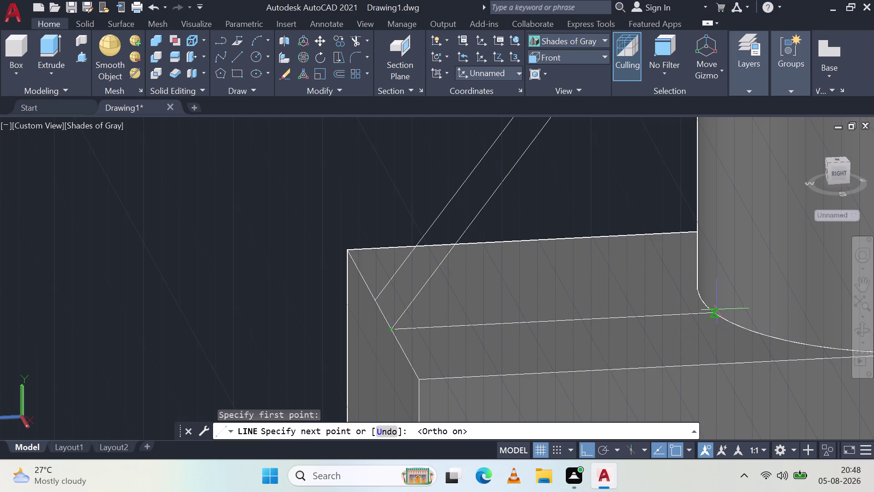
middle_drag(626, 288, 713, 325)
middle_click(713, 325)
scroll(down, 3)
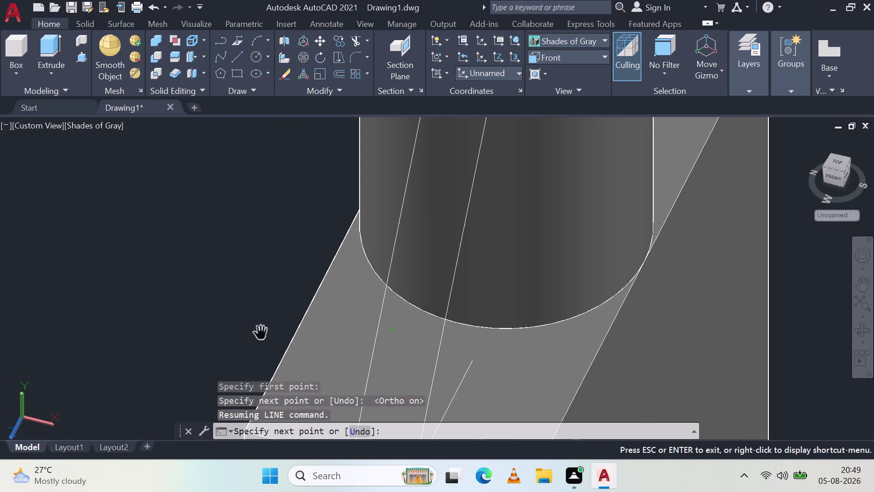
key(Escape)
Orbit from the front and above to check the top face, then return to isometric.
scroll(down, 3)
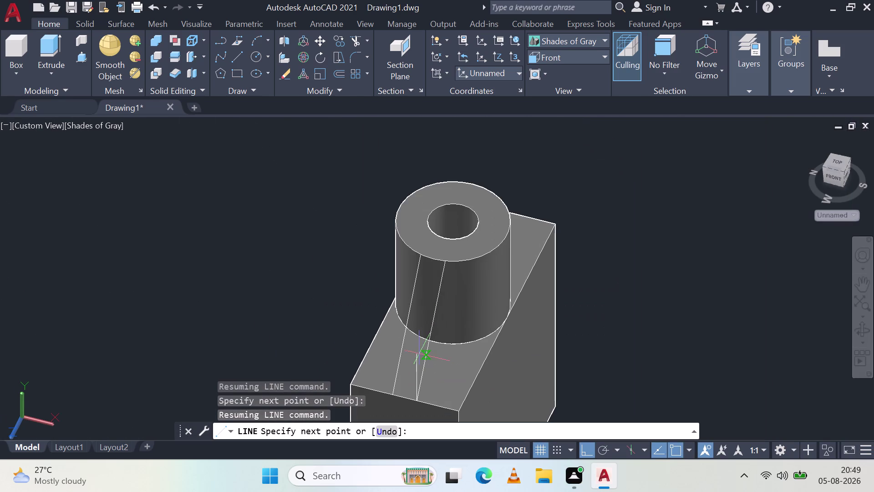
middle_drag(399, 379, 442, 288)
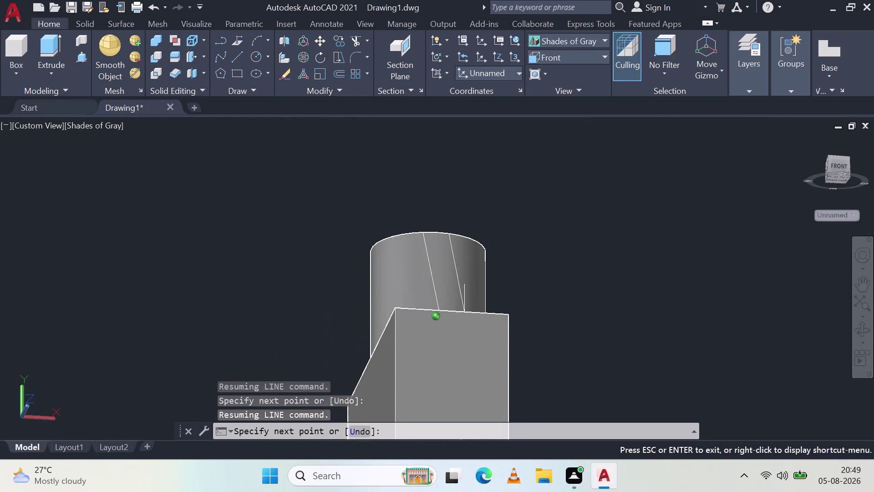
middle_drag(442, 288, 419, 421)
middle_click(419, 420)
middle_drag(439, 379, 450, 343)
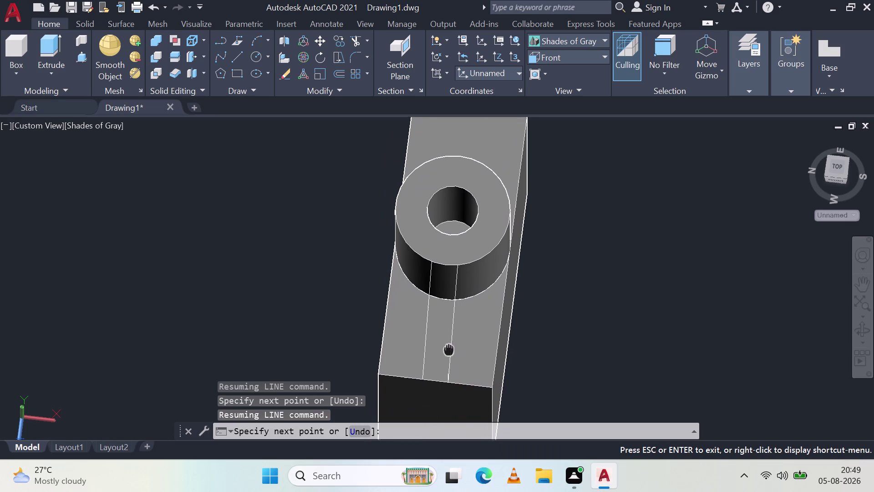
middle_drag(450, 343, 430, 360)
key(Escape)
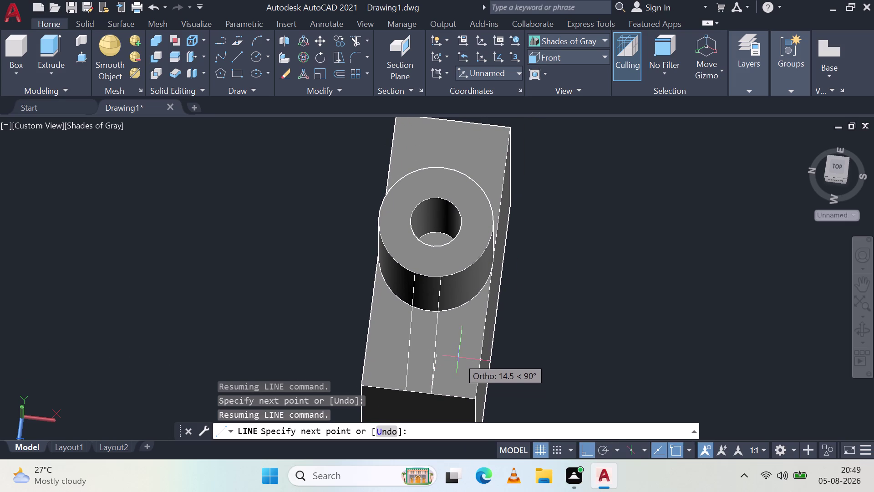
middle_drag(460, 356, 413, 299)
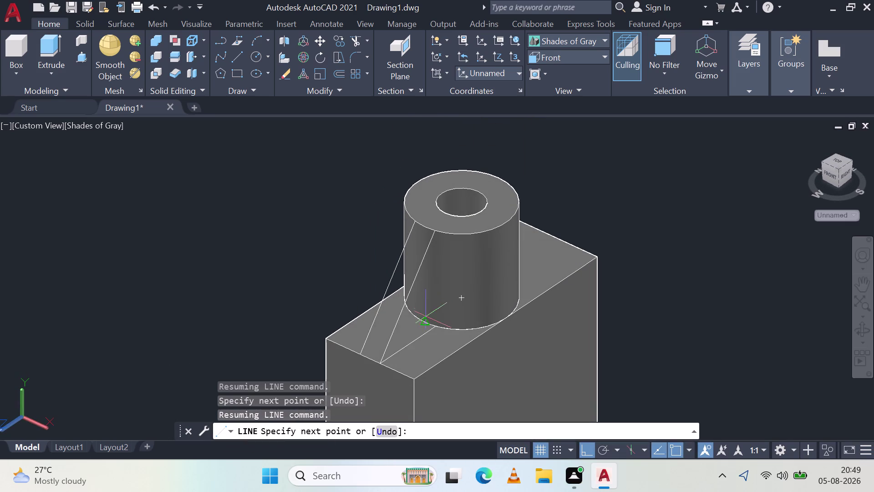
Place another line point near the cylinder base and end the line command.
scroll(up, 3)
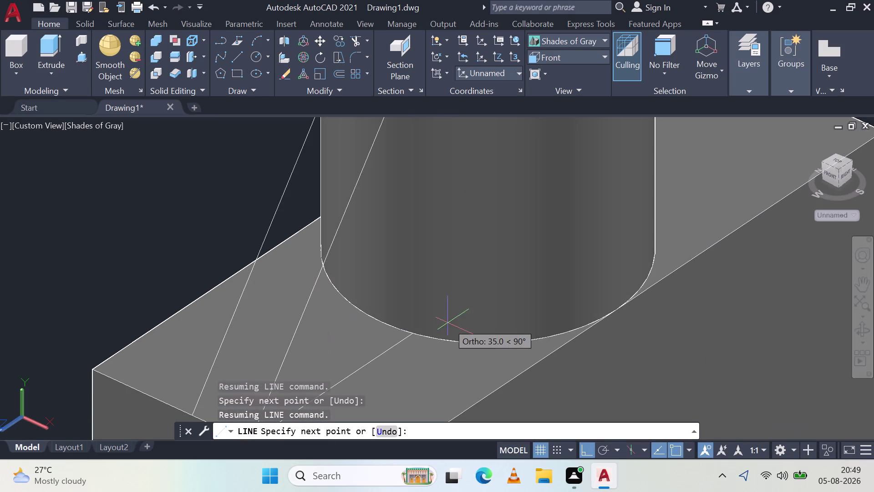
click(414, 333)
key(Escape)
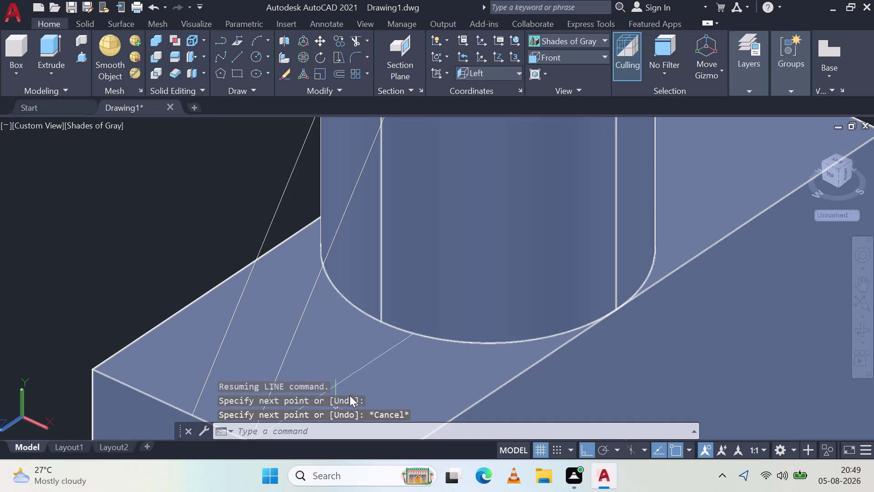
scroll(down, 3)
key(Escape)
scroll(down, 3)
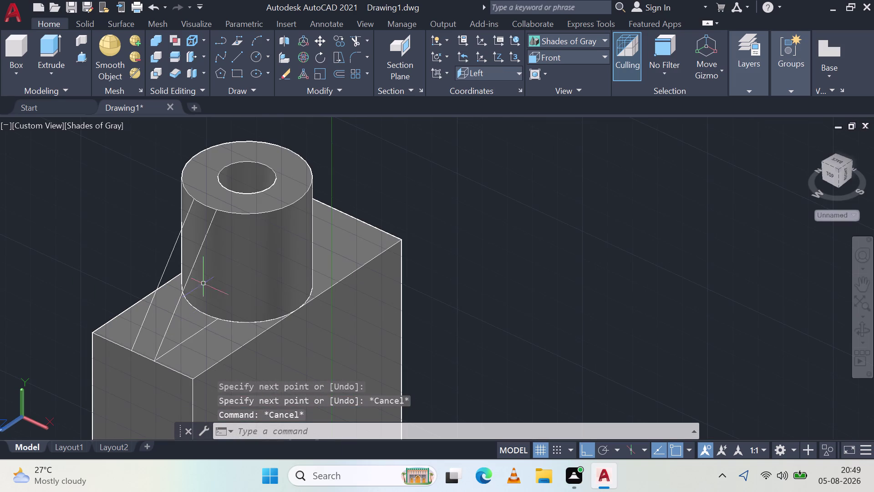
Press-pull the area beside the rib up to the cylinder's top height.
click(82, 58)
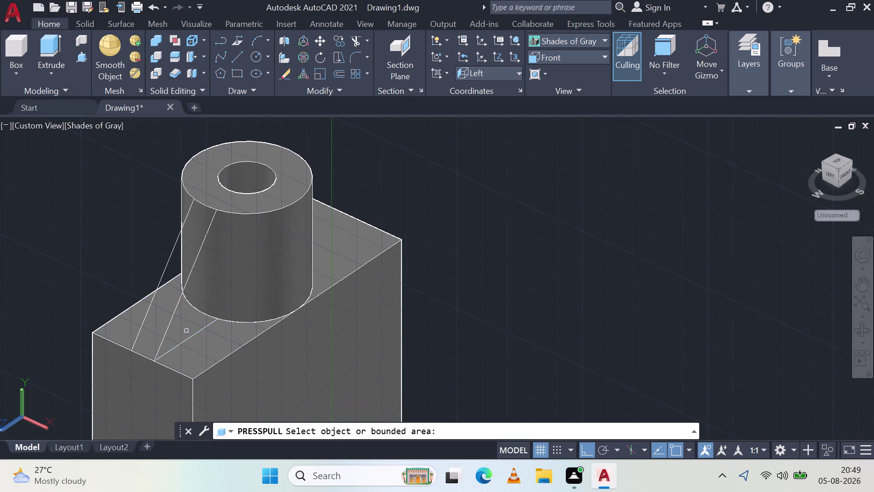
click(175, 332)
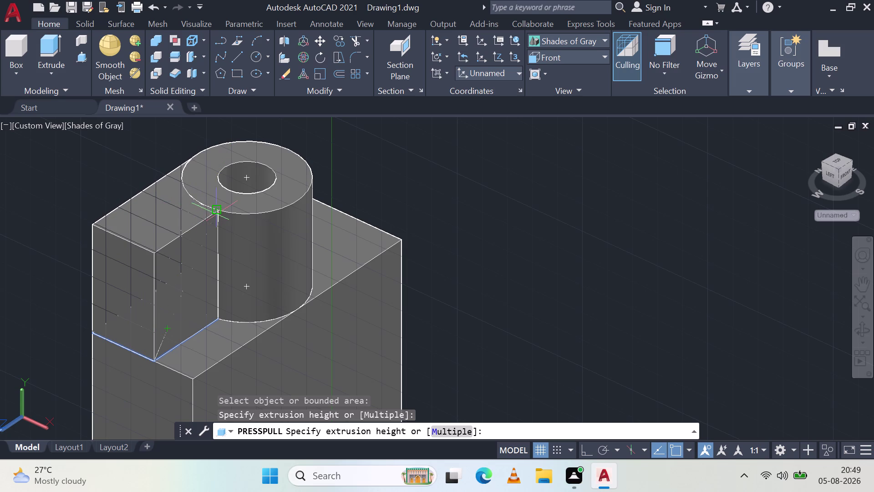
scroll(up, 3)
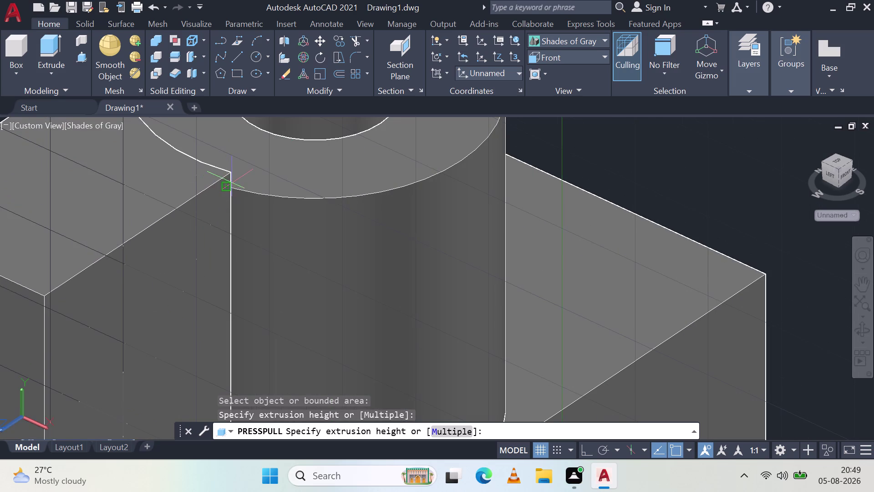
click(226, 190)
key(Escape)
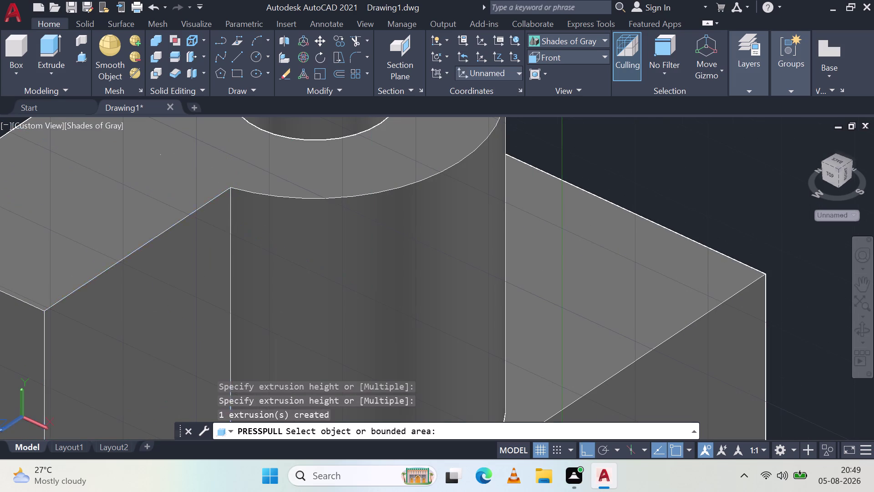
scroll(down, 3)
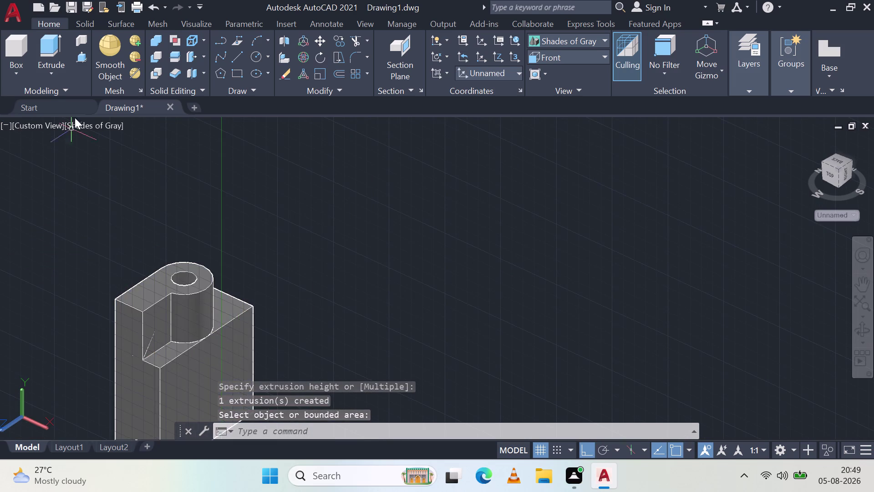
Press-pull the side face region outward into a sloped slab.
click(86, 60)
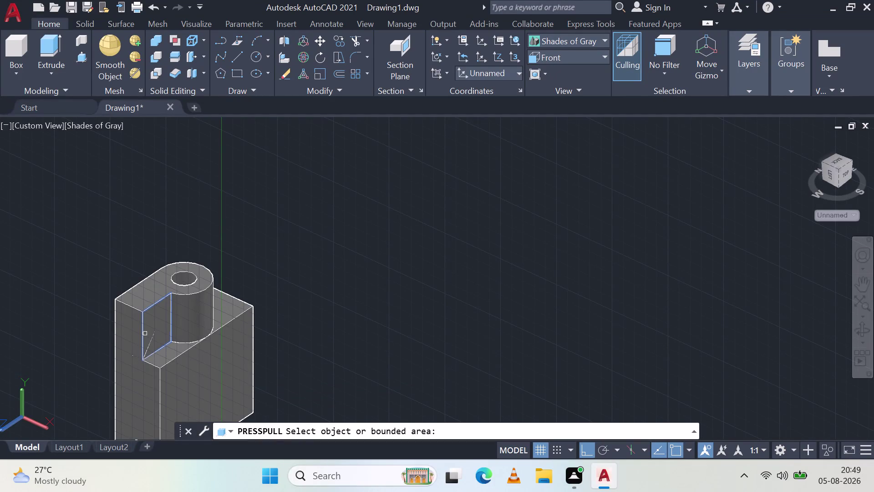
click(149, 345)
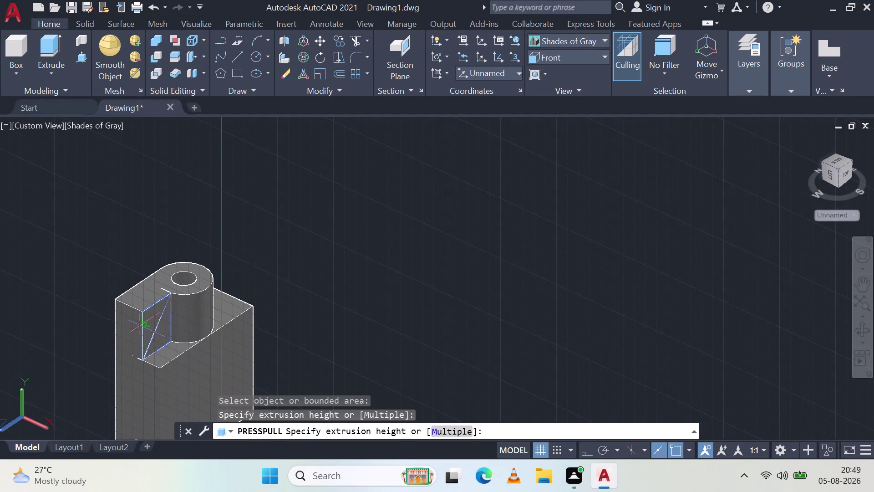
drag(87, 304, 56, 299)
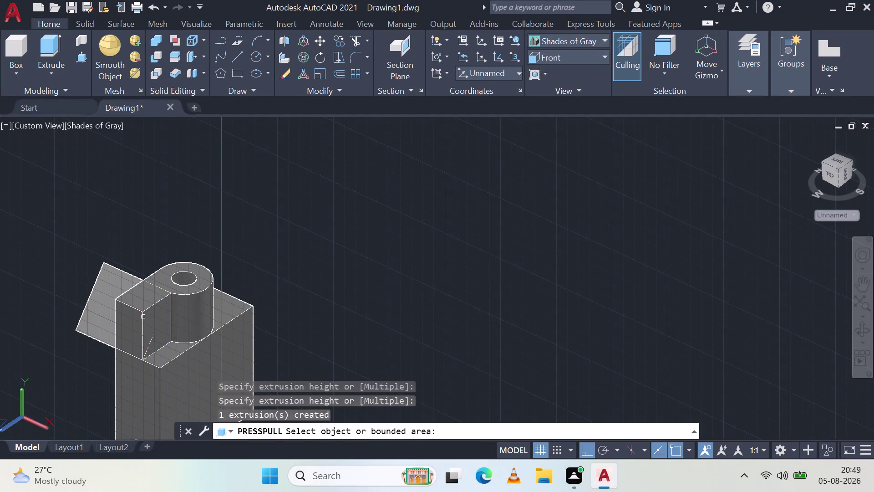
click(151, 327)
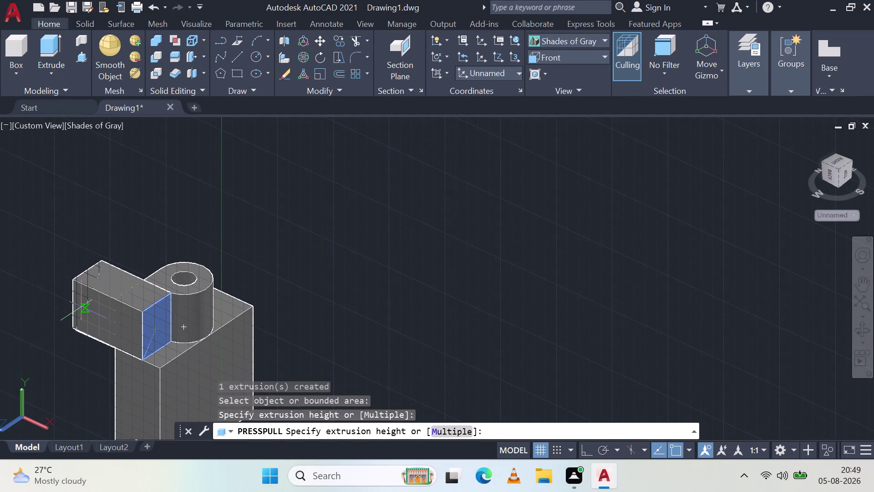
key(Escape)
scroll(up, 3)
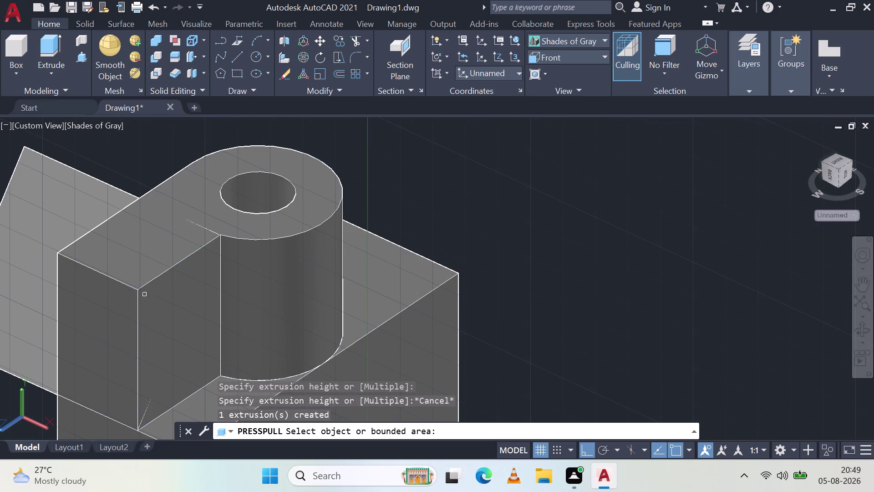
key(Escape)
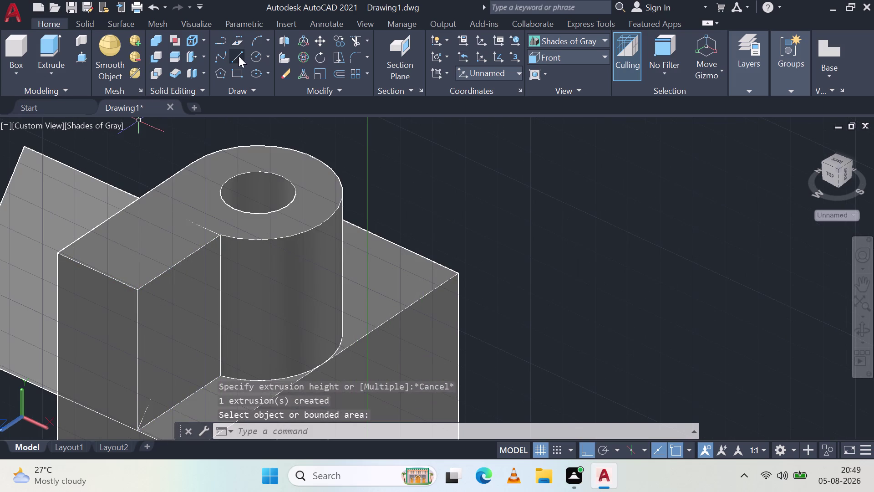
Draw a line from the corner beside the cylinder to the block's lower corner.
click(238, 56)
click(223, 238)
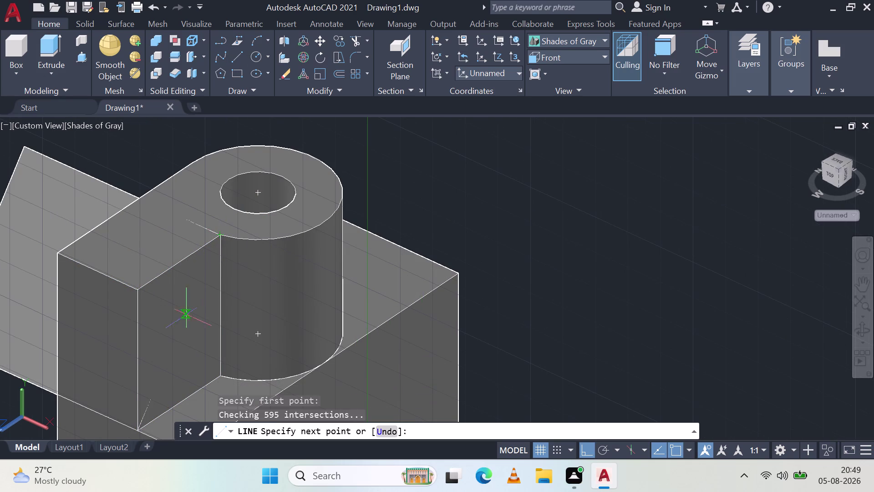
click(137, 432)
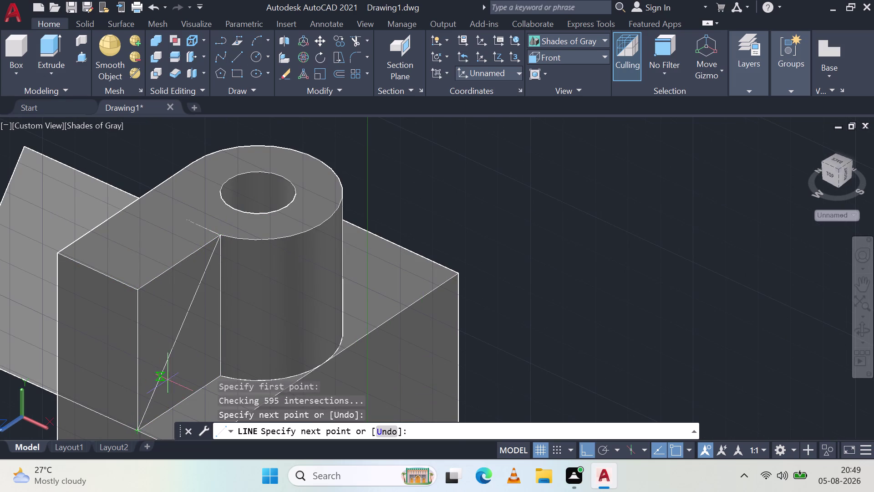
key(Escape)
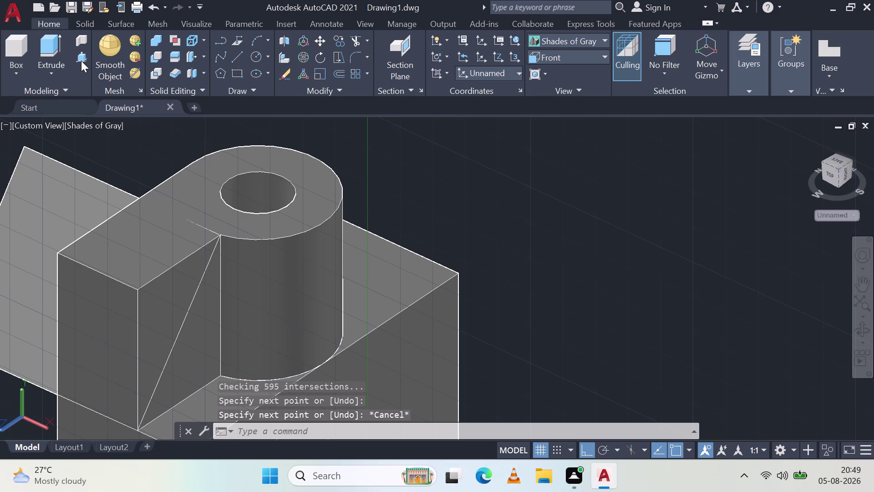
Press-pull the triangular area into a solid.
click(81, 58)
scroll(down, 3)
middle_drag(194, 243, 409, 301)
scroll(down, 3)
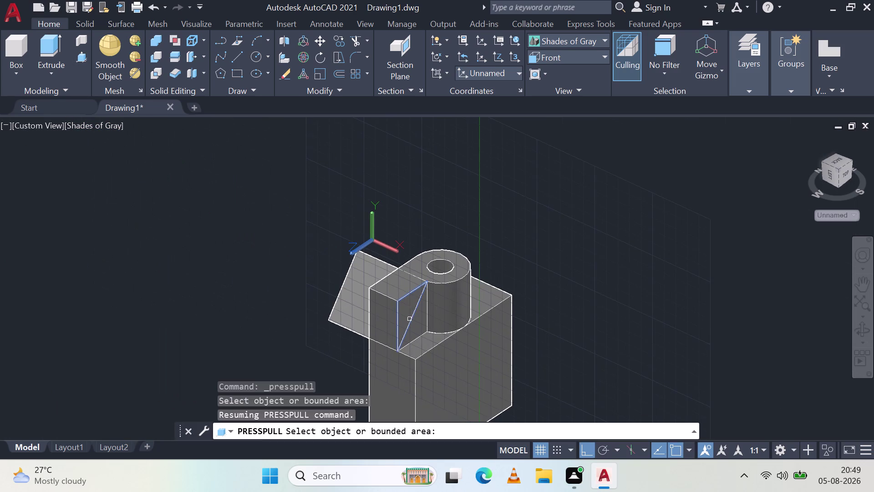
click(407, 312)
drag(226, 276, 189, 268)
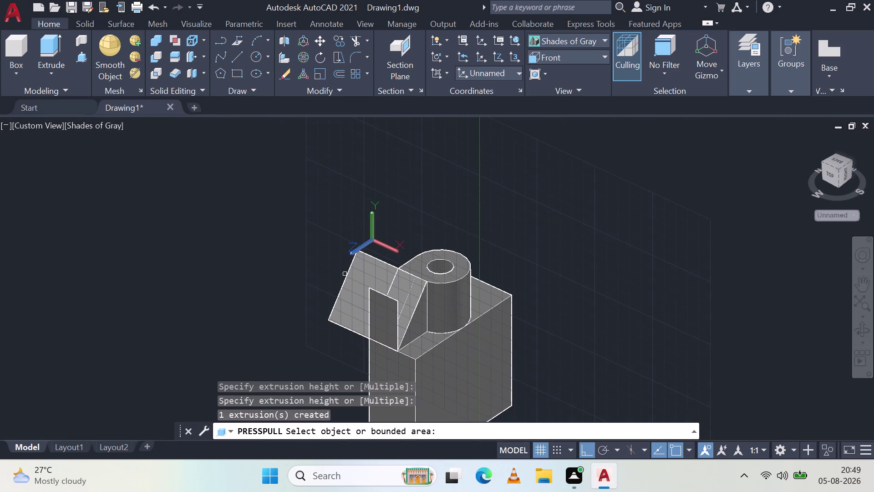
key(Escape)
Delete the sloped slab, then select the solid and clear the selection.
click(356, 285)
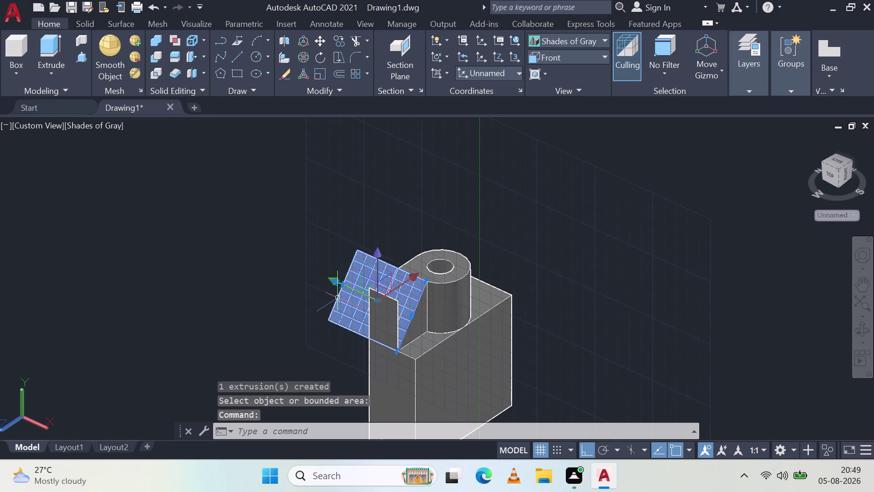
key(Delete)
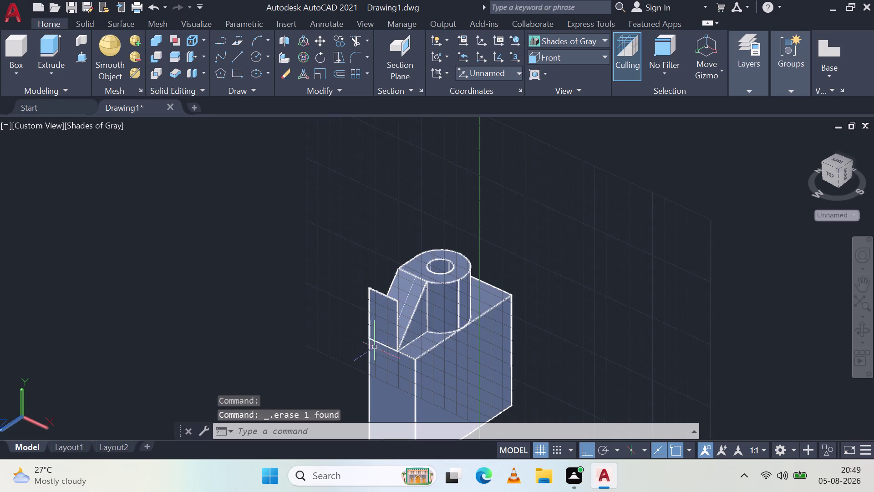
scroll(up, 3)
middle_drag(434, 304, 338, 317)
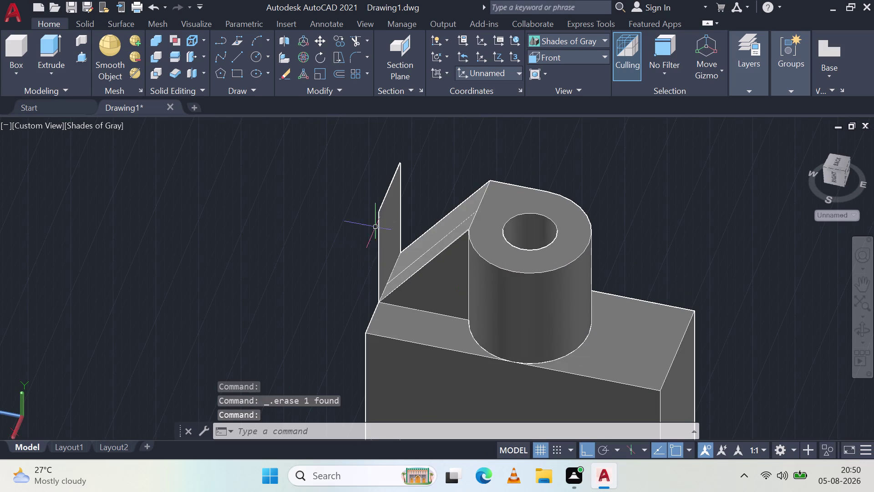
click(384, 214)
key(Escape)
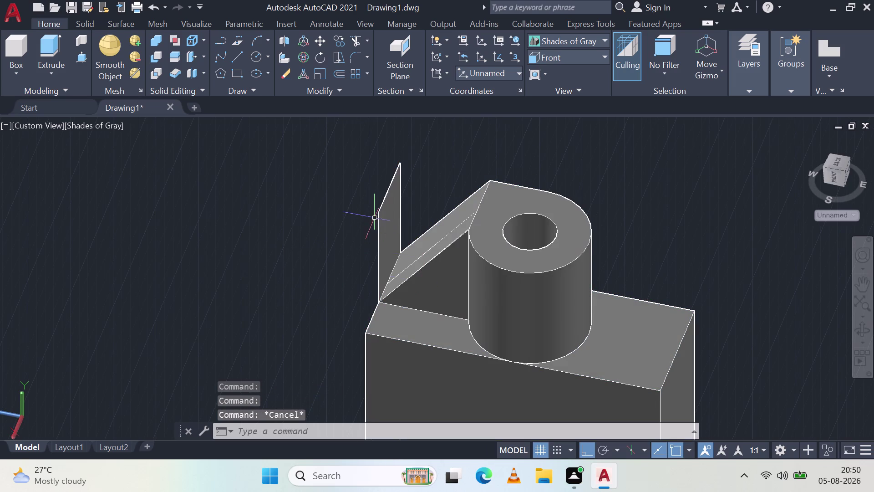
click(383, 210)
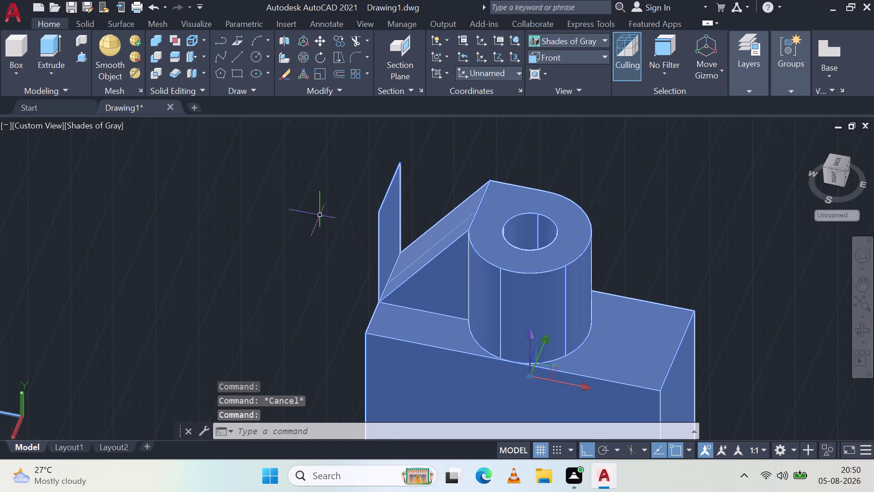
key(Escape)
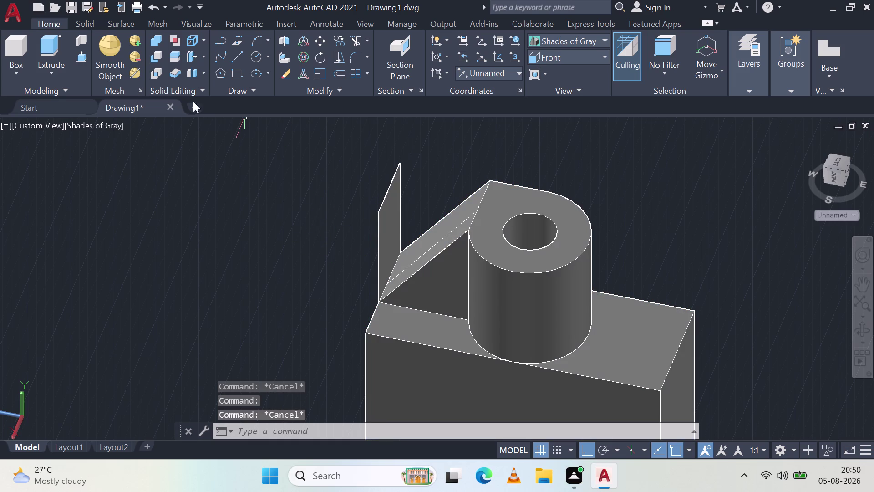
Press the thin upright sheet away and orbit to view the rib's side.
click(78, 57)
click(392, 212)
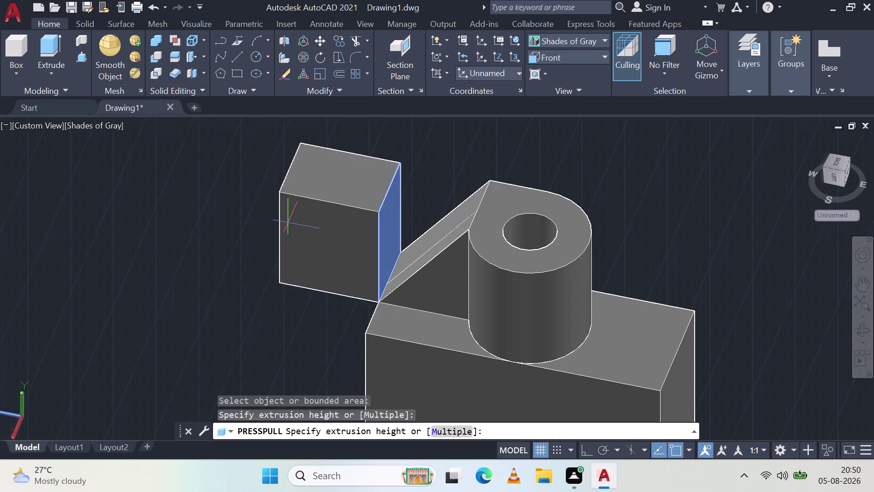
drag(232, 231, 188, 239)
key(Escape)
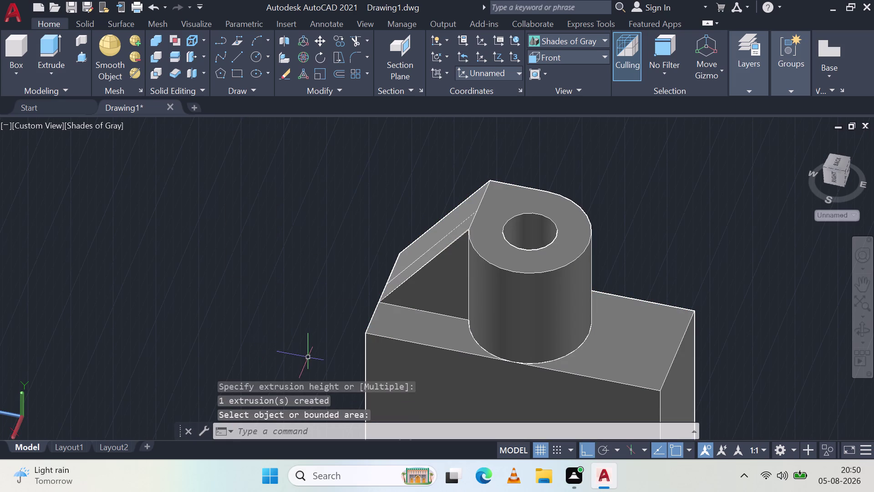
middle_drag(307, 337, 484, 303)
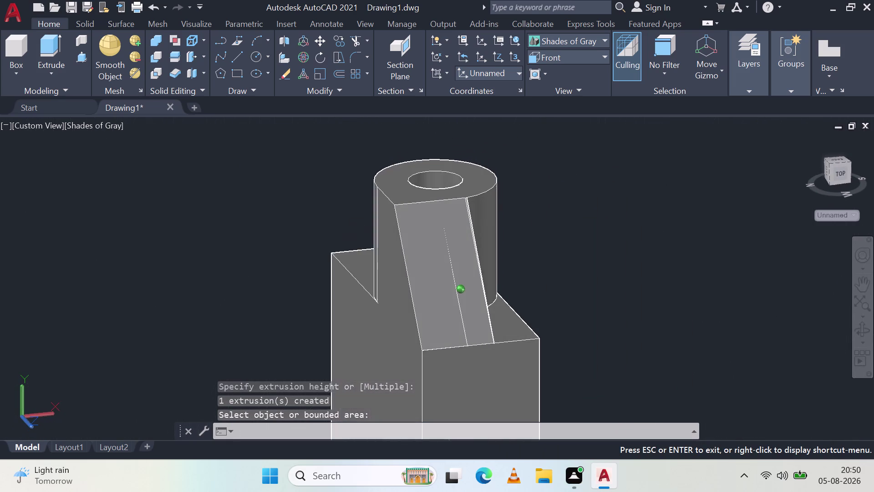
Pick the sloped rib's face for press-pull, then cancel.
middle_drag(483, 303, 483, 303)
click(77, 58)
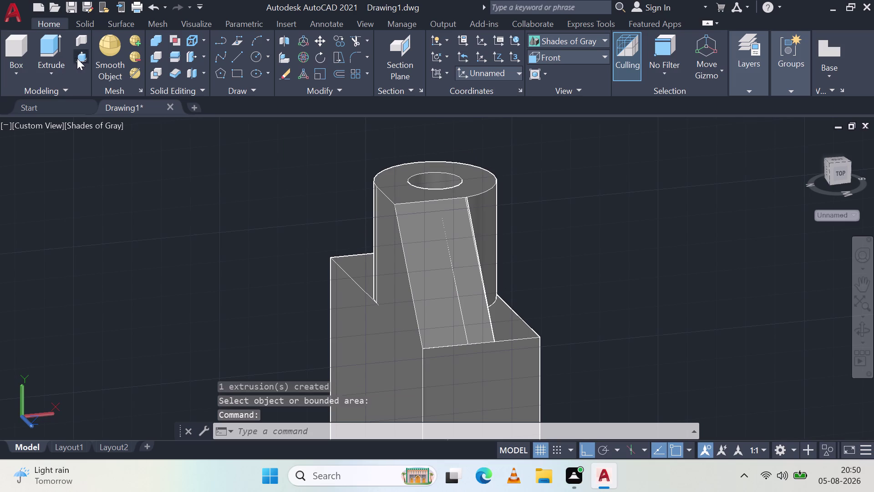
click(471, 289)
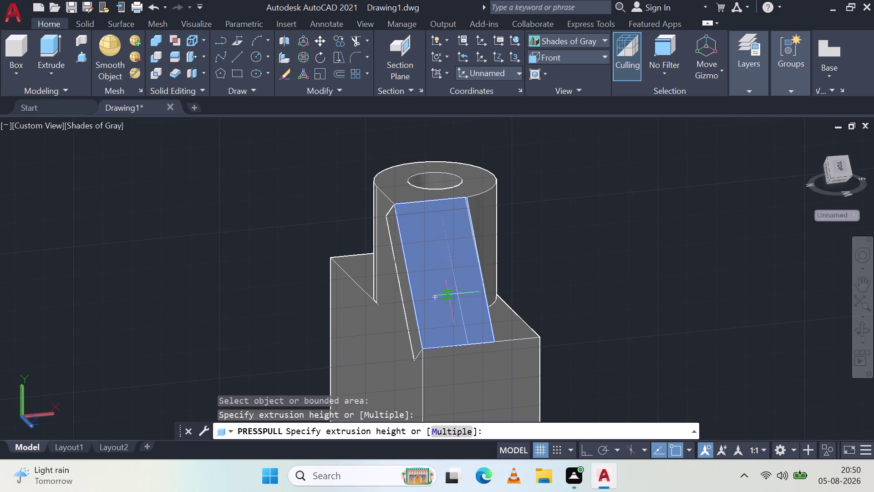
key(Escape)
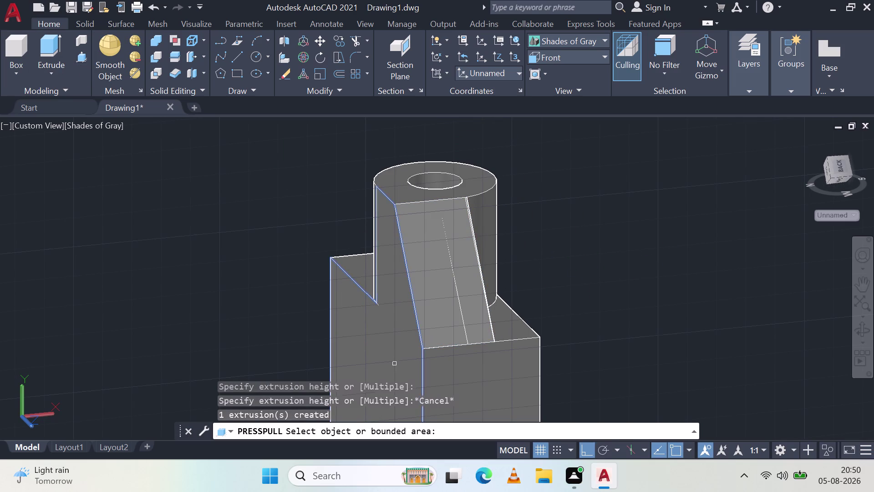
Orbit around the rib and push its bounded region into the block.
middle_drag(404, 346, 499, 320)
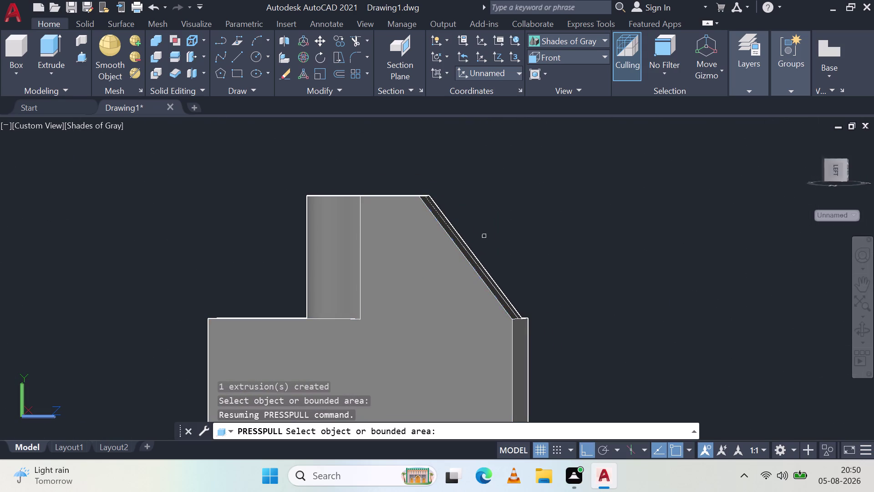
middle_drag(519, 291, 247, 306)
scroll(down, 3)
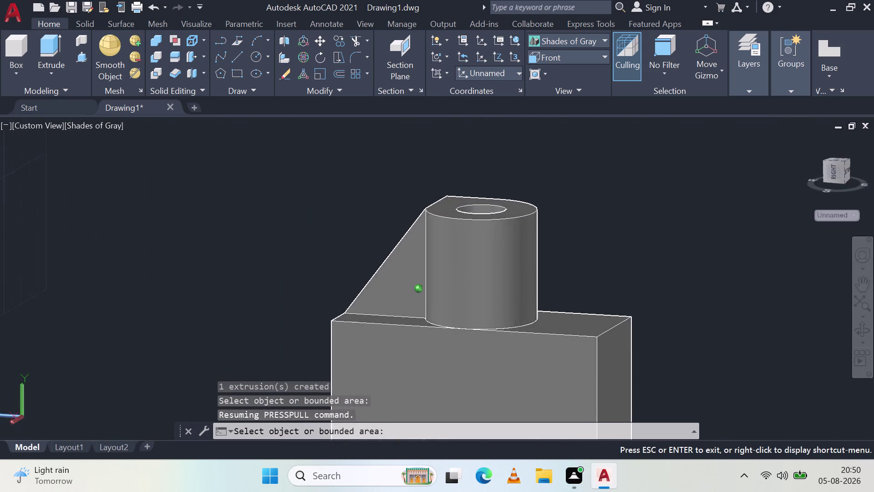
middle_drag(246, 306, 322, 302)
click(407, 282)
click(217, 254)
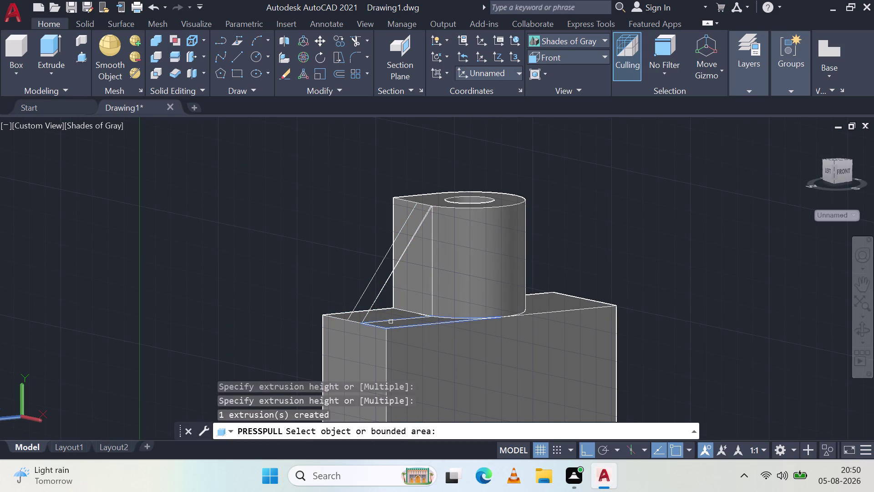
middle_drag(388, 286, 437, 377)
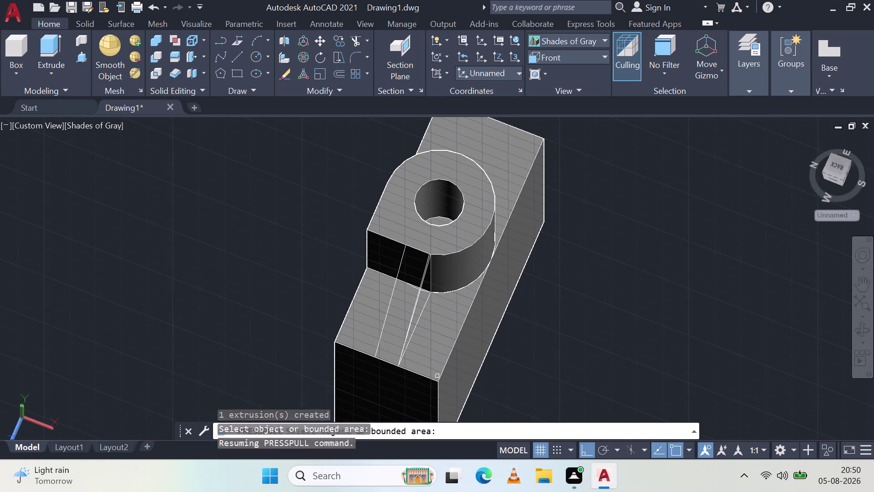
key(Escape)
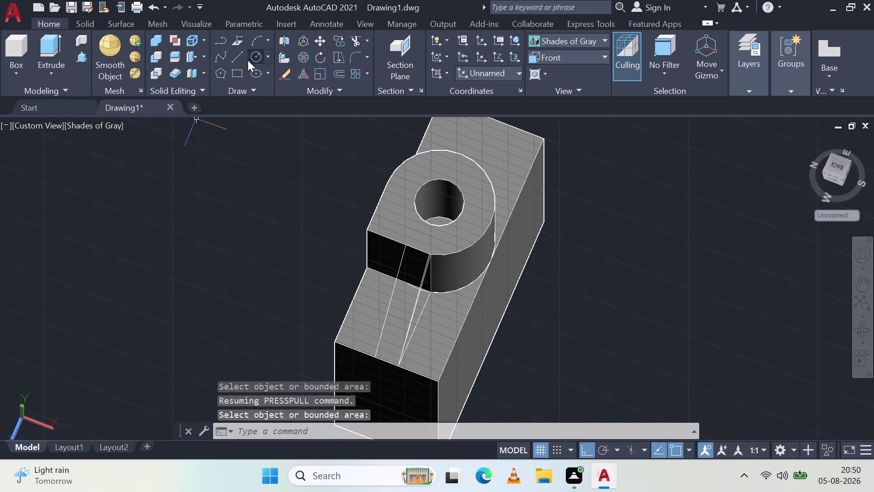
Start a line at the notch corner on the boss's other side, then cancel it.
click(237, 54)
middle_drag(346, 319, 488, 284)
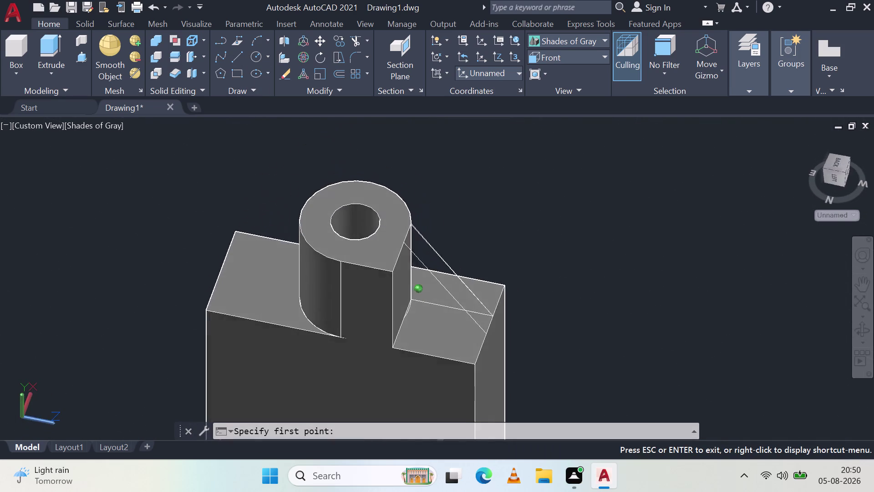
middle_drag(488, 284, 491, 282)
click(492, 329)
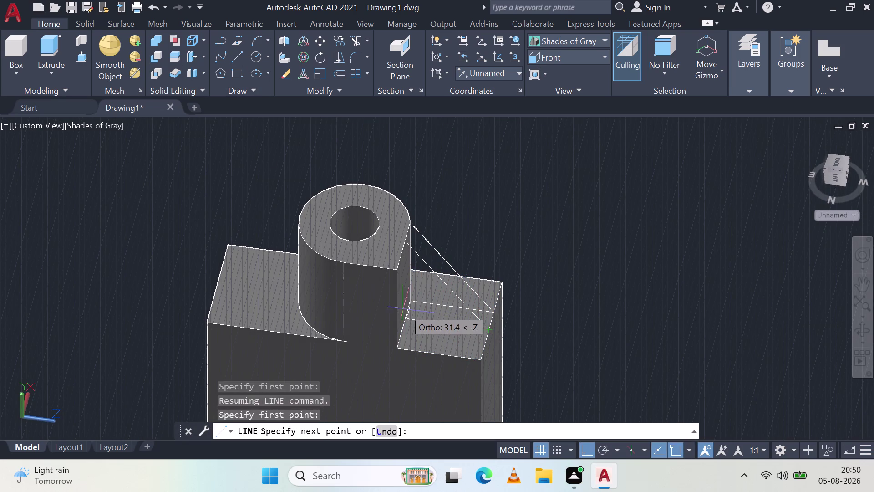
scroll(up, 3)
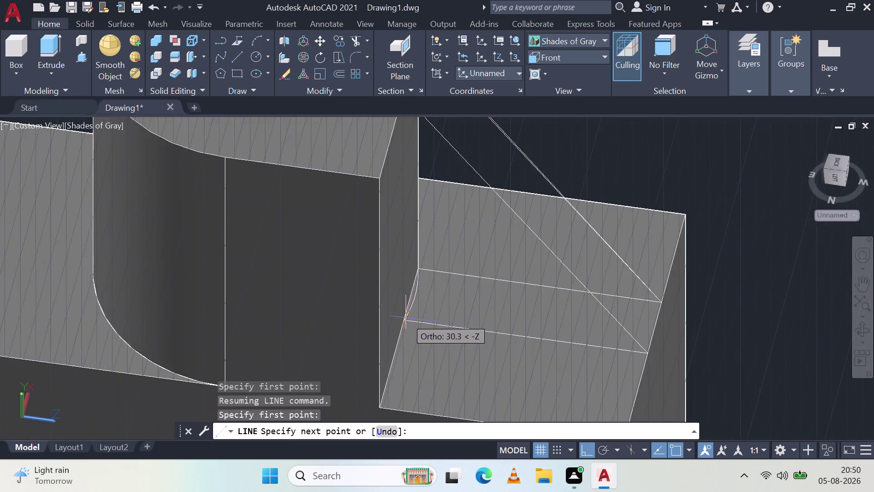
scroll(up, 3)
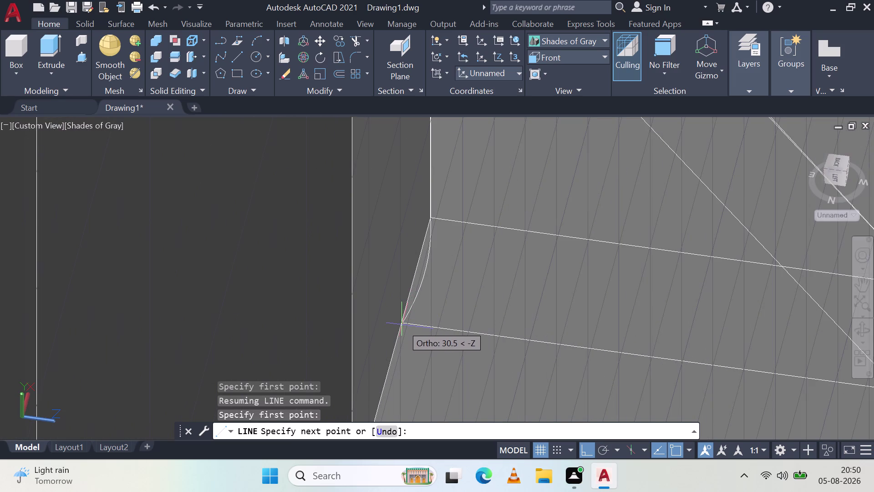
click(402, 324)
key(Escape)
scroll(down, 3)
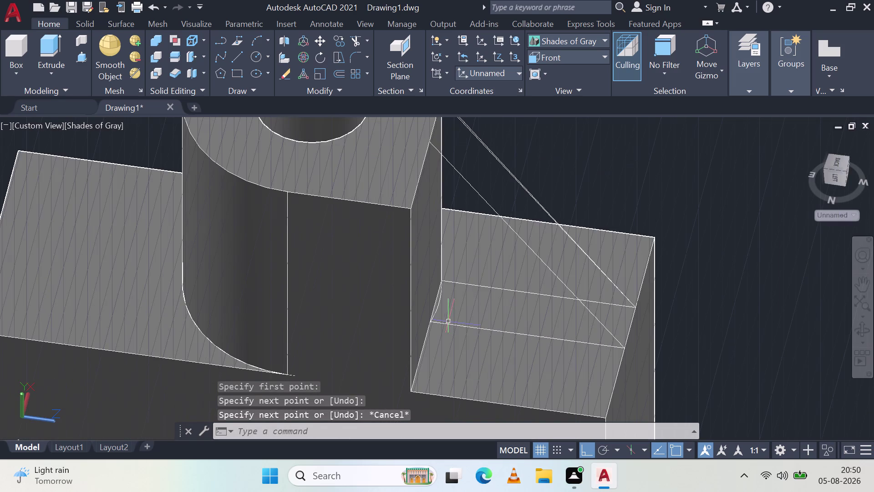
Press-pull the rectangular face beside the boss up into a tall block.
click(85, 56)
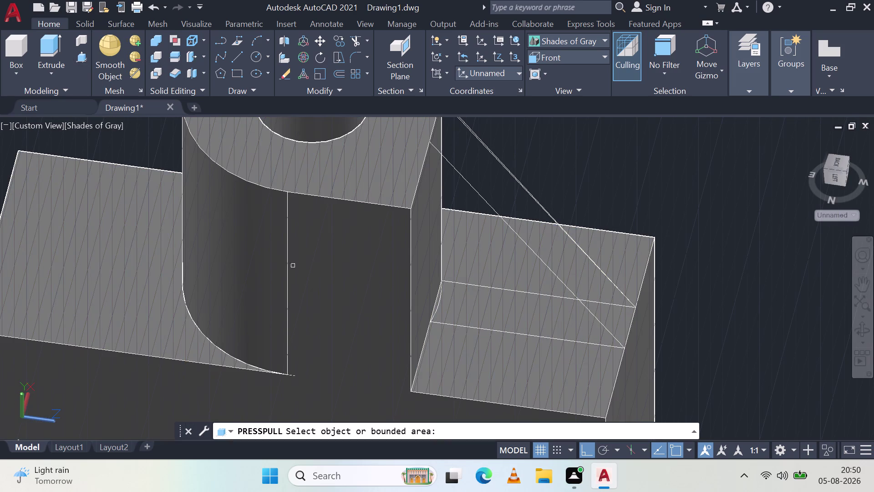
click(564, 317)
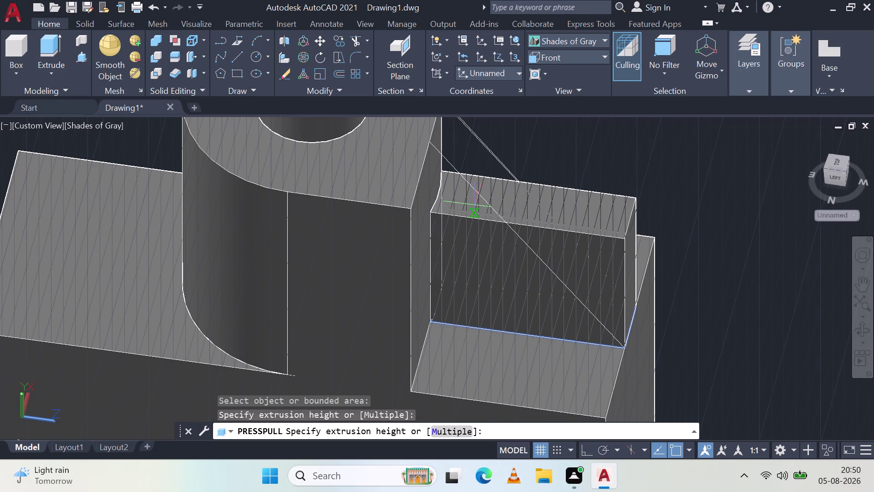
click(429, 140)
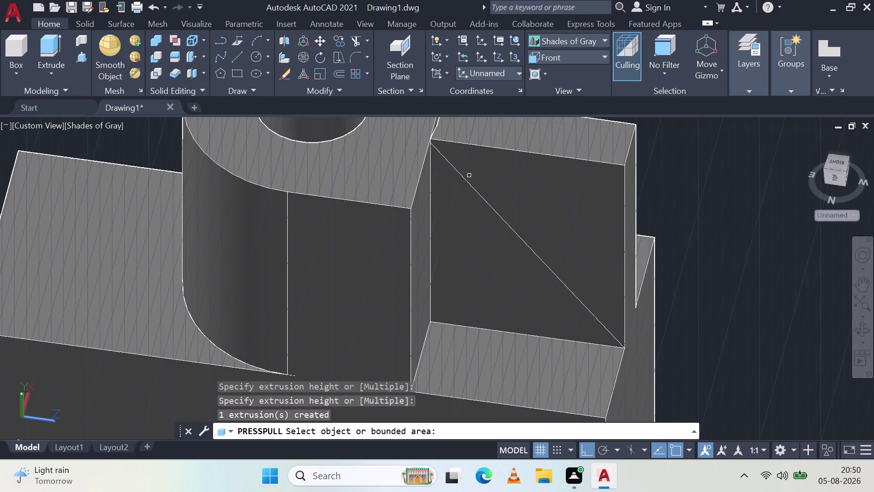
key(Escape)
scroll(down, 3)
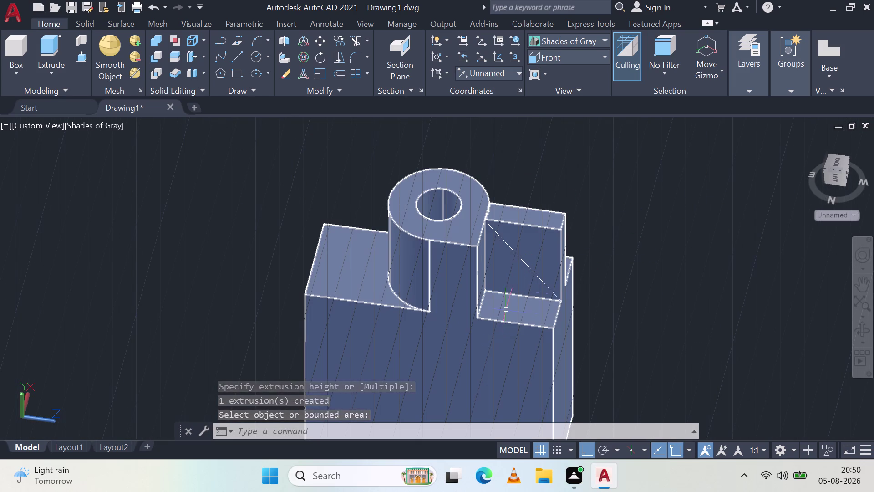
Cancel pending commands and undo the press-pulls, the sheet erase and the earlier lines.
key(Escape)
key(Escape)
key(Escape)
key(Escape)
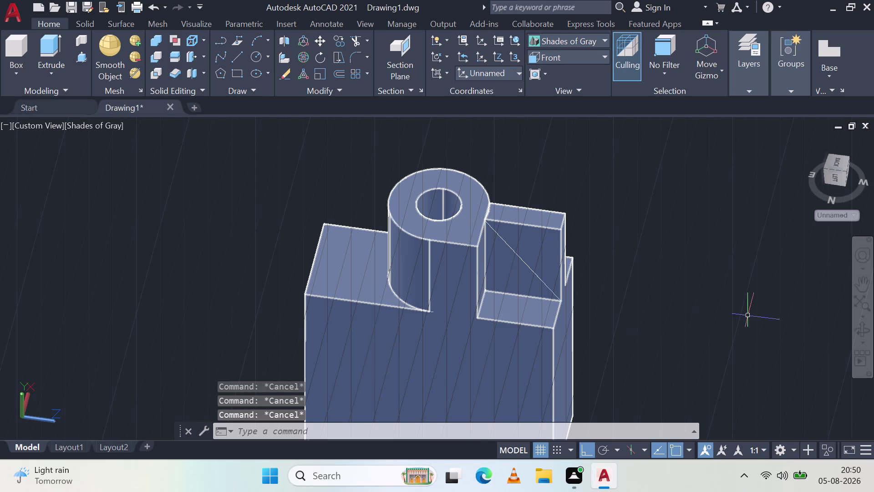
key(Escape)
key(ctrl+z)
key(ctrl+z)
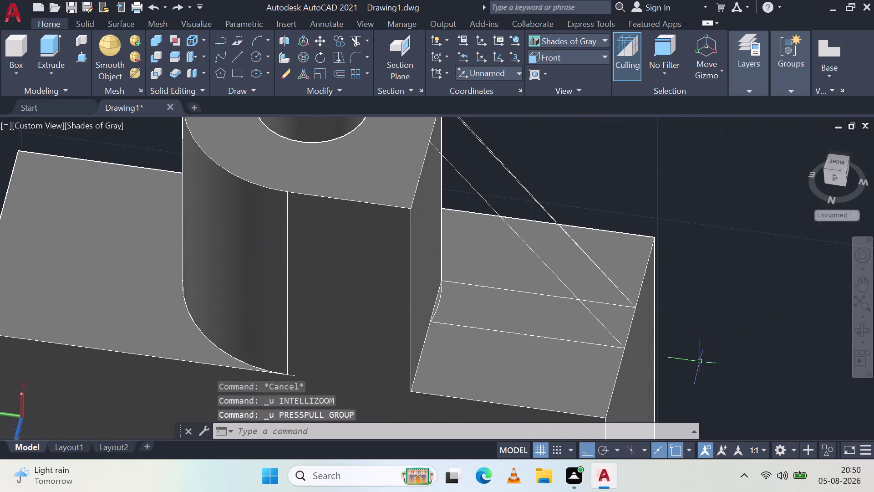
key(ctrl+z)
key(ctrl+z)
key(ctrl+z)
key(ctrl+z)
key(ctrl+z)
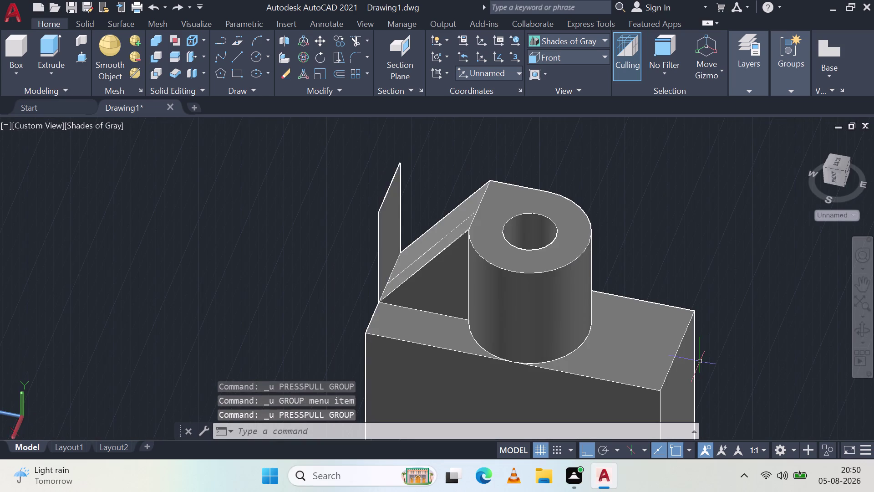
key(ctrl+z)
key(ctrl+z)
key(ctrl+z)
key(ctrl+z)
key(ctrl+z)
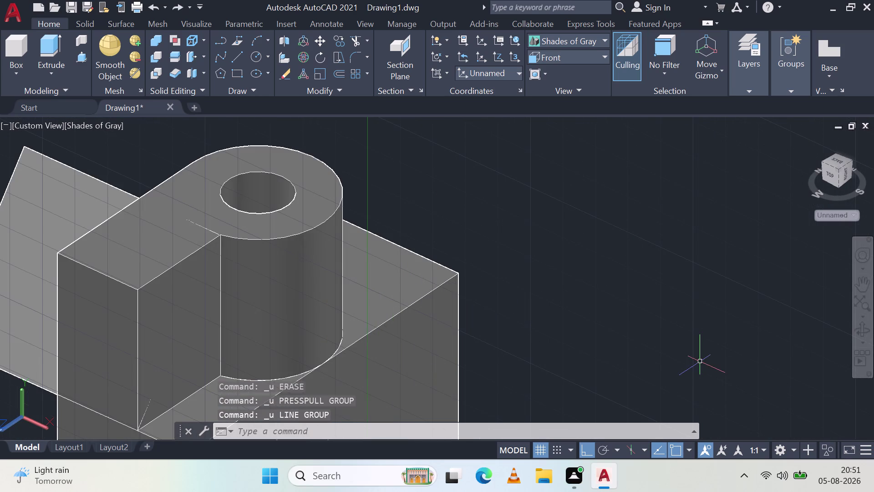
key(ctrl+z)
key(ctrl+z)
key(ctrl+z)
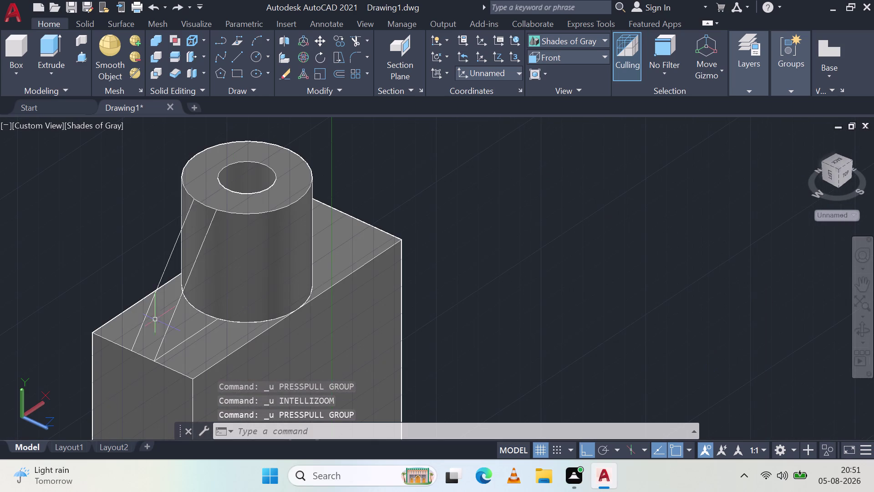
Orbit to the sloped face and start a line on its lower edge.
middle_drag(87, 325, 169, 341)
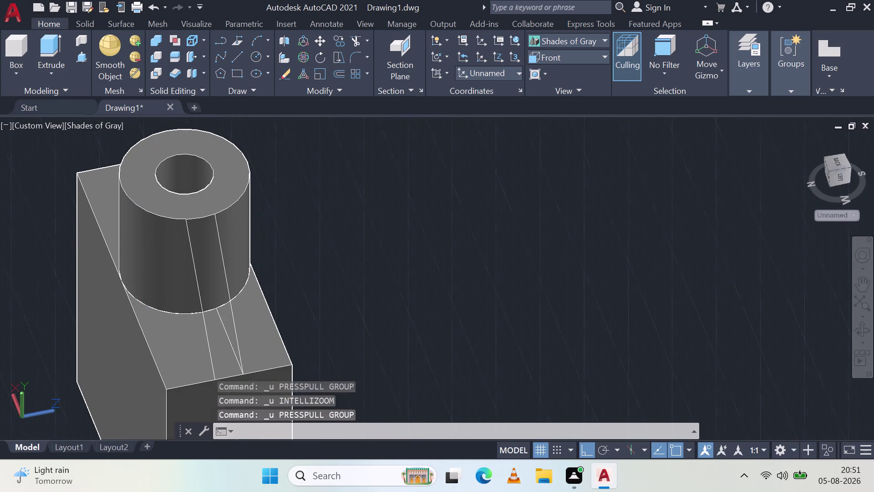
click(238, 55)
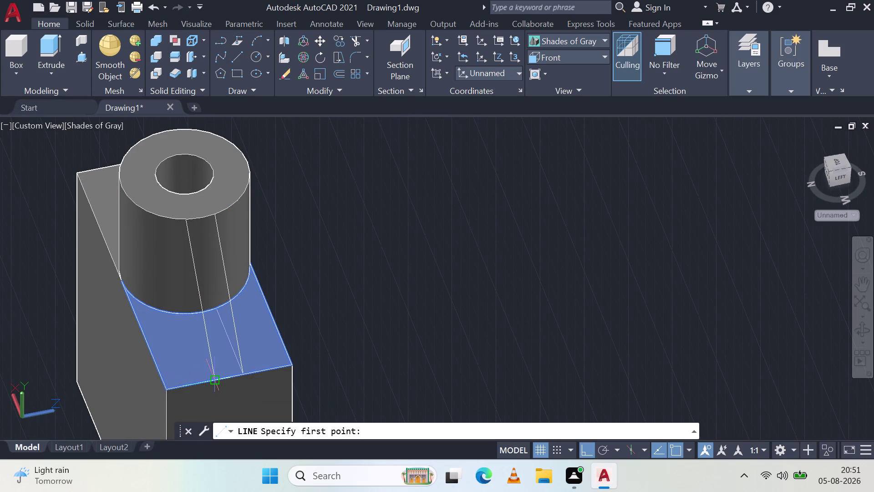
click(214, 380)
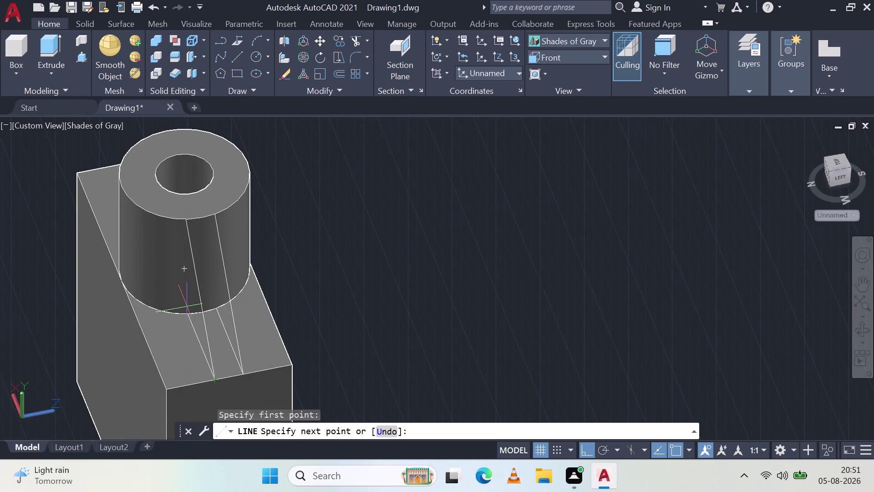
click(188, 313)
Cancel the line, then press-pull the strip beside the boss up to the boss top as a web.
key(Escape)
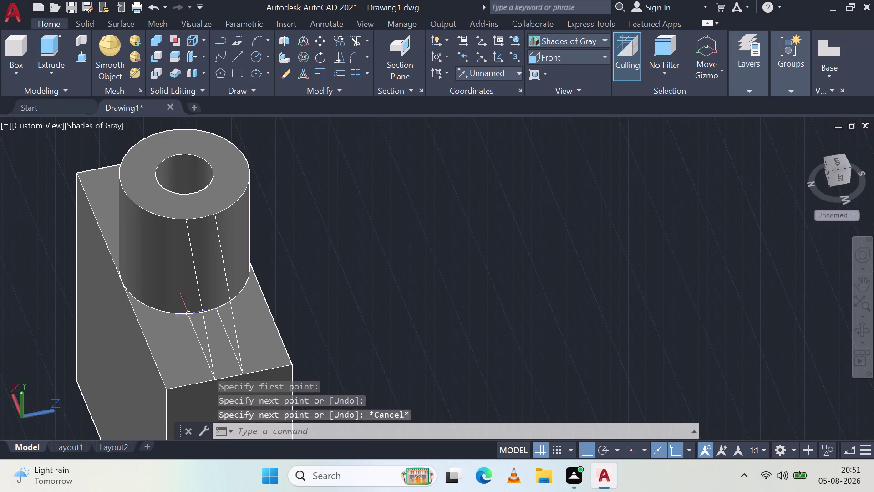
key(Escape)
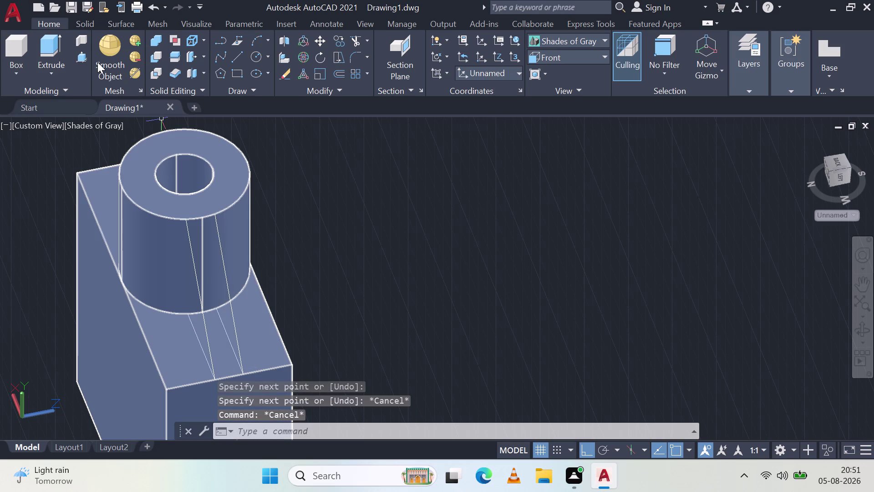
click(85, 59)
click(215, 356)
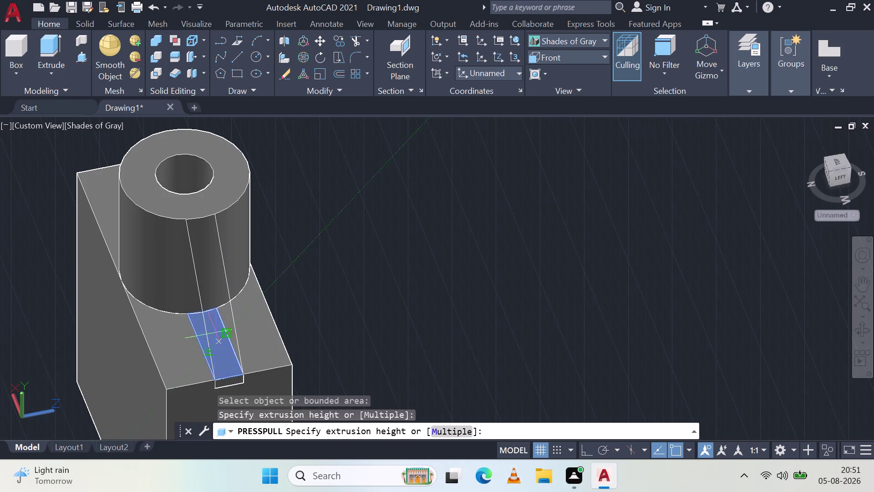
click(189, 219)
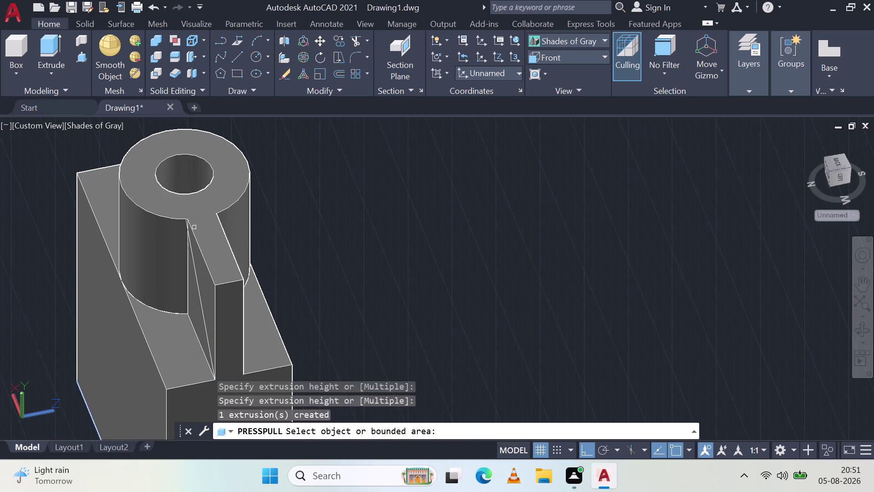
key(Escape)
middle_drag(198, 316, 288, 299)
click(83, 55)
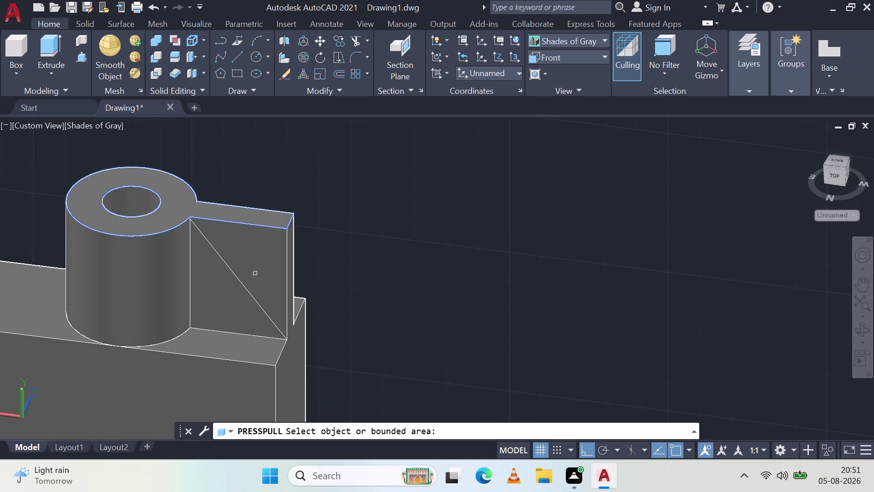
key(Escape)
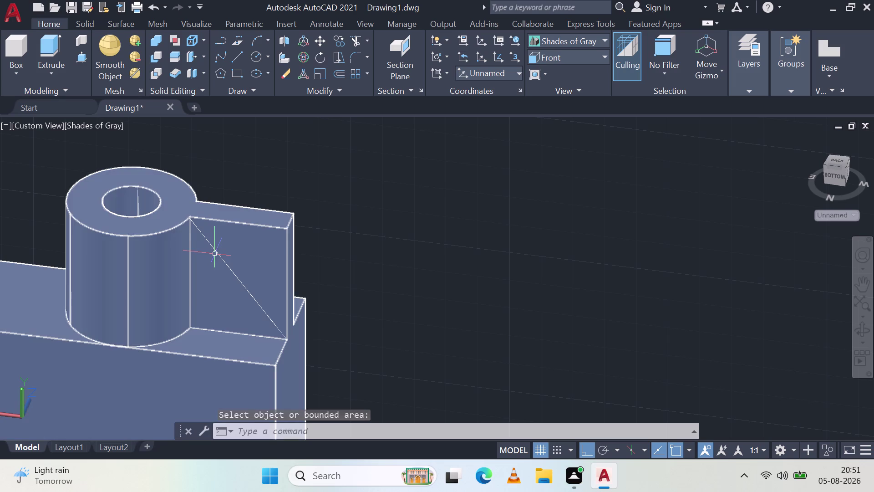
Draw a line from the boss–wall corner to the wall's top corner.
click(217, 253)
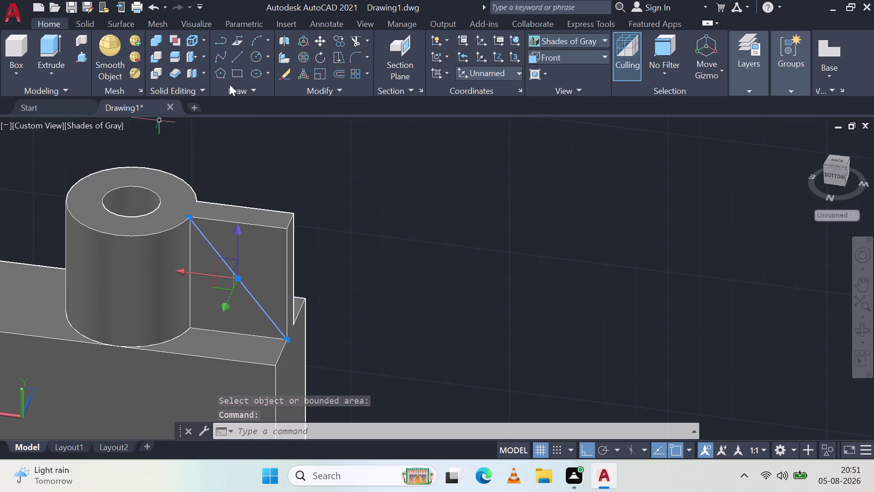
key(Escape)
click(231, 58)
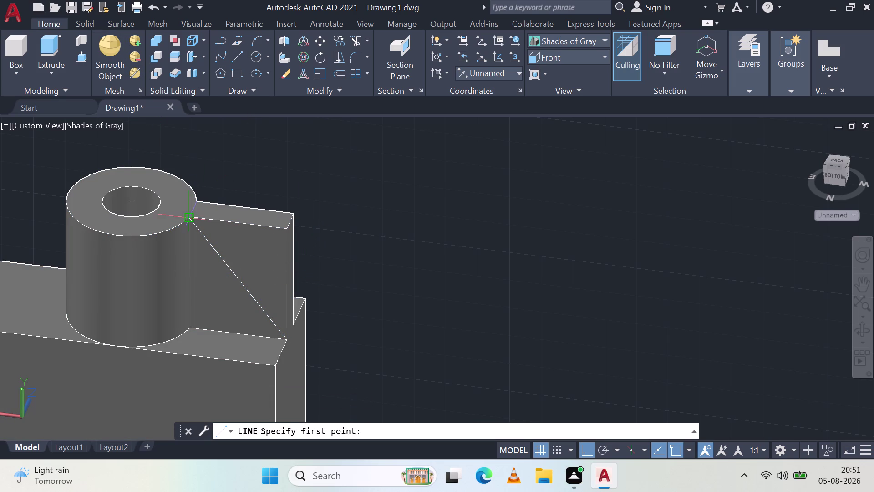
click(191, 221)
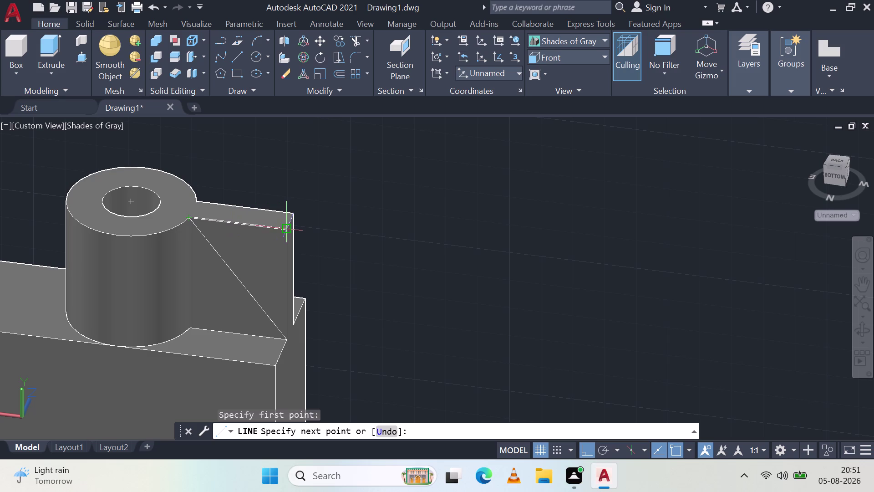
click(288, 226)
key(Escape)
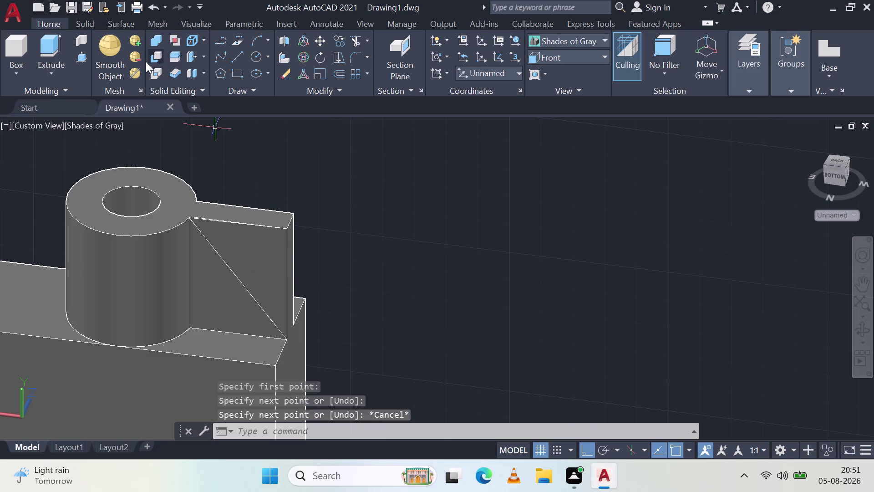
Begin another line on the wall face, running up toward the wall top.
click(235, 56)
scroll(up, 3)
scroll(down, 3)
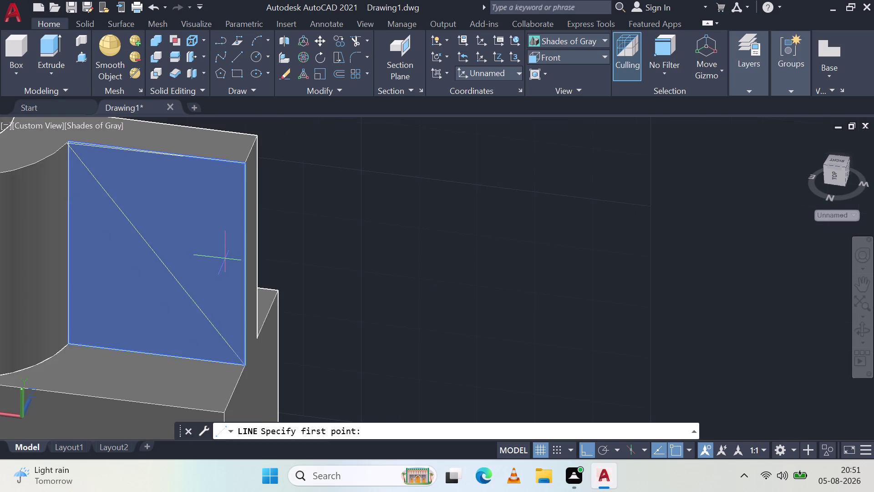
middle_drag(227, 260, 303, 294)
scroll(down, 3)
click(321, 391)
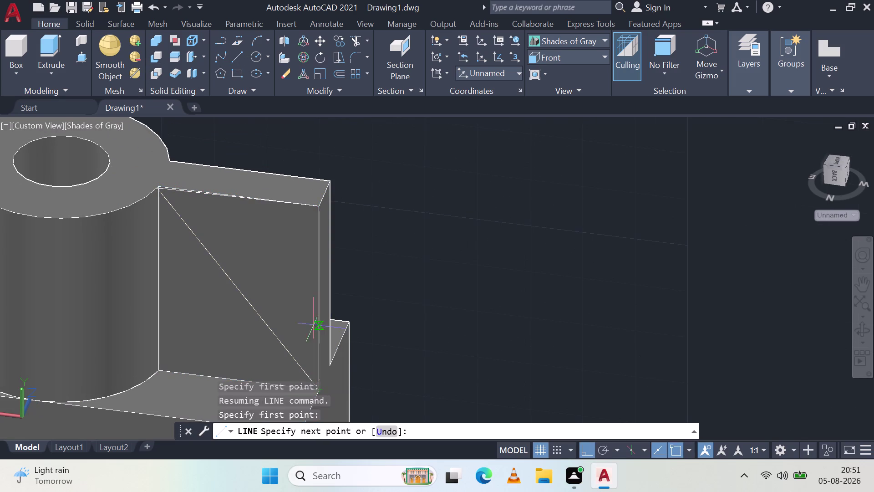
click(318, 206)
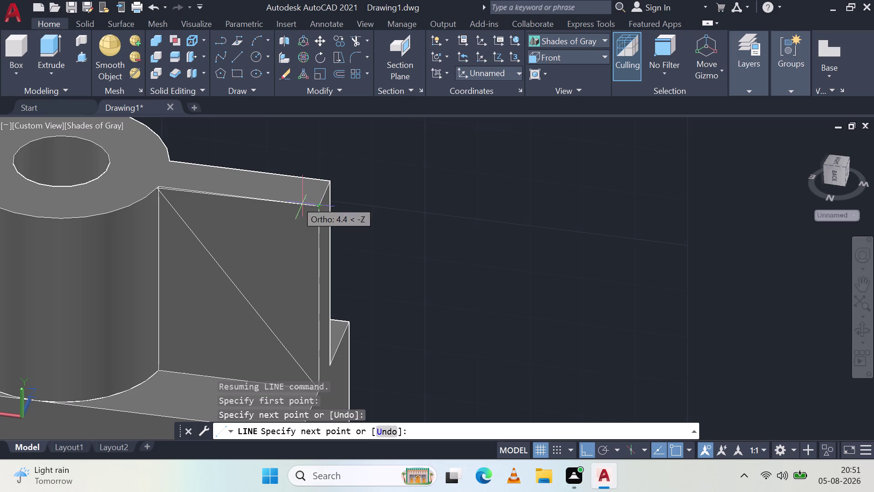
Extend the lines along the top edge to the wall's lower corner, then cancel.
scroll(up, 3)
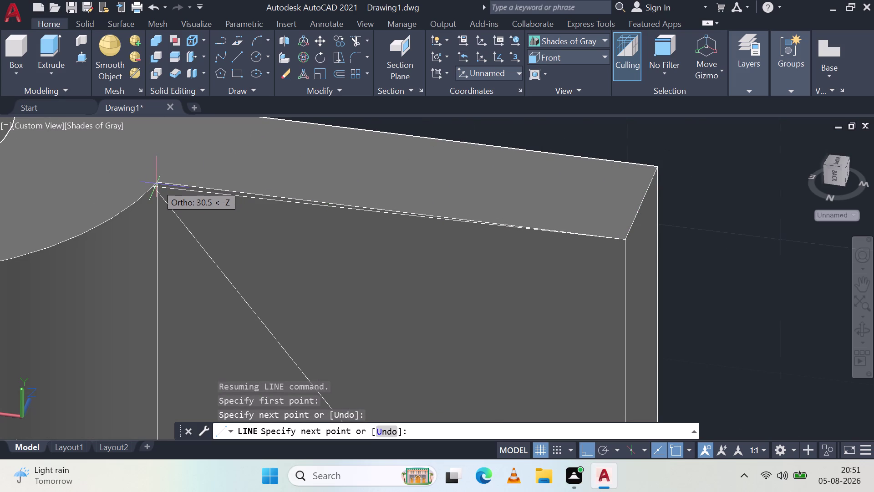
scroll(up, 3)
scroll(up, 3)
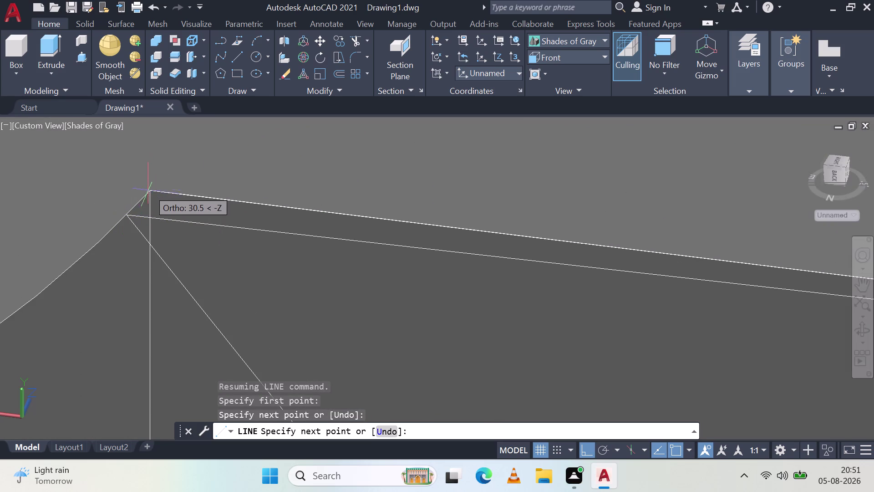
click(151, 191)
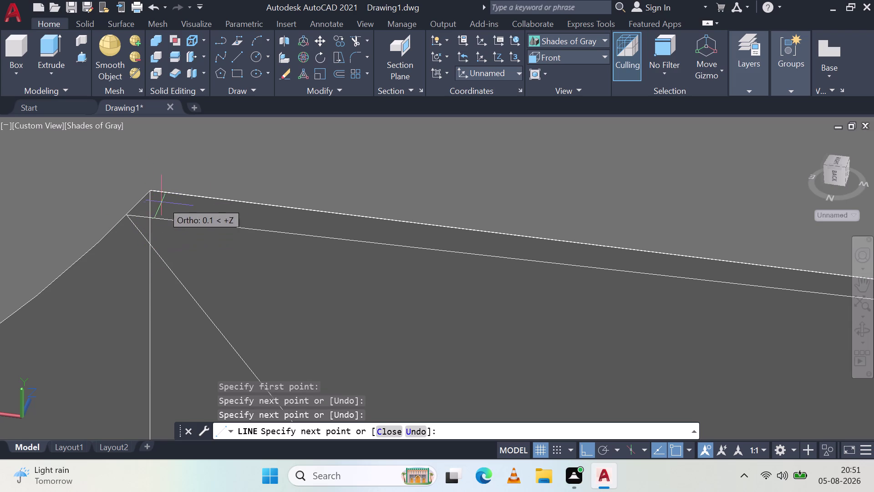
scroll(down, 3)
scroll(down, 3)
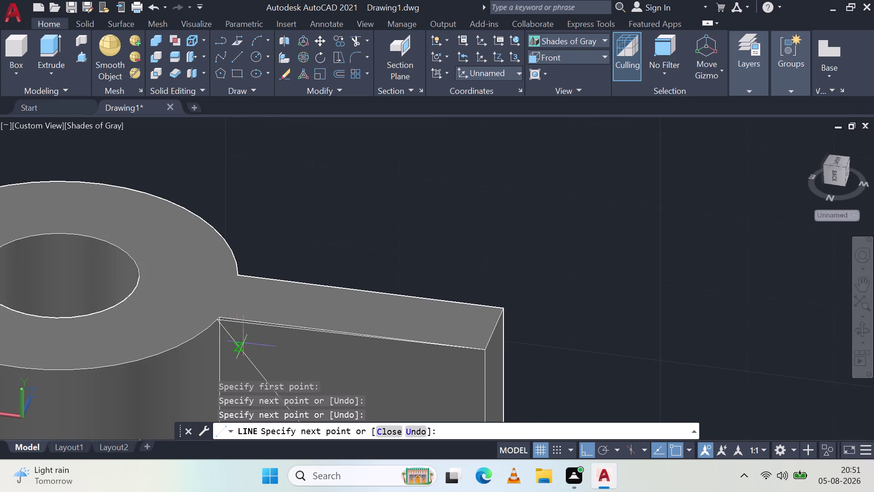
middle_drag(255, 338, 242, 176)
scroll(down, 3)
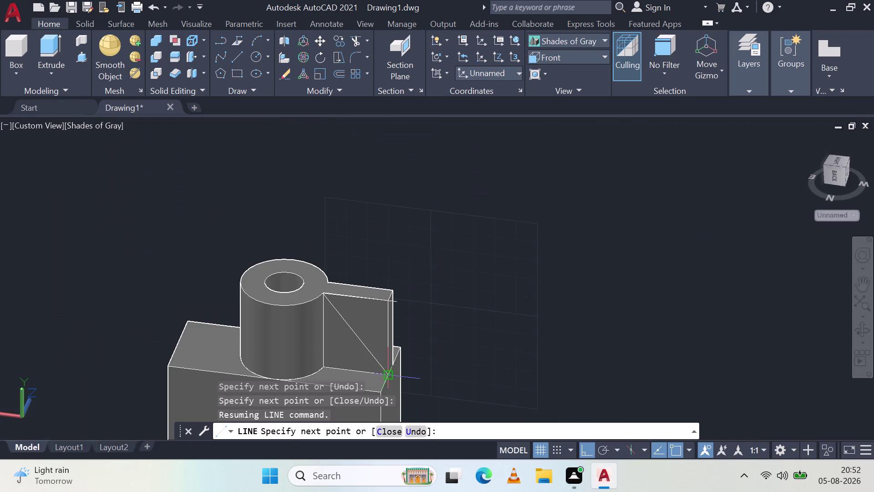
click(391, 378)
key(Escape)
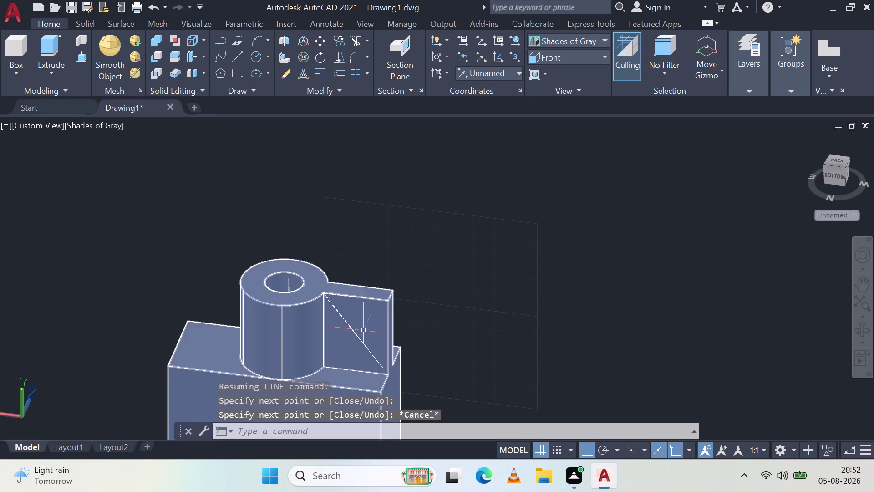
scroll(up, 3)
Attempt a press-pull on the wall face region, then cancel it.
click(84, 57)
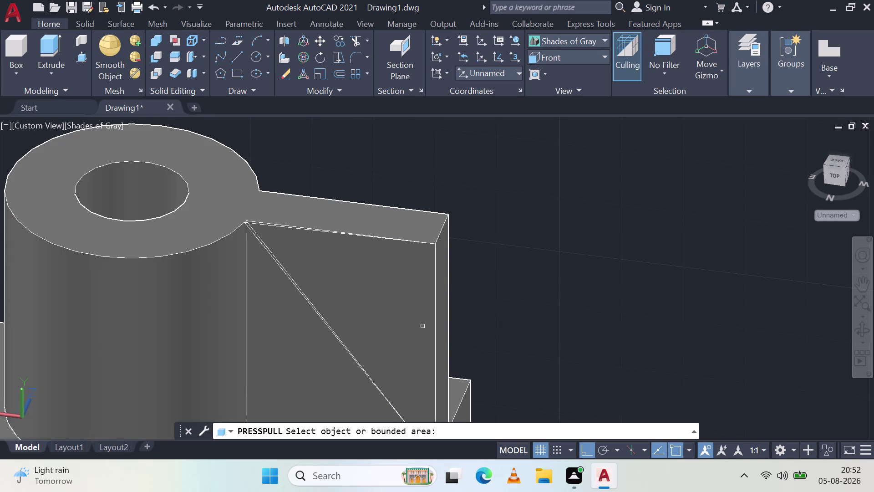
click(329, 324)
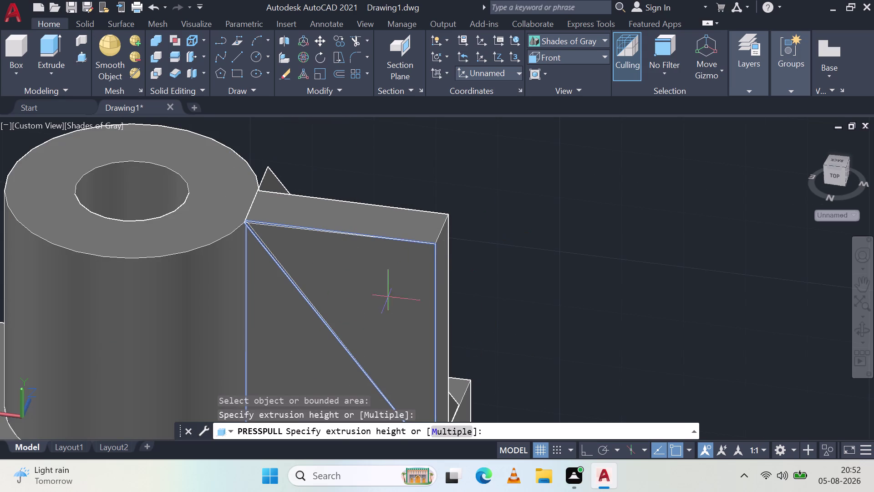
key(Escape)
key(Escape)
Undo the press-pull and the last group of lines, keeping the diagonal.
key(ctrl+z)
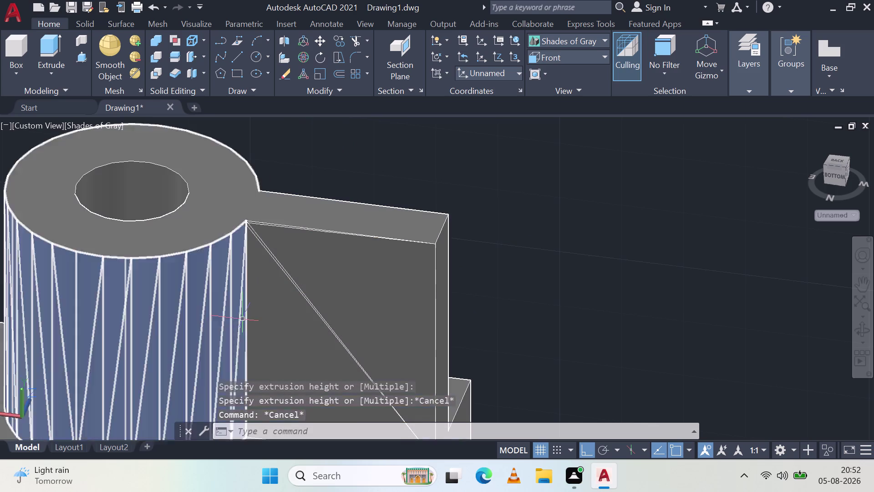
key(ctrl+z)
key(ctrl+z)
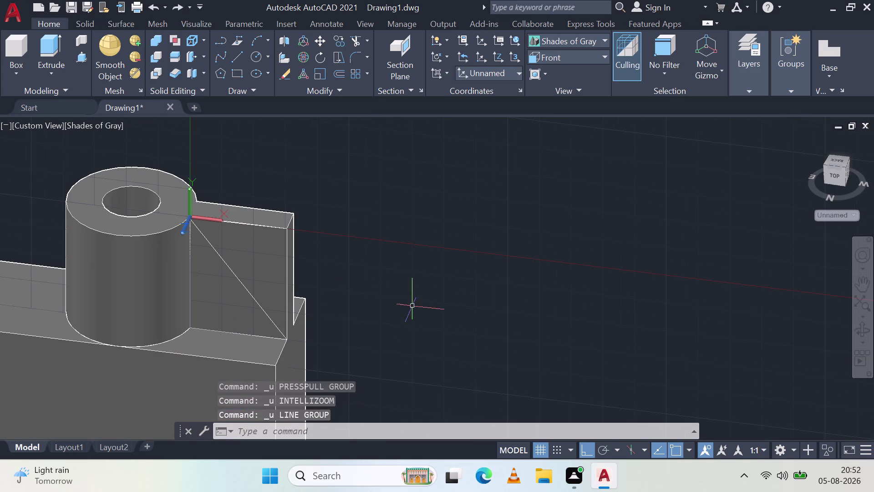
key(Escape)
scroll(up, 3)
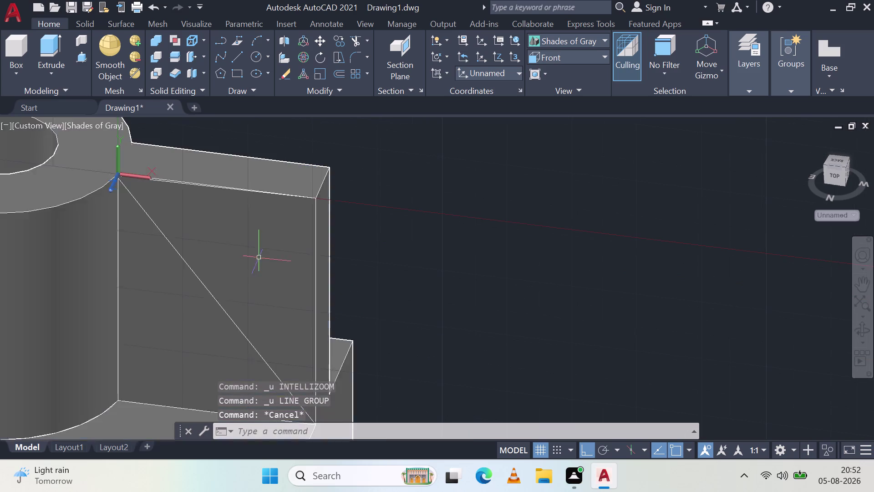
middle_drag(420, 325, 689, 400)
middle_click(688, 400)
scroll(up, 3)
scroll(down, 3)
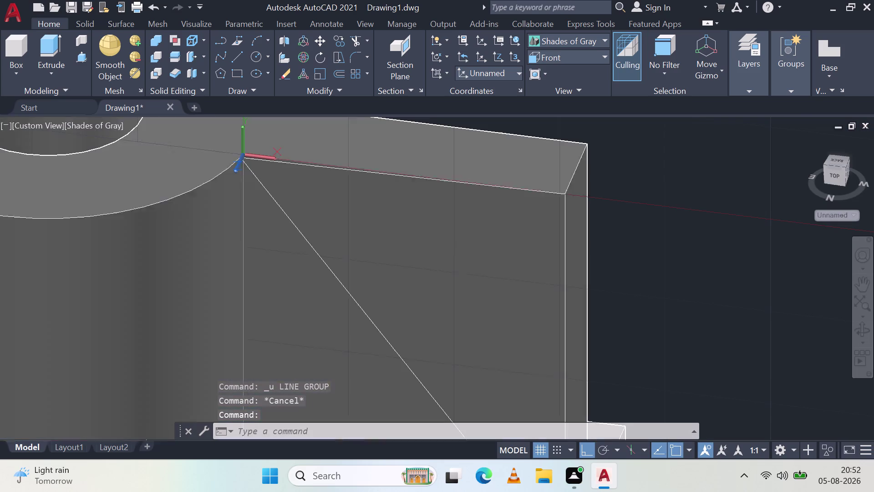
key(ctrl+z)
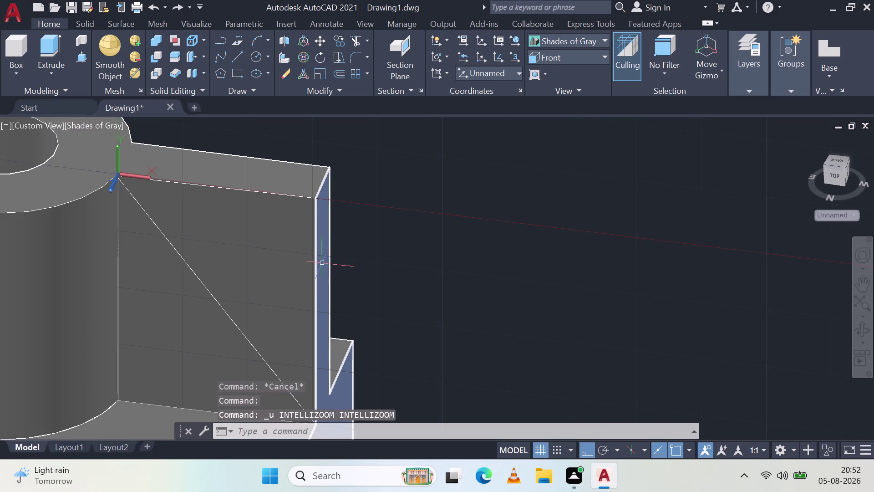
scroll(up, 3)
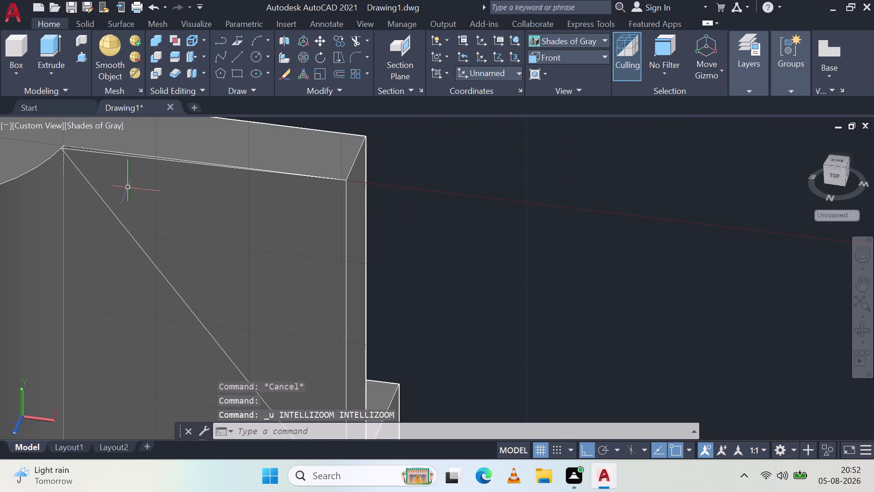
click(543, 45)
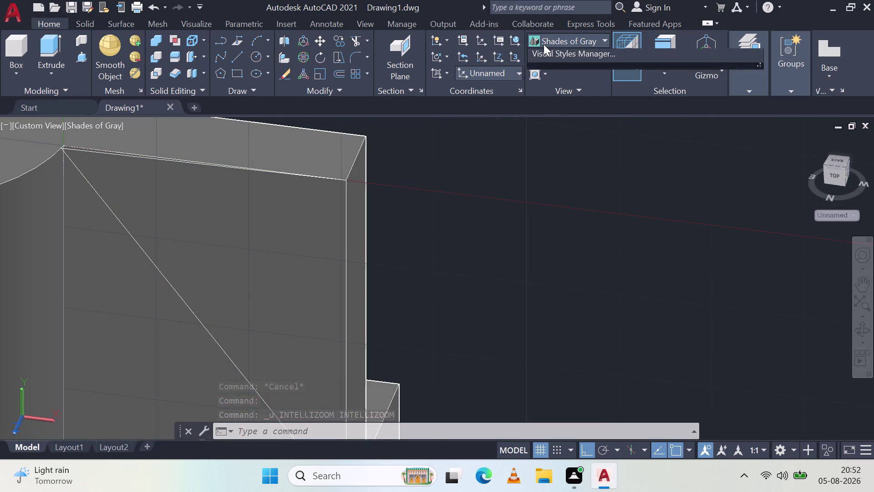
click(554, 70)
scroll(up, 3)
middle_drag(144, 171, 442, 279)
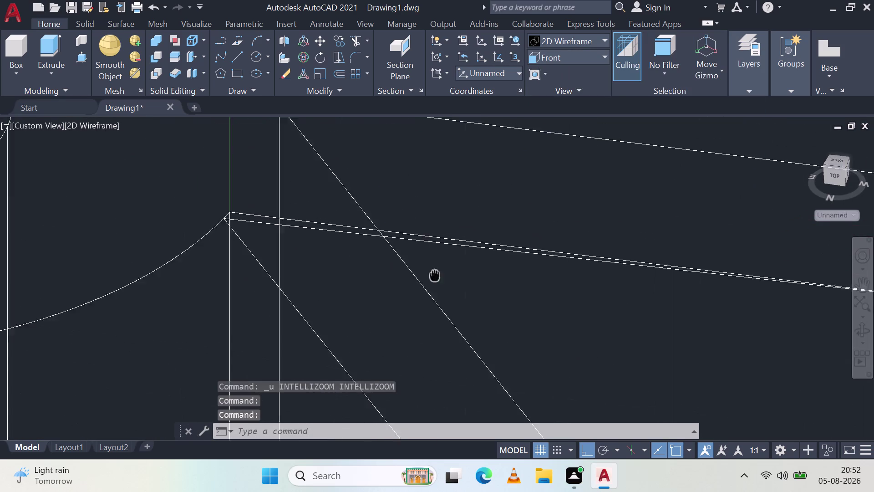
middle_drag(442, 279, 460, 288)
scroll(up, 3)
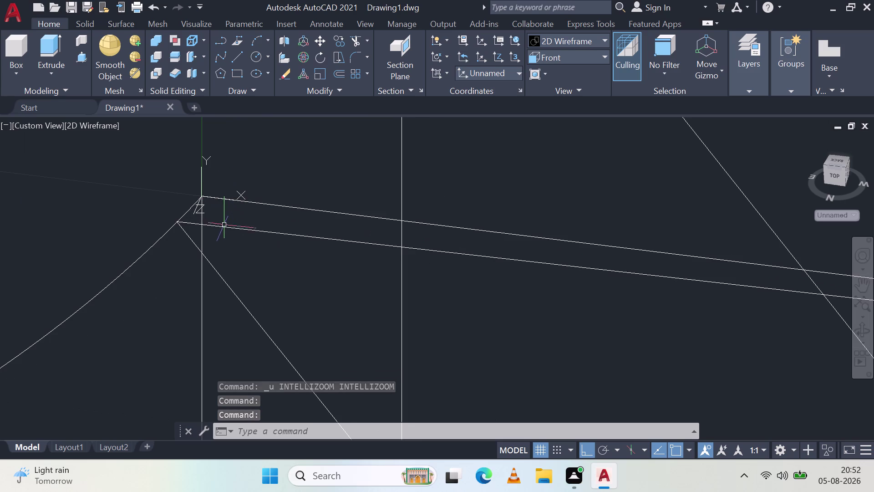
click(227, 229)
key(Delete)
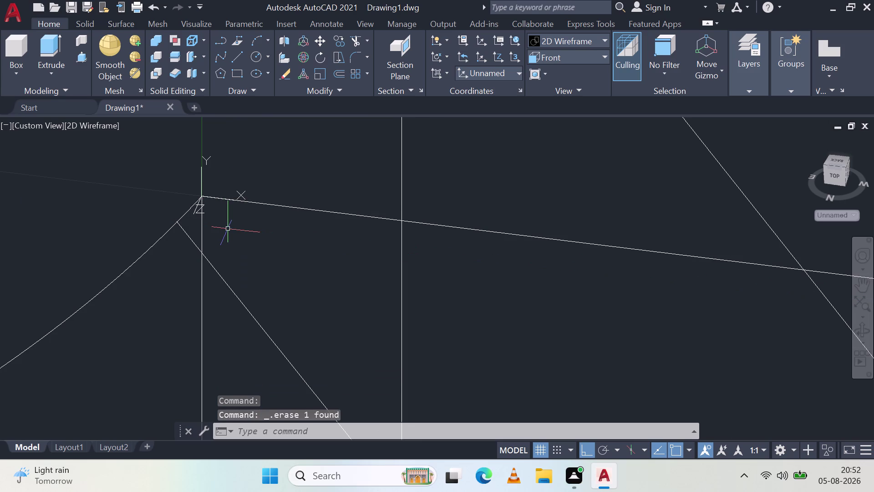
click(183, 231)
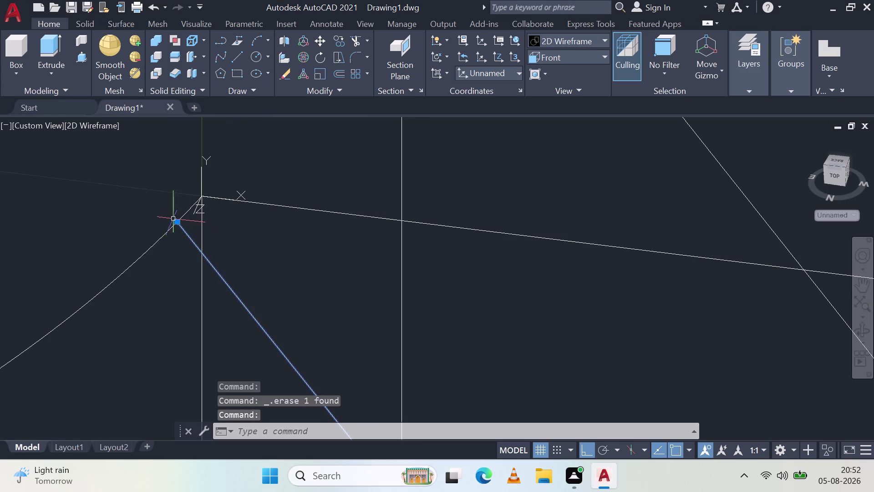
click(176, 221)
click(206, 192)
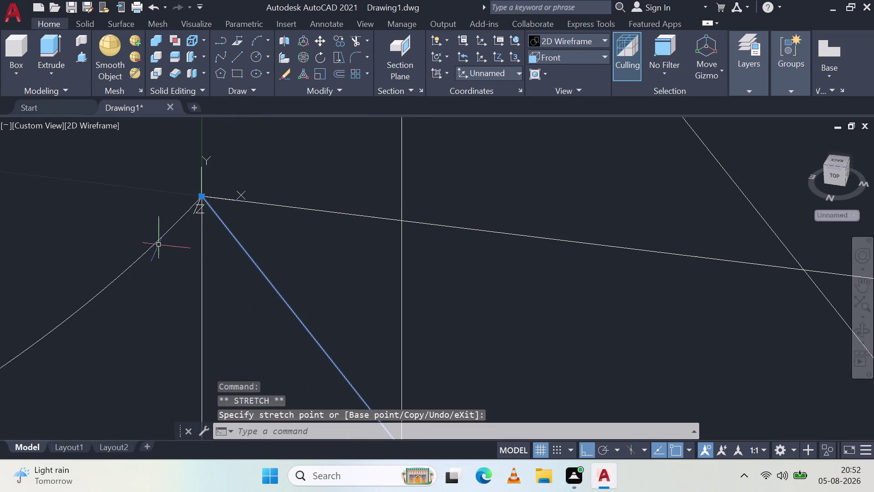
key(Escape)
key(Escape)
scroll(down, 3)
scroll(up, 3)
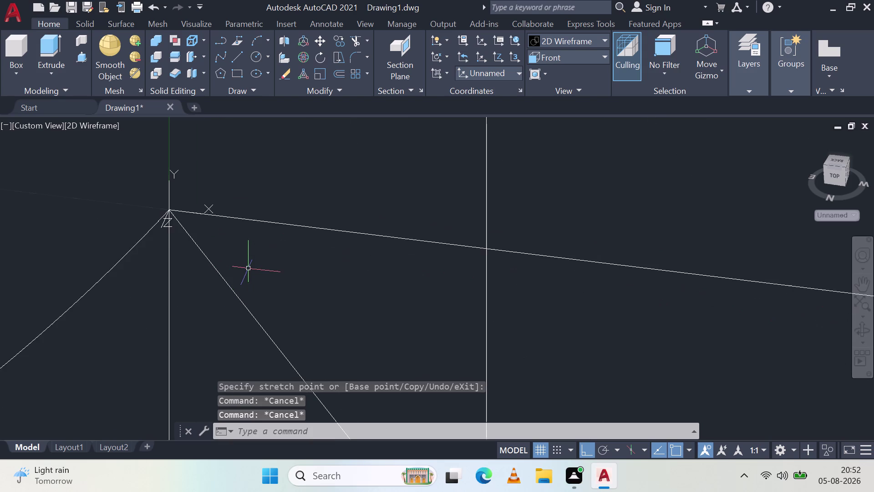
scroll(up, 3)
drag(178, 184, 140, 266)
click(177, 196)
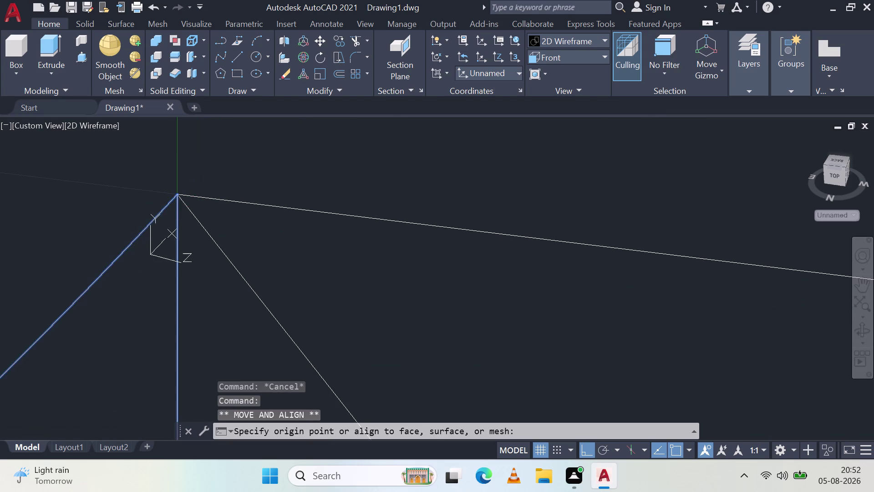
Select the UCS icon and drag its origin toward the rib corner.
click(119, 289)
key(Escape)
key(Escape)
scroll(down, 3)
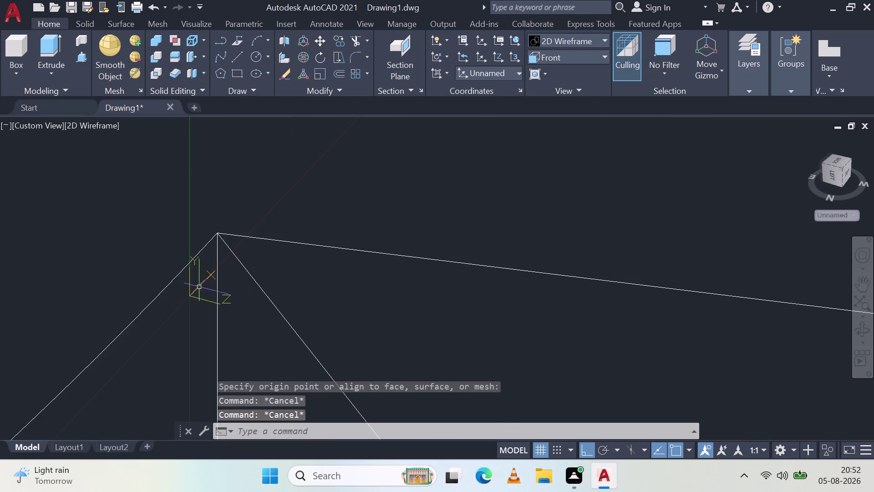
click(191, 297)
drag(191, 296, 136, 353)
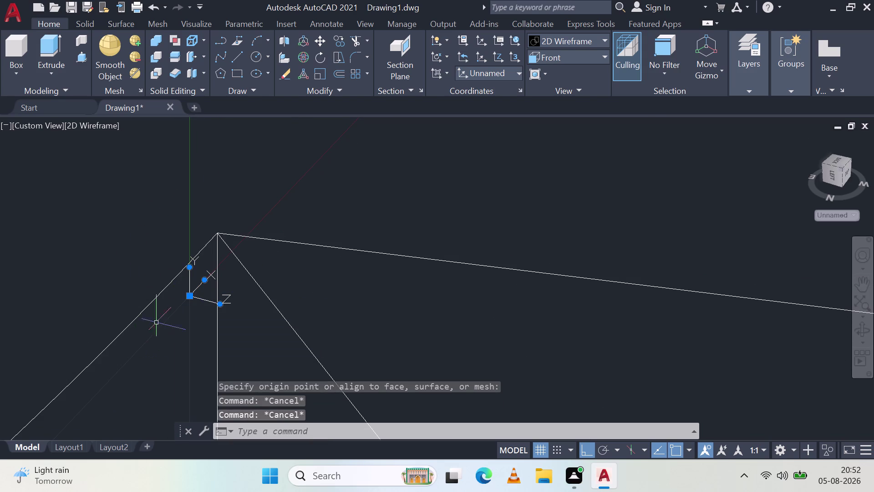
click(194, 294)
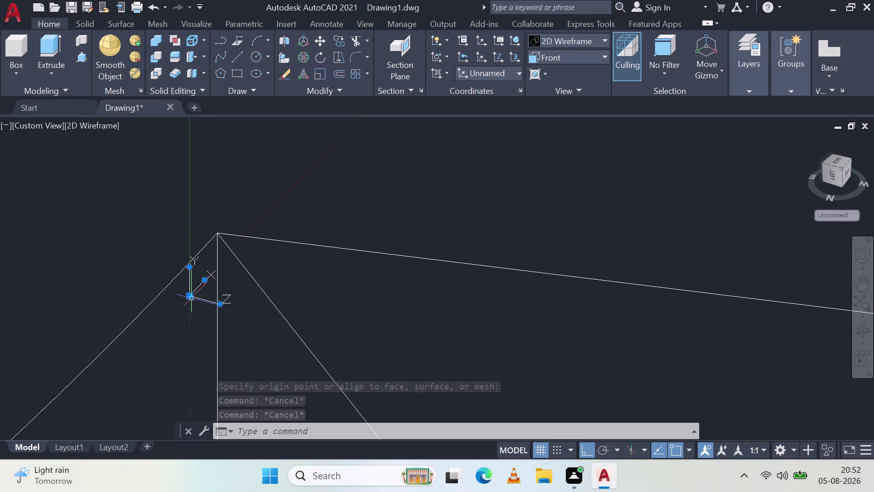
Try the origin grip options, cancel the UCS move, and select the sloped rib line.
click(191, 298)
click(189, 294)
click(131, 338)
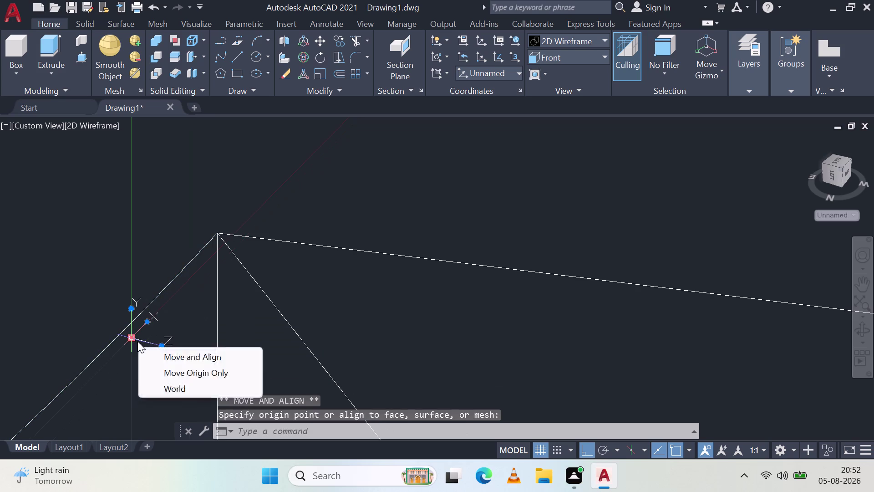
key(Escape)
key(Escape)
key(Escape)
scroll(down, 3)
scroll(down, 3)
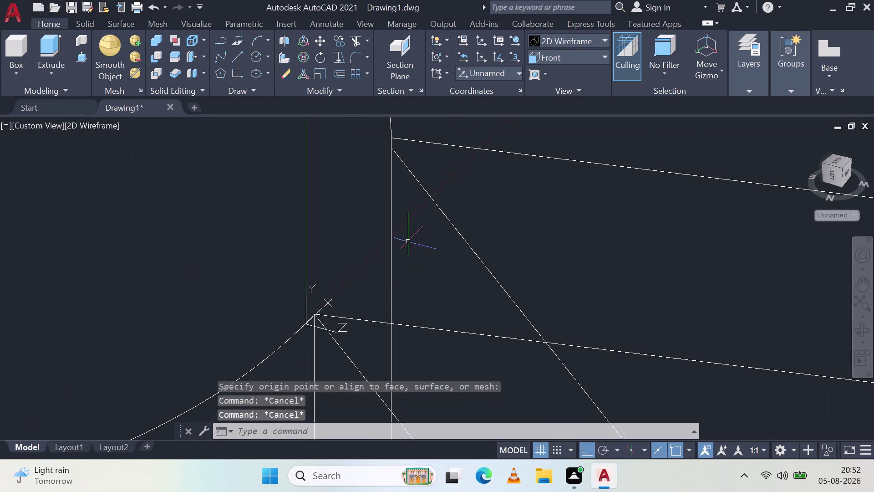
click(396, 154)
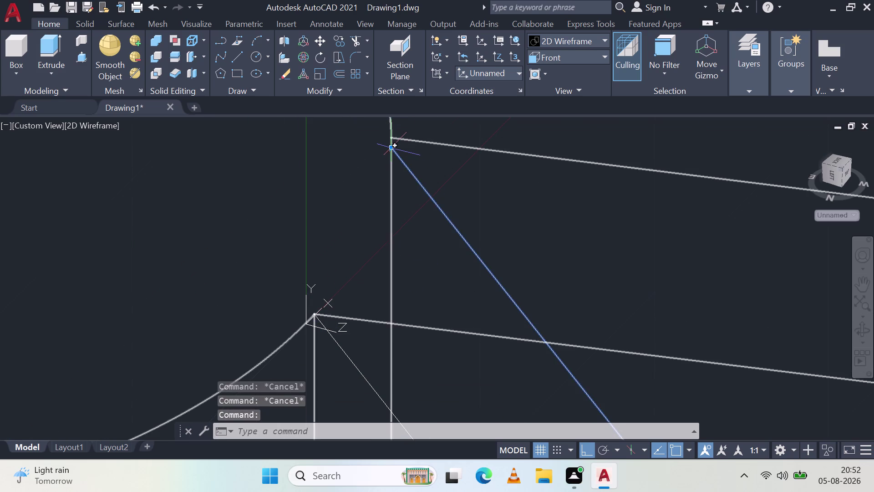
Grab the sloped line's top endpoint, then cancel the stretch.
click(390, 150)
click(391, 139)
key(Escape)
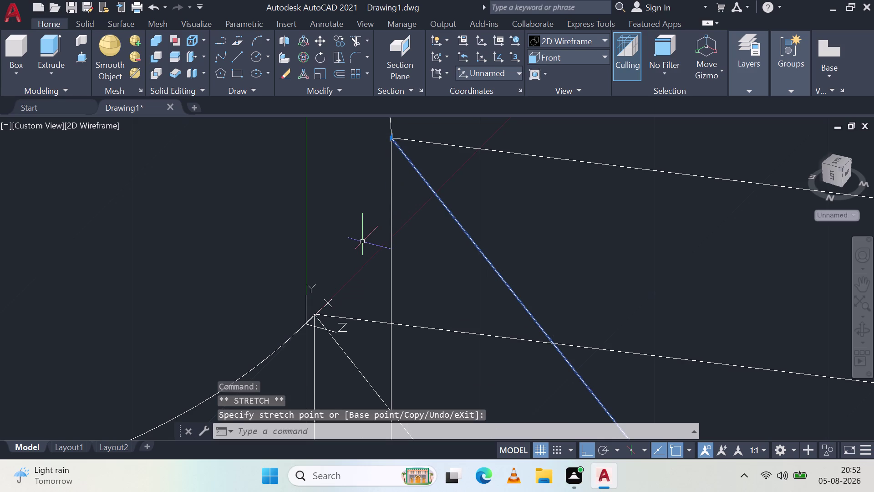
scroll(down, 3)
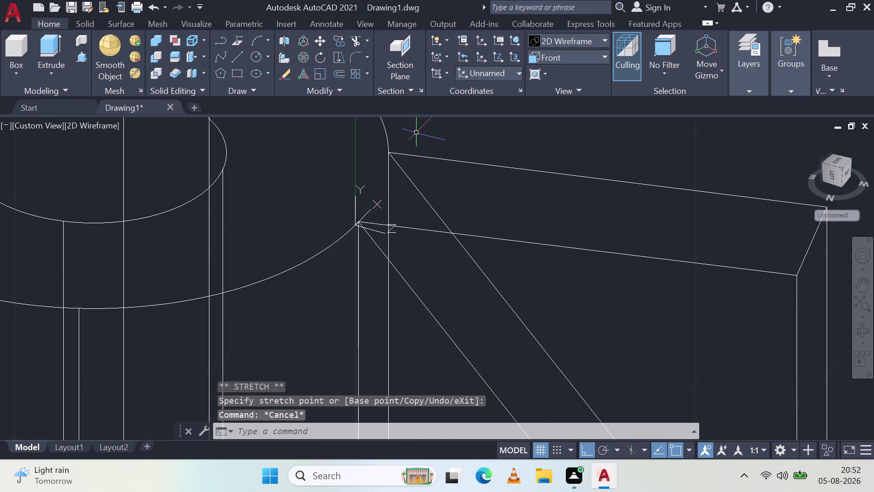
scroll(up, 3)
scroll(down, 3)
scroll(down, 3)
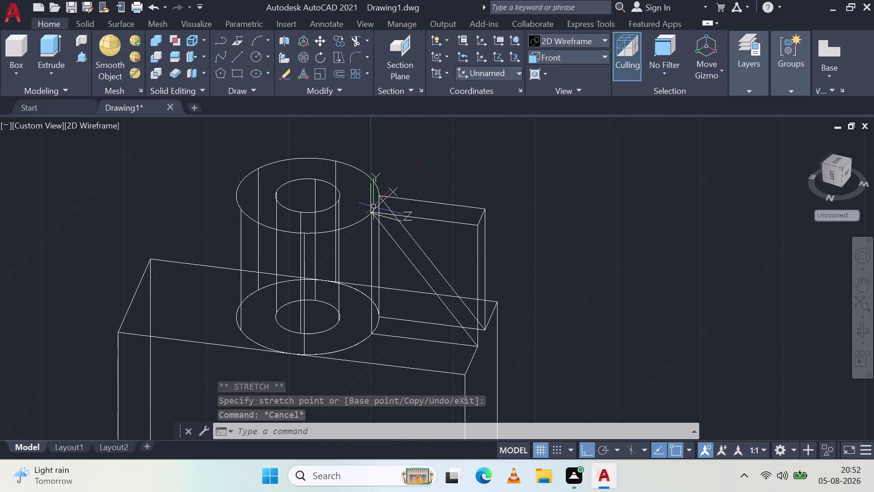
scroll(up, 3)
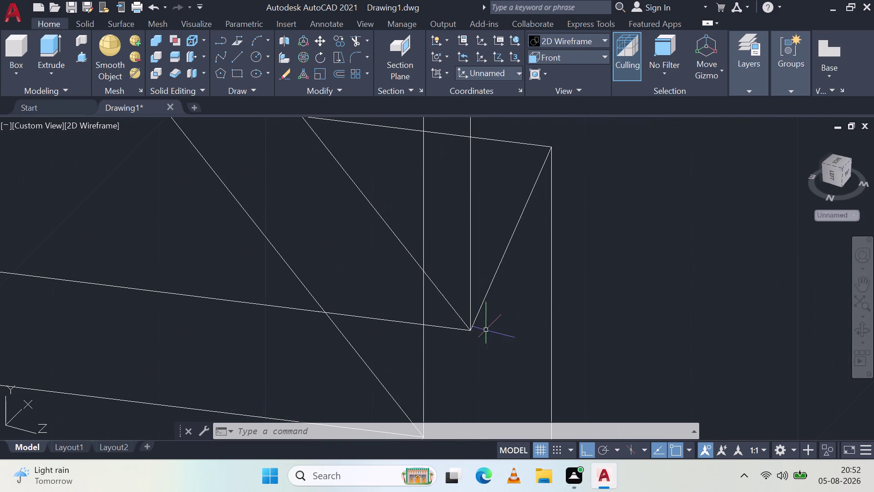
Draw a short line ending at the rib corner, then orbit to inspect the rib.
click(233, 53)
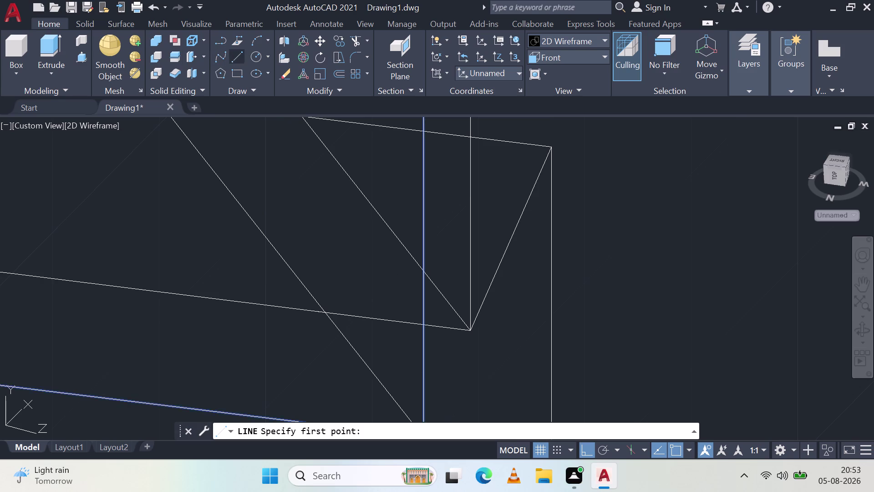
scroll(down, 3)
drag(379, 311, 379, 307)
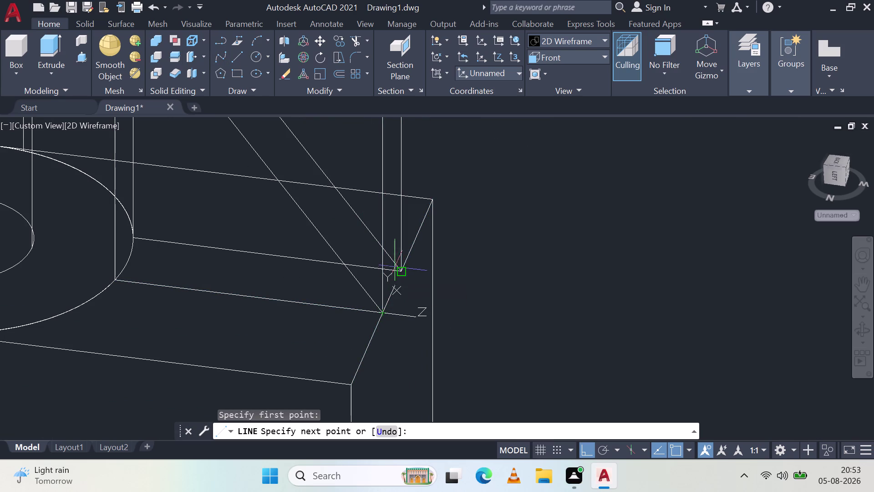
click(399, 270)
key(Escape)
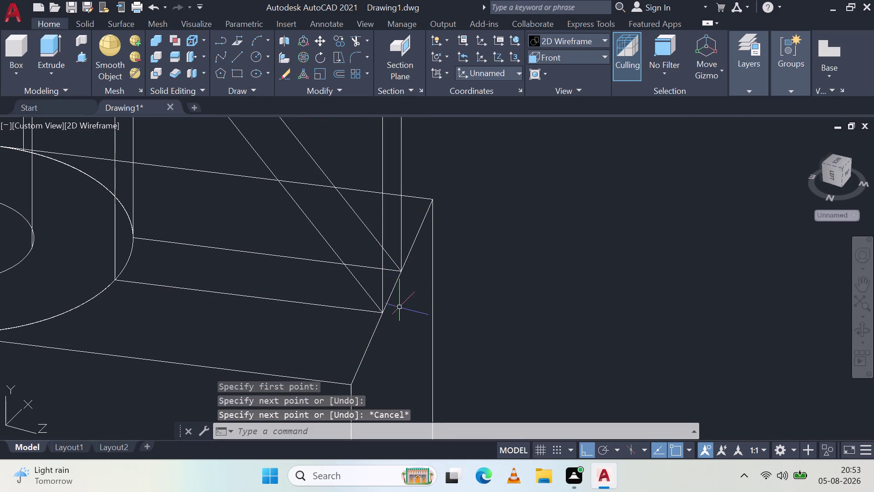
middle_drag(387, 313, 227, 317)
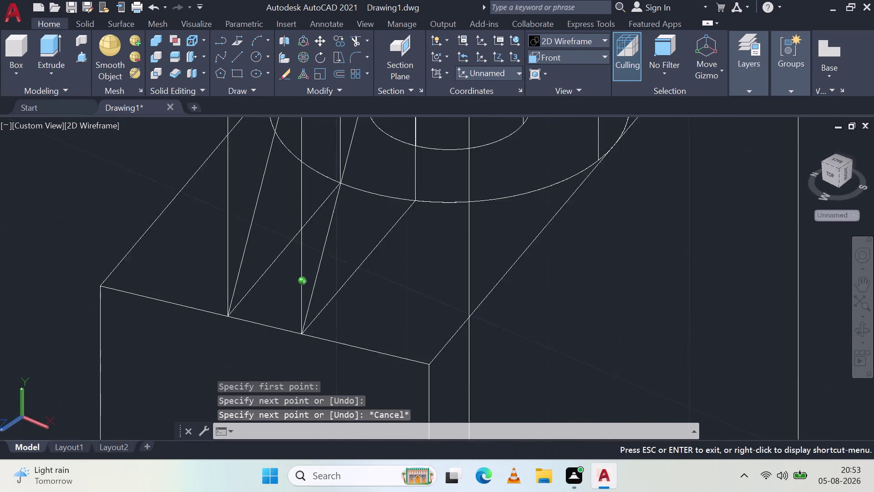
middle_drag(226, 317, 423, 270)
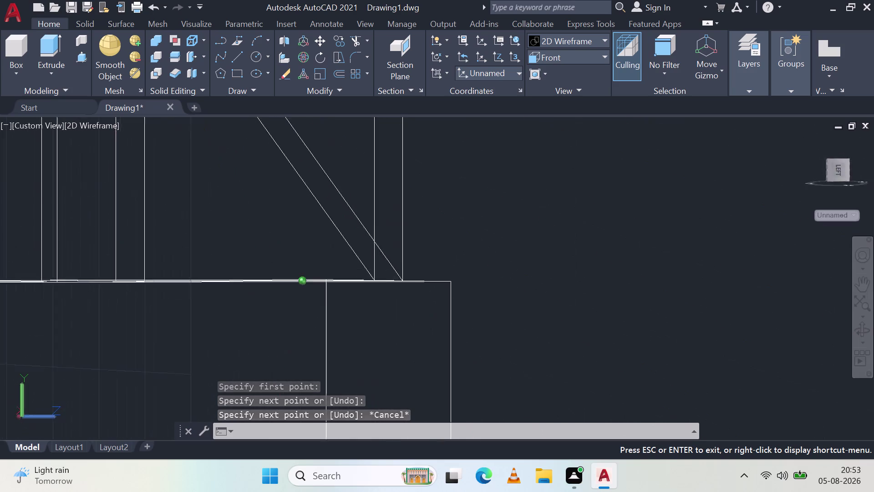
middle_drag(423, 270, 304, 334)
Draw a line from the rib's top corner to the neighbouring corner.
scroll(down, 3)
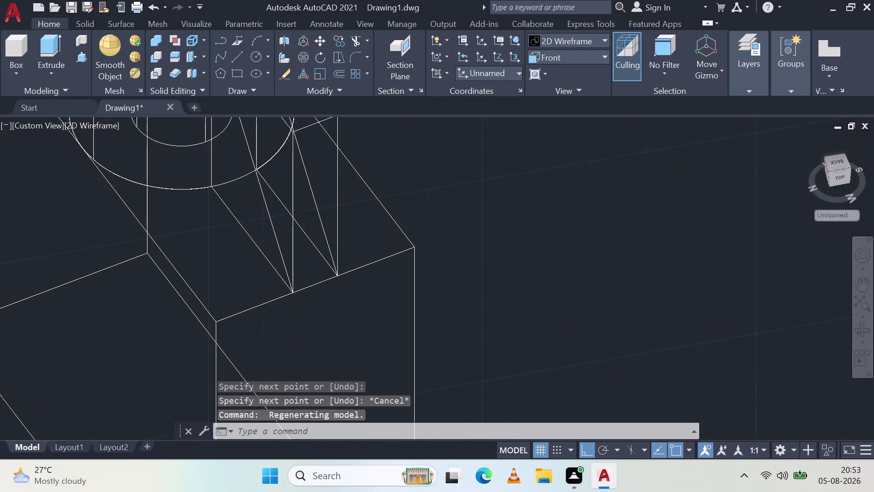
middle_drag(257, 185, 288, 328)
middle_click(289, 328)
scroll(up, 3)
scroll(down, 3)
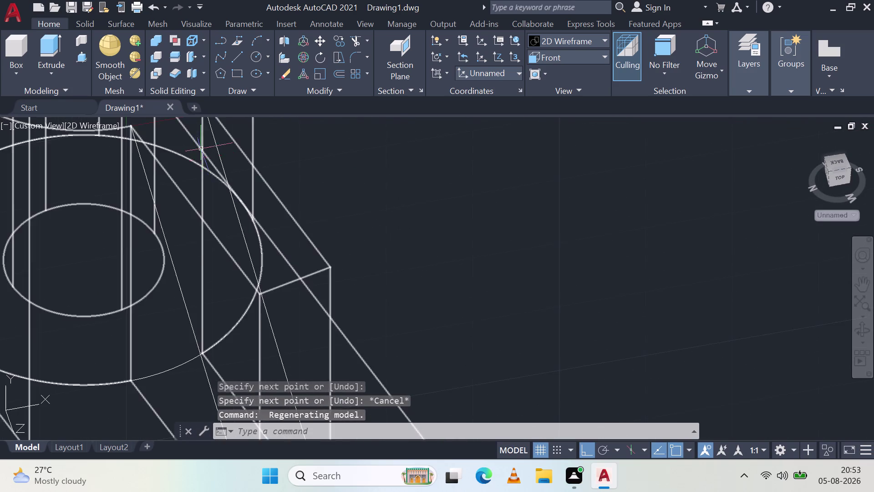
middle_drag(205, 155, 283, 287)
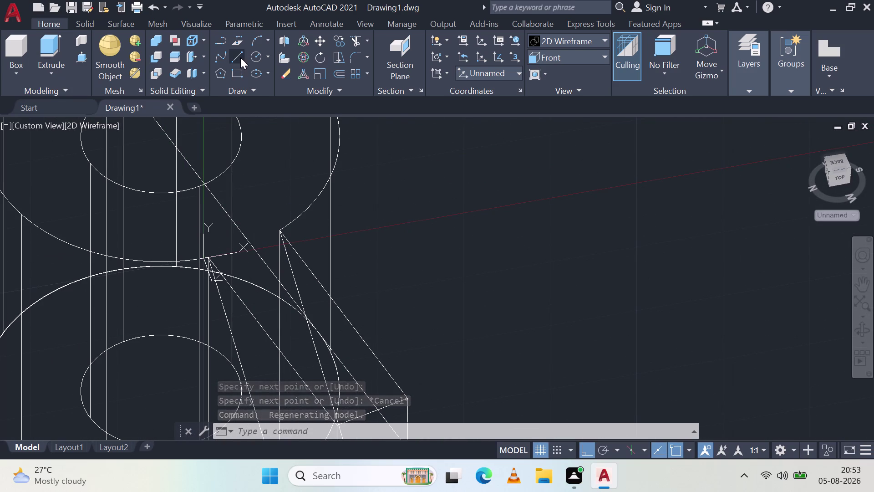
click(241, 57)
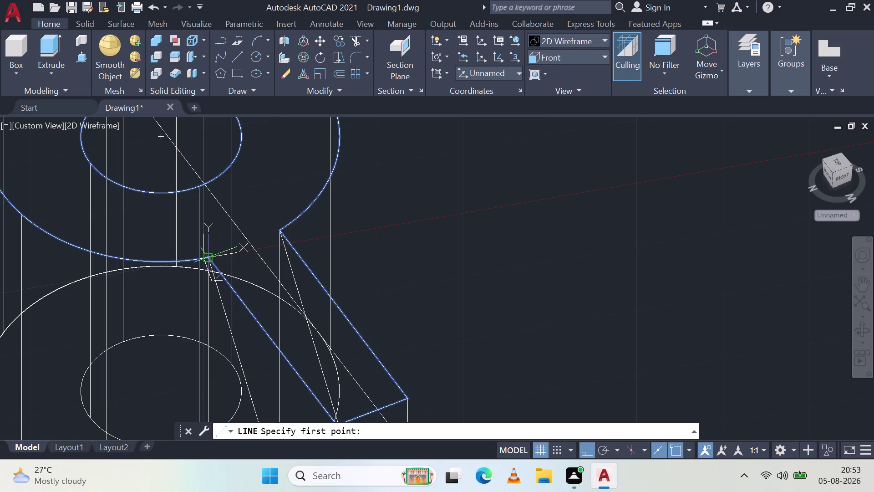
click(204, 257)
click(283, 230)
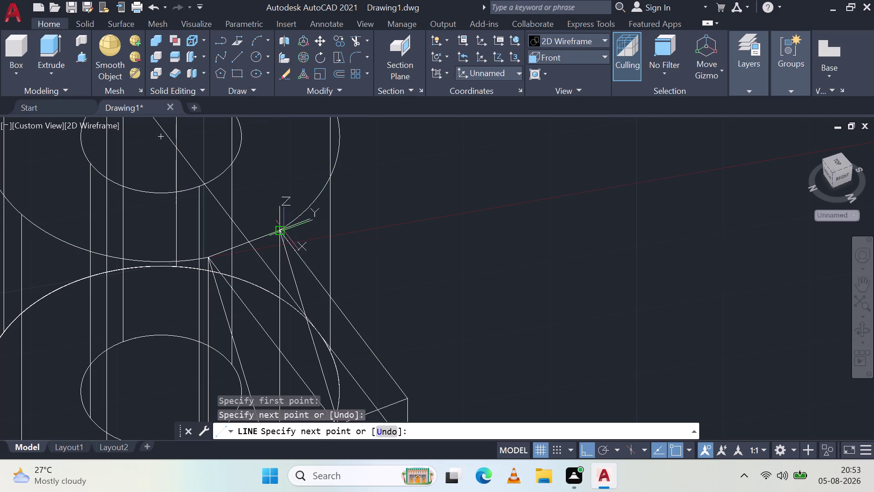
key(Escape)
Orbit the model to a side view.
scroll(down, 3)
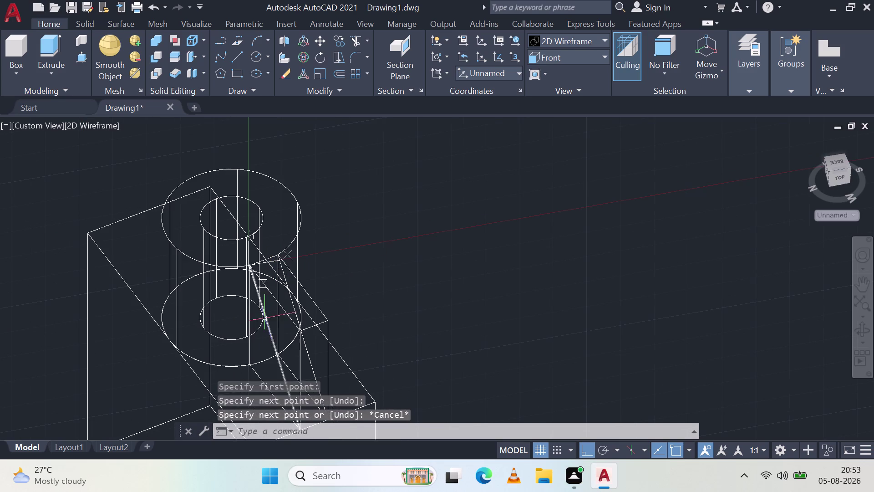
middle_drag(324, 303, 428, 239)
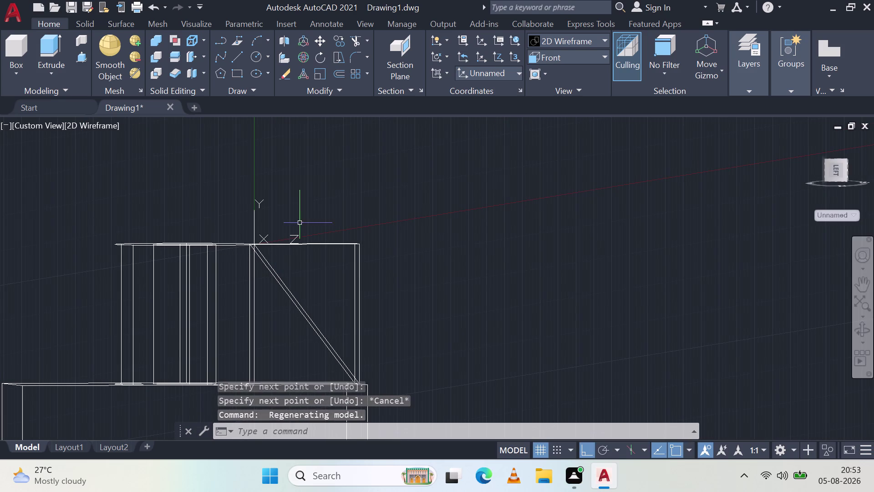
click(568, 38)
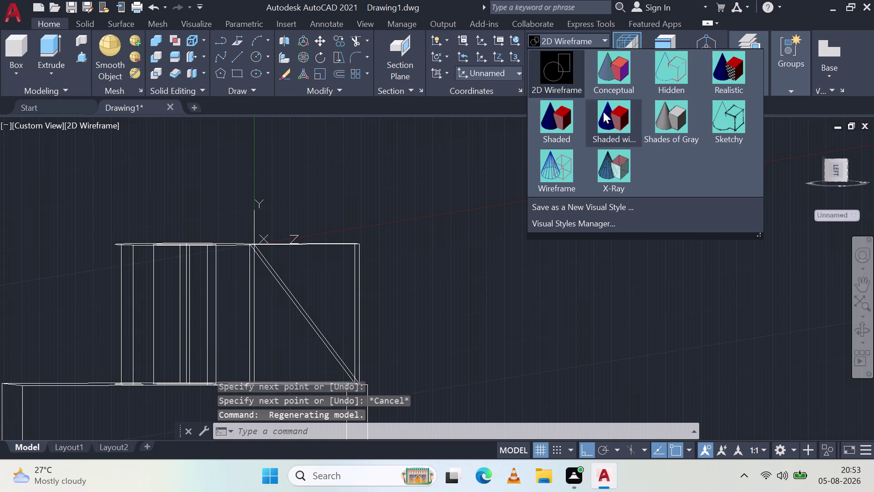
Apply the Shades of Gray visual style and orbit around the boss, rib and block.
click(655, 122)
scroll(down, 3)
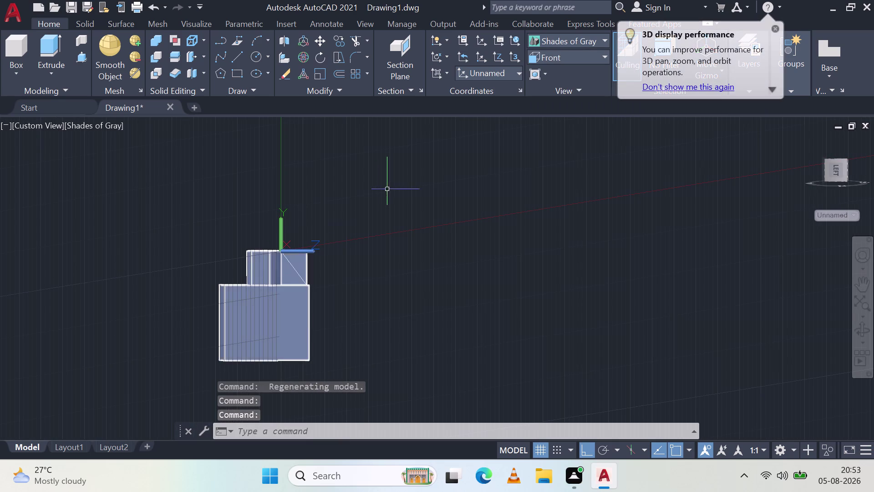
middle_drag(396, 182, 264, 274)
scroll(up, 3)
scroll(up, 3)
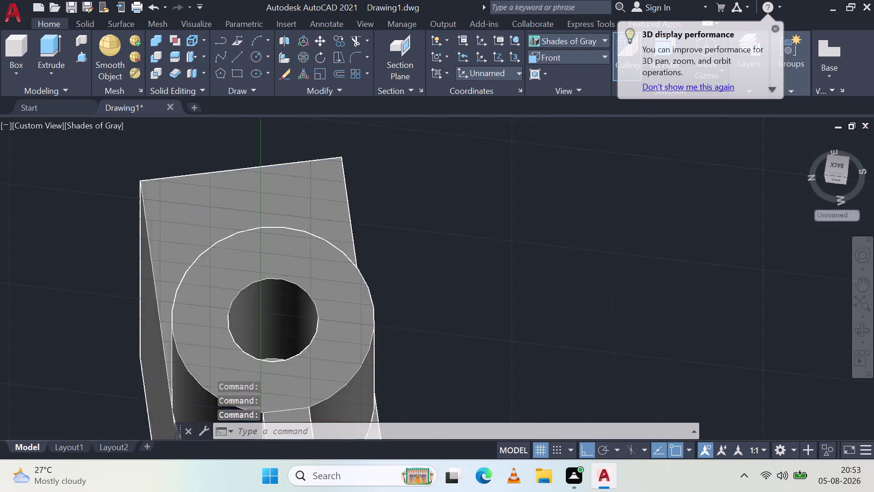
scroll(up, 3)
scroll(down, 3)
middle_drag(266, 290, 261, 170)
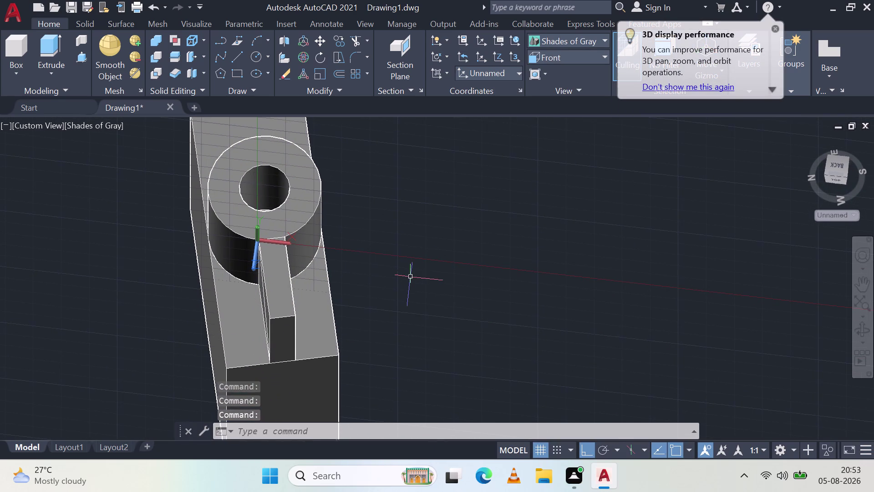
middle_drag(426, 264, 316, 193)
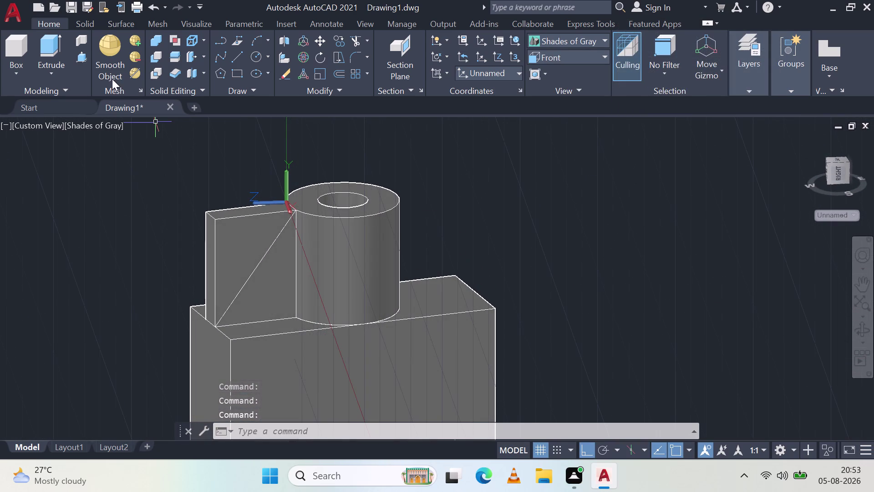
click(87, 57)
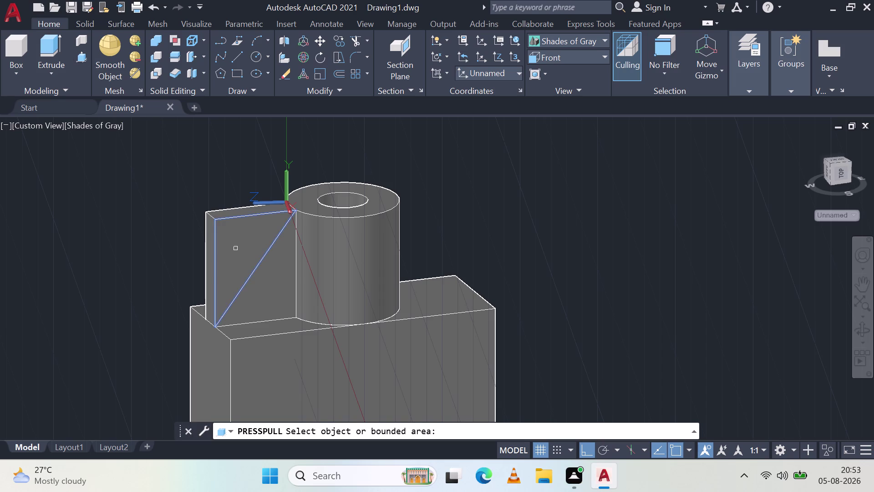
Press-pull the triangular rib area and the side face outward.
click(237, 248)
click(99, 198)
click(213, 240)
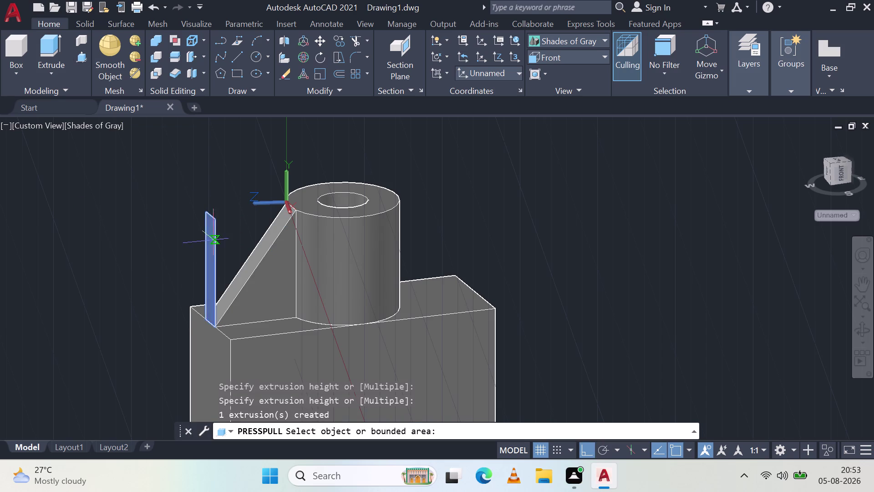
drag(76, 214, 50, 207)
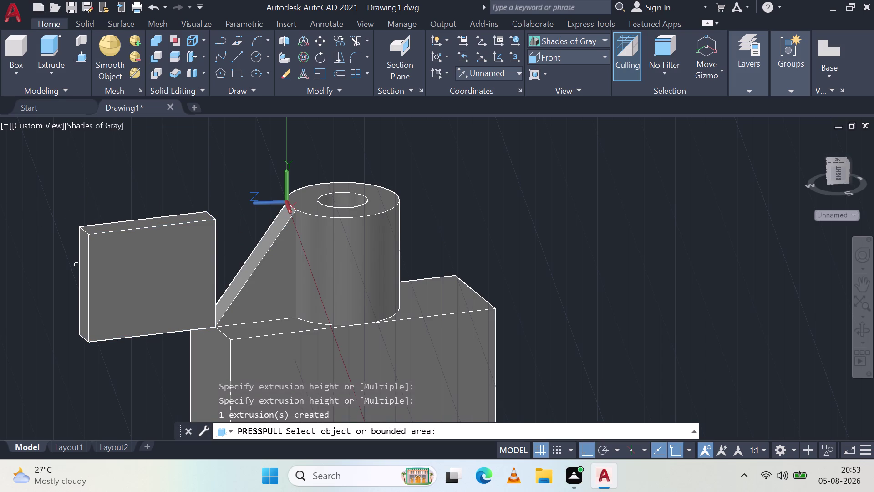
click(109, 256)
click(40, 240)
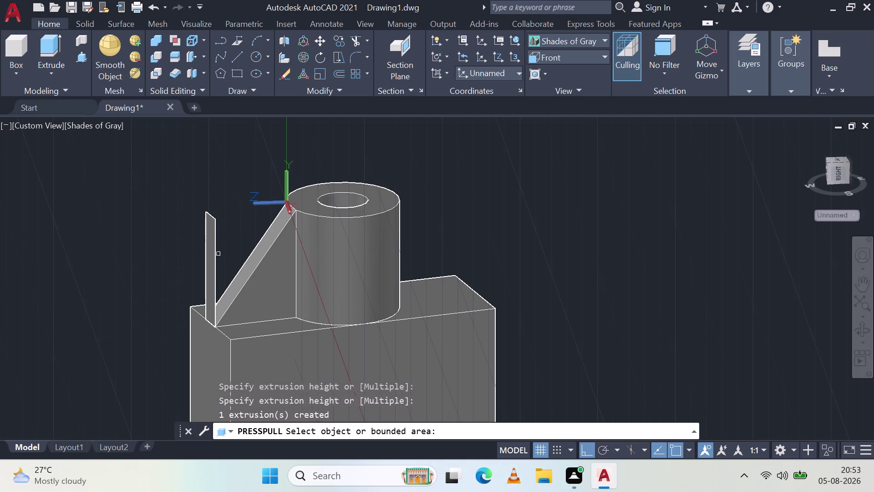
Extend the thin plate into a slab, then push it back to a plate.
click(212, 240)
click(104, 242)
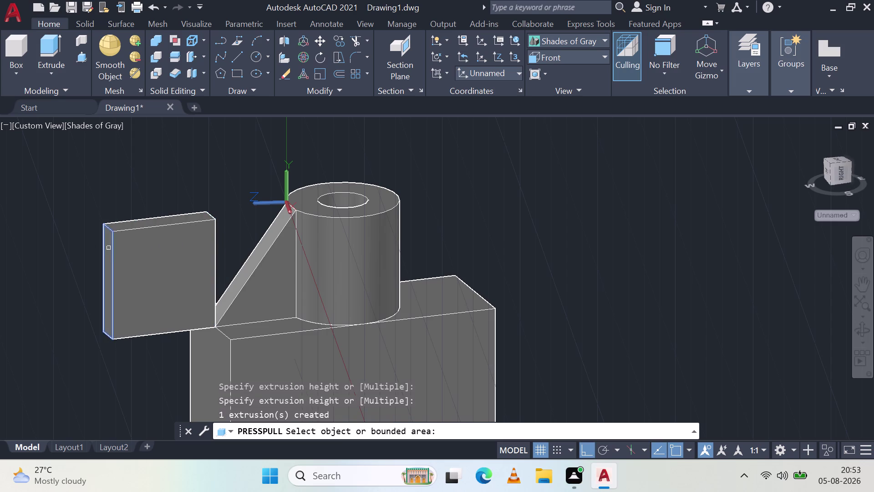
click(110, 249)
drag(230, 227, 277, 217)
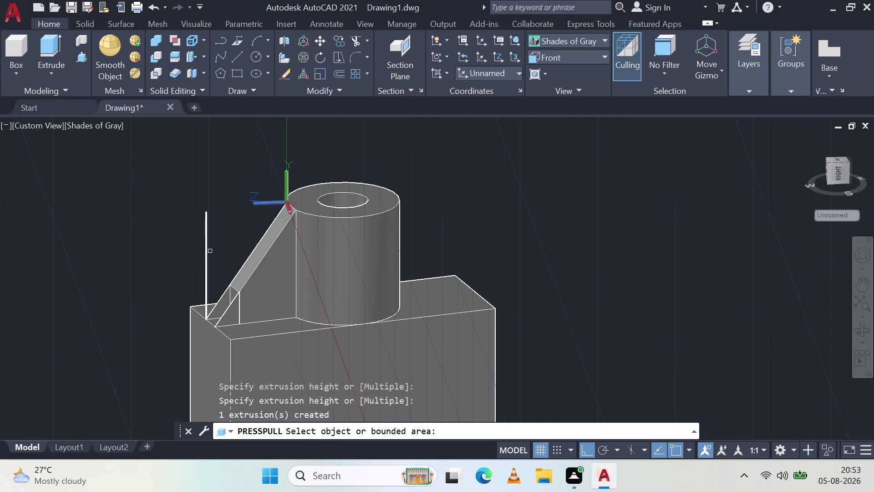
key(Escape)
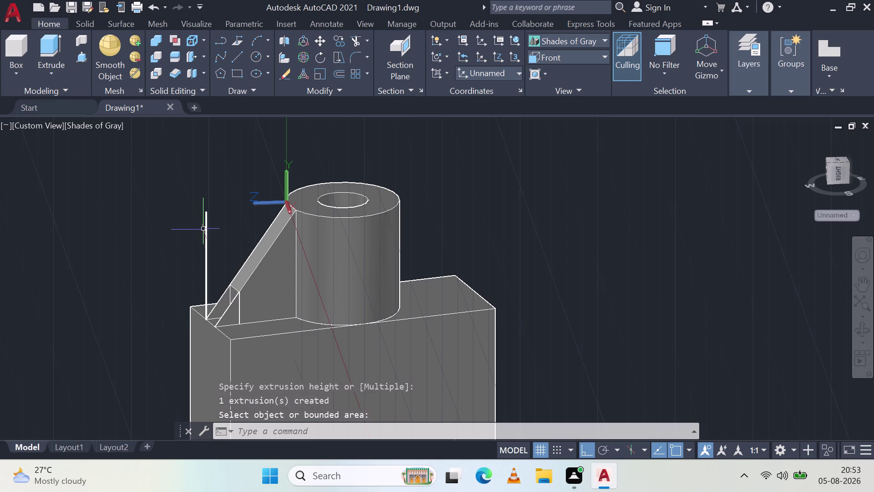
key(Escape)
Orbit to check the result, then undo the three extrusions.
middle_drag(172, 267, 215, 269)
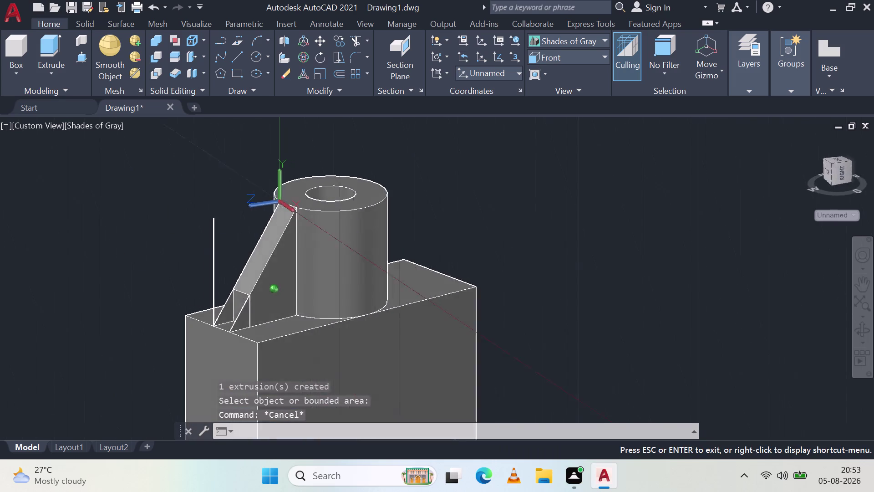
middle_drag(216, 268, 294, 253)
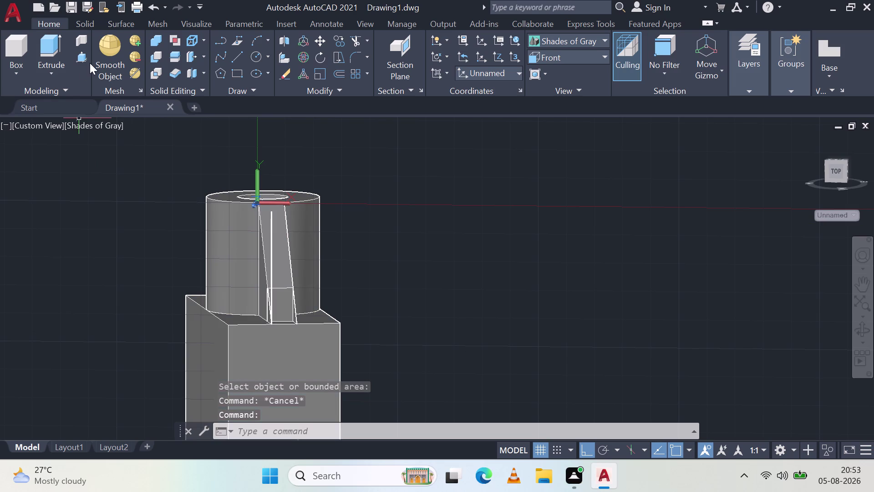
click(85, 56)
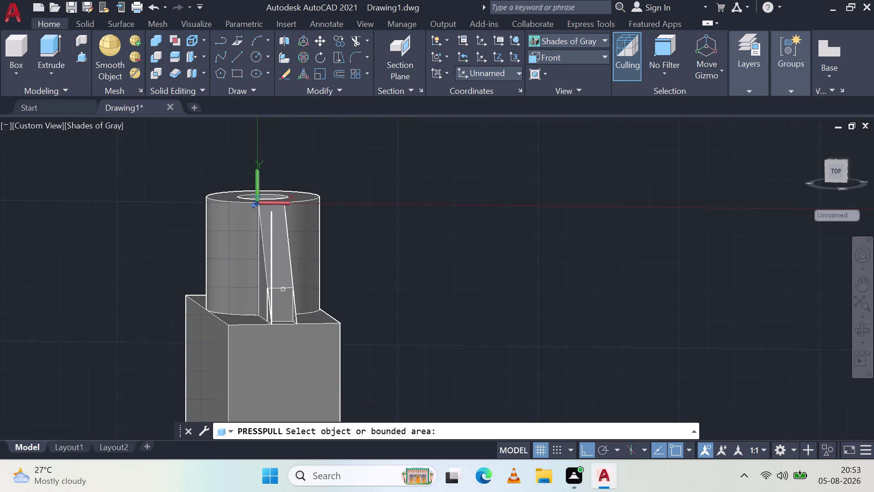
key(Escape)
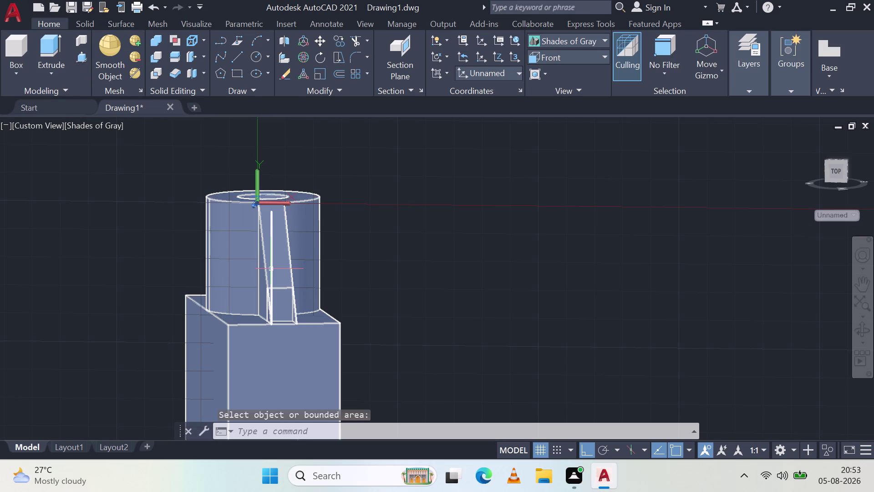
key(ctrl+z)
key(ctrl+z)
key(ctrl+z)
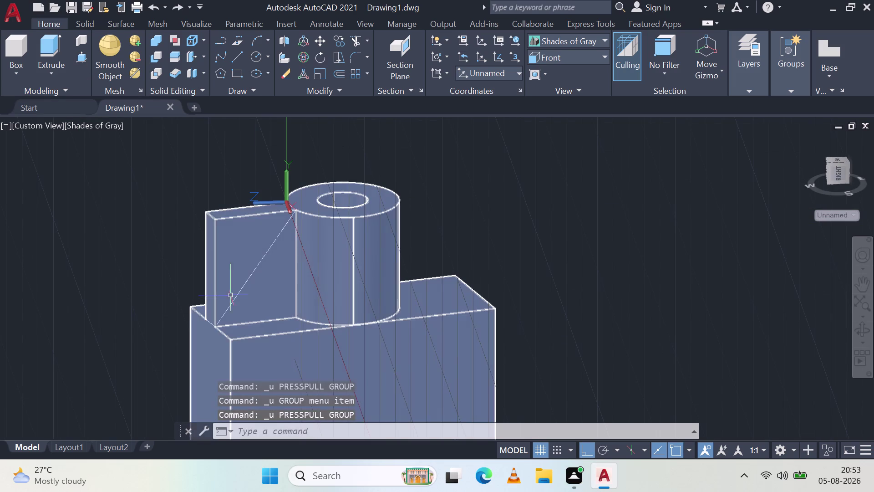
click(79, 57)
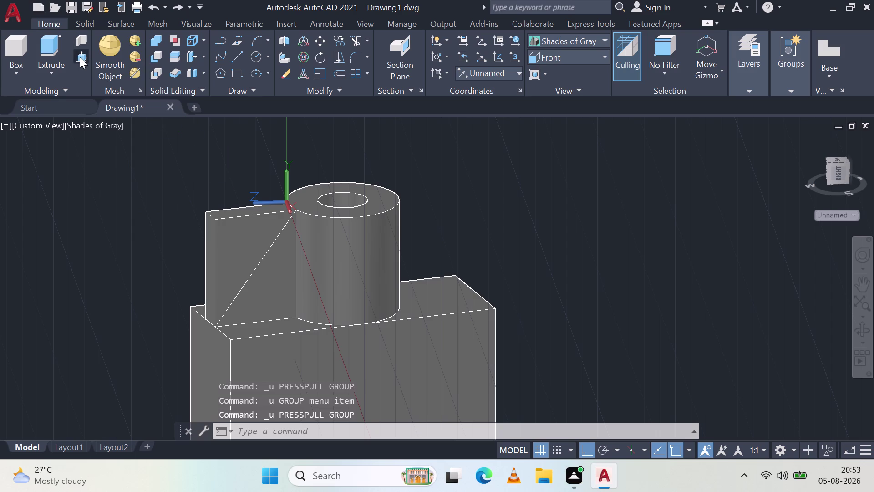
click(227, 276)
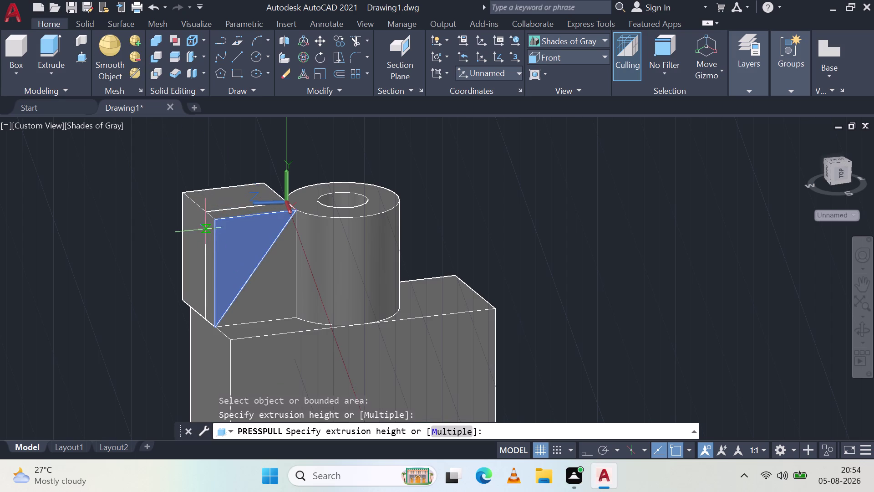
drag(178, 172, 174, 165)
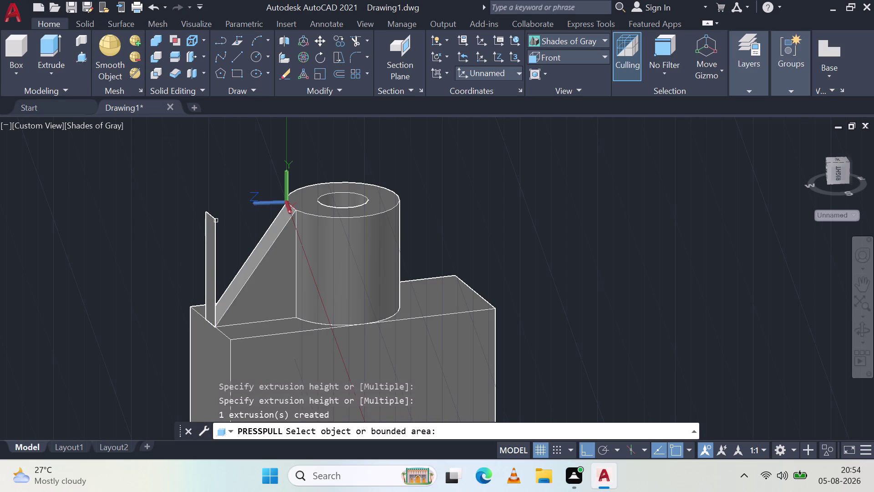
key(Escape)
key(Escape)
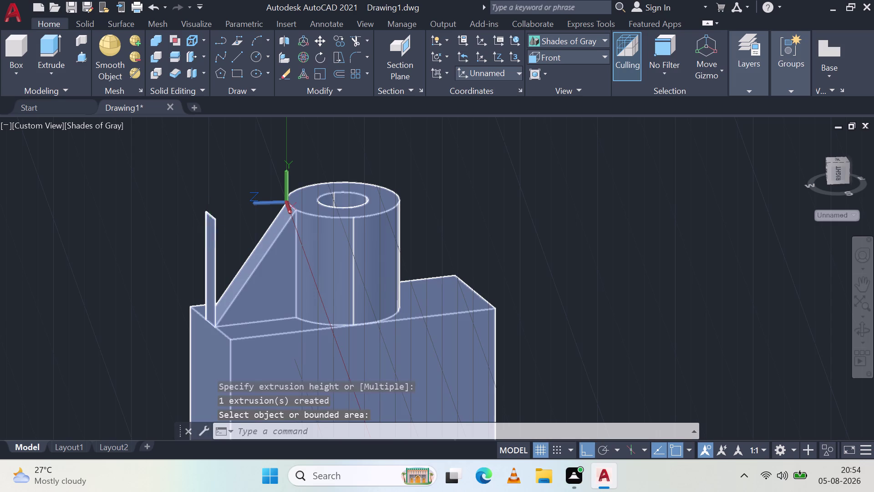
click(212, 230)
key(Escape)
key(Escape)
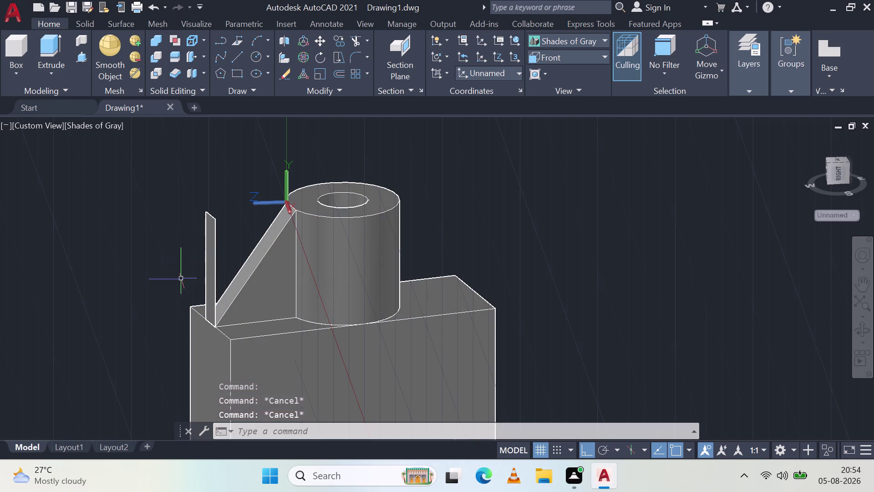
click(84, 51)
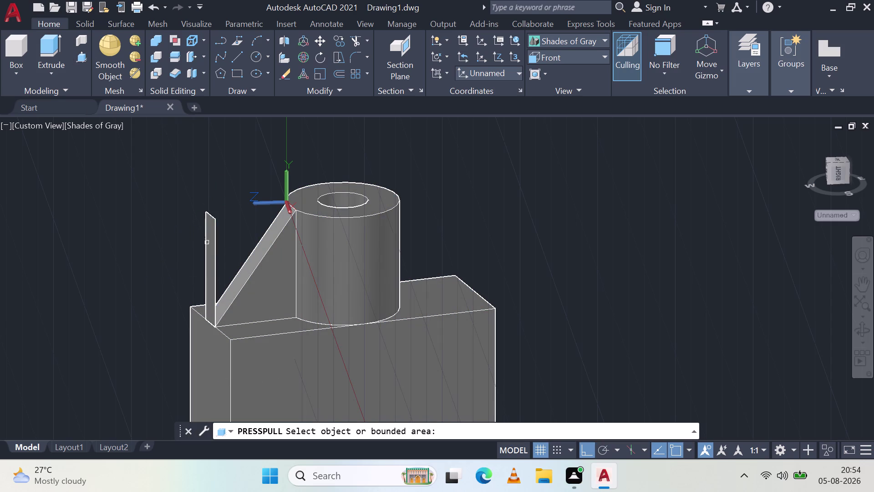
click(211, 240)
click(23, 278)
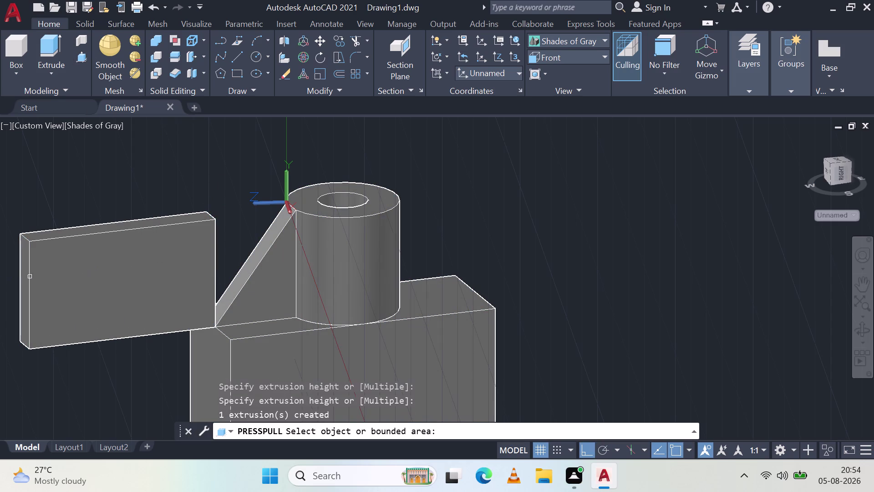
click(25, 274)
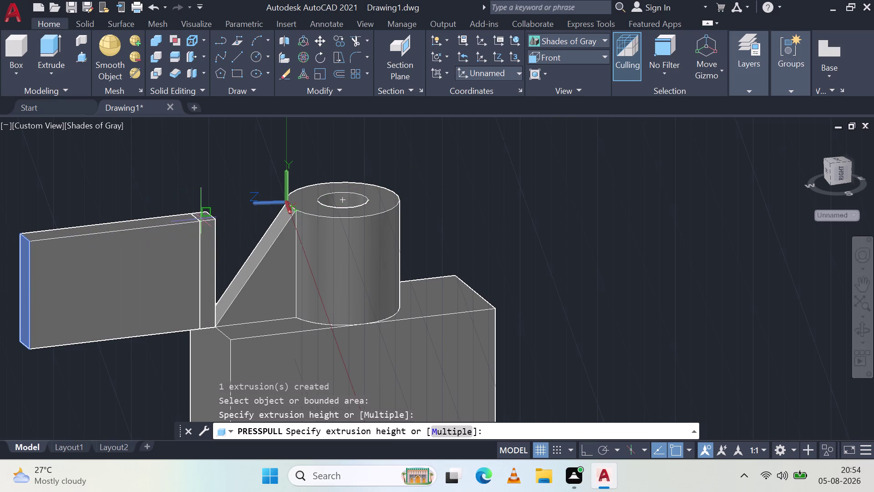
click(208, 216)
click(208, 231)
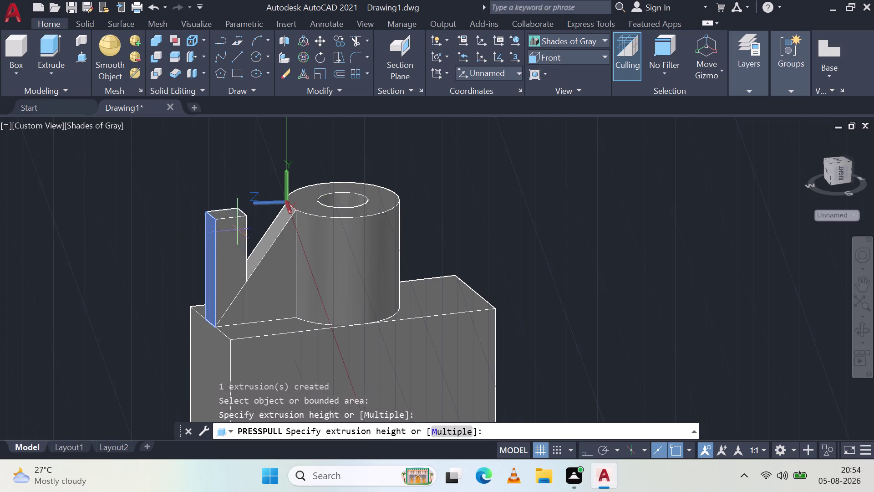
click(245, 227)
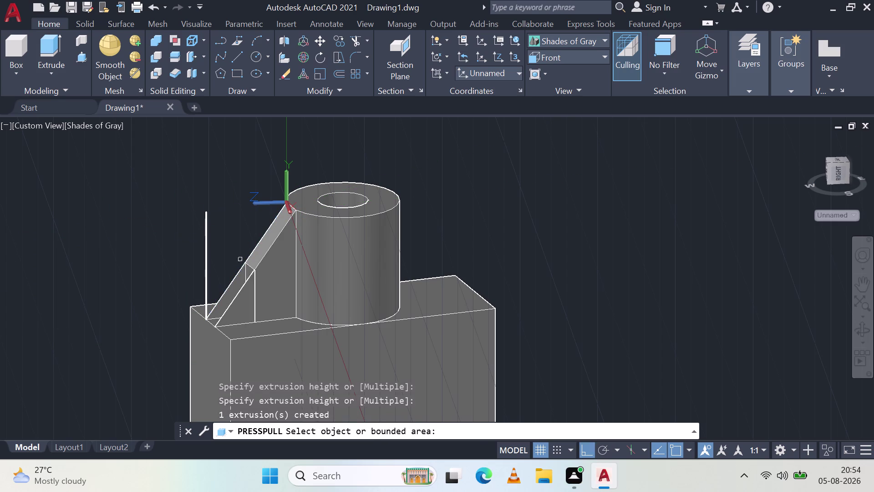
click(244, 275)
click(207, 264)
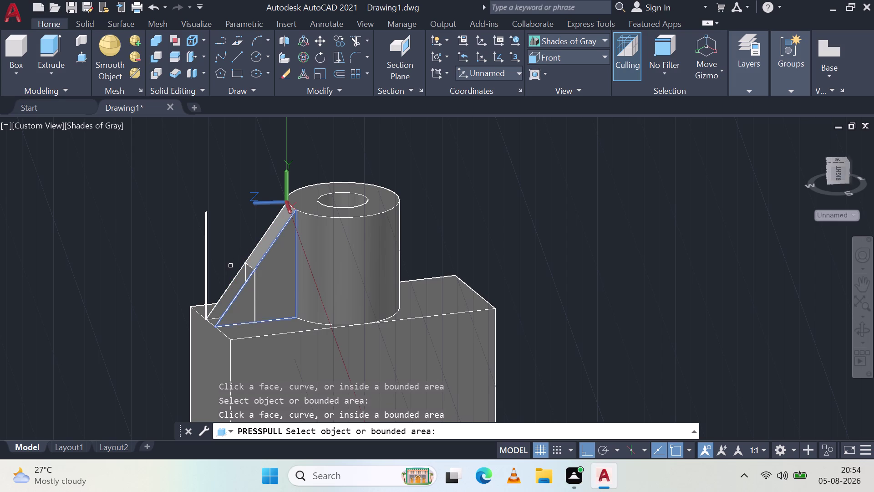
key(ctrl+z)
key(Escape)
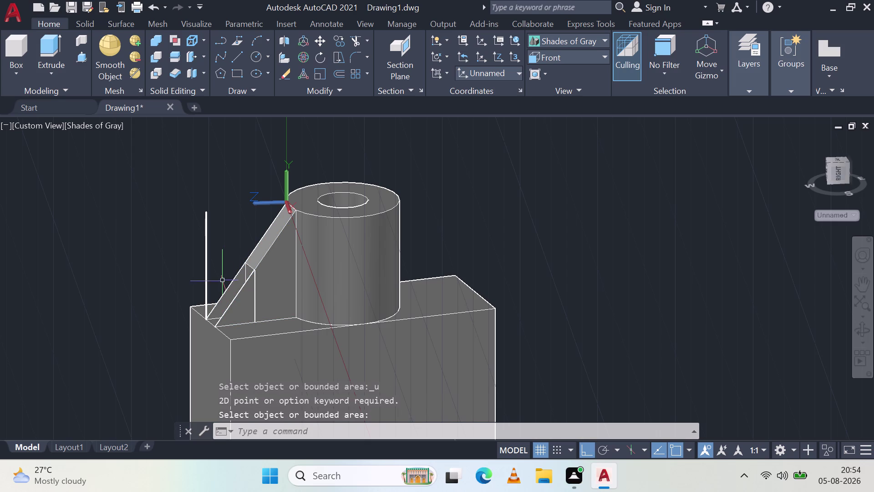
key(ctrl+z)
key(ctrl+z)
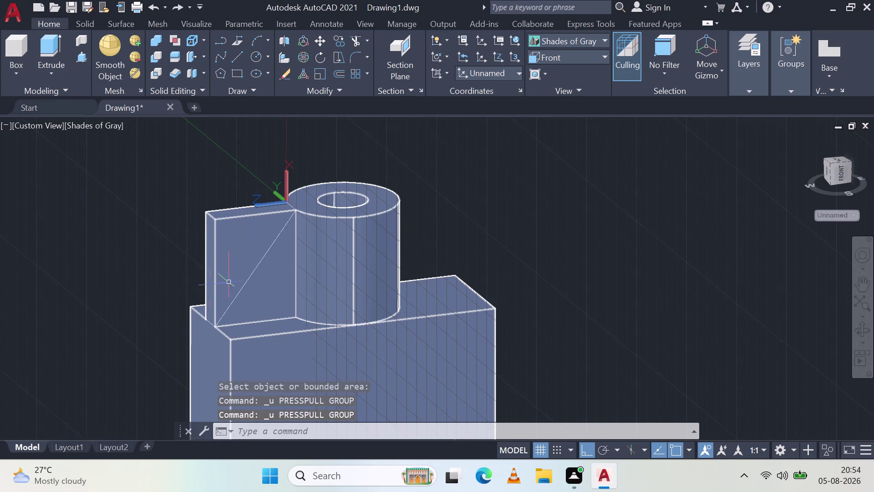
click(243, 58)
Draw lines from the block's top corner to the boss corner and leftward along the top edge.
click(218, 219)
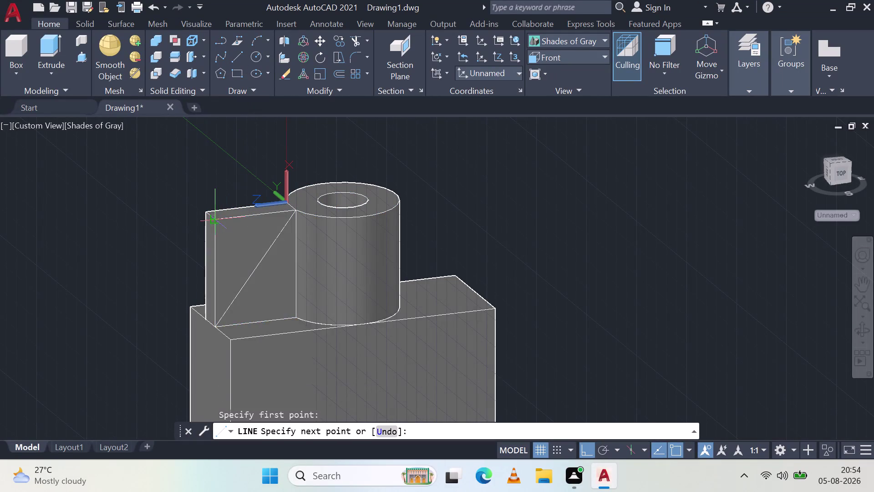
click(213, 327)
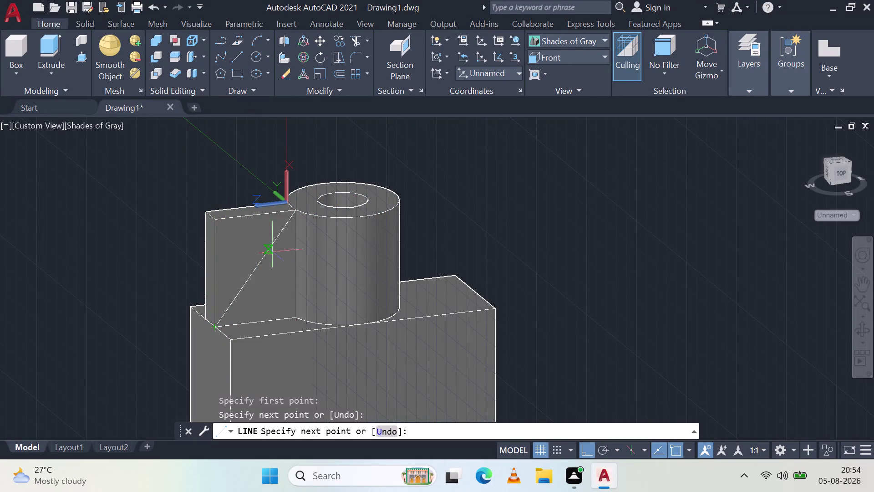
scroll(up, 3)
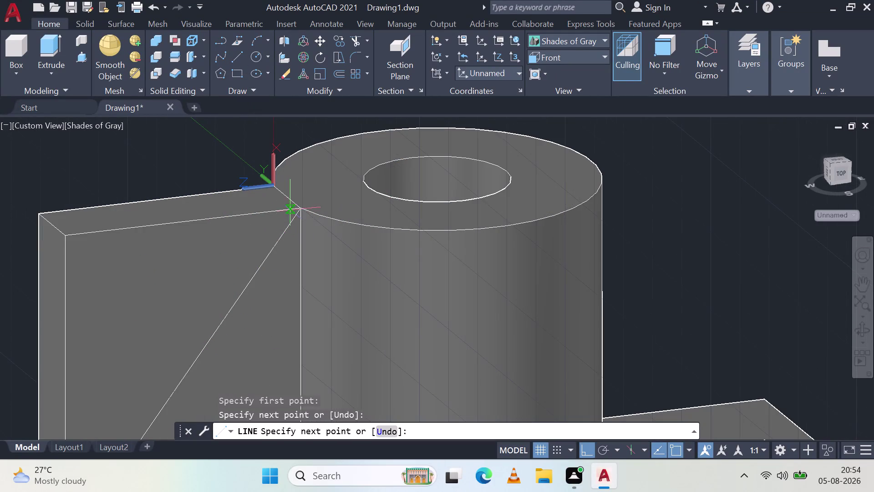
scroll(up, 3)
click(296, 215)
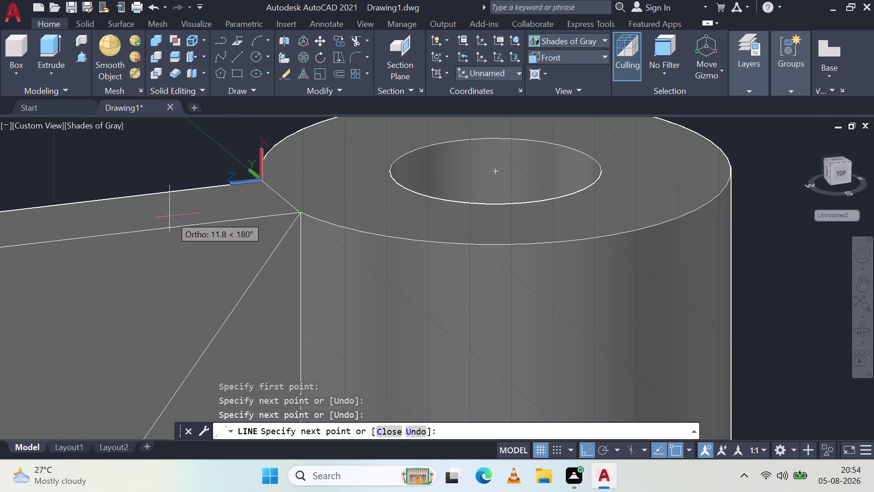
scroll(down, 3)
click(136, 225)
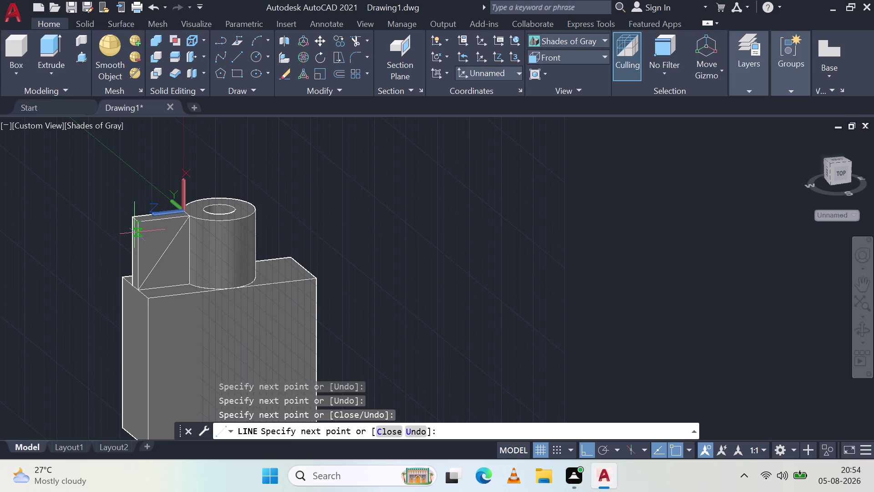
key(Escape)
Select the vertical face-edge line and the whole solid, then cancel.
scroll(up, 3)
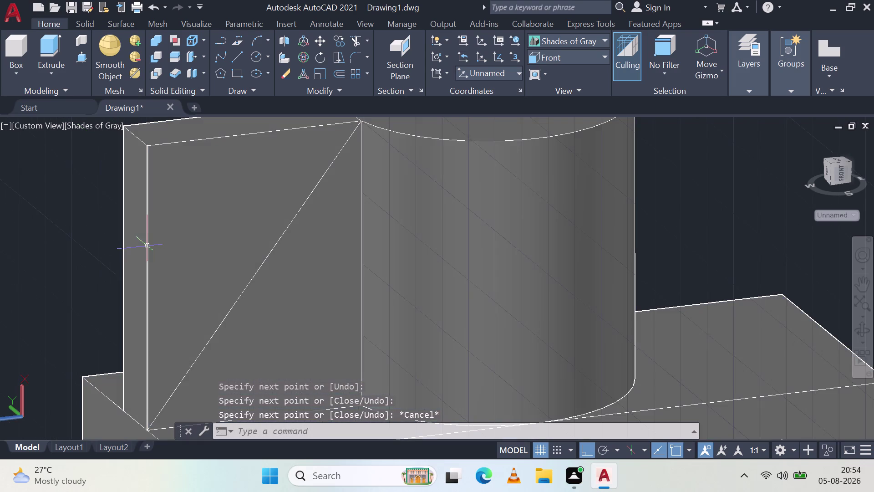
click(148, 246)
click(227, 135)
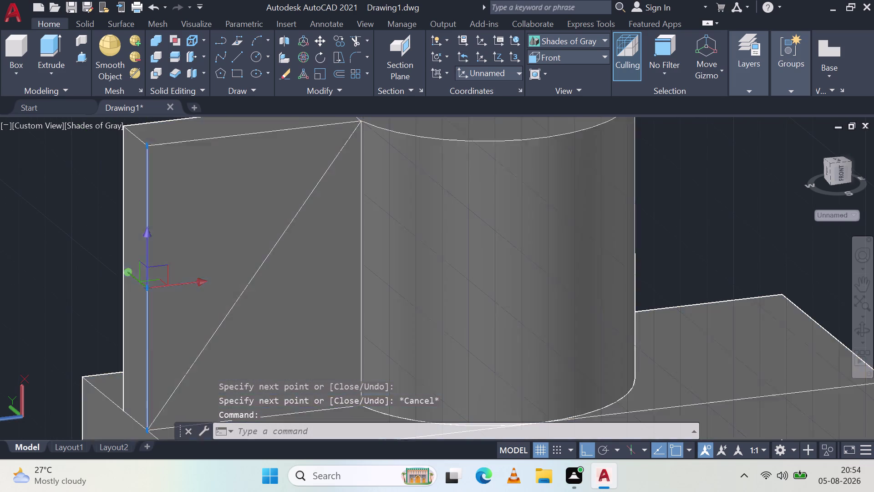
click(305, 206)
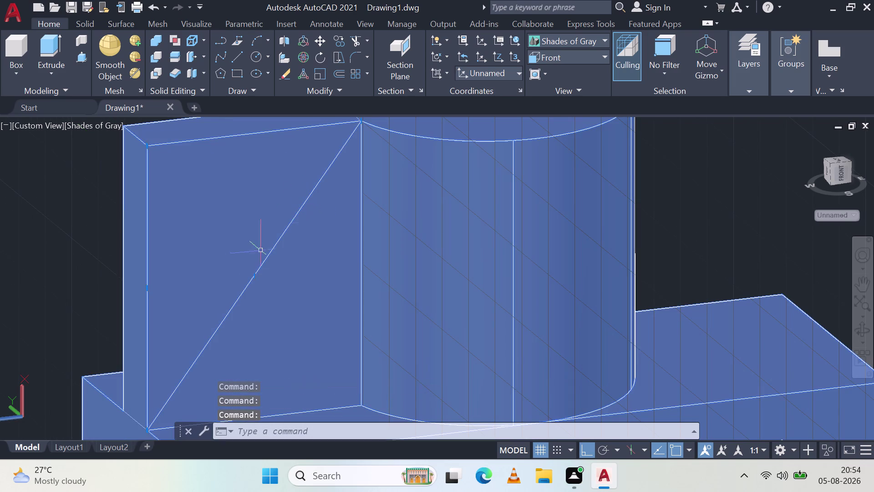
scroll(down, 3)
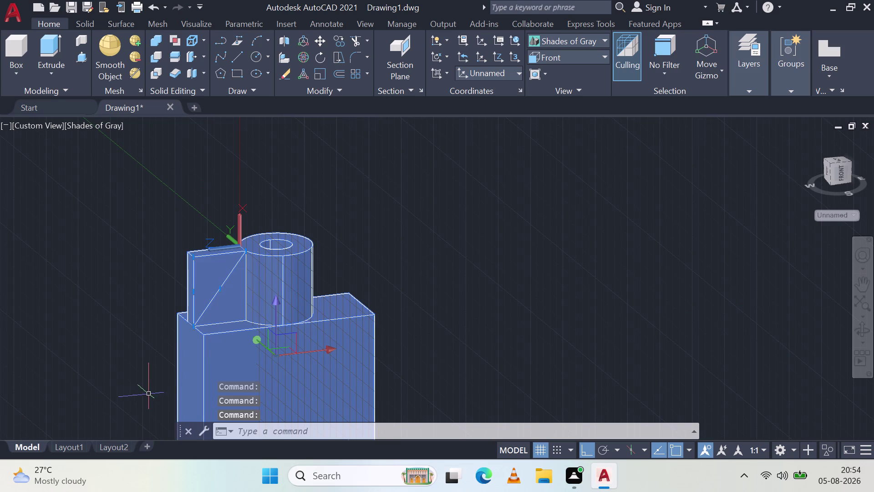
key(Escape)
Cancel the active command and set the visual style to 2D Wireframe.
key(Escape)
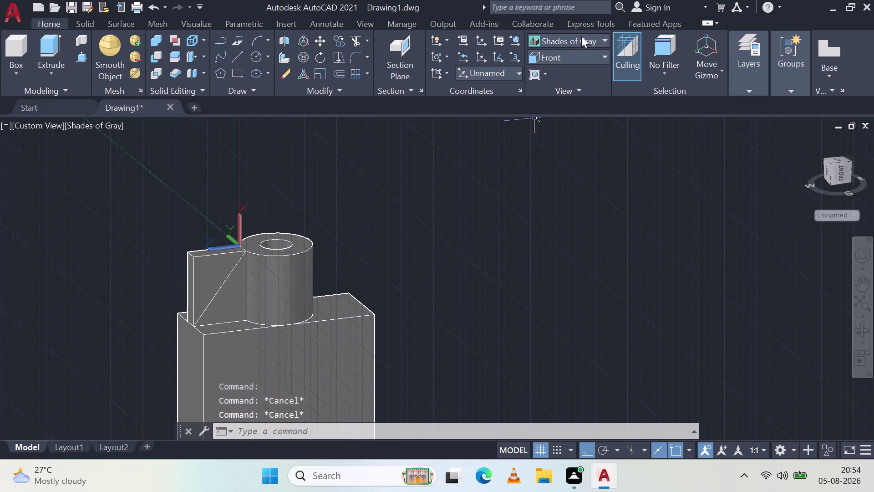
click(584, 33)
click(582, 40)
click(550, 69)
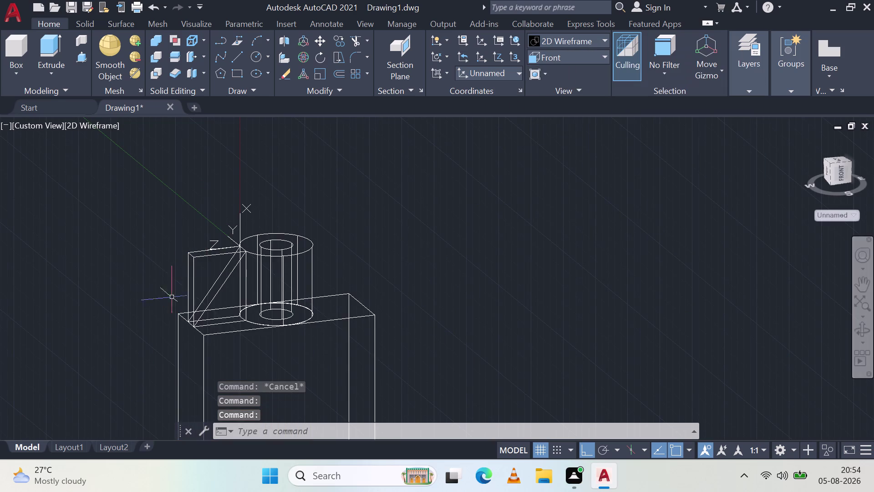
scroll(up, 3)
Join the rib's top, vertical and sloped edges into one polyline.
click(193, 145)
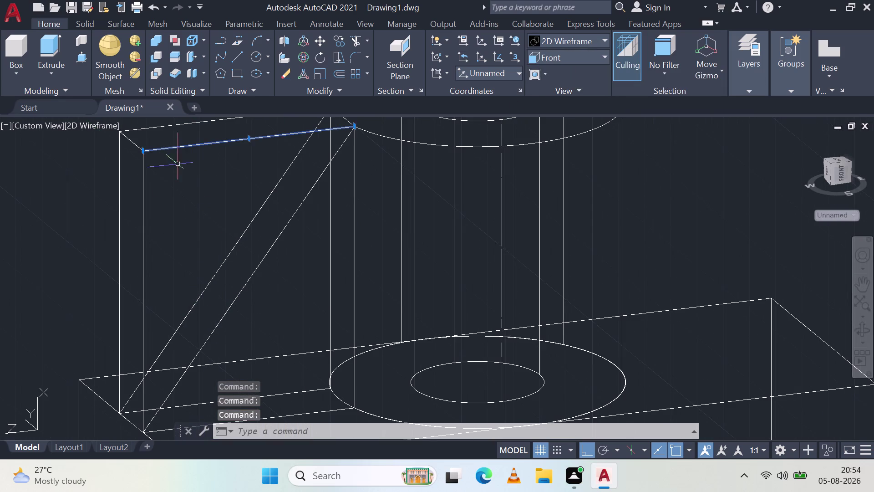
click(143, 205)
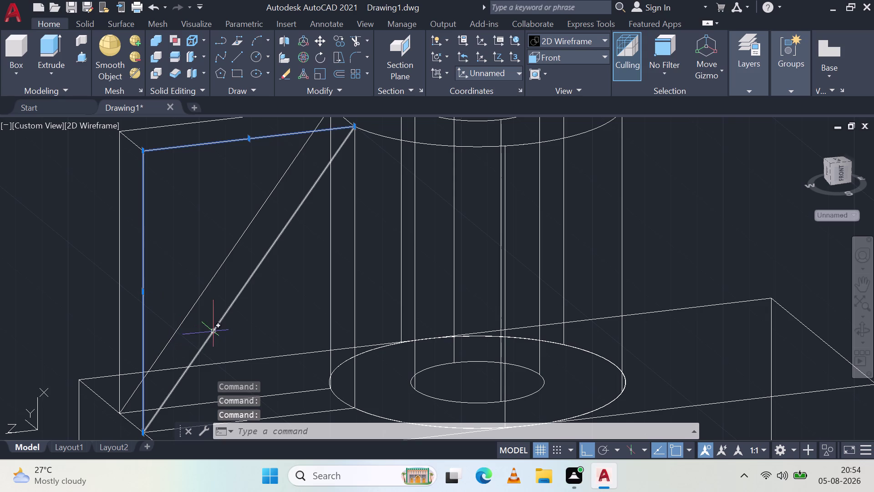
click(213, 331)
scroll(down, 3)
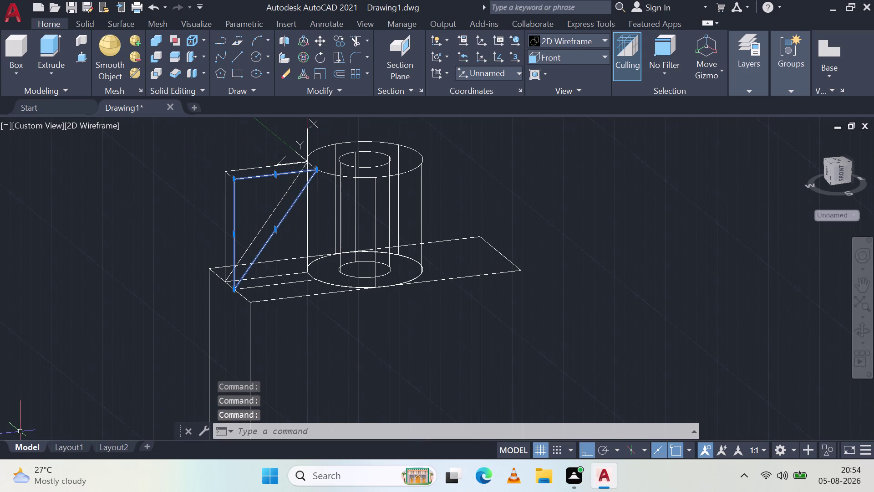
key(j)
key(space)
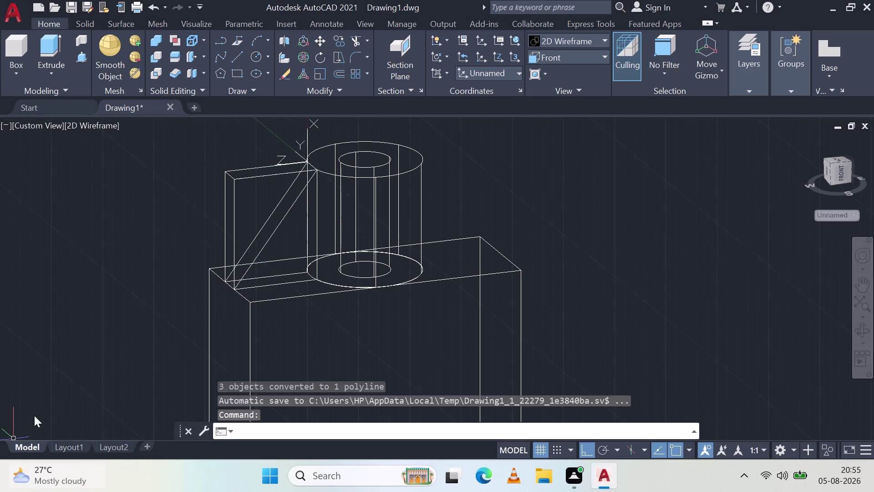
Press-pull the enclosed rib area into a thin solid plate.
click(80, 58)
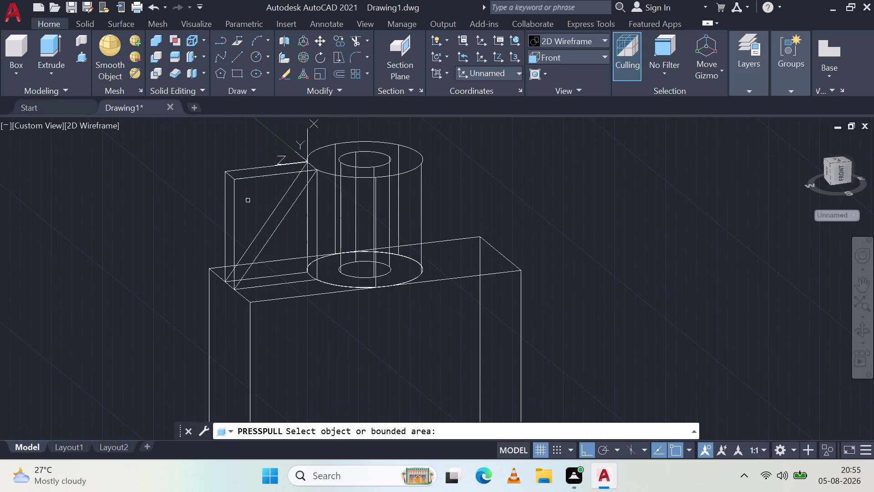
click(254, 215)
drag(158, 171, 144, 170)
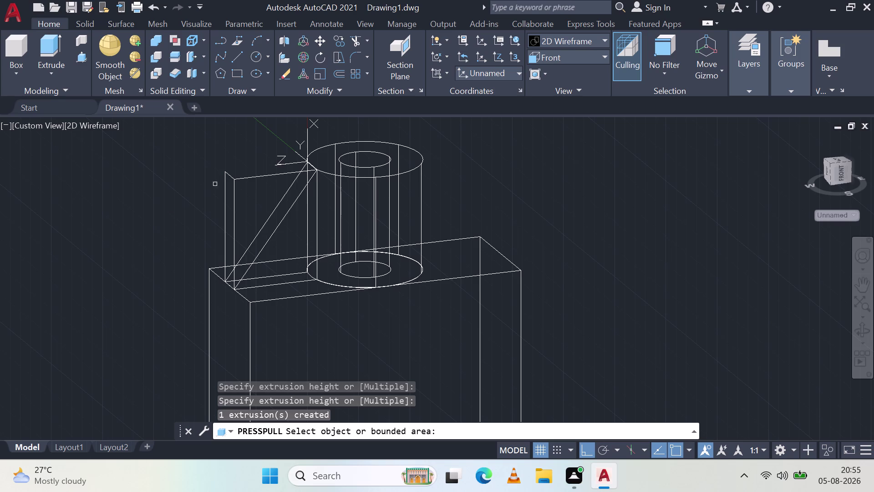
Preview the model in Shades of Gray, then return to 2D Wireframe.
click(590, 43)
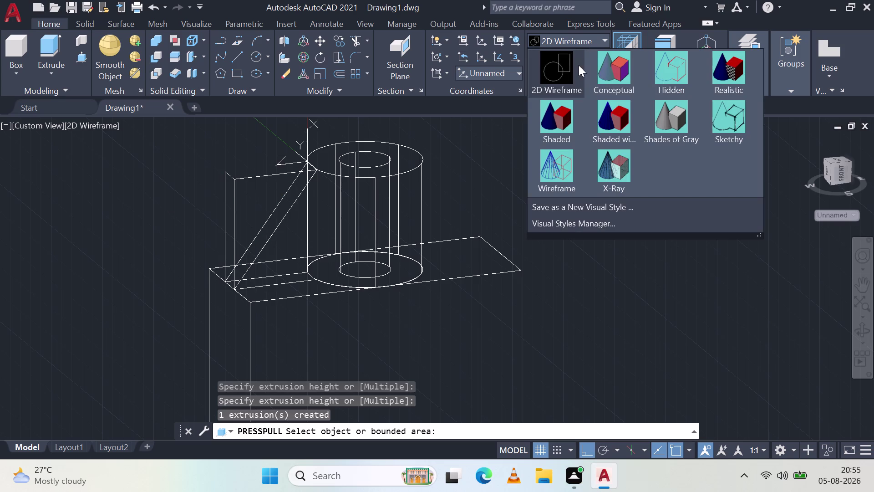
click(655, 130)
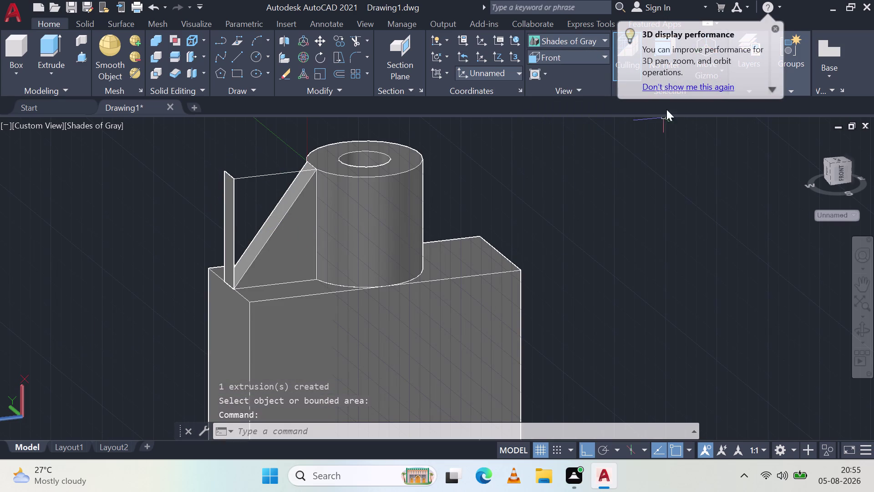
click(578, 37)
click(560, 66)
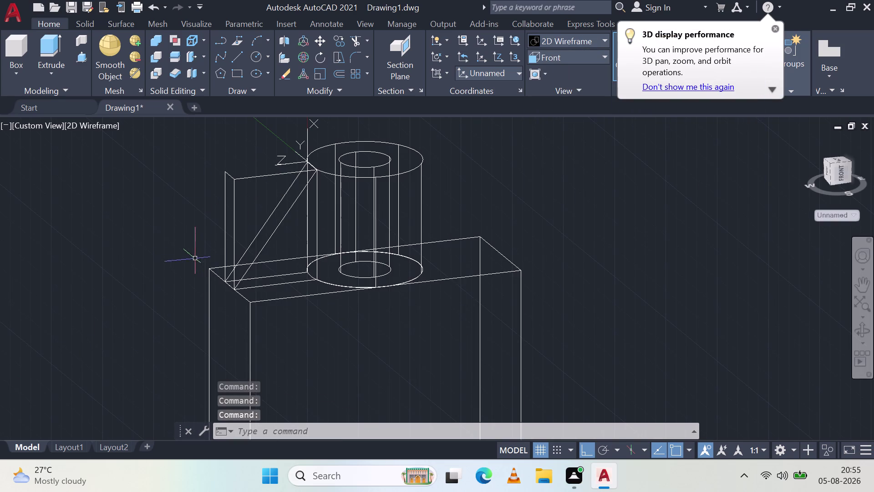
Orbit to the rib's far side, delete near the thin panel, and undo the accidental deletion.
middle_drag(183, 225, 476, 252)
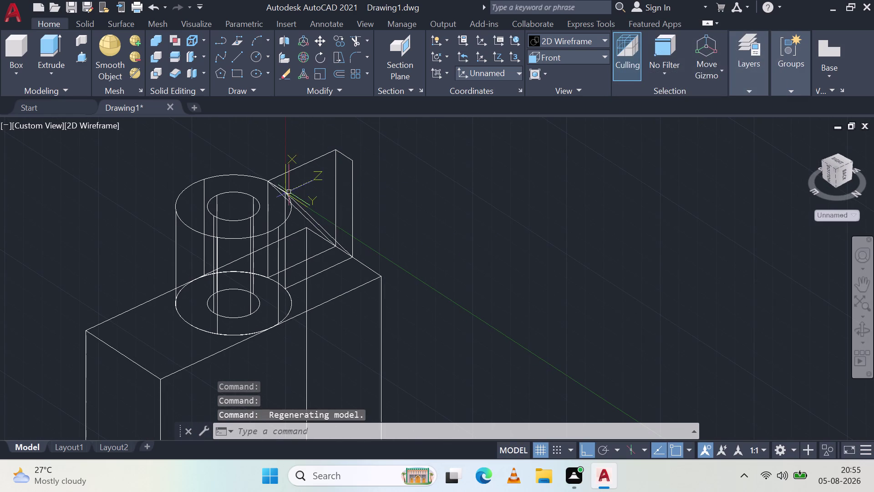
click(300, 165)
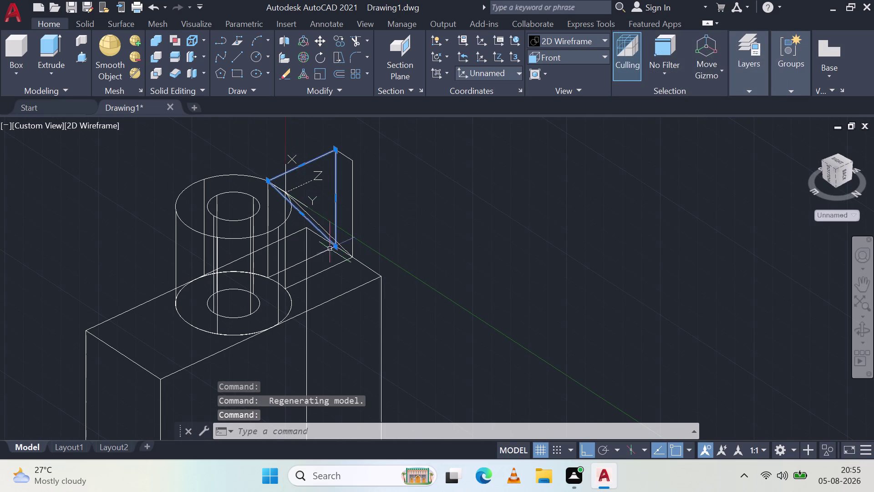
key(Delete)
click(351, 170)
key(Delete)
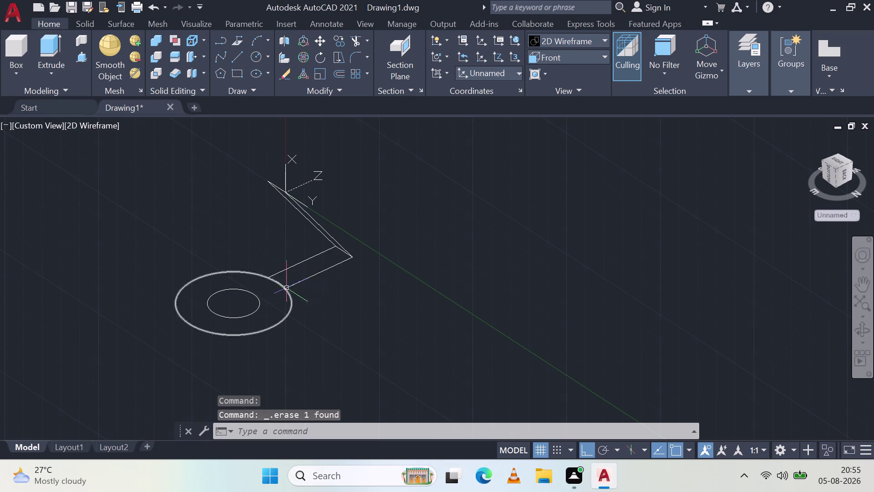
key(ctrl+z)
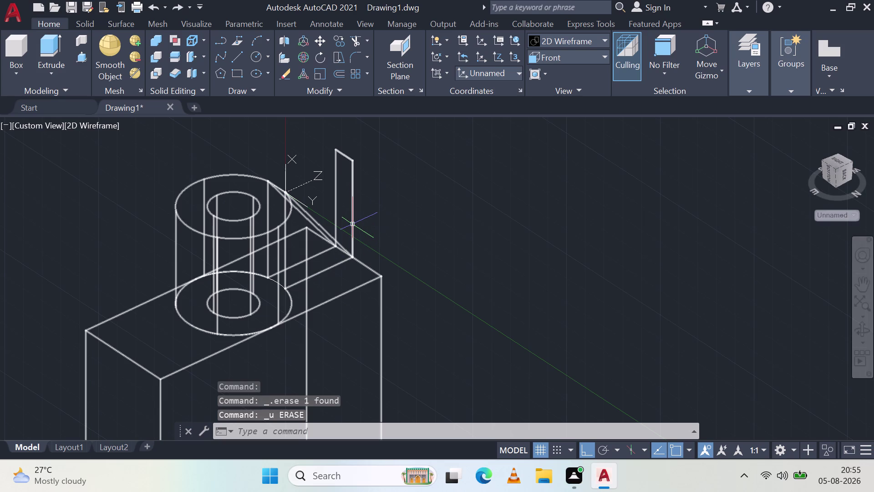
Explode the edge at the base of the boss.
scroll(up, 3)
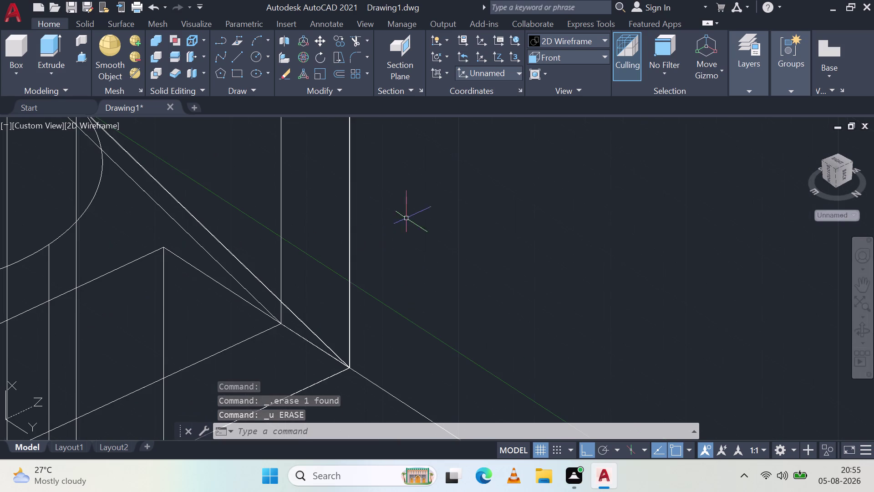
middle_drag(412, 222, 226, 224)
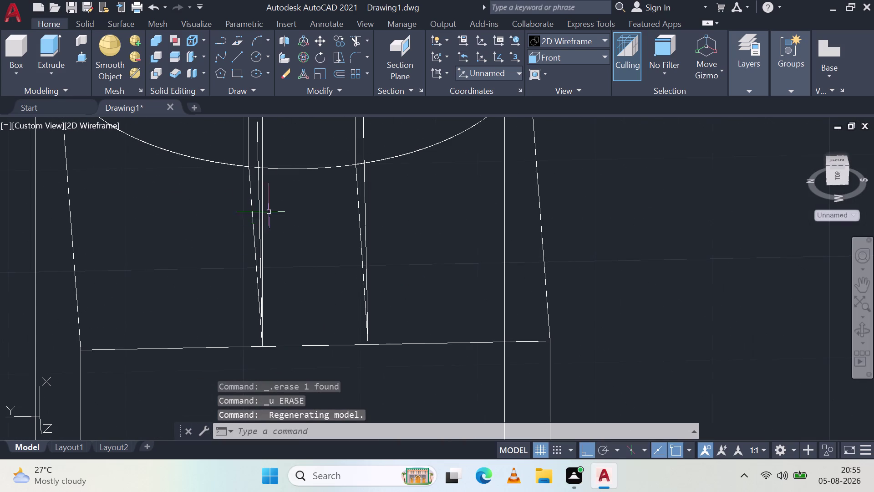
click(259, 221)
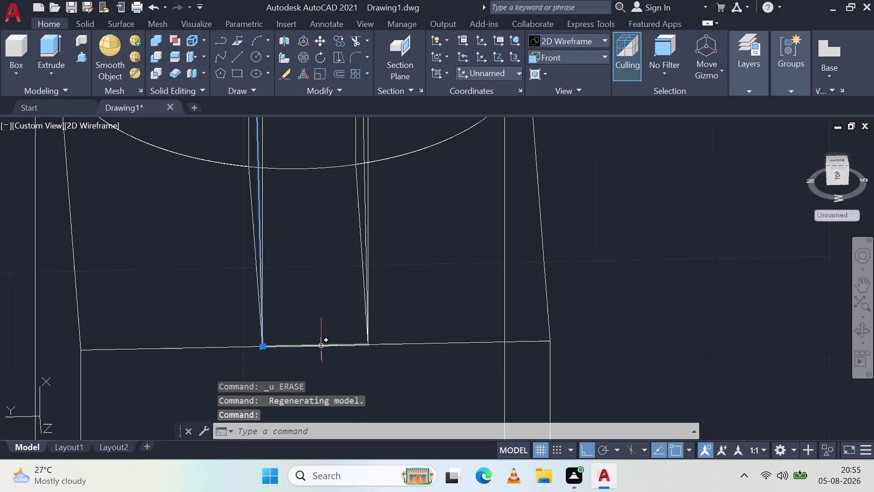
key(x)
key(space)
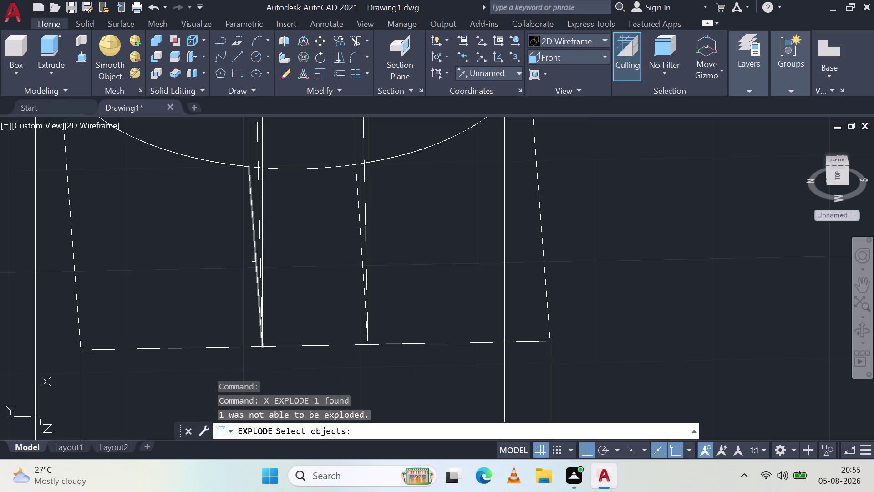
Explode the thin upright panel beside the rib into pieces.
scroll(down, 3)
scroll(up, 3)
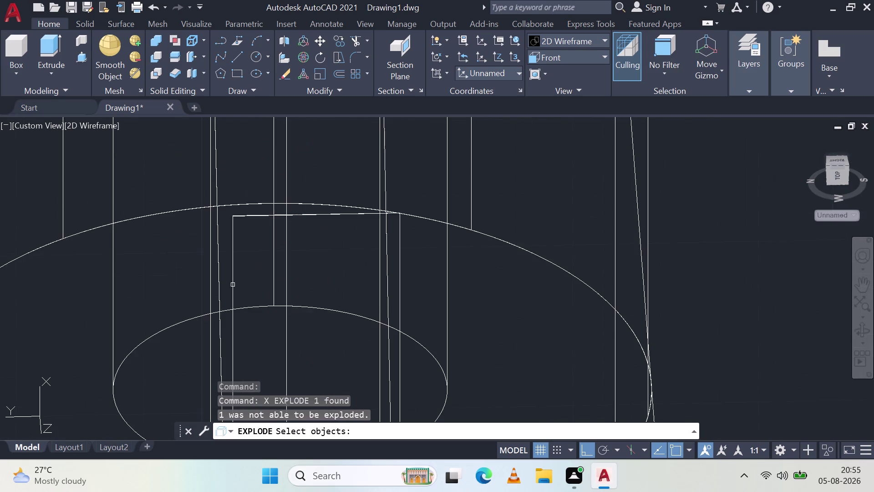
middle_drag(255, 260, 359, 271)
scroll(down, 3)
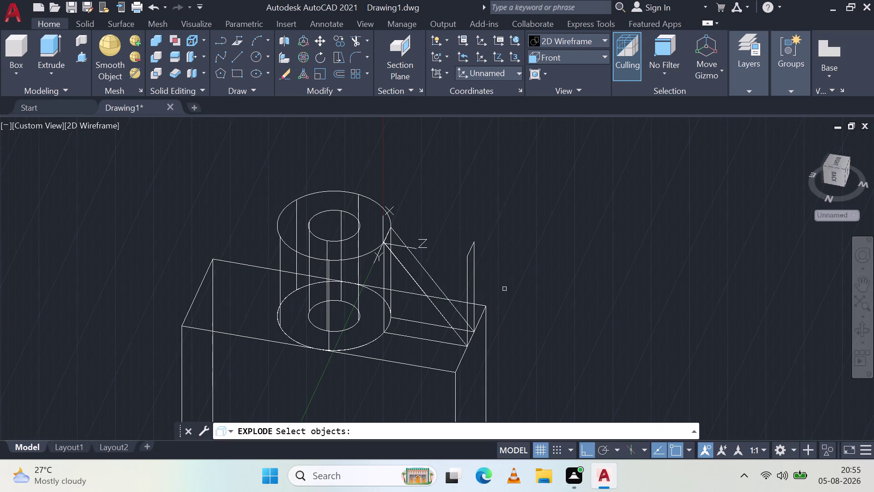
click(473, 339)
click(473, 336)
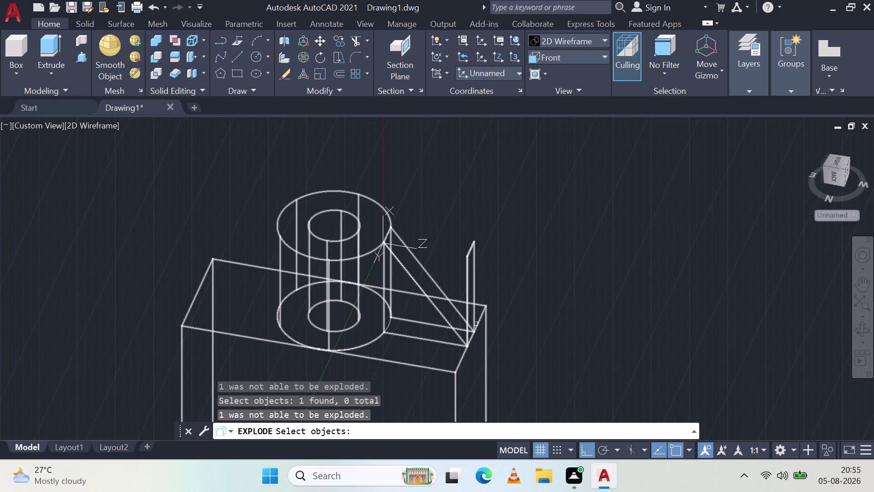
click(475, 323)
click(472, 301)
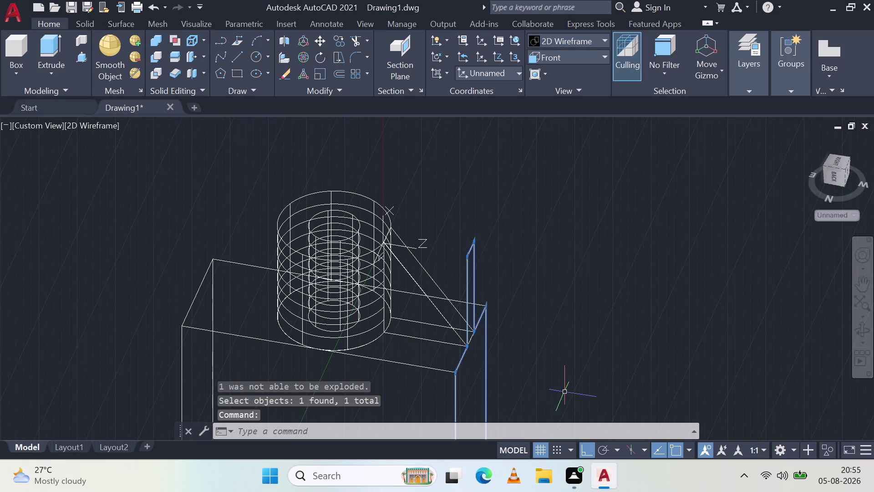
text(x)
key(space)
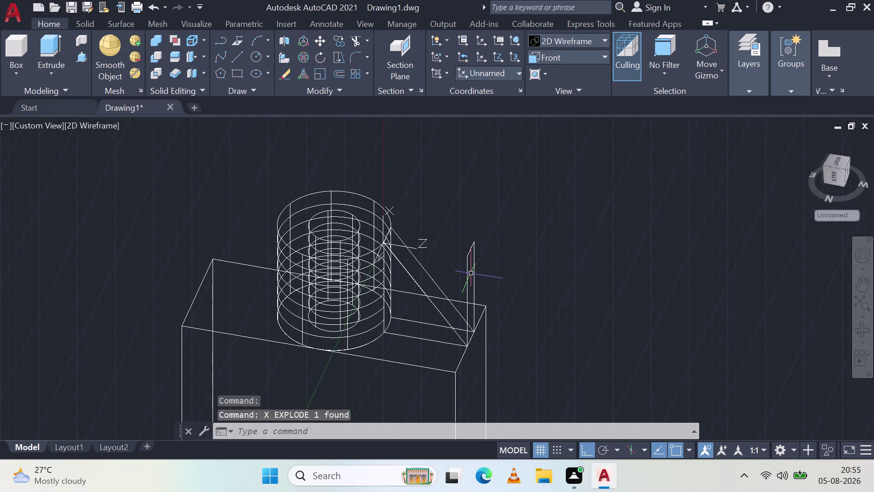
Delete each remaining piece of the exploded panel.
click(468, 271)
key(Delete)
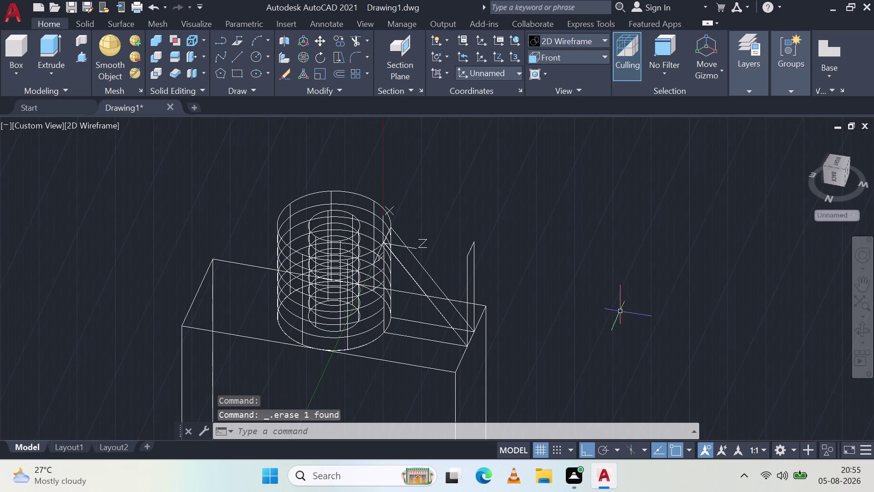
click(467, 278)
key(Delete)
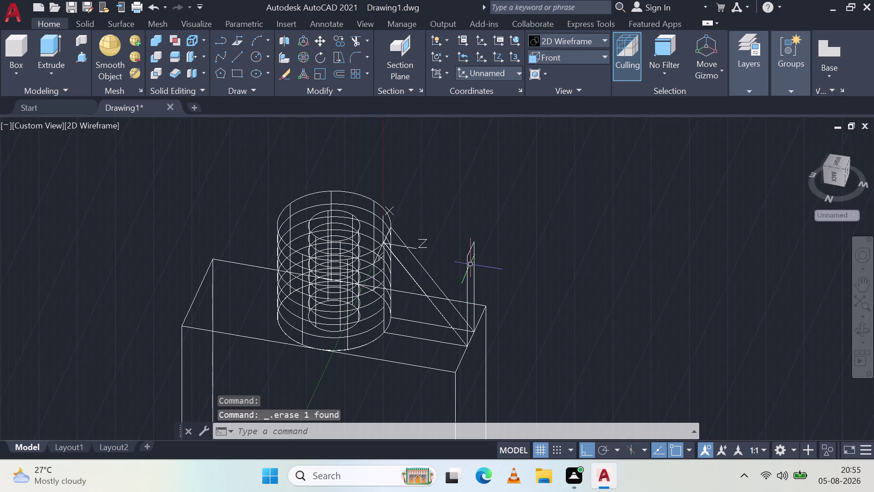
click(466, 267)
key(Delete)
click(473, 263)
key(Delete)
click(472, 250)
key(Delete)
click(474, 247)
key(Delete)
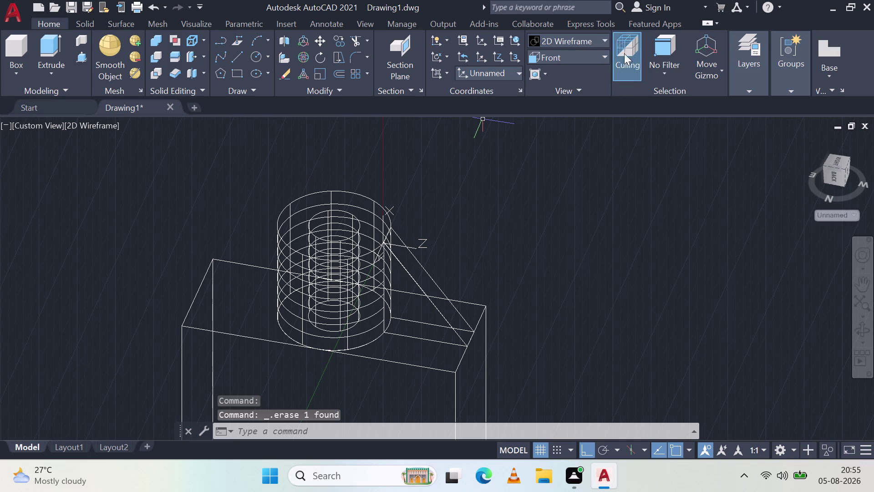
click(601, 39)
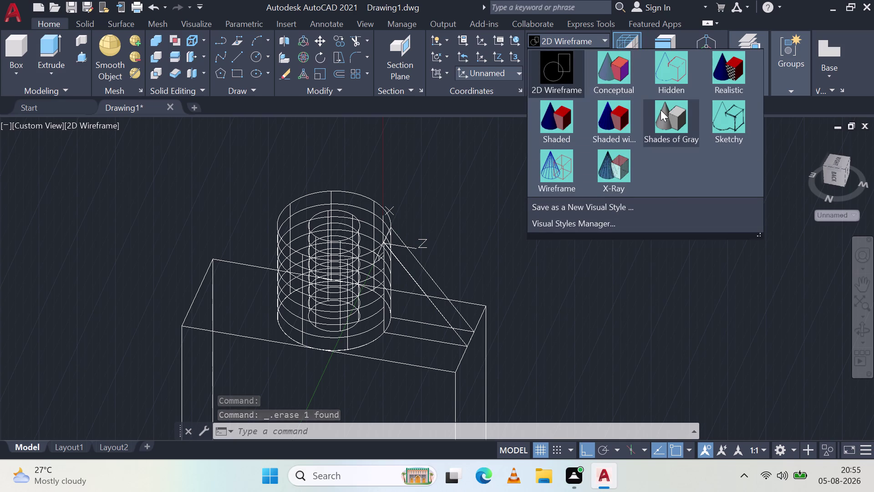
click(660, 109)
middle_drag(546, 236, 502, 260)
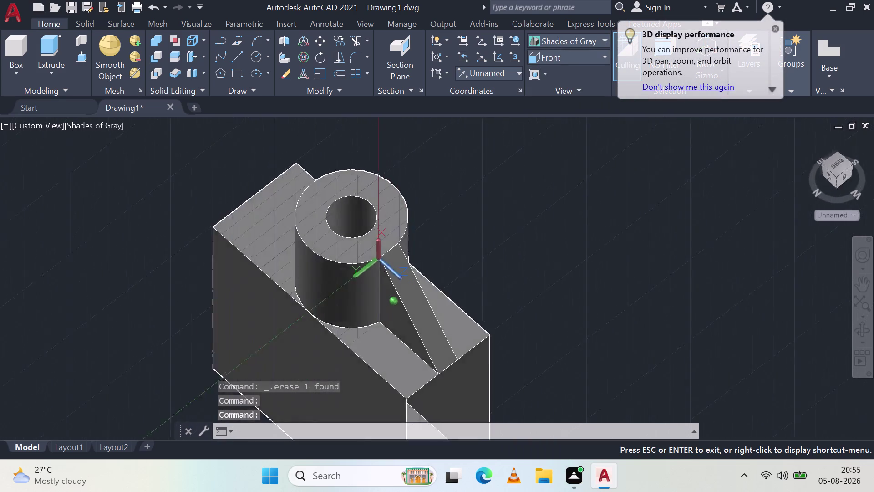
middle_drag(502, 260, 459, 177)
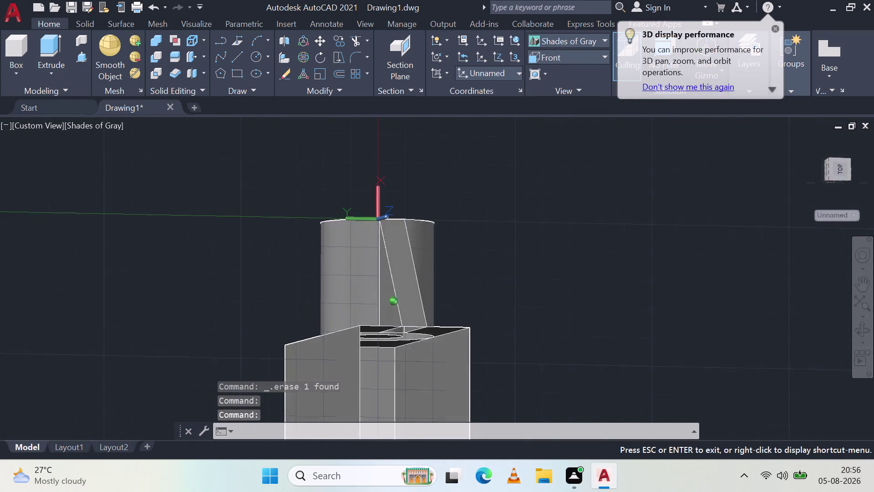
middle_drag(459, 177, 245, 177)
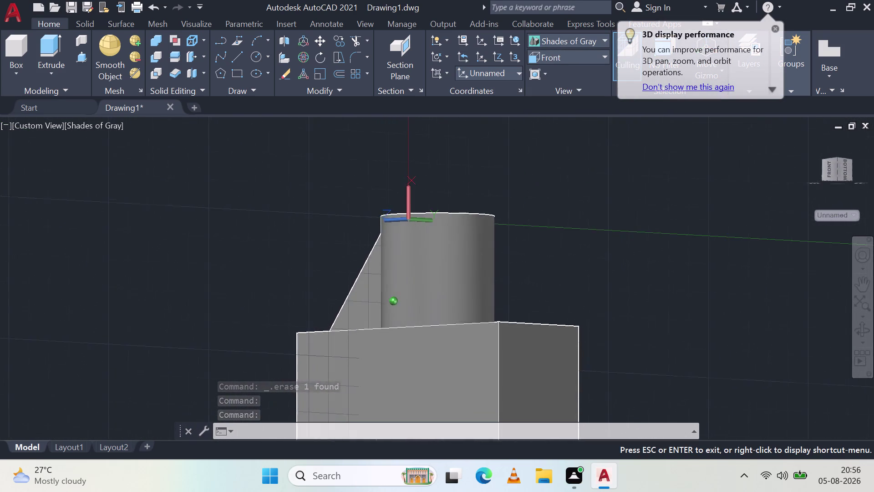
middle_drag(246, 177, 417, 208)
scroll(down, 3)
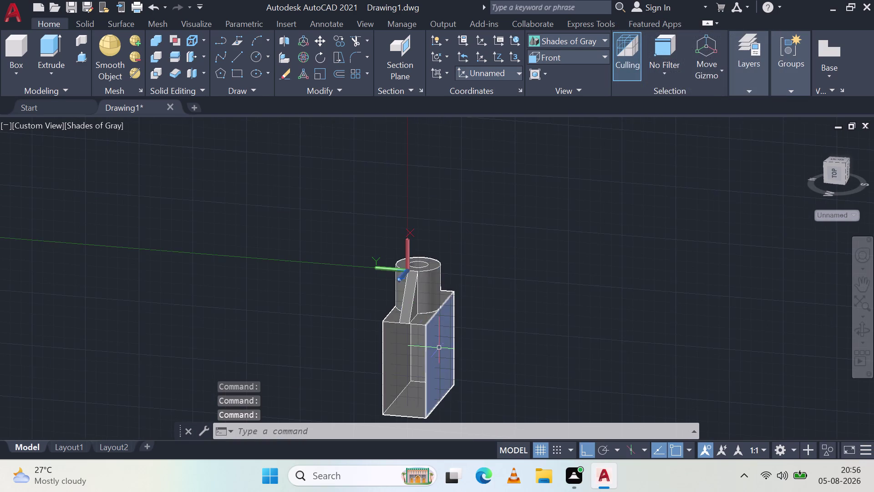
middle_drag(440, 348, 342, 423)
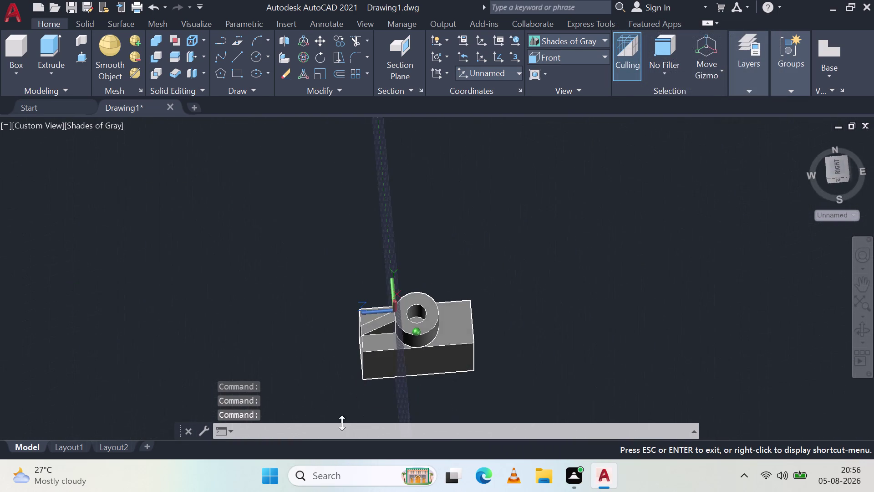
middle_drag(342, 422, 312, 338)
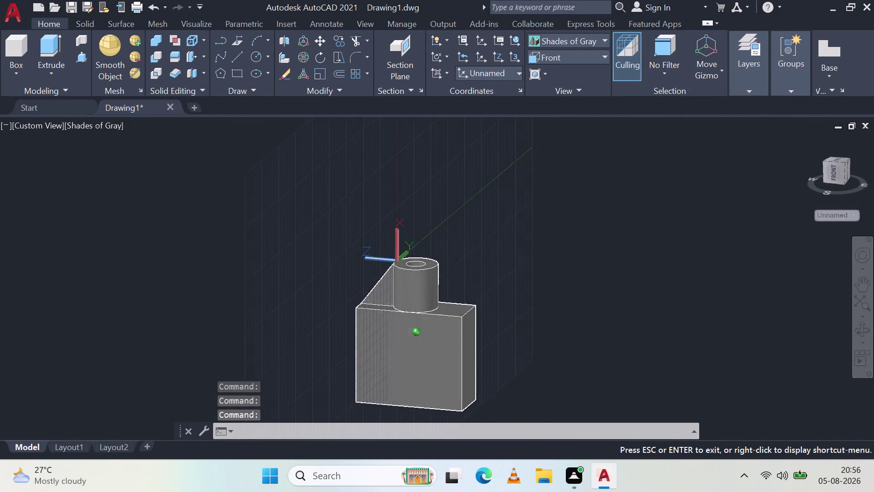
middle_drag(311, 337, 384, 316)
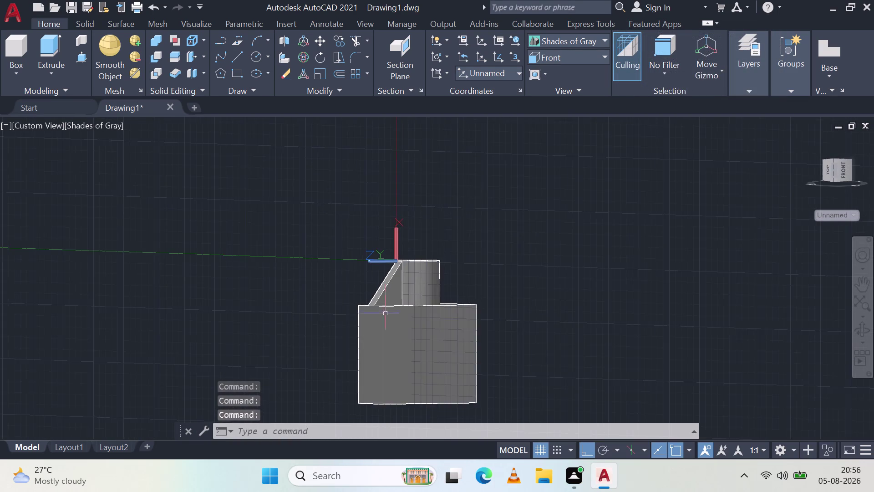
scroll(up, 3)
click(380, 223)
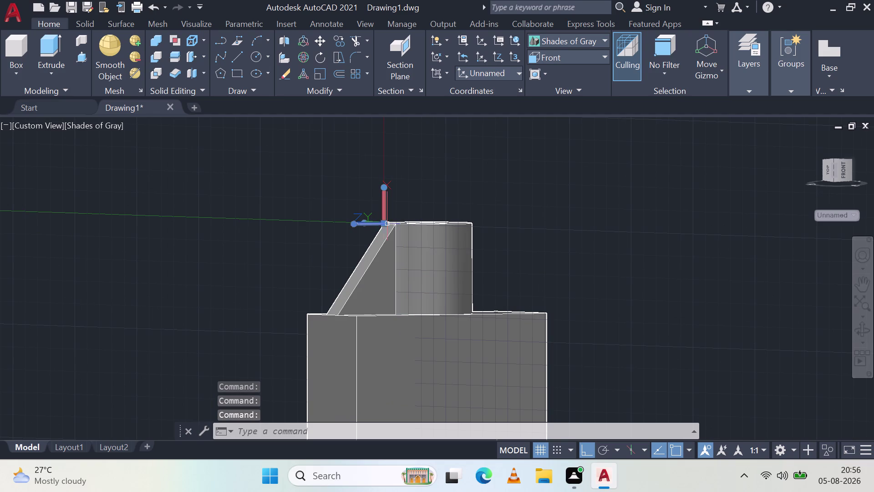
click(383, 223)
click(155, 313)
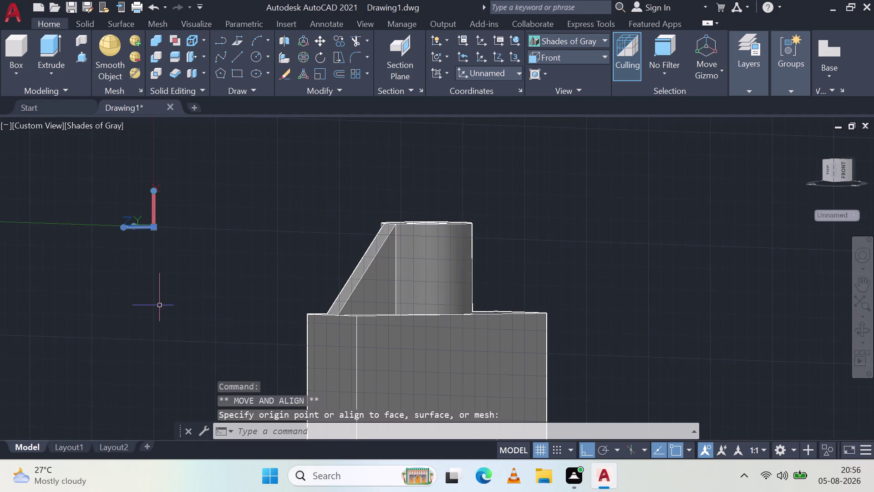
key(Escape)
key(Escape)
scroll(down, 3)
middle_drag(377, 299, 638, 319)
scroll(down, 3)
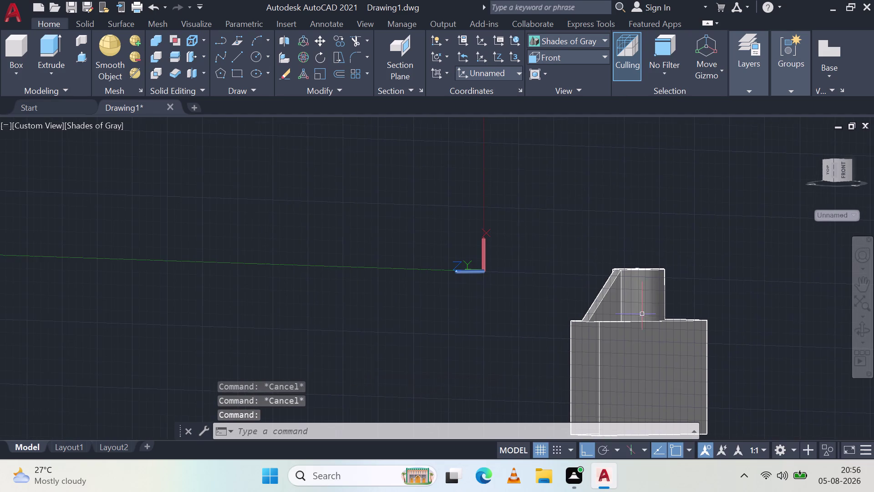
middle_drag(690, 304, 652, 369)
middle_drag(660, 359, 613, 269)
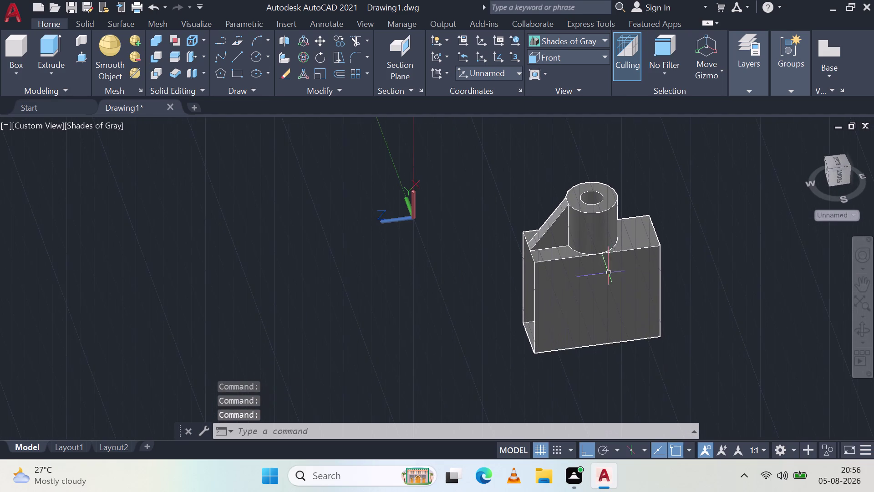
scroll(up, 3)
middle_drag(677, 207, 668, 164)
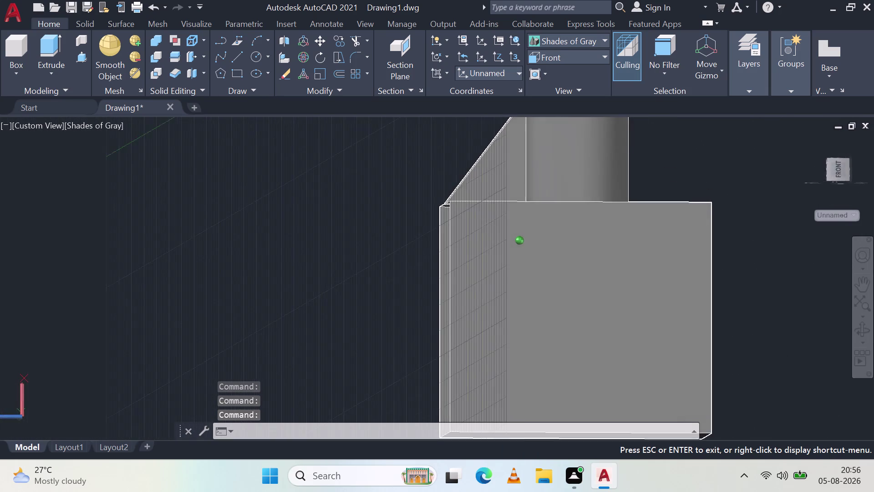
middle_drag(668, 165, 798, 169)
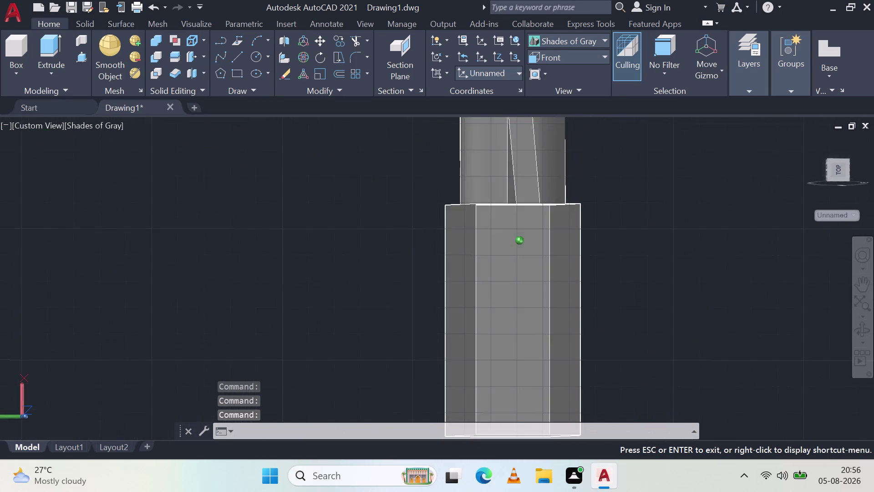
middle_drag(798, 169, 349, 194)
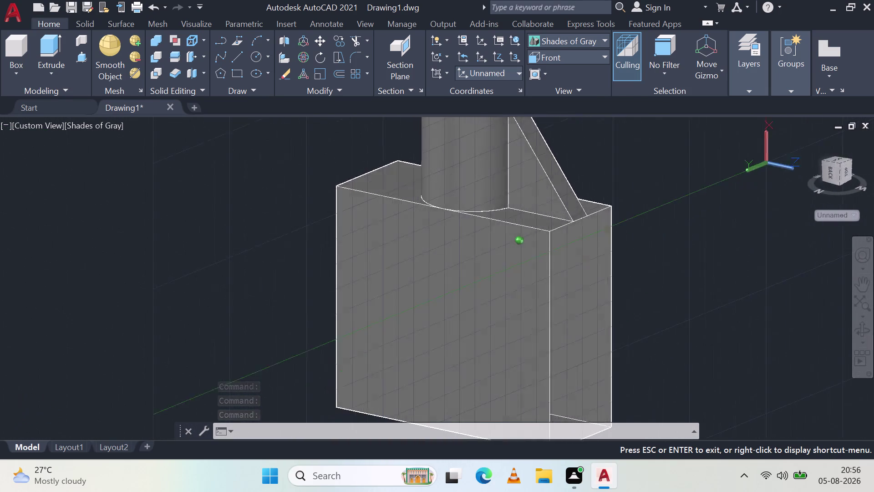
middle_drag(350, 194, 212, 181)
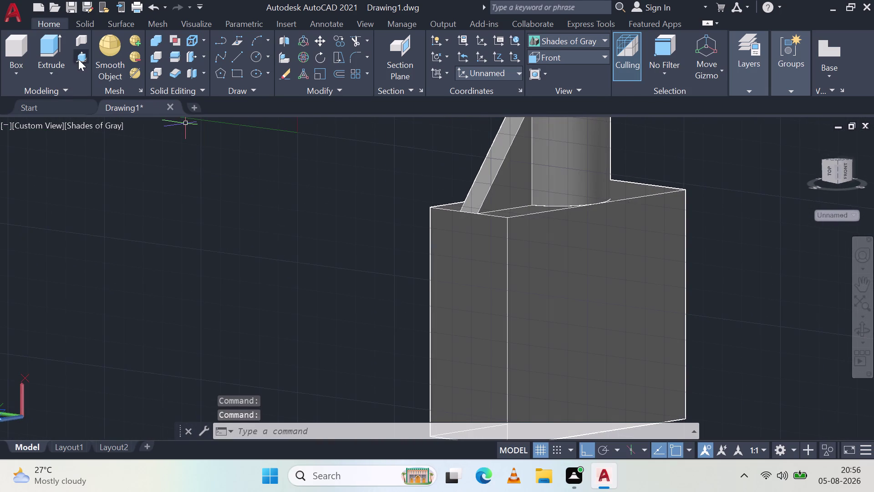
click(79, 58)
middle_drag(717, 290, 715, 290)
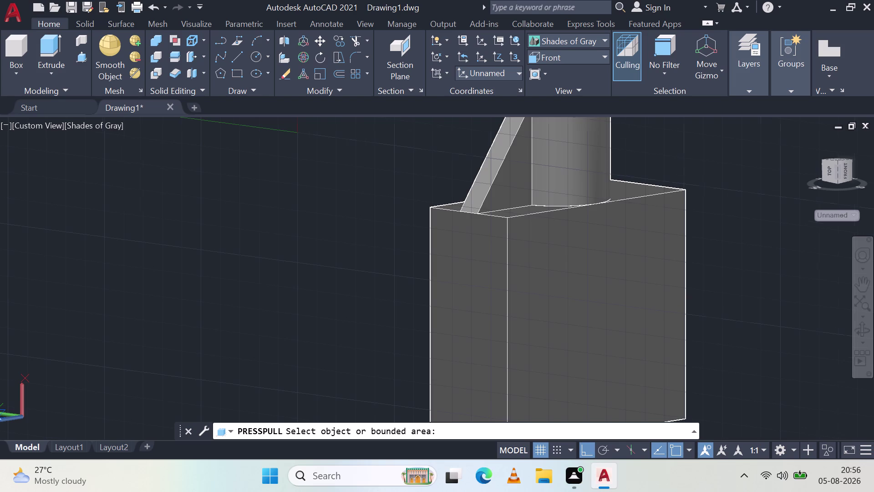
middle_drag(715, 290, 462, 281)
click(454, 309)
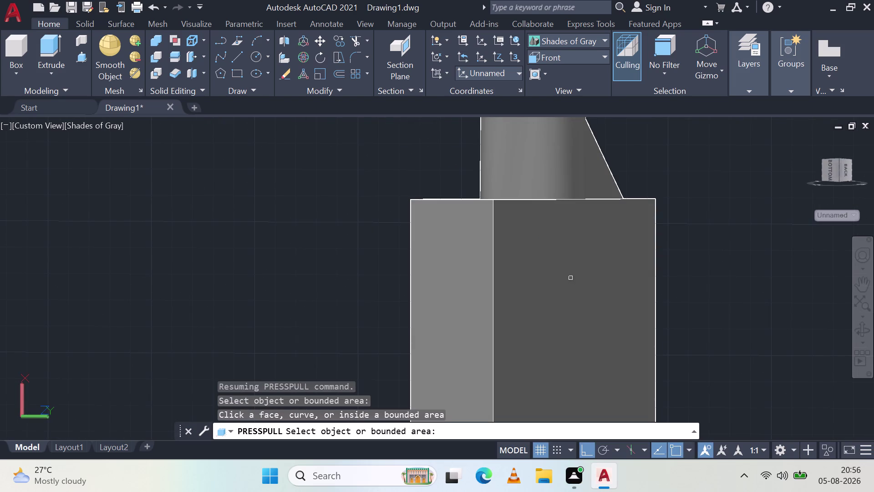
click(455, 326)
scroll(down, 3)
click(453, 339)
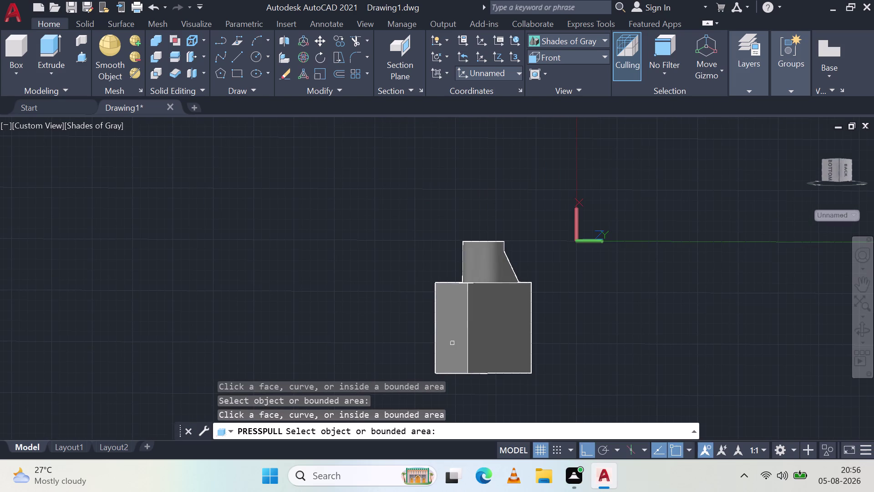
scroll(down, 3)
middle_drag(558, 325, 354, 320)
click(508, 326)
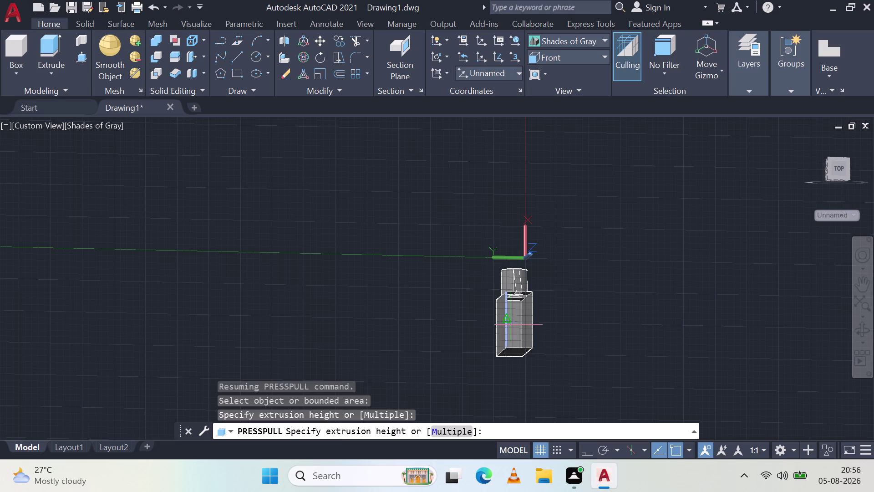
key(Escape)
key(Escape)
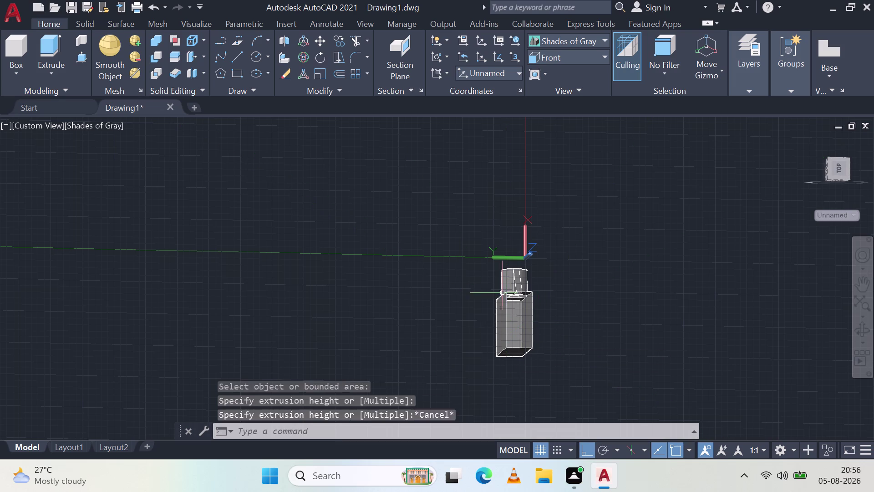
key(Escape)
Switch to the Front view, keeping the Shades of Gray style.
key(Escape)
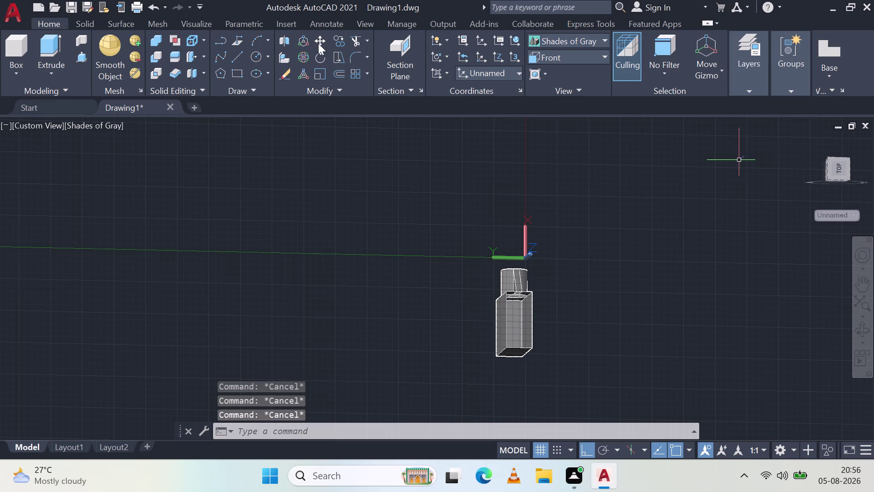
click(577, 56)
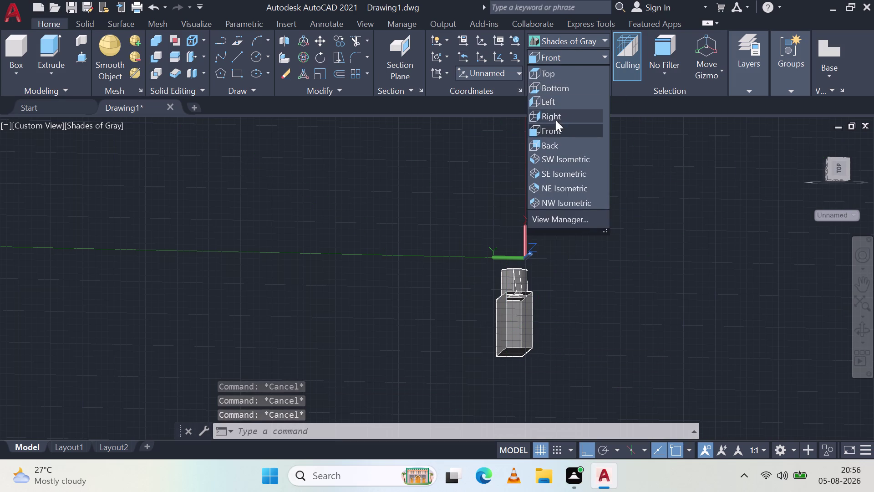
click(558, 127)
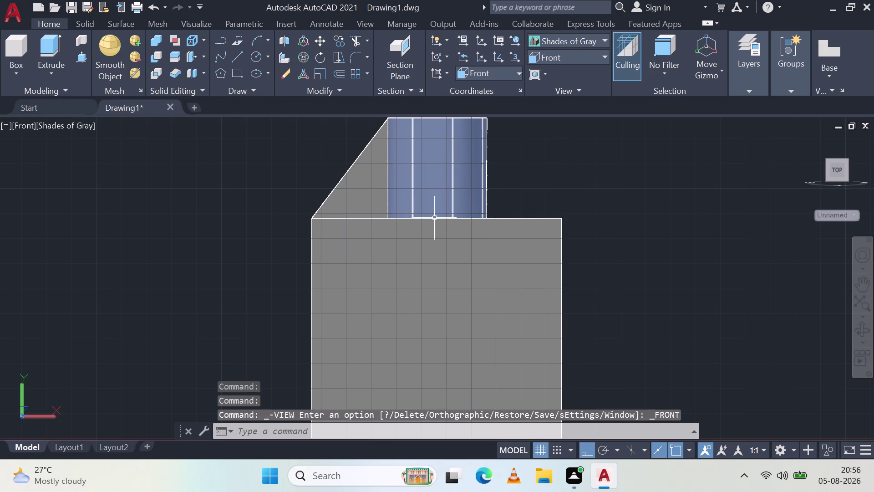
click(578, 40)
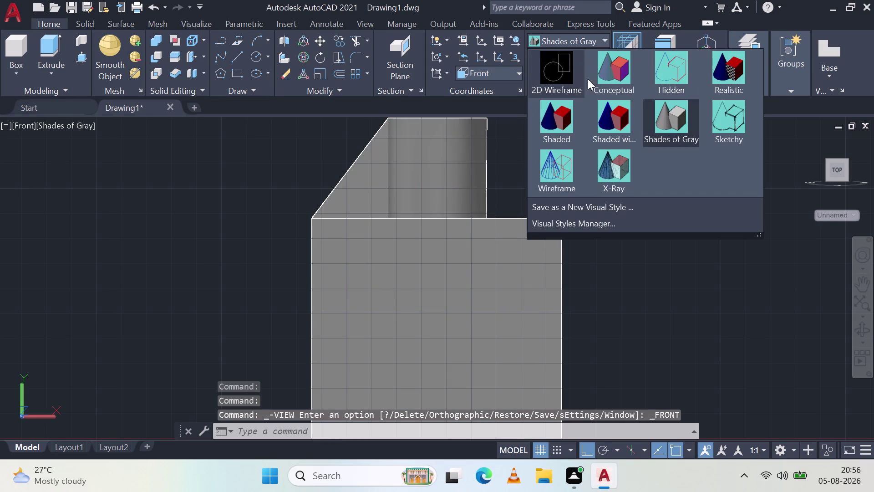
click(564, 39)
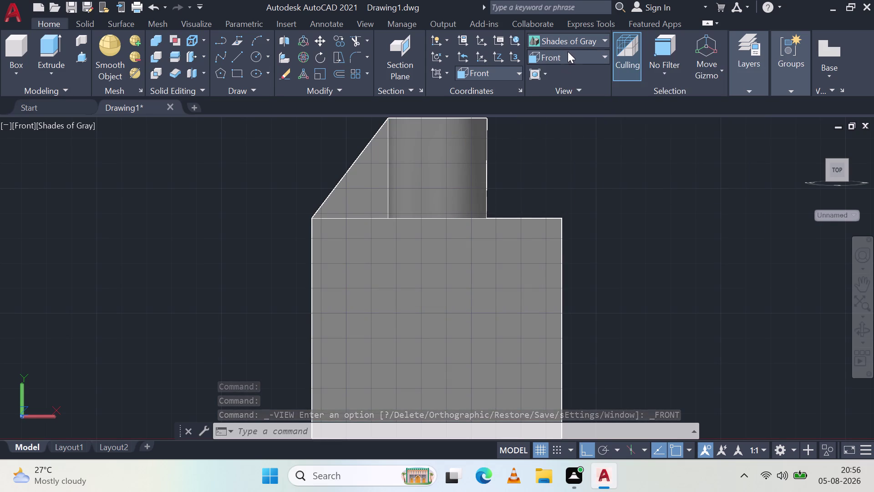
Switch to the Top view and orbit to an angled side view.
click(567, 51)
click(561, 77)
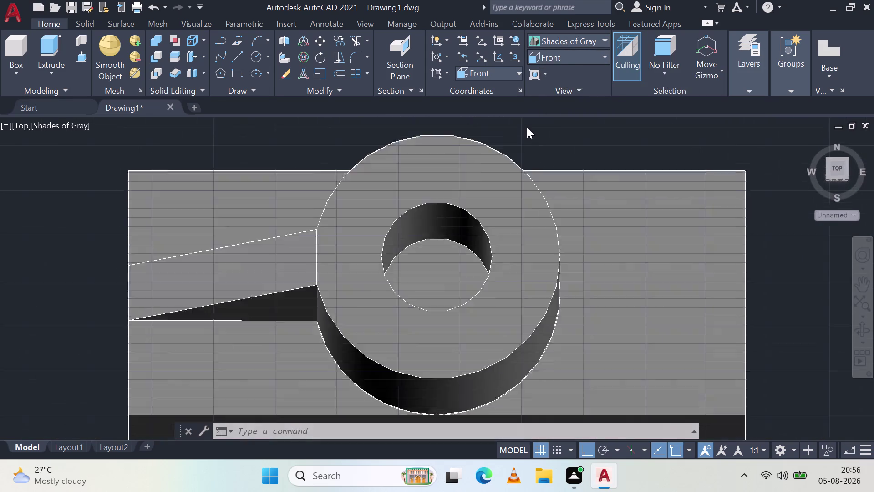
scroll(down, 3)
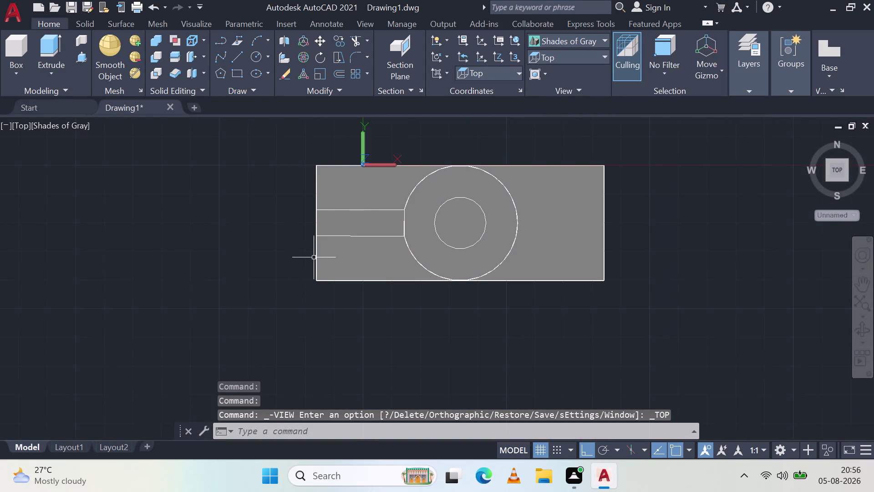
middle_drag(390, 287, 434, 243)
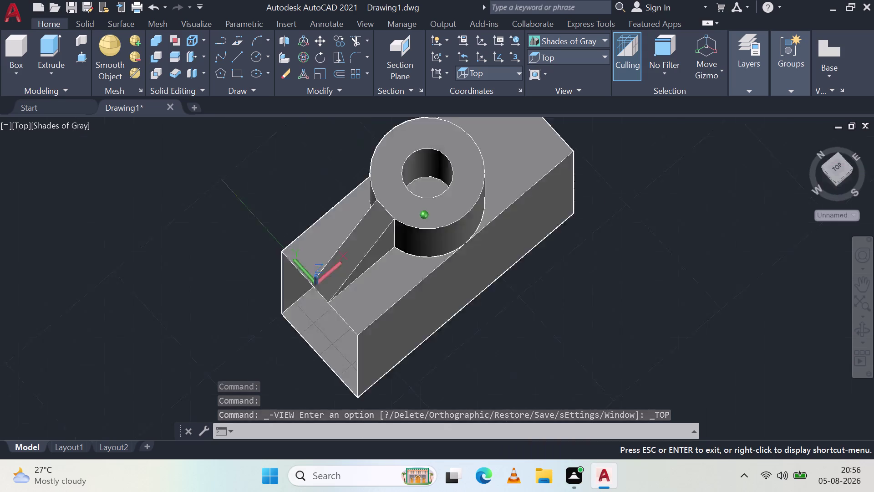
middle_drag(434, 242, 484, 133)
scroll(down, 3)
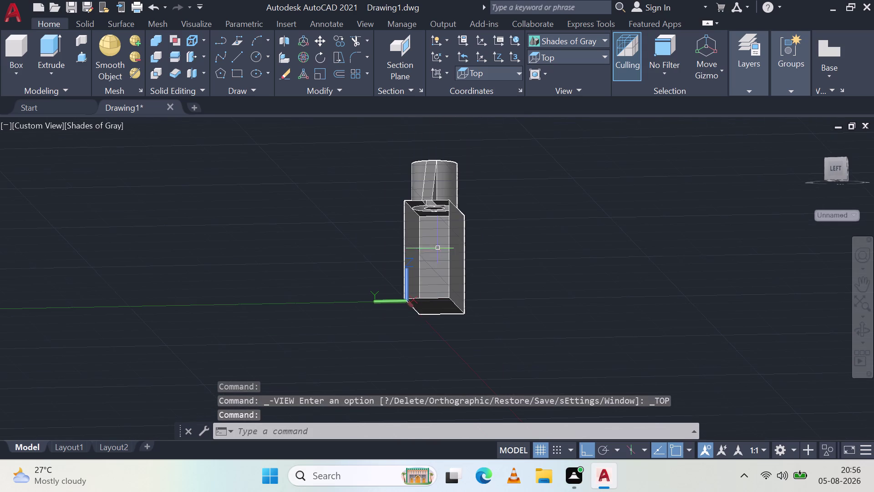
Switch to the Right view, then to the Left view.
click(567, 56)
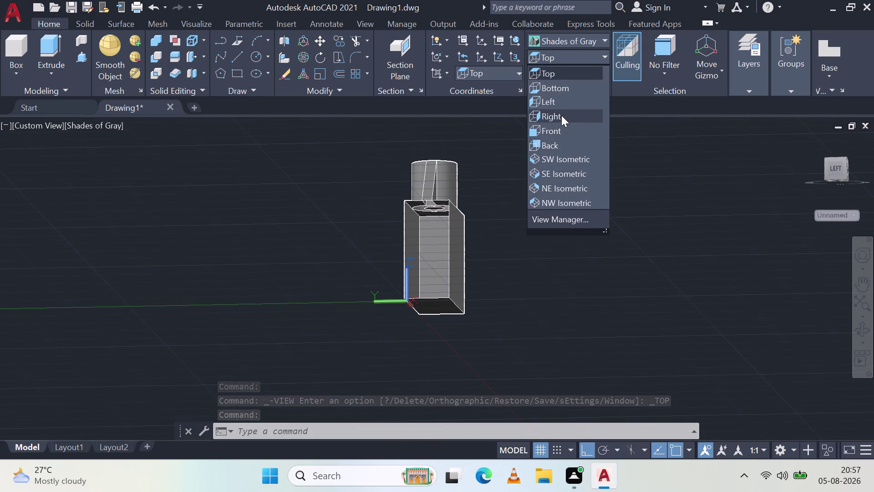
click(561, 116)
click(566, 54)
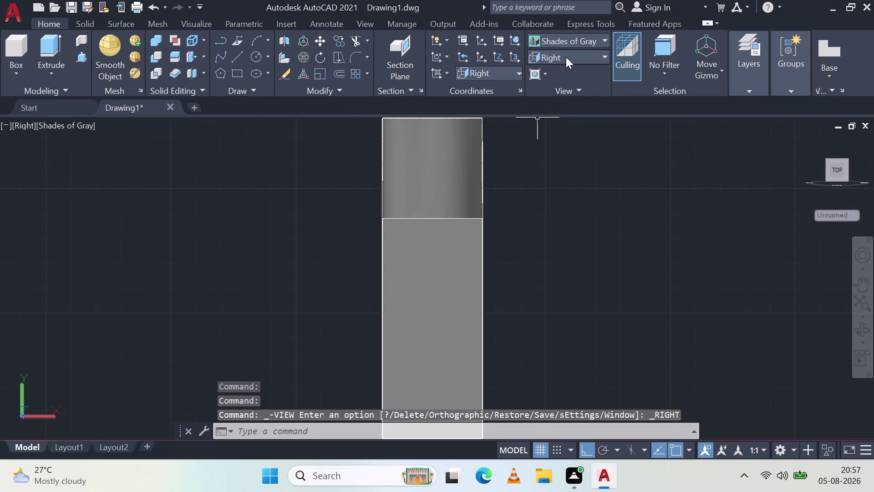
click(570, 58)
click(559, 100)
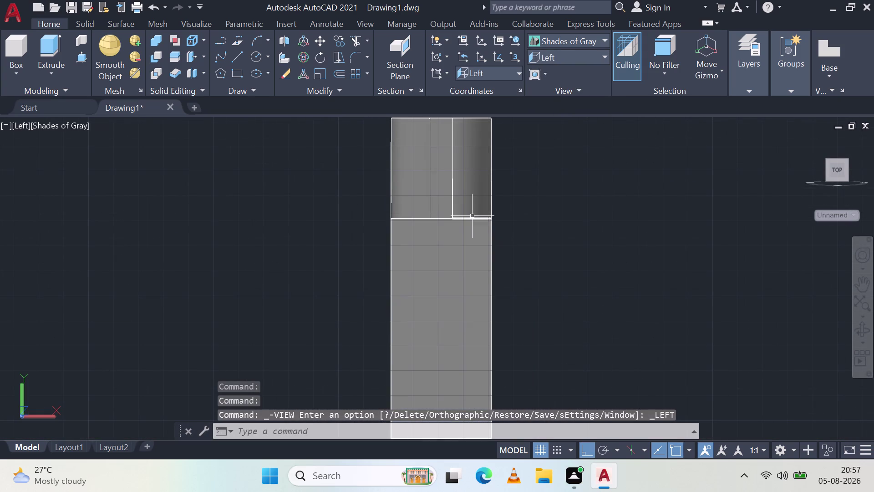
middle_click(472, 216)
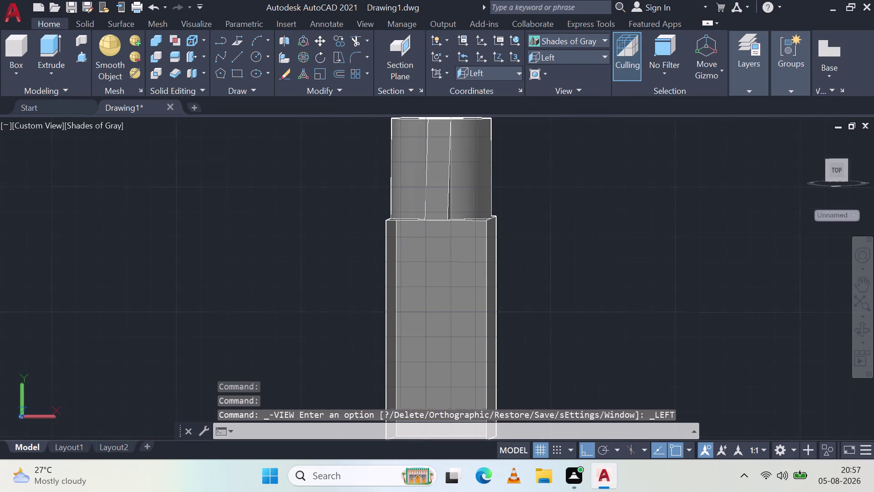
click(82, 56)
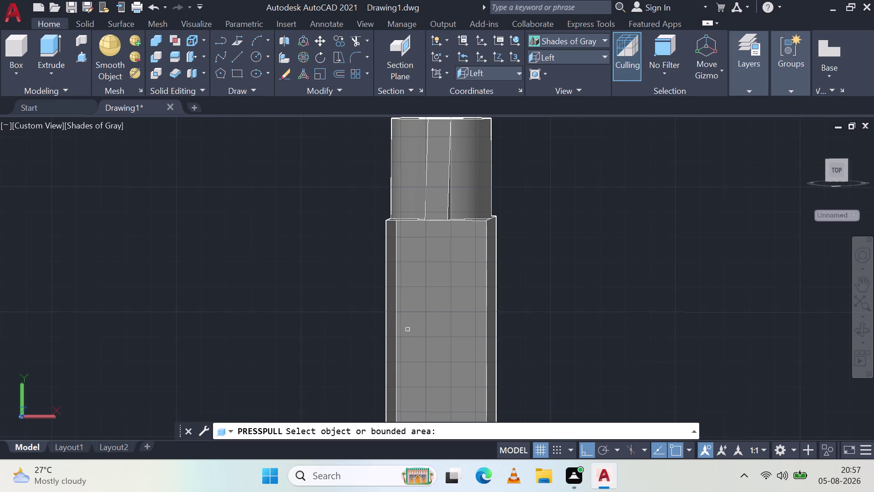
Cancel the face press-pull, recentre the model and switch to SW Isometric.
click(443, 305)
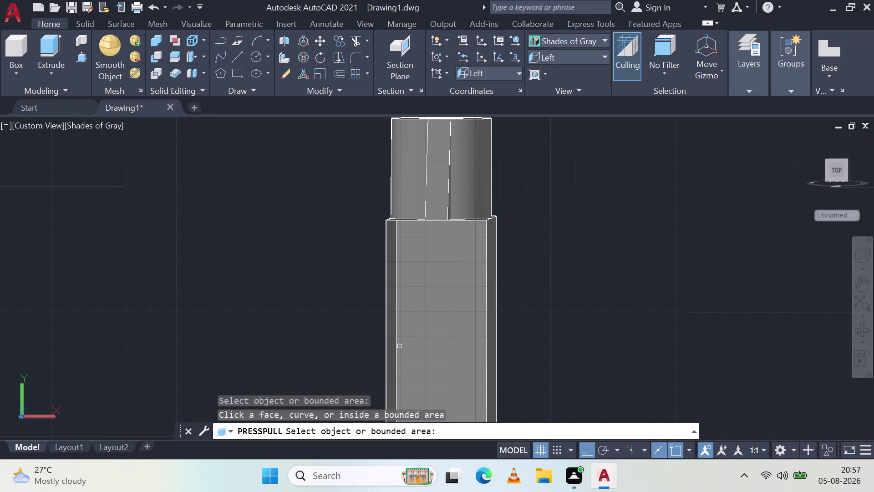
key(Escape)
key(Escape)
scroll(down, 3)
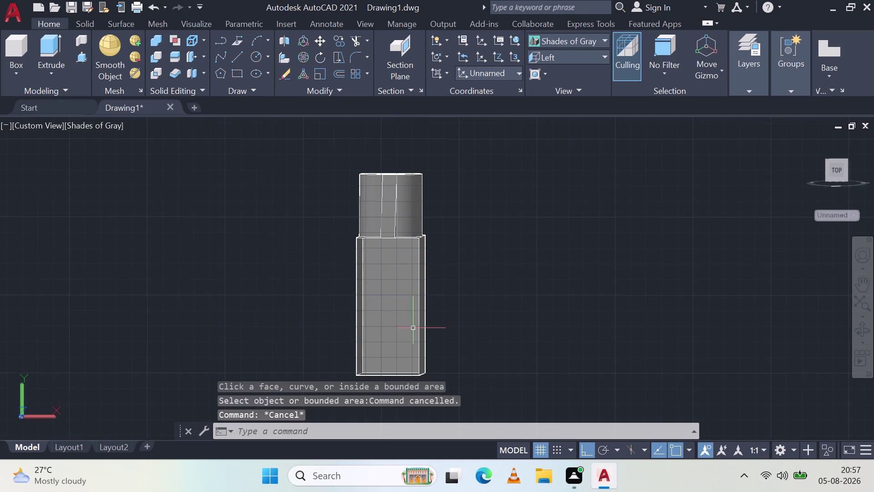
middle_drag(430, 309, 409, 319)
middle_drag(408, 324, 498, 256)
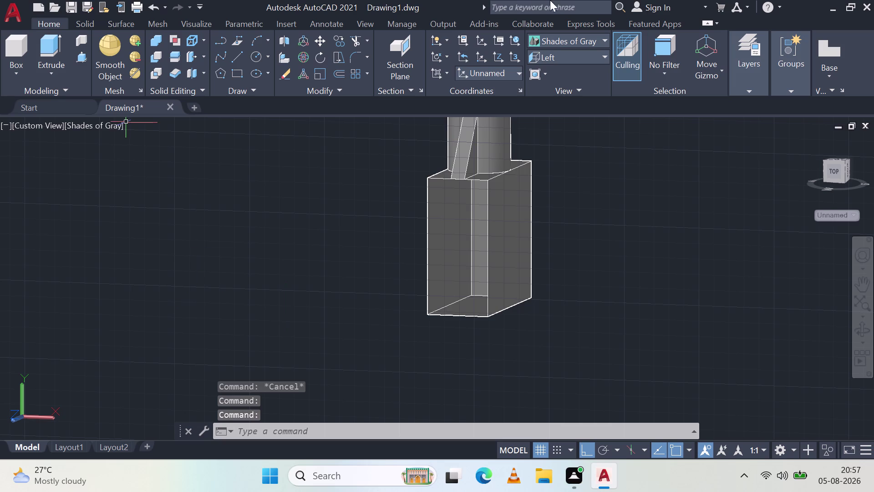
click(591, 57)
click(575, 155)
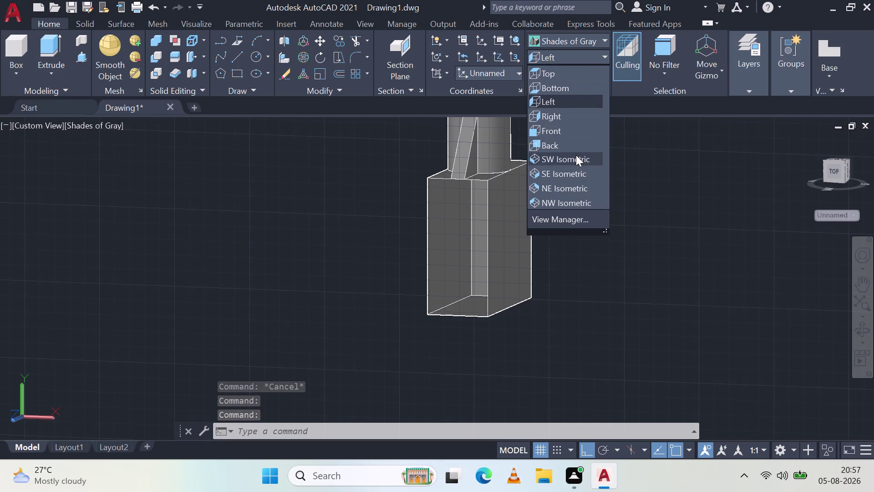
middle_drag(458, 299, 514, 230)
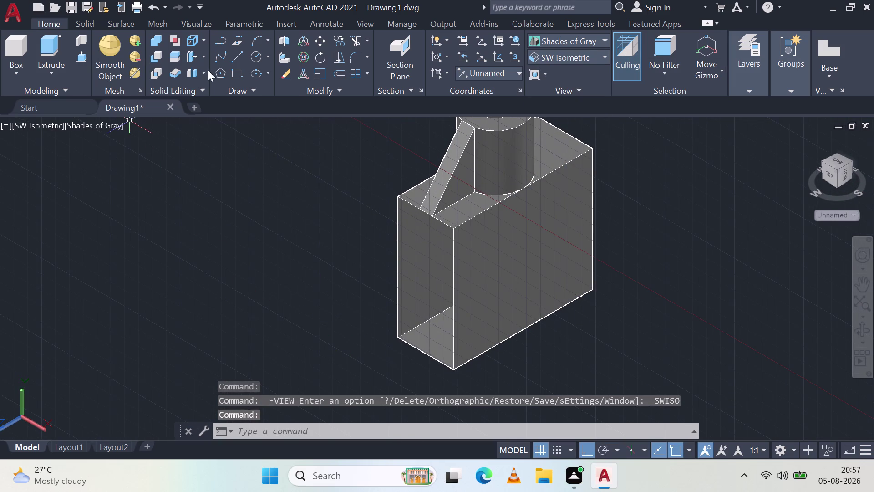
click(232, 55)
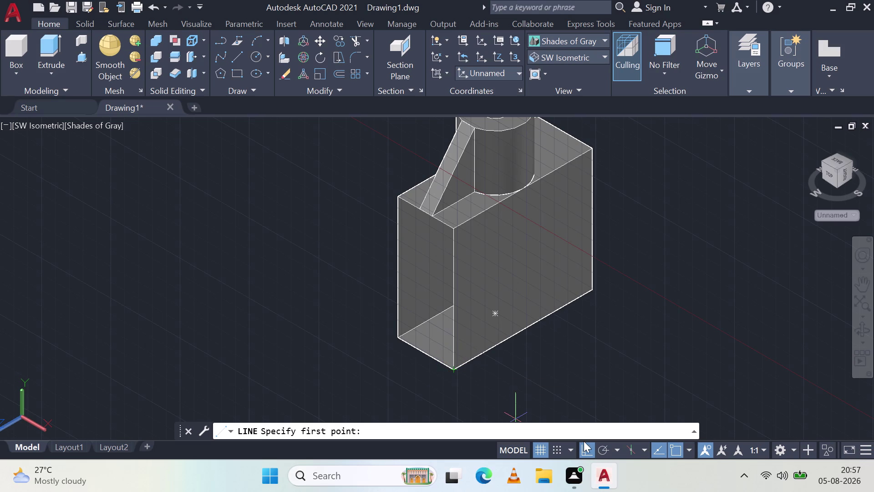
Turn on polar tracking, then start and cancel two lines at the block's lower corner.
click(603, 452)
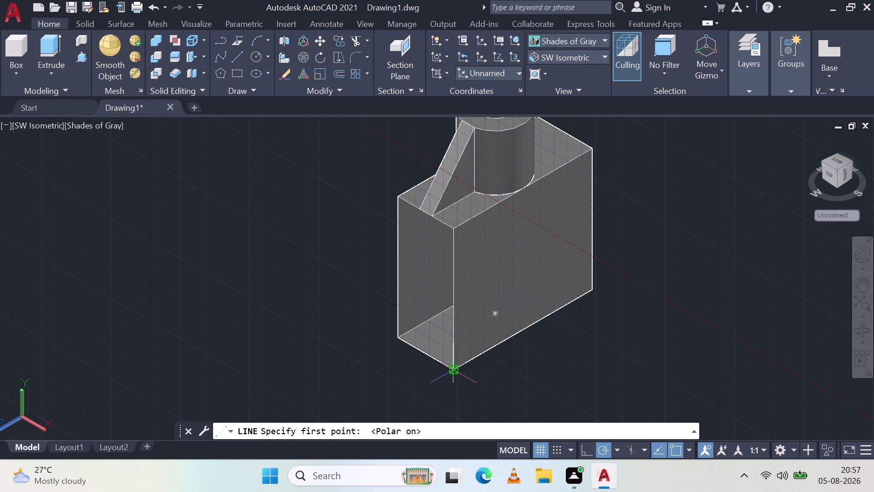
click(452, 368)
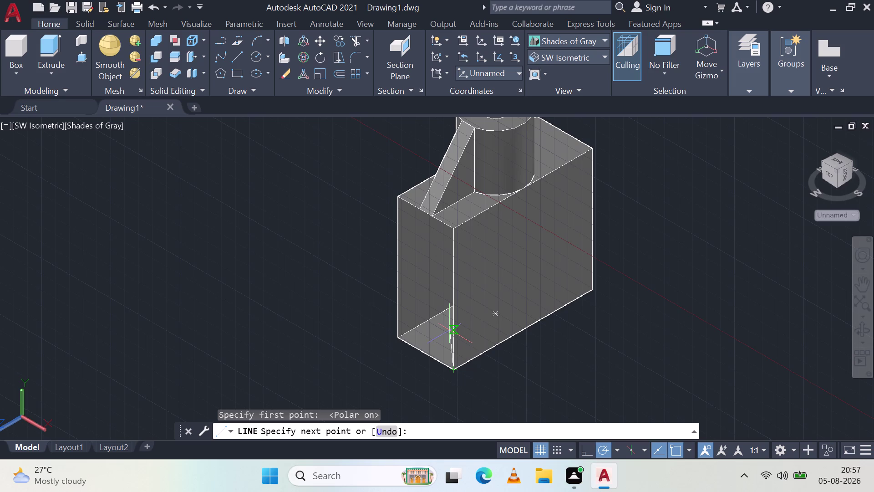
key(Escape)
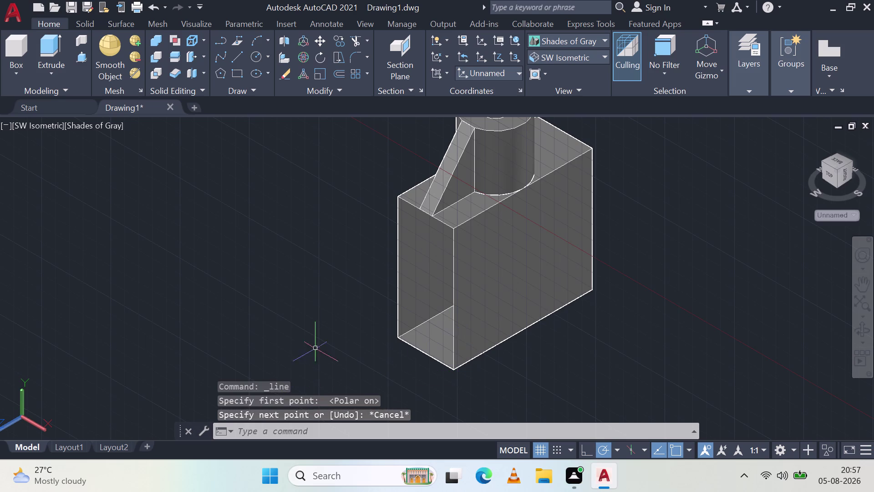
click(241, 59)
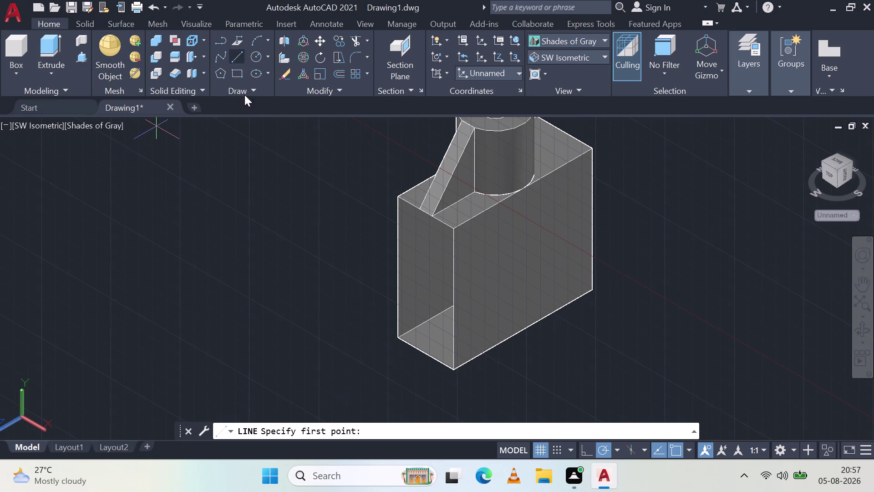
click(400, 336)
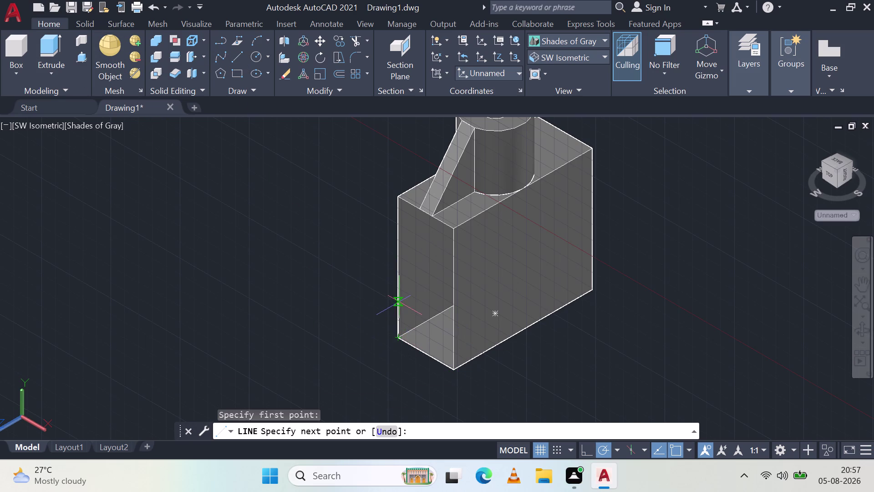
scroll(up, 3)
scroll(down, 3)
key(Escape)
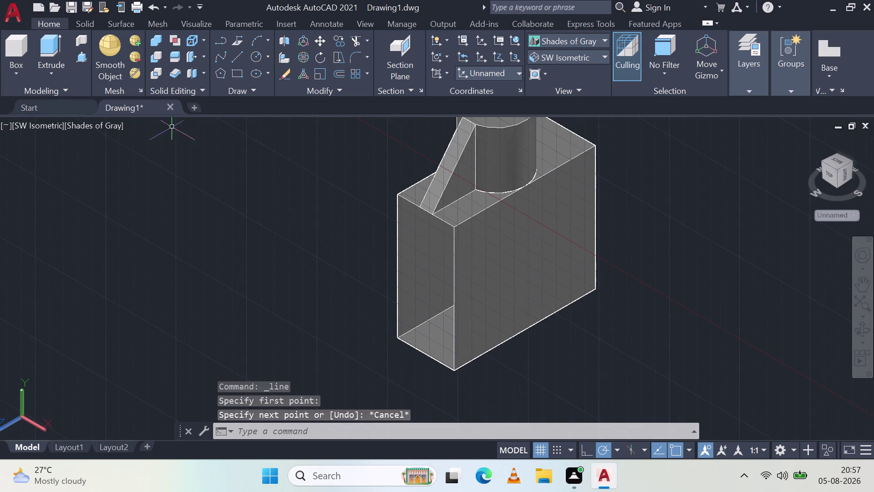
click(103, 128)
Switch to 2D Wireframe and draw a 22-unit line from the lower-left edge.
click(124, 156)
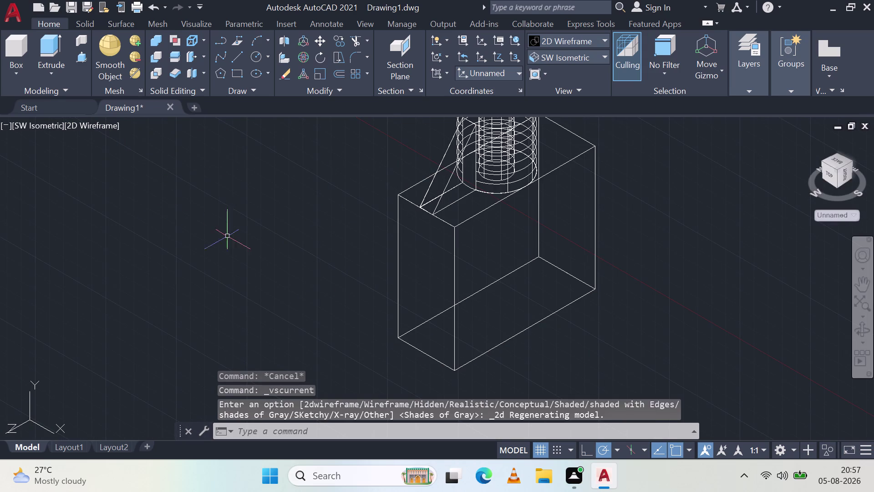
click(239, 58)
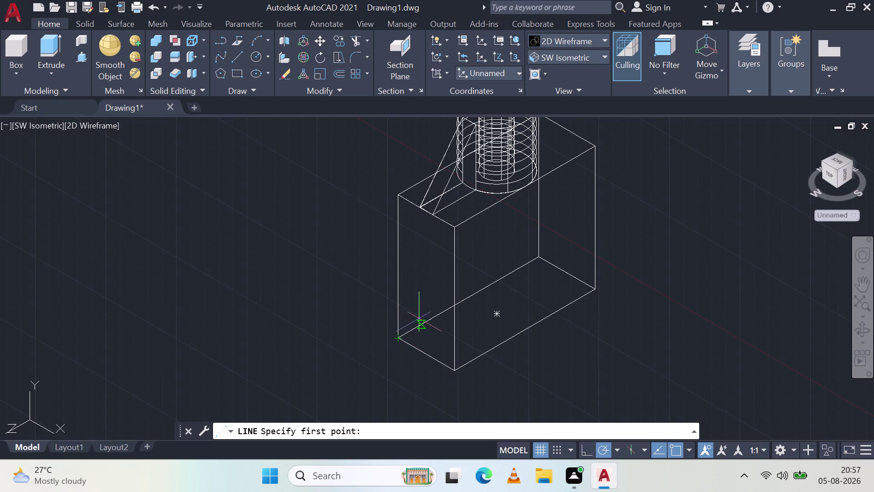
click(399, 338)
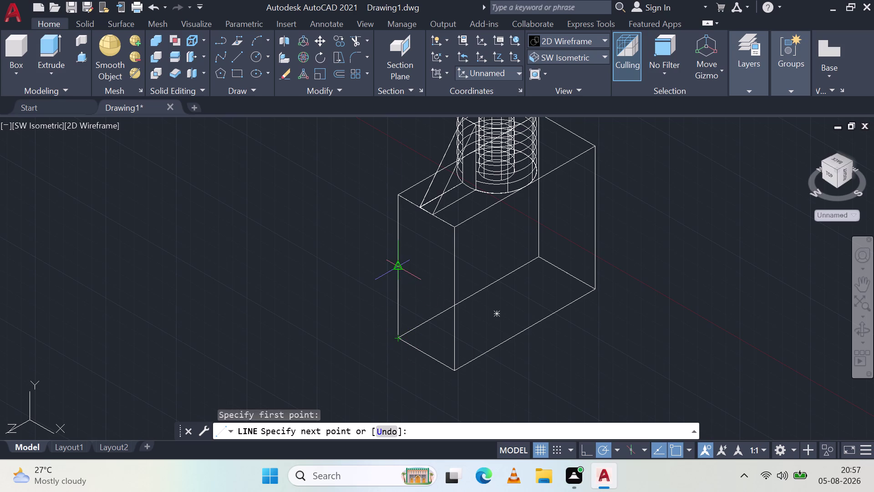
text(22)
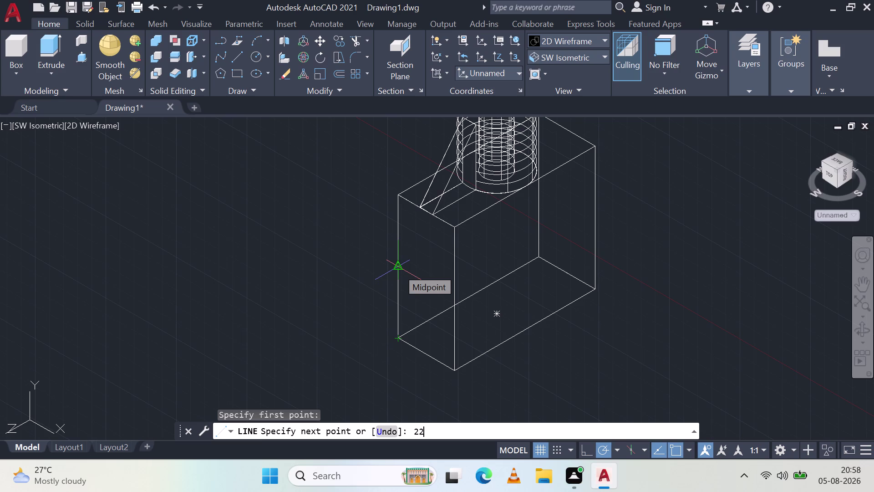
key(Return)
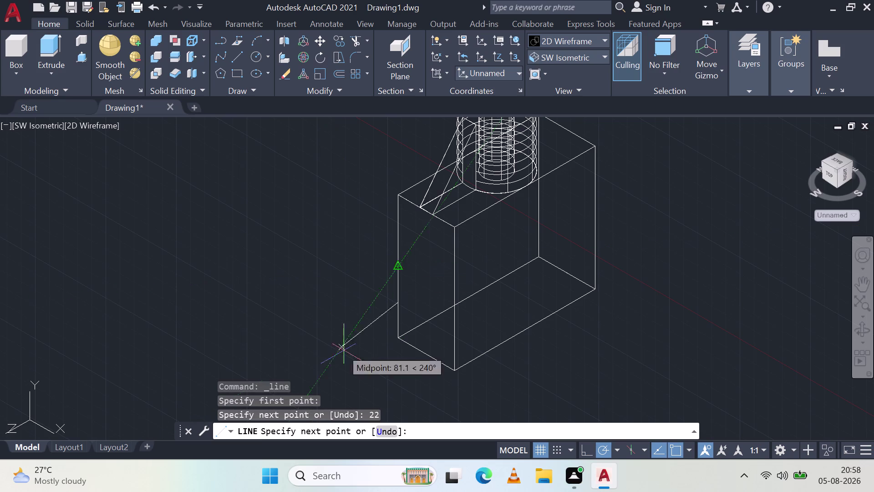
With Ortho on, continue the line with 12- and 6-unit segments.
click(586, 447)
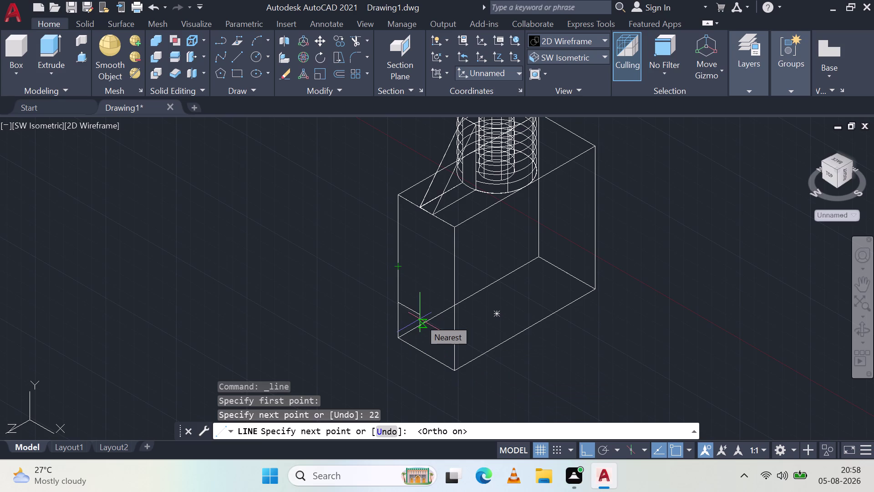
text(12)
key(Return)
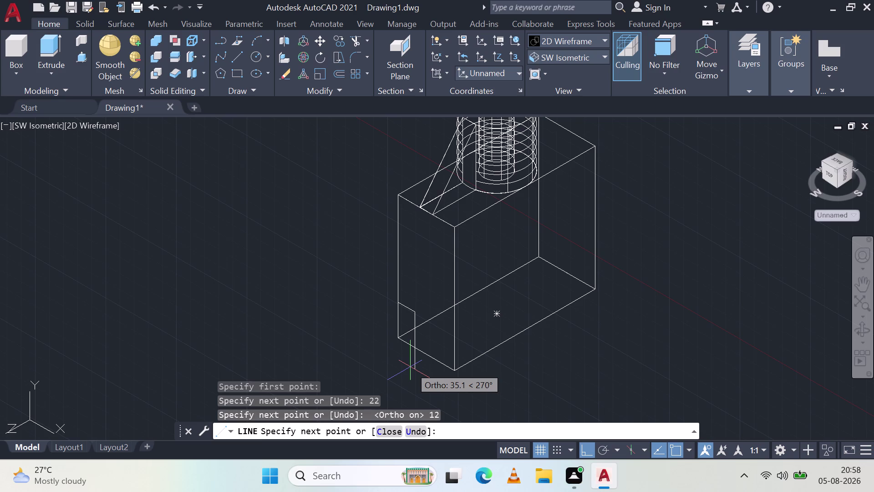
key(6)
key(Return)
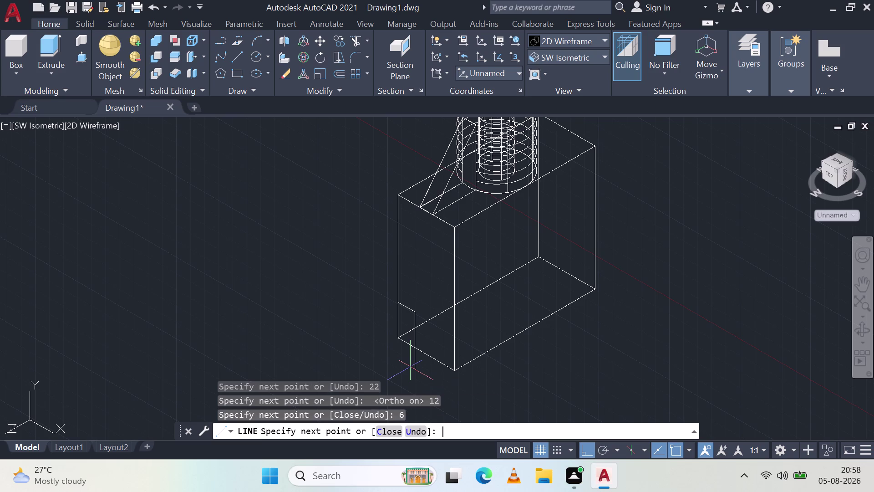